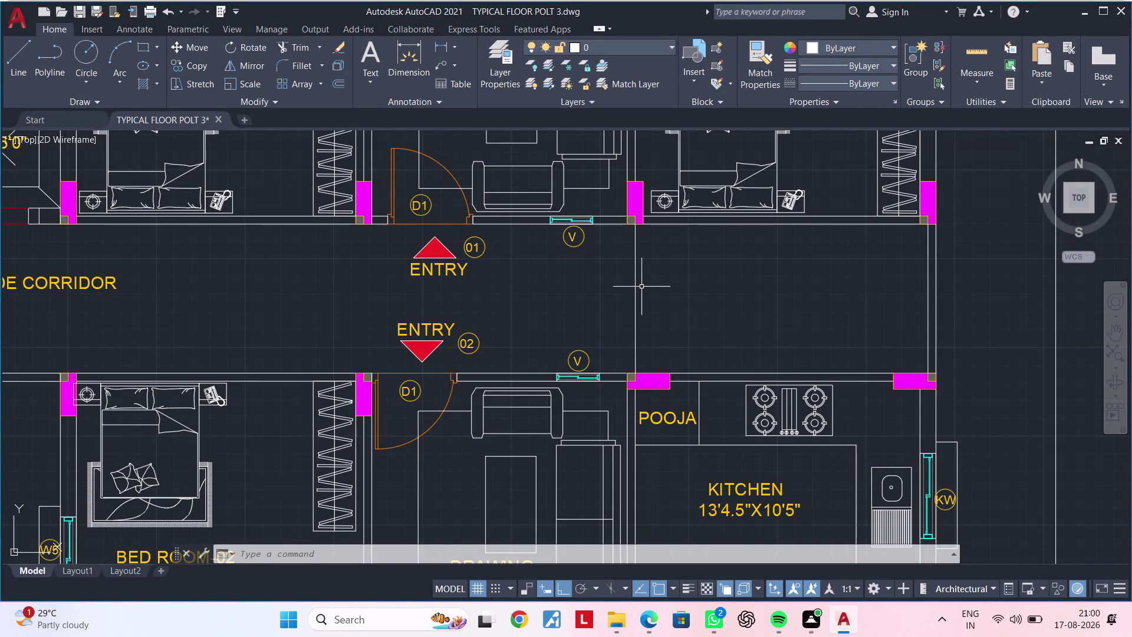
Clear pending commands and select the magenta wall column hatch in the corridor.
key(Escape)
key(Escape)
key(Escape)
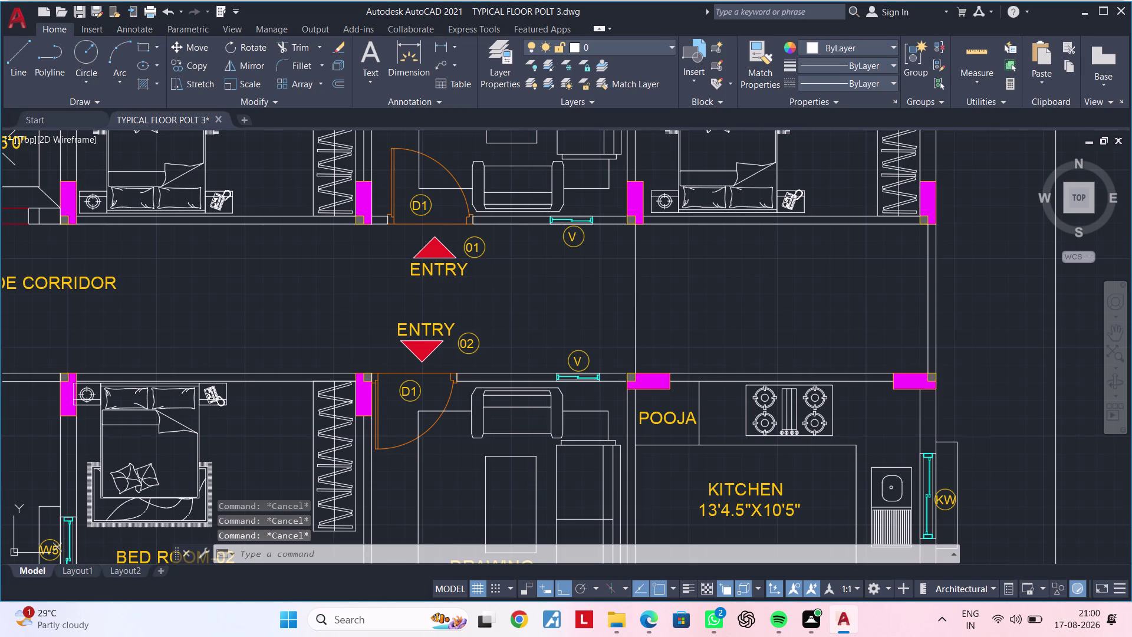
scroll(down, 3)
middle_drag(673, 285, 584, 344)
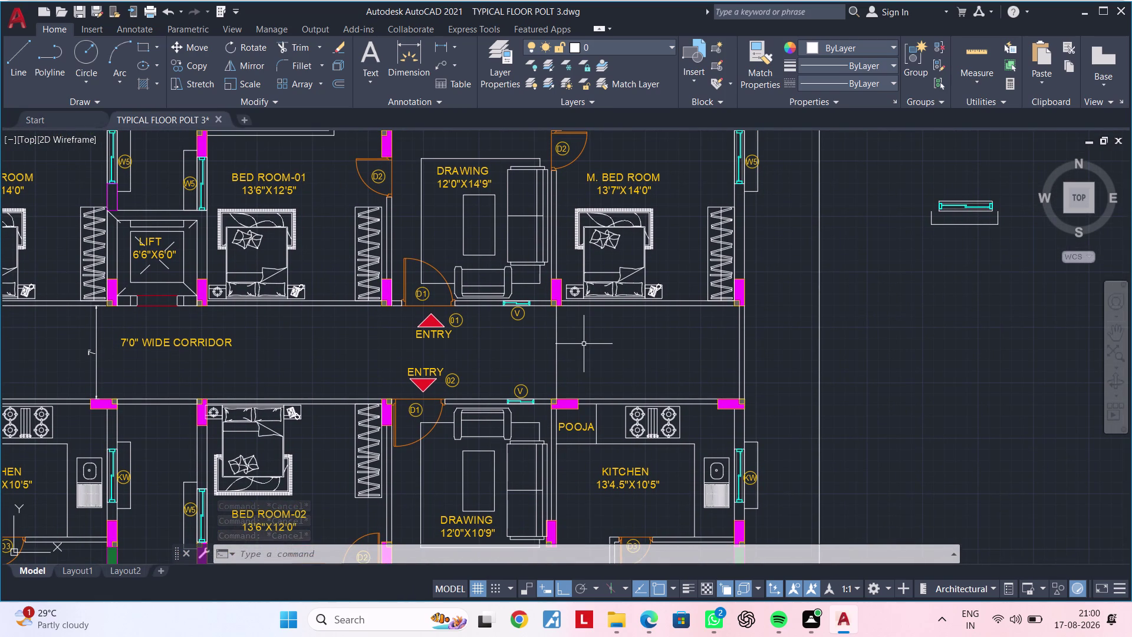
key(Escape)
key(Escape)
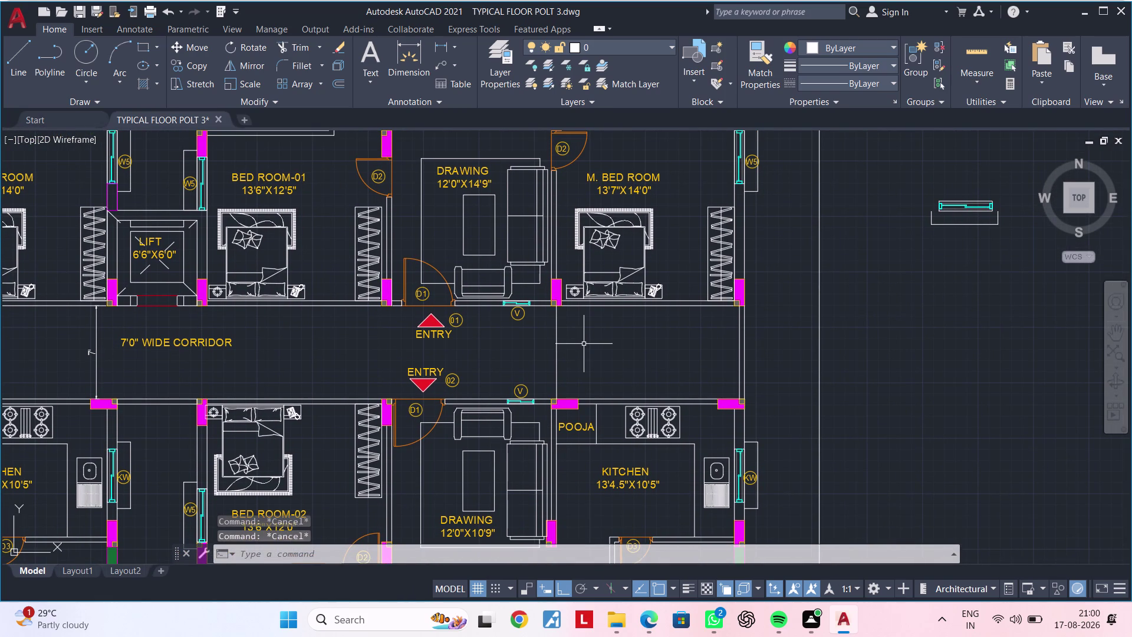
scroll(up, 3)
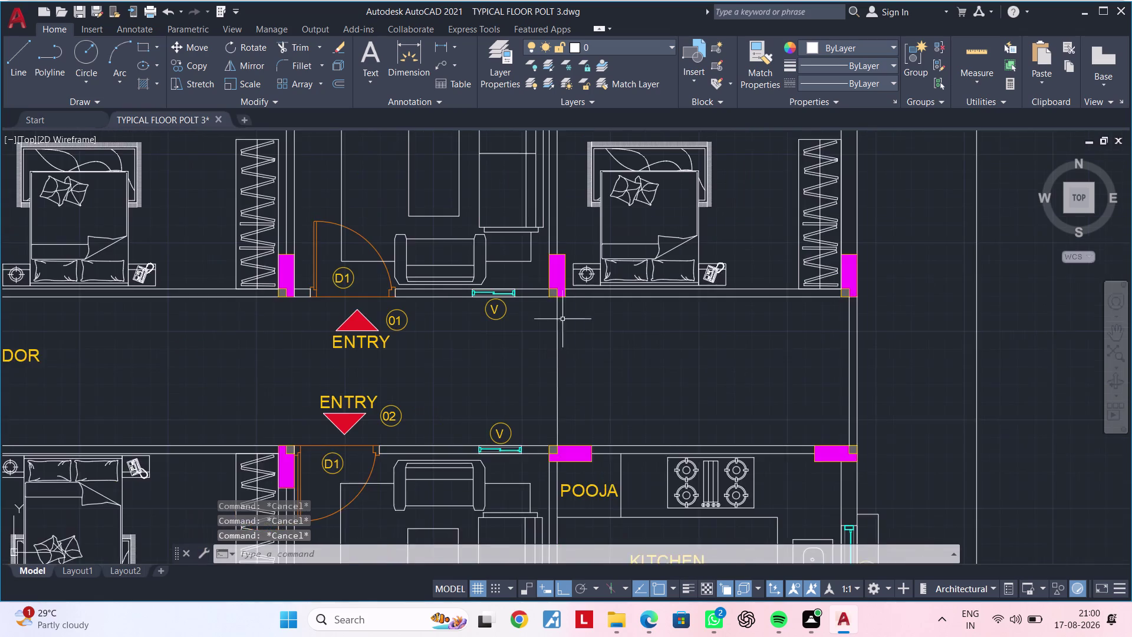
middle_drag(566, 323, 537, 428)
scroll(up, 3)
click(519, 383)
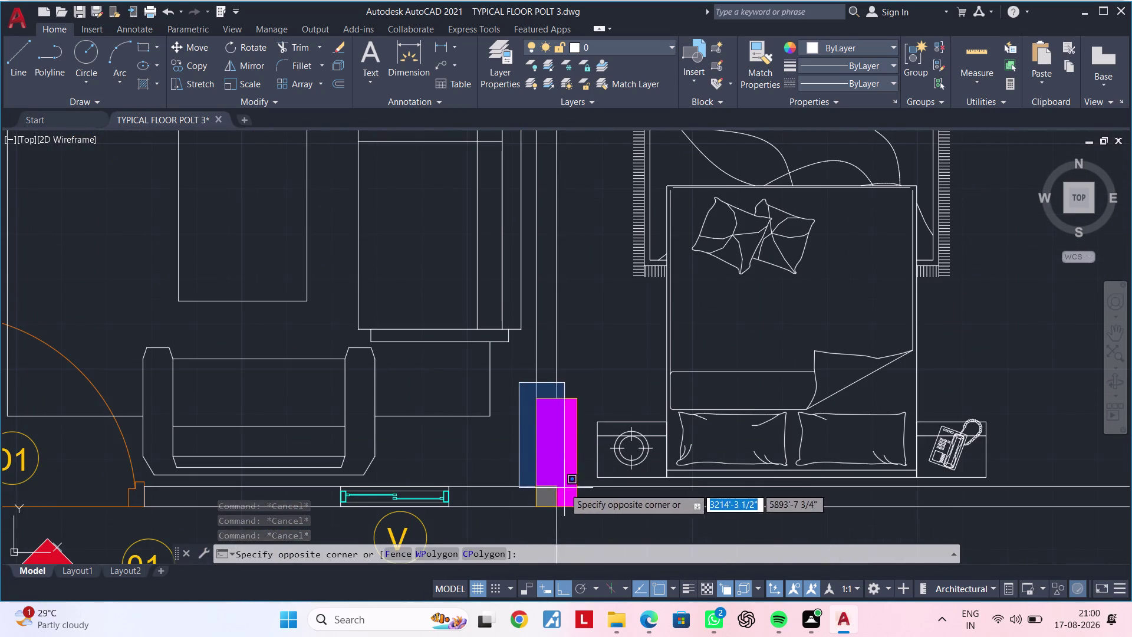
middle_drag(565, 487, 526, 341)
click(552, 383)
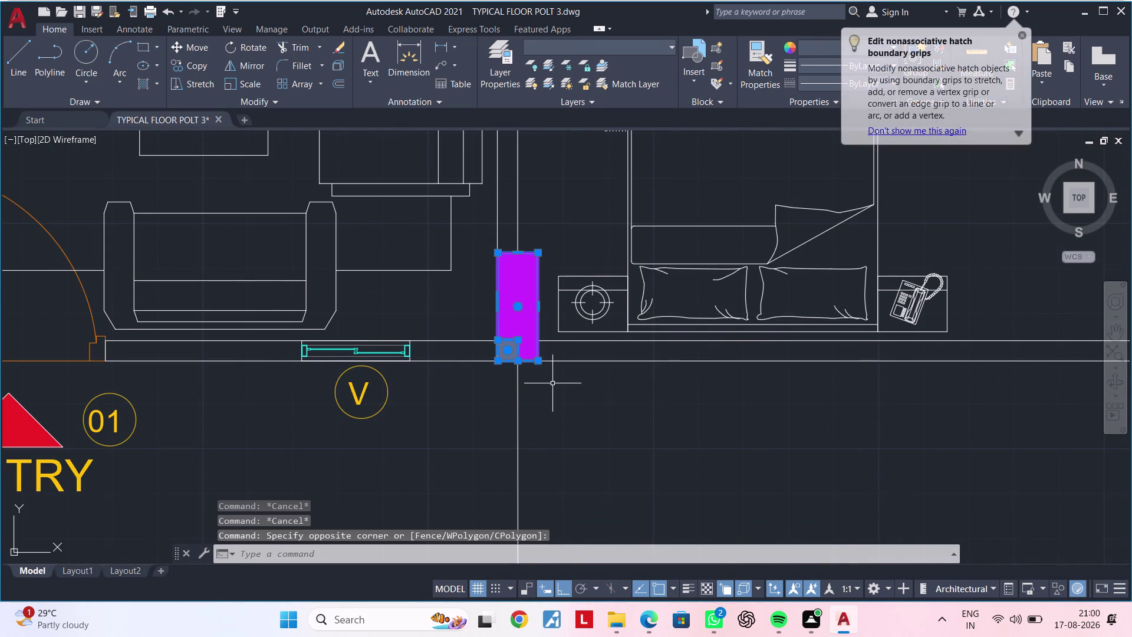
Start moving that column toward the right of the plan, then cancel the move.
text(M)
key(space)
drag(553, 382, 562, 393)
scroll(down, 3)
middle_drag(816, 468, 495, 399)
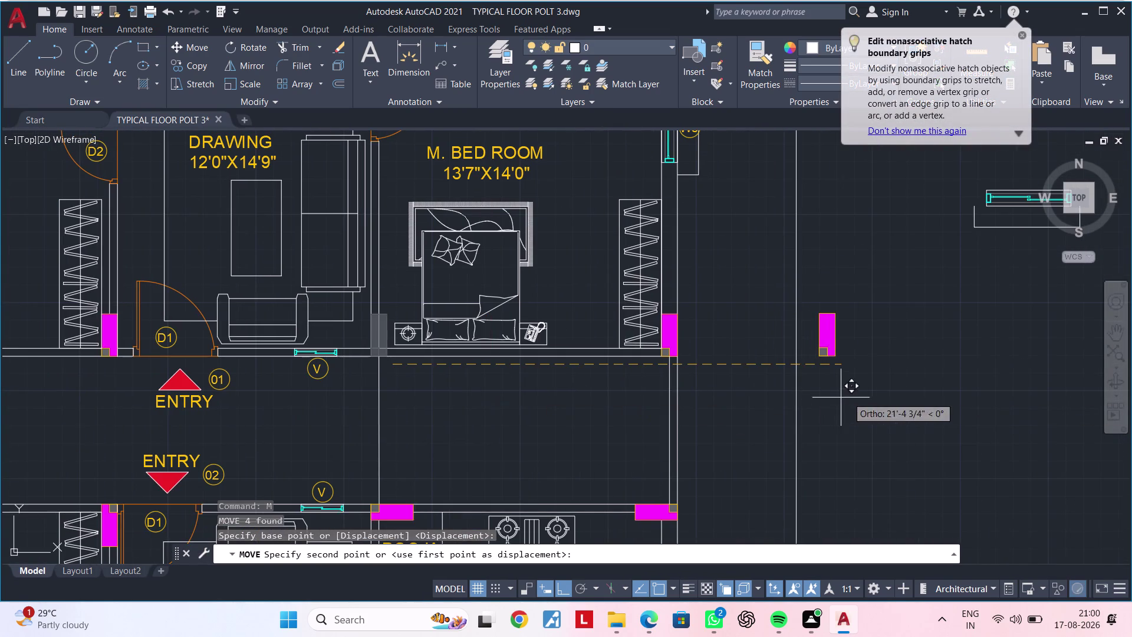
click(869, 395)
key(Escape)
Move the magenta column beside the wardrobe out to the right of the plan.
scroll(up, 3)
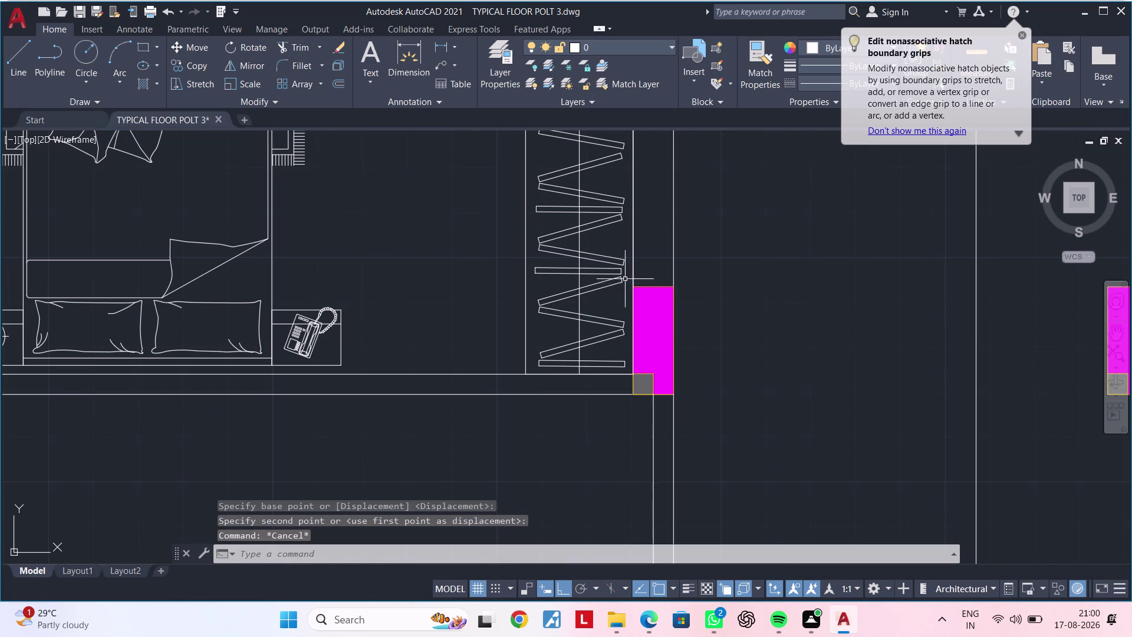
click(625, 277)
click(739, 439)
key(m)
key(space)
click(699, 417)
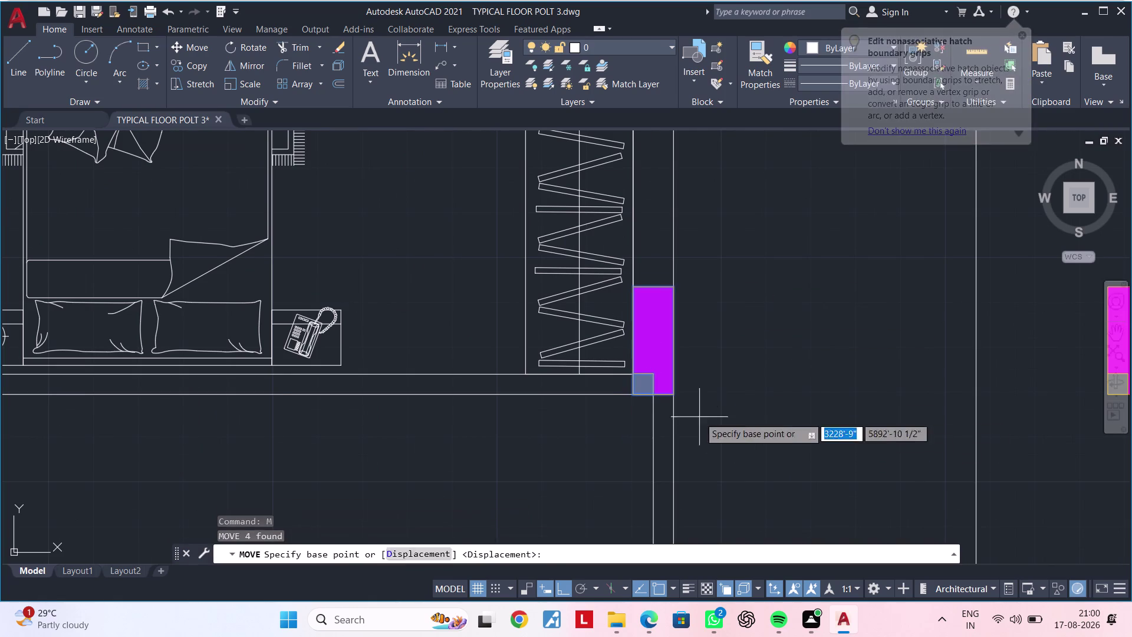
drag(700, 416, 720, 419)
click(843, 420)
scroll(down, 3)
middle_drag(830, 434, 903, 389)
key(Escape)
middle_drag(703, 435, 690, 418)
key(Escape)
key(Escape)
key(Escape)
key(Escape)
key(Escape)
key(Escape)
key(Escape)
key(Escape)
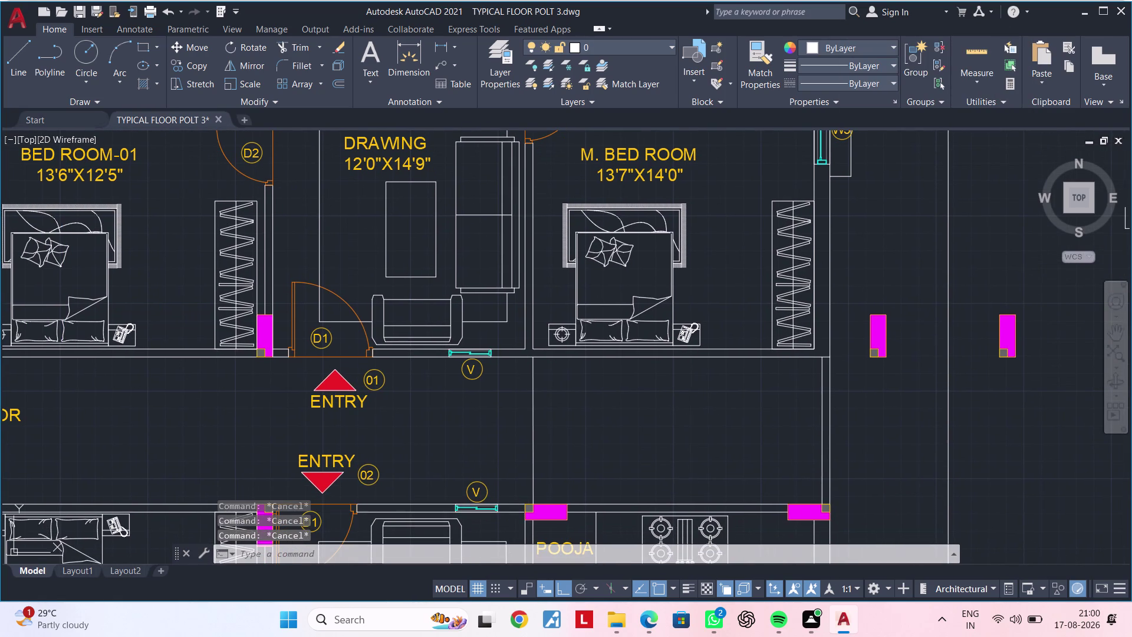
Select both magenta wall pieces beside the POOJA.
key(Escape)
key(Escape)
key(Escape)
middle_drag(669, 433, 678, 357)
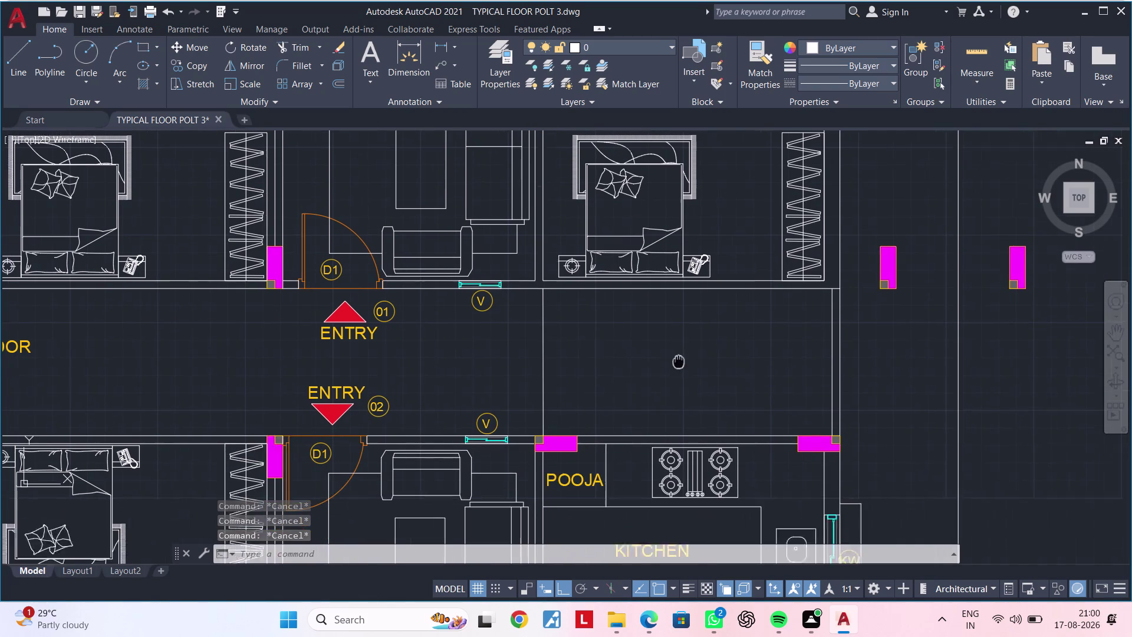
middle_drag(678, 358, 678, 341)
scroll(up, 3)
click(511, 412)
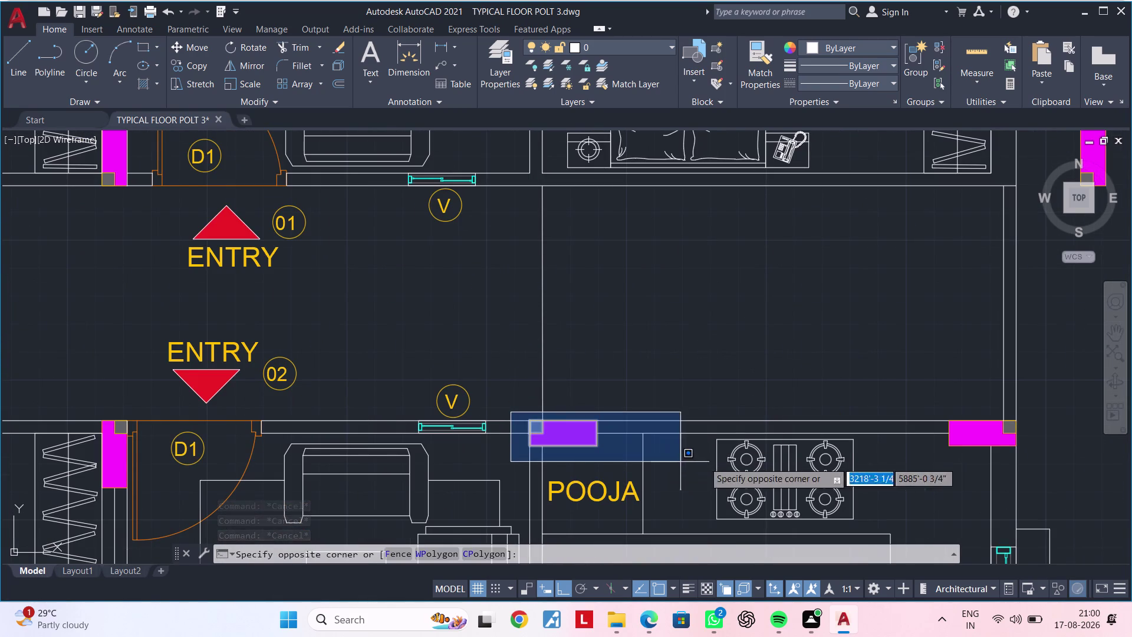
click(1042, 456)
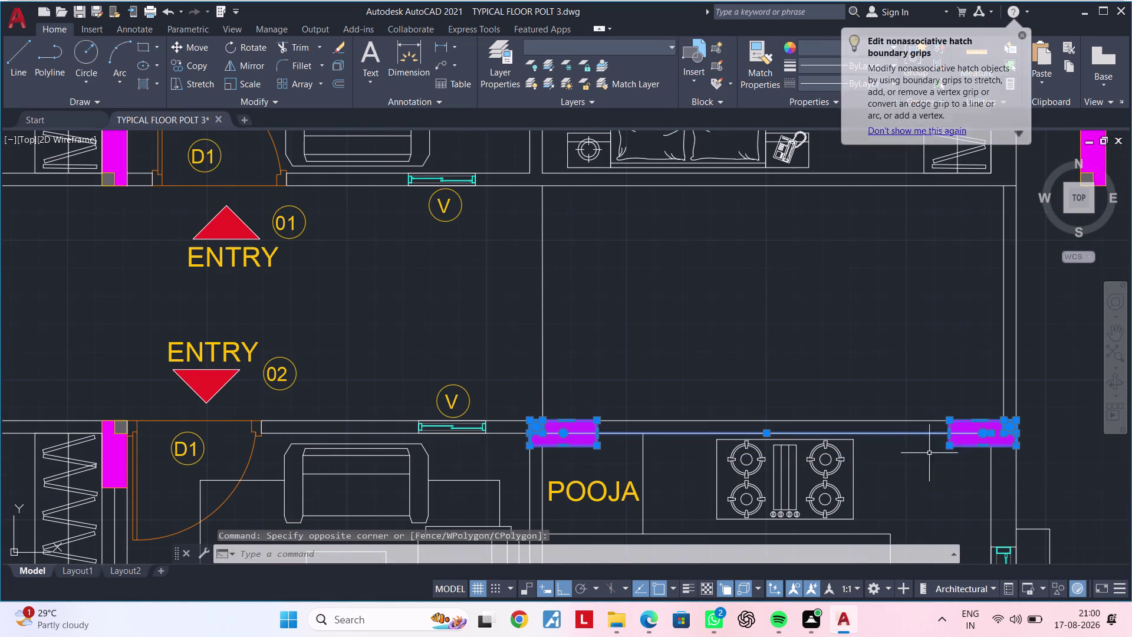
click(898, 434)
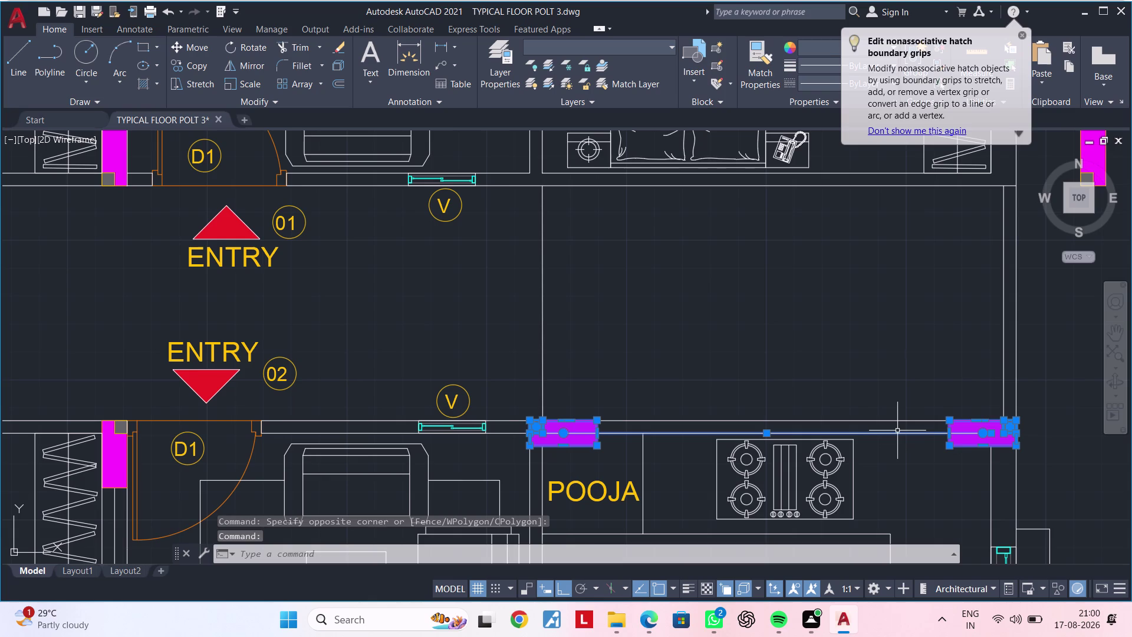
click(897, 431)
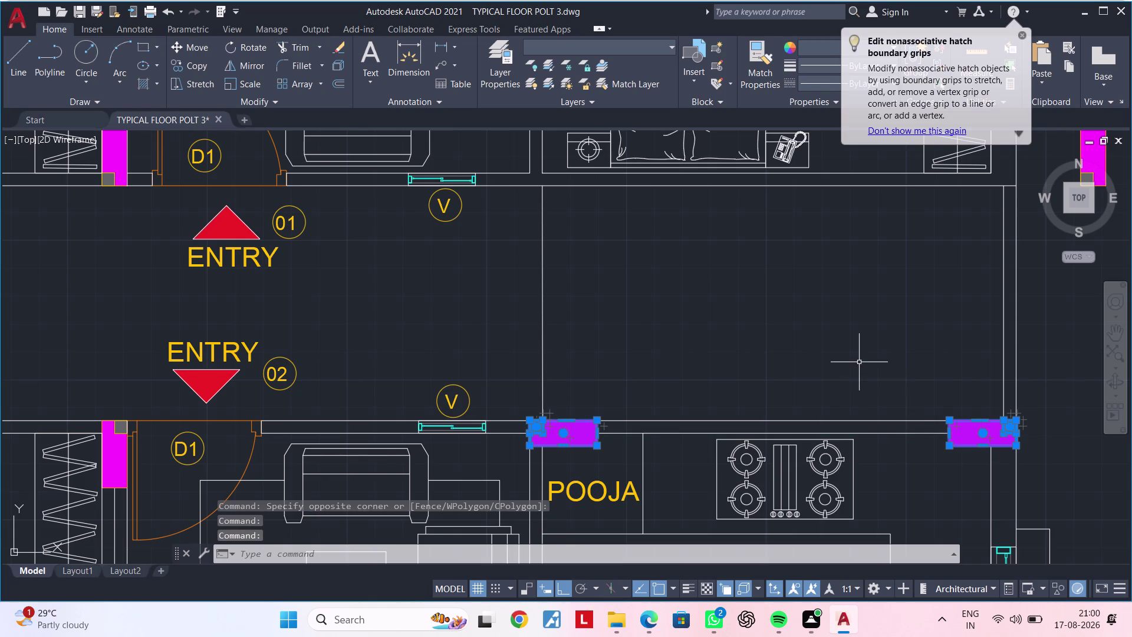
middle_drag(849, 355, 765, 315)
Mirror the pieces (MI) about the corridor centreline onto the opposite wall, keeping the originals.
text(MI)
key(space)
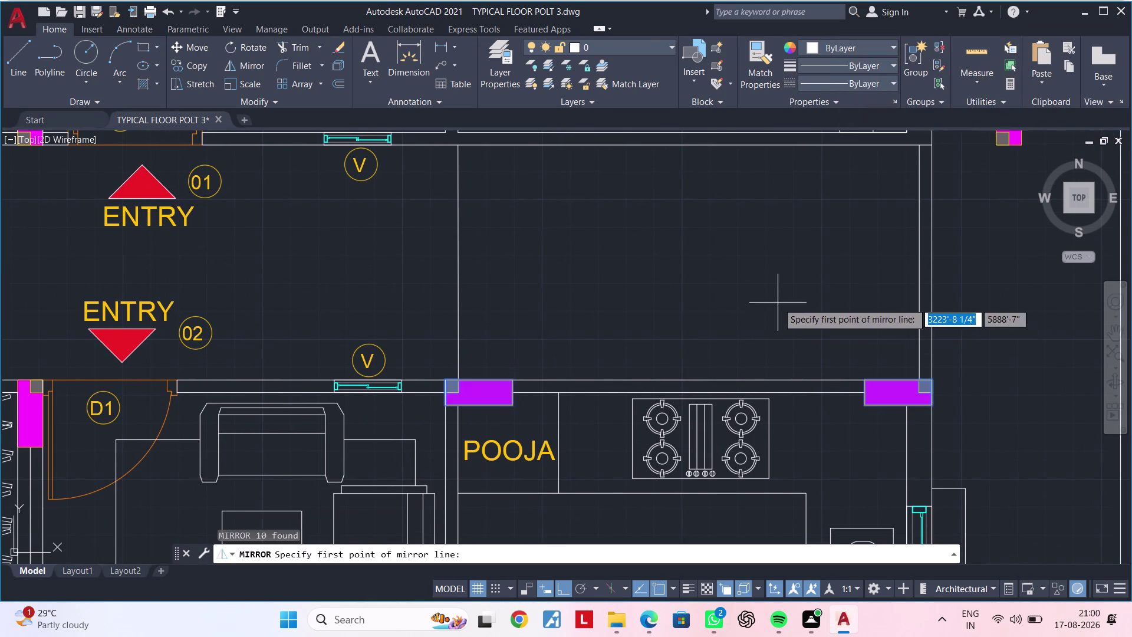
scroll(down, 3)
middle_drag(708, 350, 689, 363)
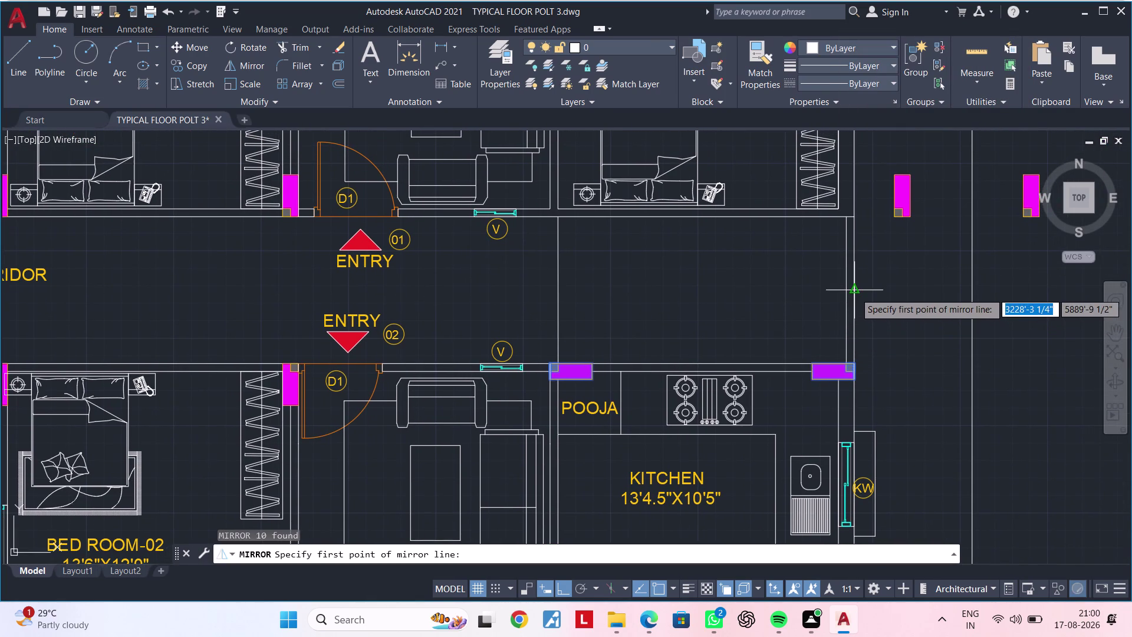
click(855, 291)
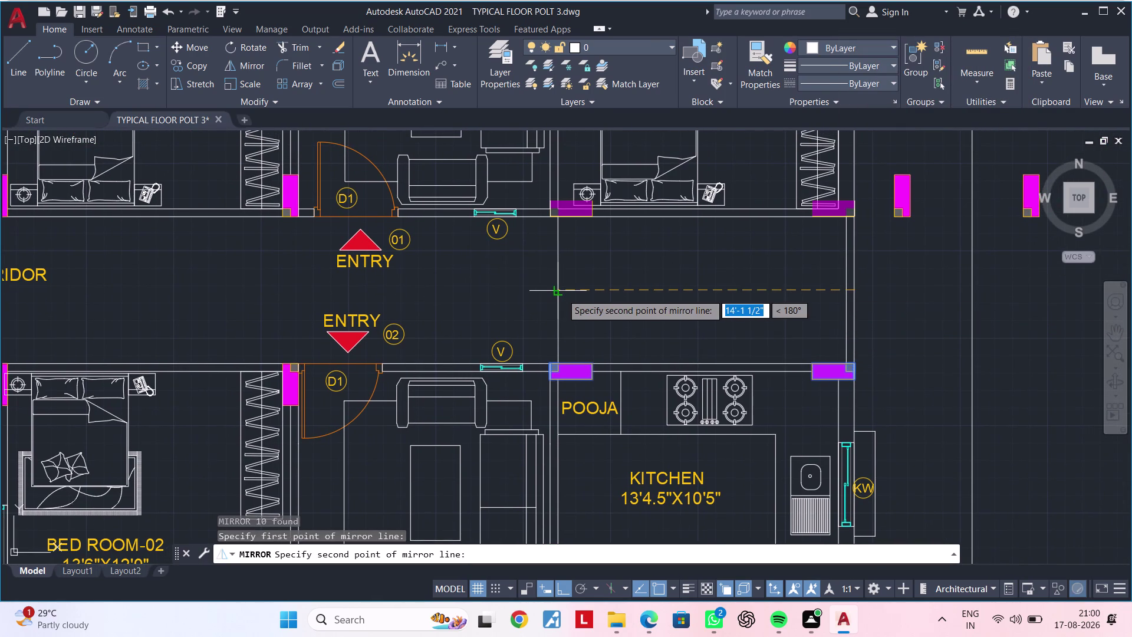
click(562, 293)
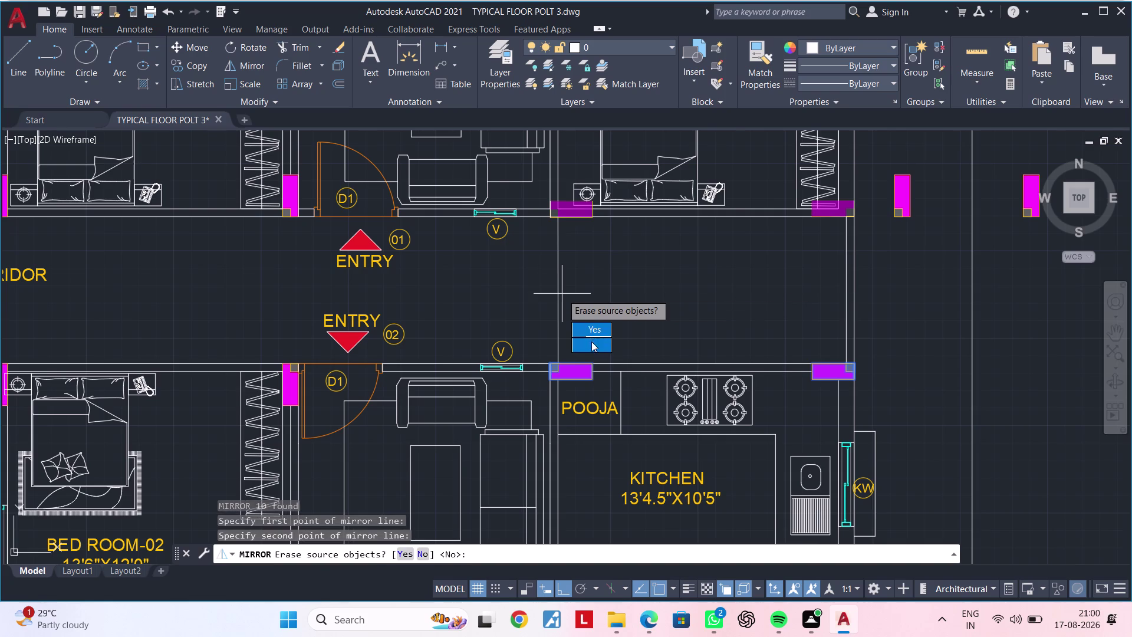
drag(591, 341, 562, 294)
middle_drag(604, 270, 543, 292)
scroll(up, 3)
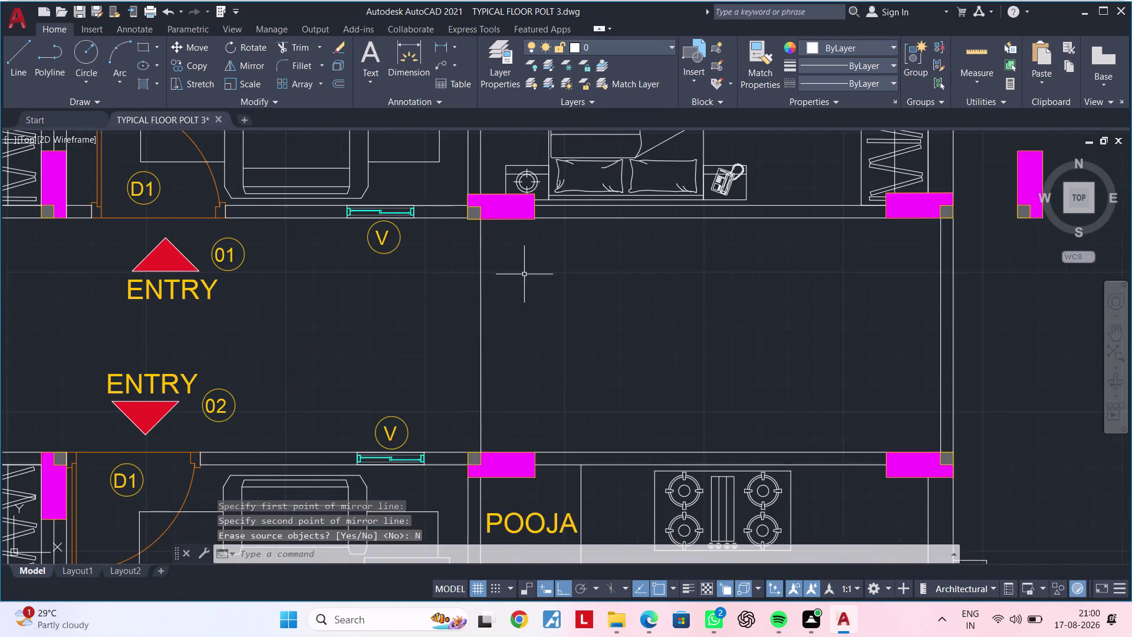
middle_drag(524, 282, 576, 264)
Delete a stray object near the mirrored wall pieces.
key(Escape)
key(Escape)
key(Escape)
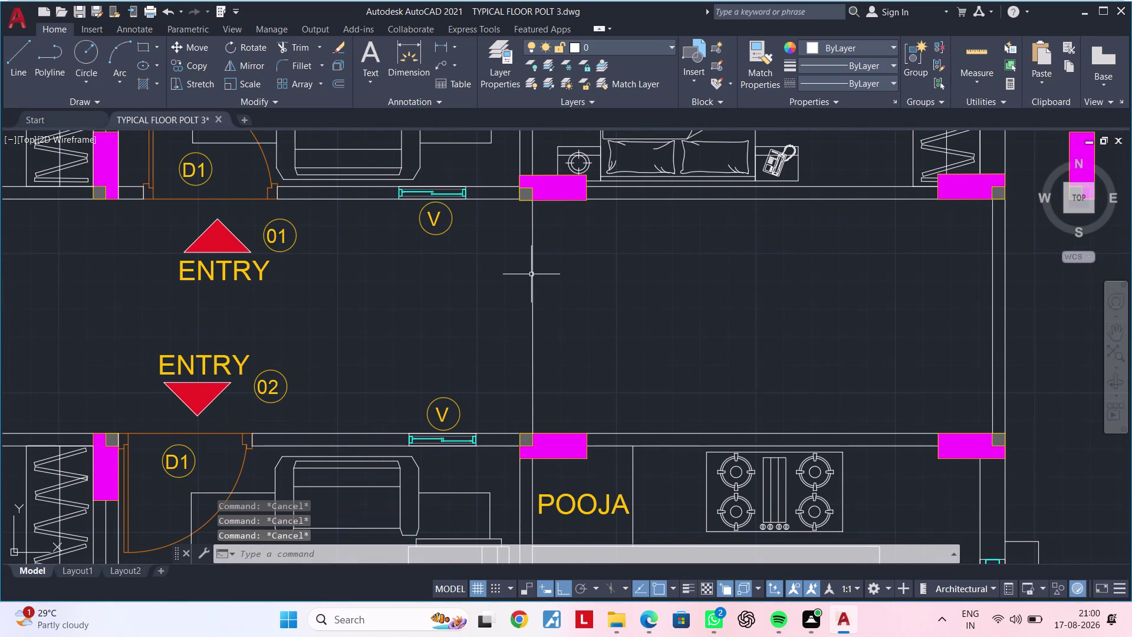
click(530, 274)
key(Delete)
scroll(down, 3)
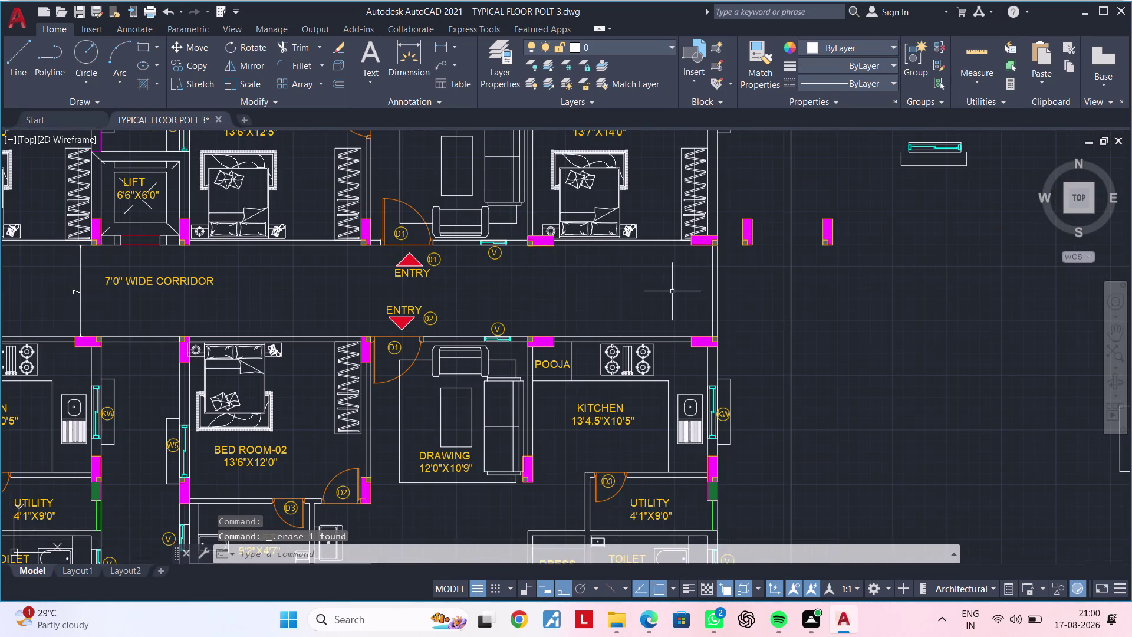
Erase the loose magenta column pieces right of the plan and clear the selection.
middle_drag(671, 292, 604, 312)
scroll(up, 3)
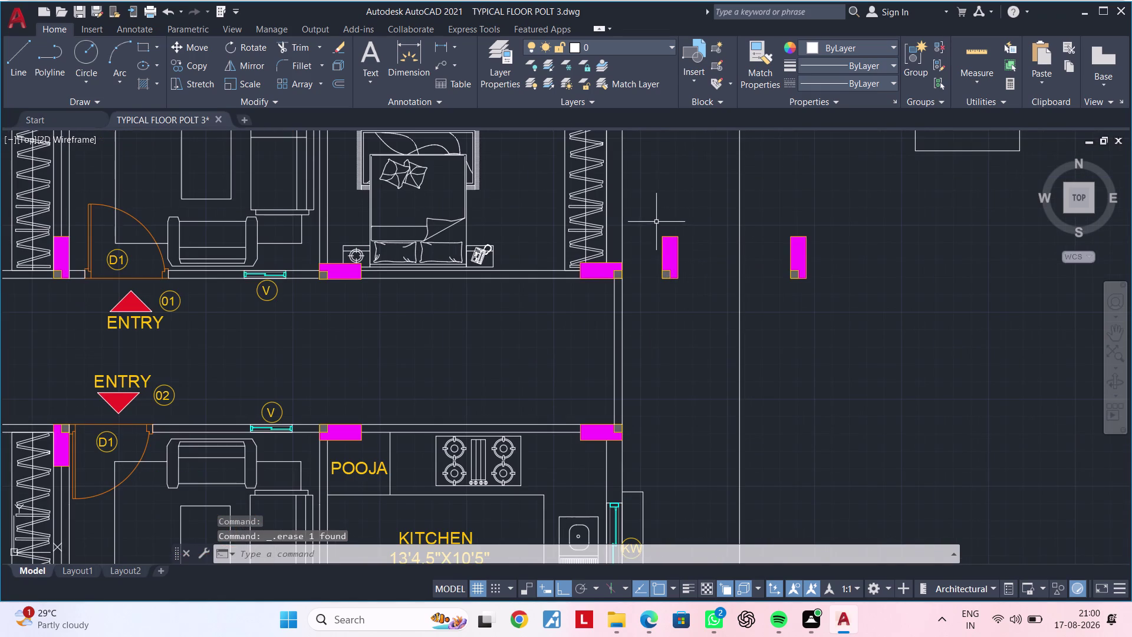
click(655, 221)
click(692, 300)
key(Delete)
drag(777, 224, 784, 229)
click(836, 305)
key(Delete)
scroll(down, 3)
middle_drag(707, 327, 805, 294)
scroll(down, 3)
scroll(down, 3)
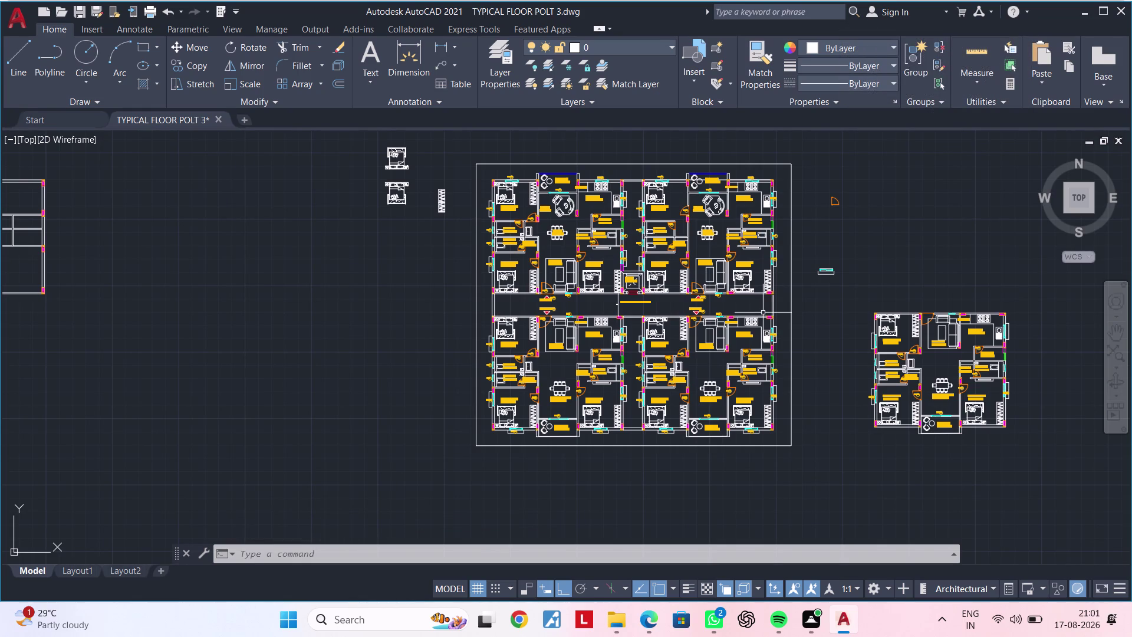
key(Escape)
key(Escape)
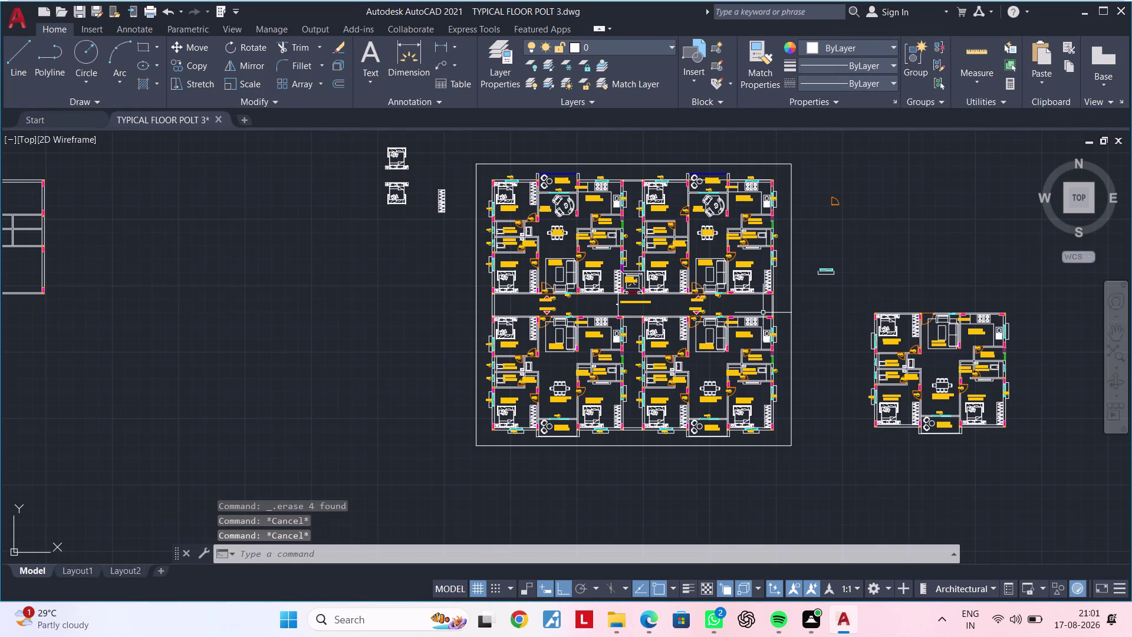
key(Escape)
Zoom back in on the corridor entries of the apartment plan.
scroll(up, 3)
middle_drag(697, 381, 488, 384)
scroll(up, 3)
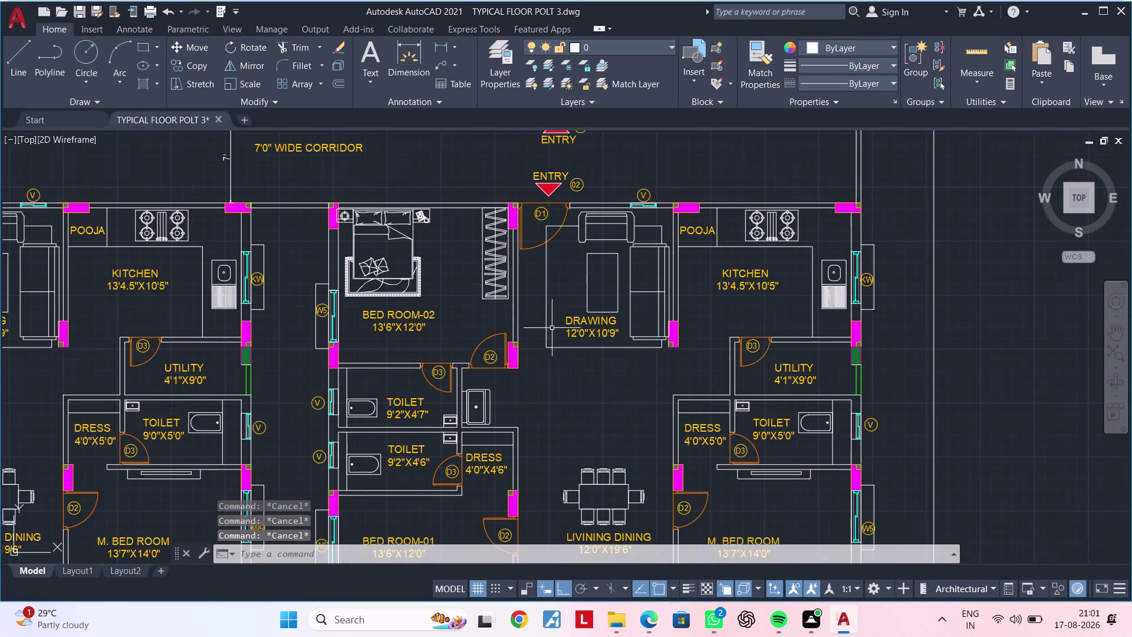
middle_drag(607, 374, 608, 362)
scroll(down, 3)
middle_drag(600, 354, 587, 487)
scroll(up, 3)
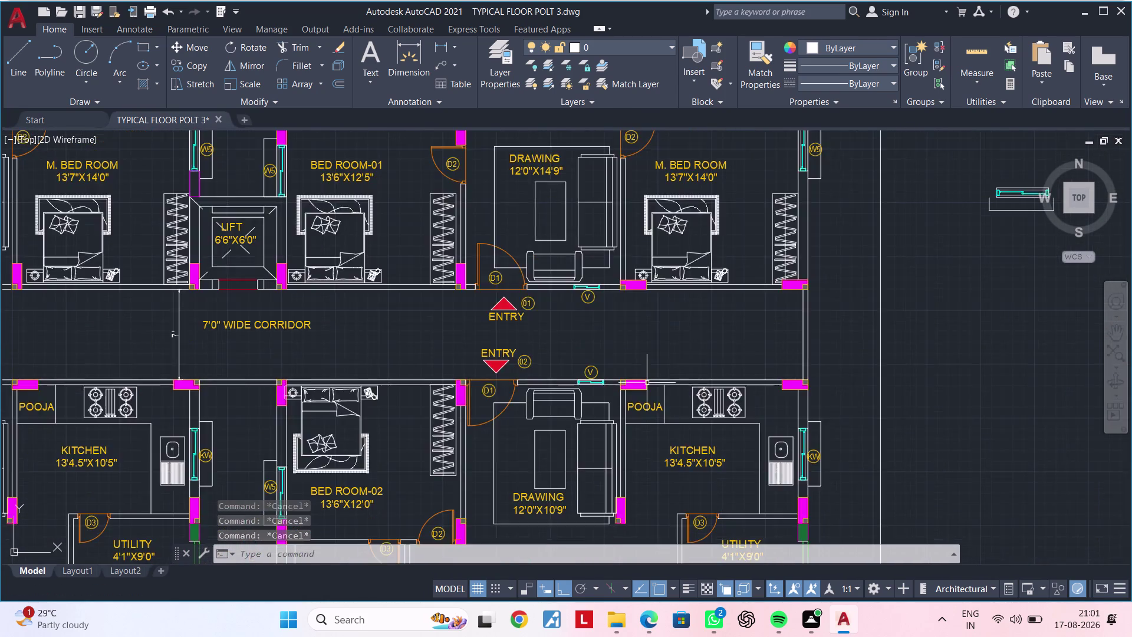
scroll(up, 3)
scroll(up, 3)
middle_drag(629, 350, 648, 340)
scroll(up, 3)
middle_drag(642, 294, 624, 419)
key(Escape)
key(Escape)
middle_drag(623, 399, 621, 347)
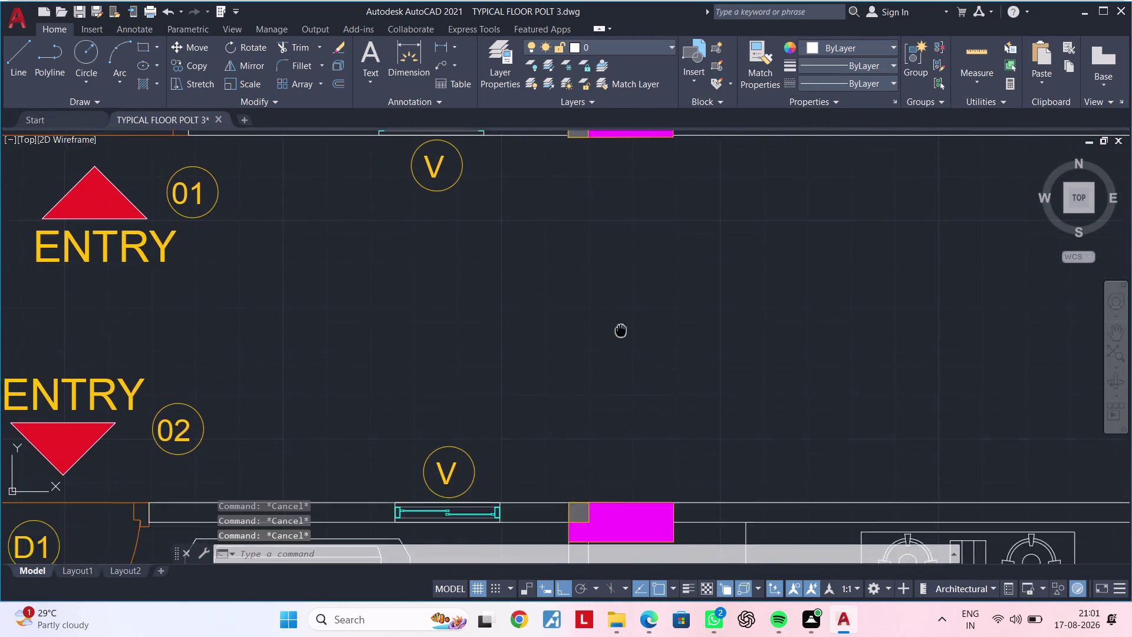
Start a line at the magenta column corner near the POOJA, then abandon it.
middle_drag(621, 347, 622, 260)
key(Escape)
key(Escape)
key(l)
key(space)
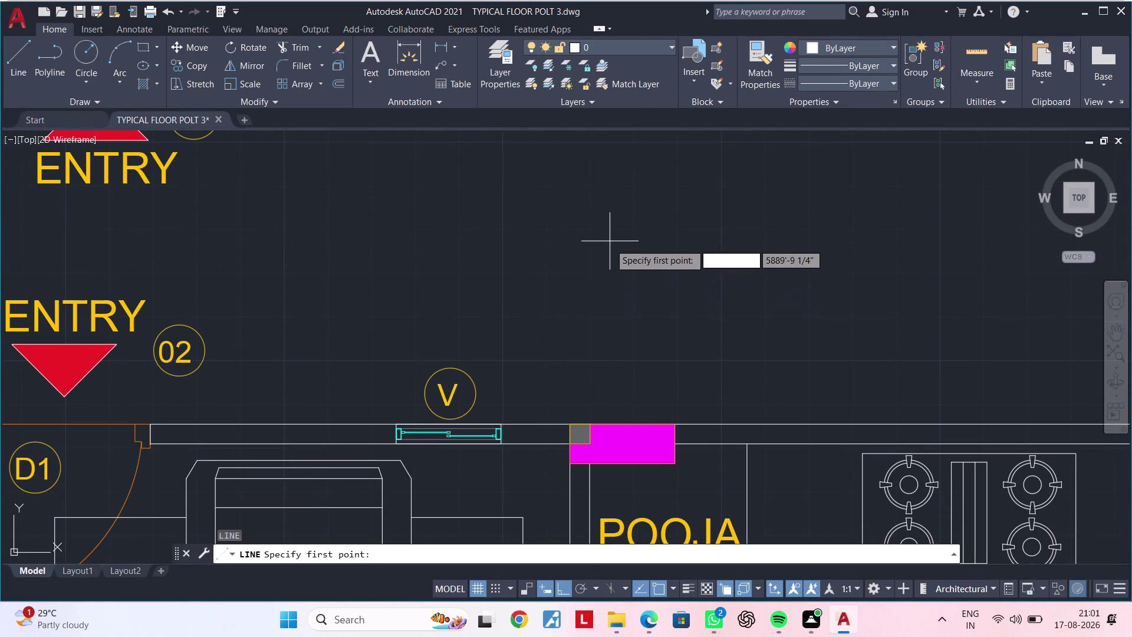
middle_click(606, 413)
scroll(down, 3)
middle_drag(595, 274, 592, 331)
scroll(up, 3)
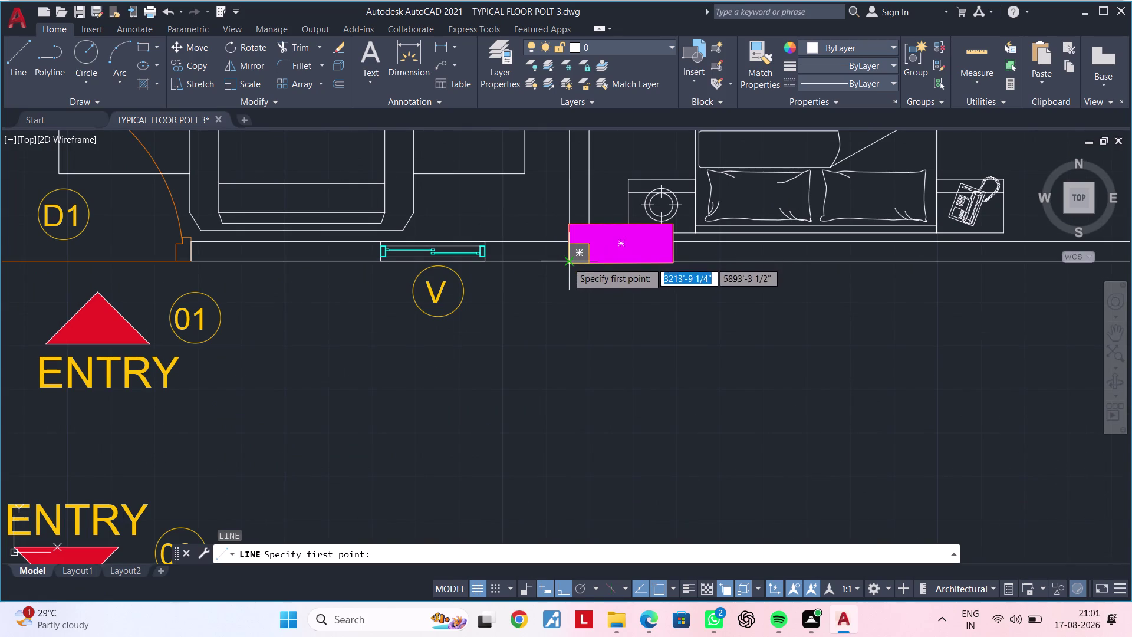
drag(568, 262, 567, 272)
middle_drag(555, 420, 576, 189)
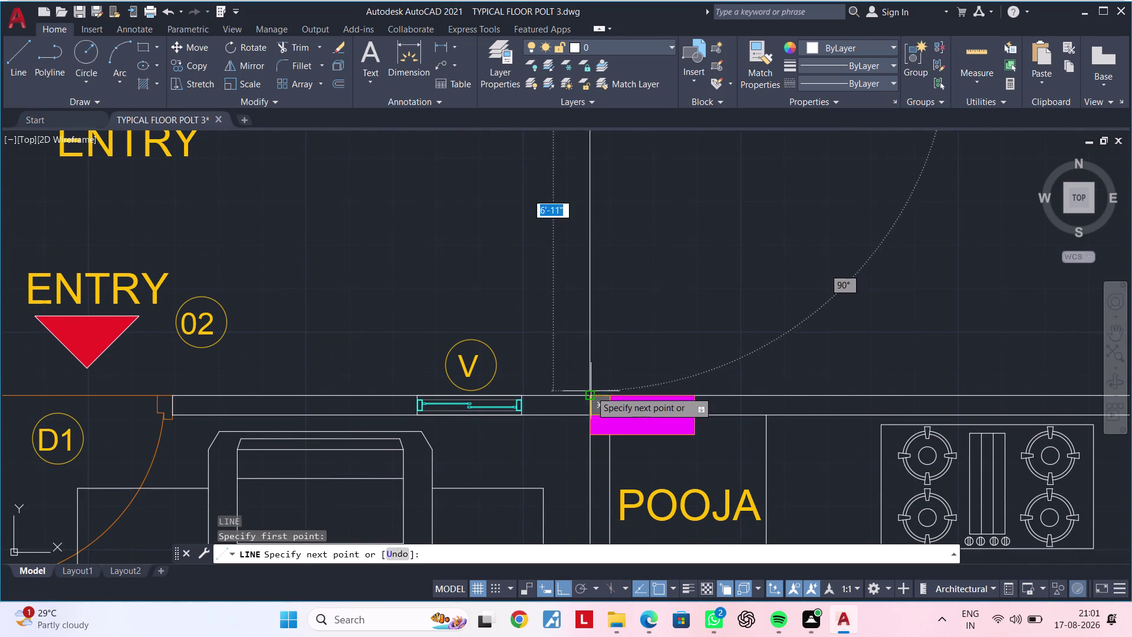
click(590, 392)
key(Escape)
key(Escape)
key(Escape)
key(Escape)
key(Escape)
key(Escape)
key(Escape)
key(Escape)
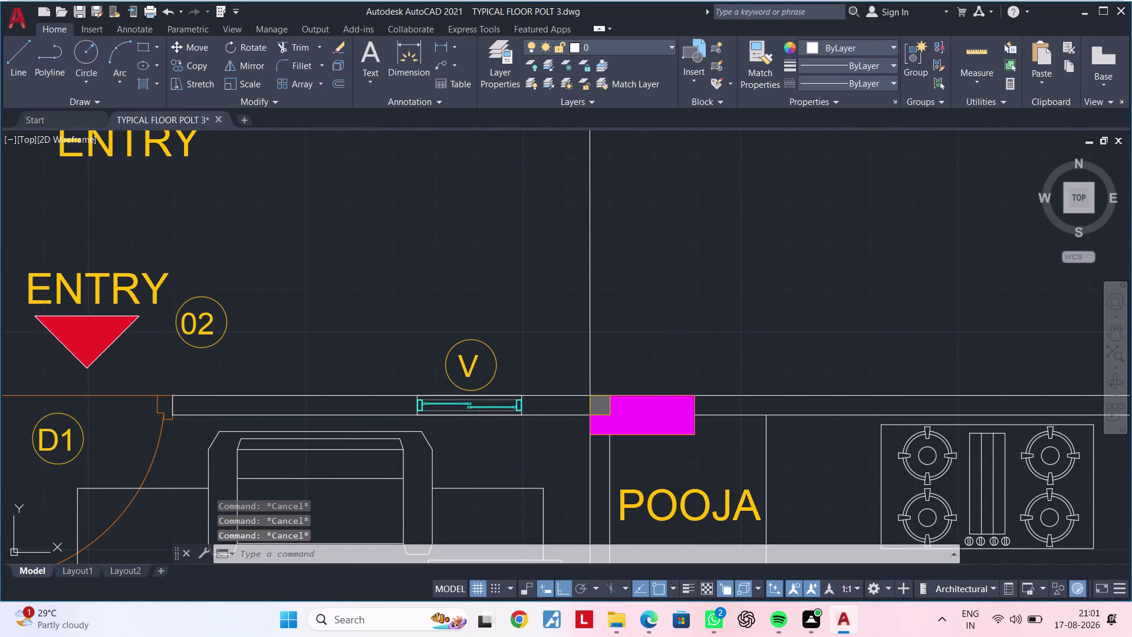
Start an offset (OF) with a 10" distance, after clearing a mistyped OD.
text(OD)
key(Escape)
key(Escape)
key(Escape)
key(Escape)
text(OF)
key(space)
text(1)
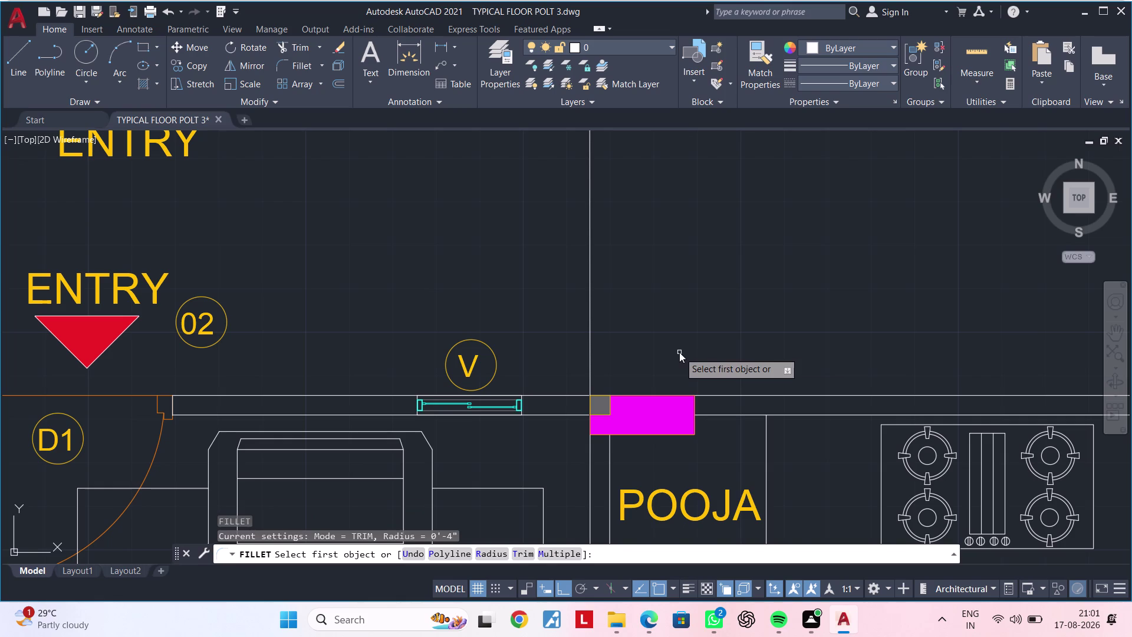
text(0")
Cancel the accidental fillet and the ID point prompt.
key(Return)
key(Escape)
key(Escape)
key(Escape)
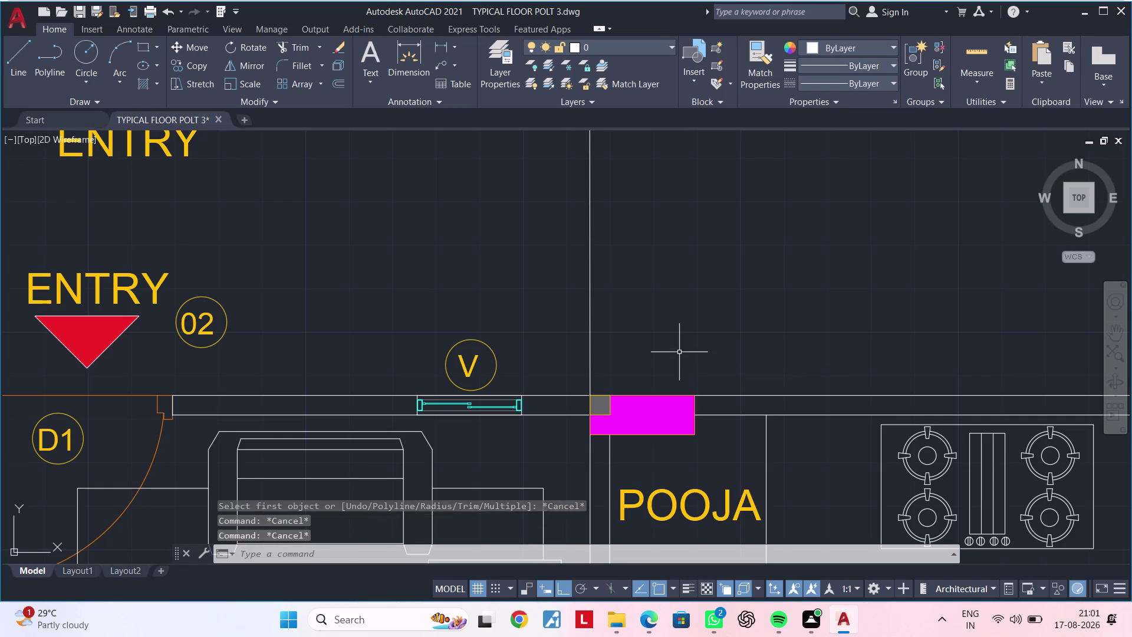
key(Escape)
key(Escape)
text(ID)
key(space)
key(Escape)
key(Escape)
key(Escape)
Offset the staircase boundary line repeatedly at 10 inches to add ten tread lines.
text(O)
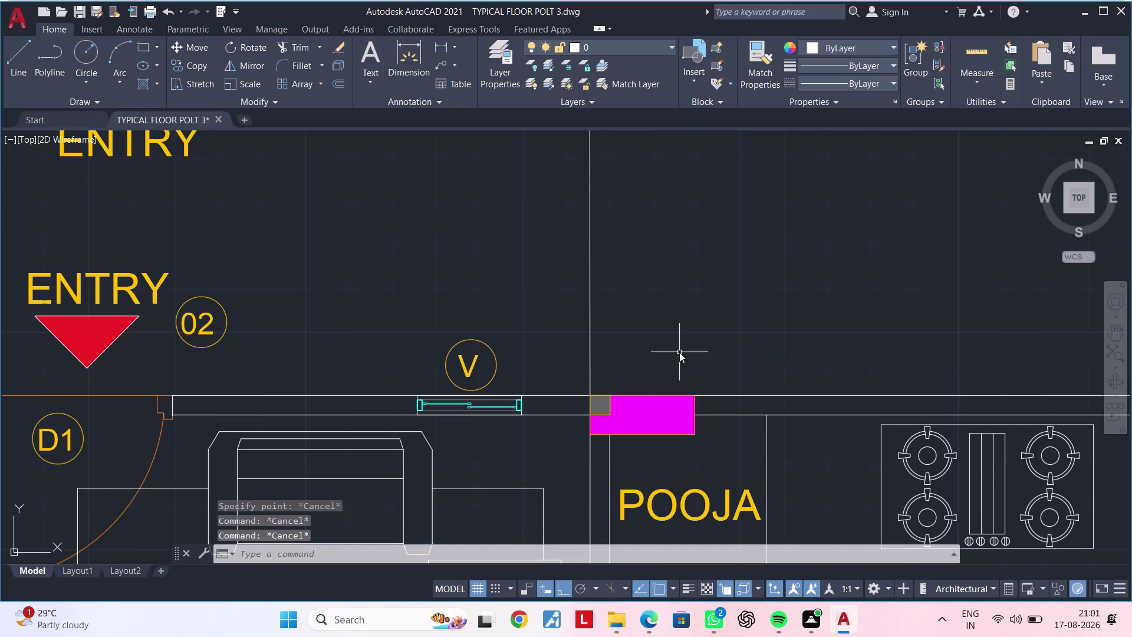
text(F 10")
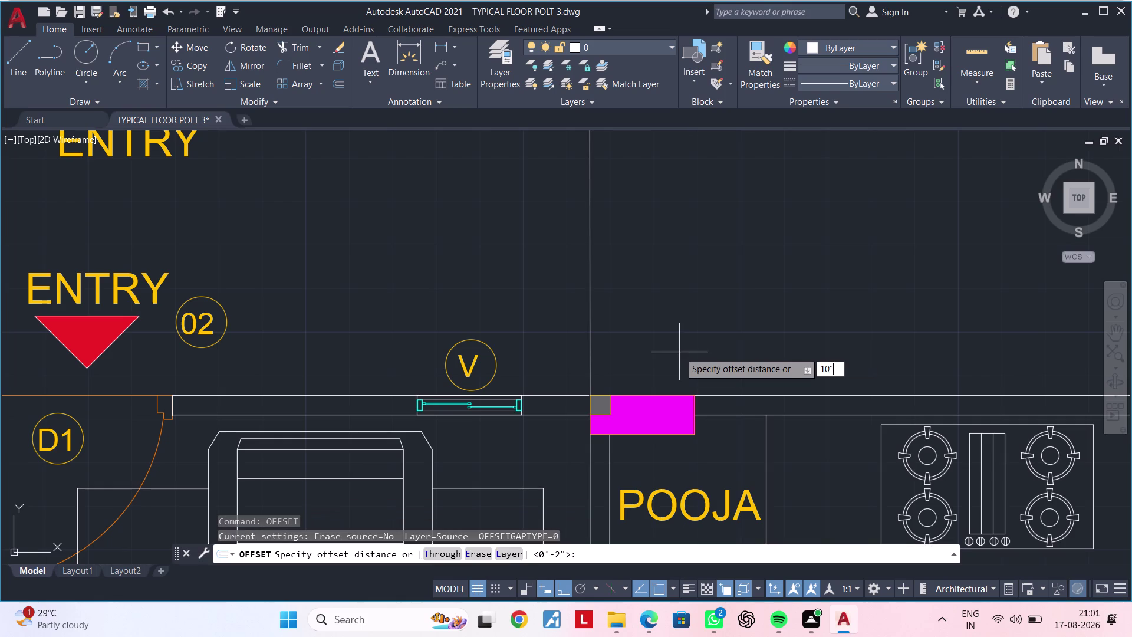
key(Return)
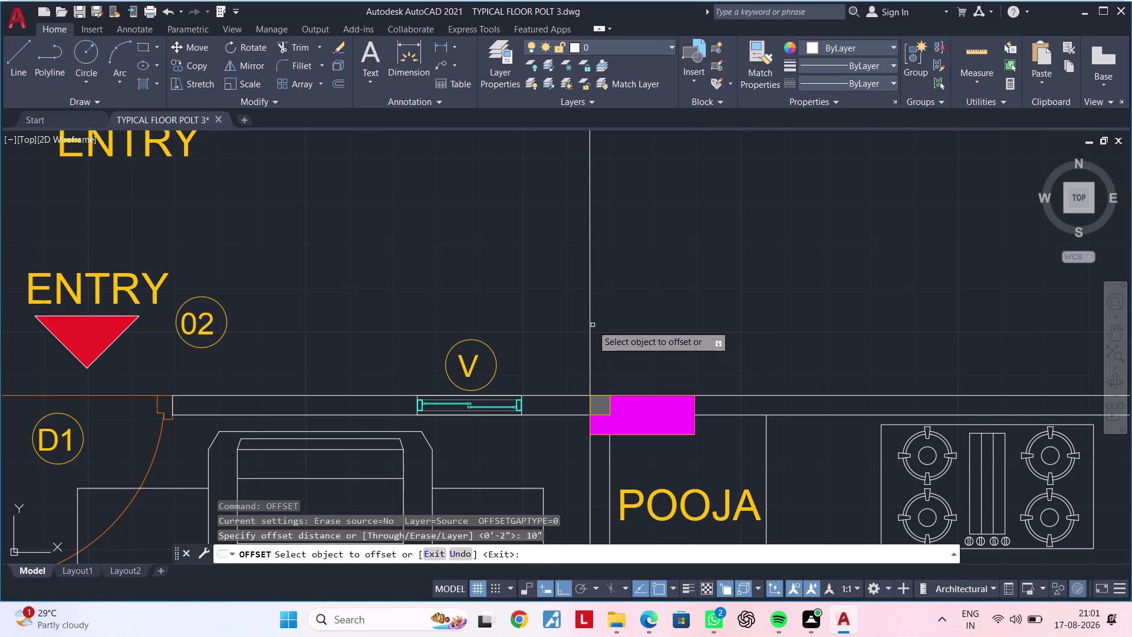
click(590, 323)
click(660, 318)
scroll(down, 3)
middle_drag(677, 347, 598, 386)
click(583, 360)
click(661, 356)
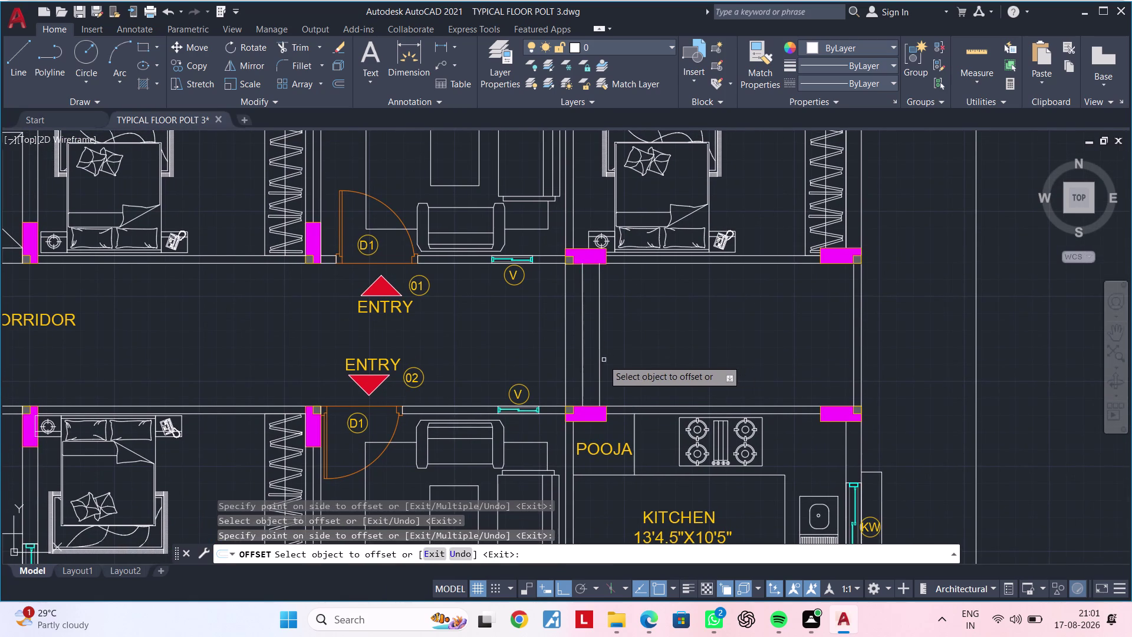
click(599, 359)
click(687, 356)
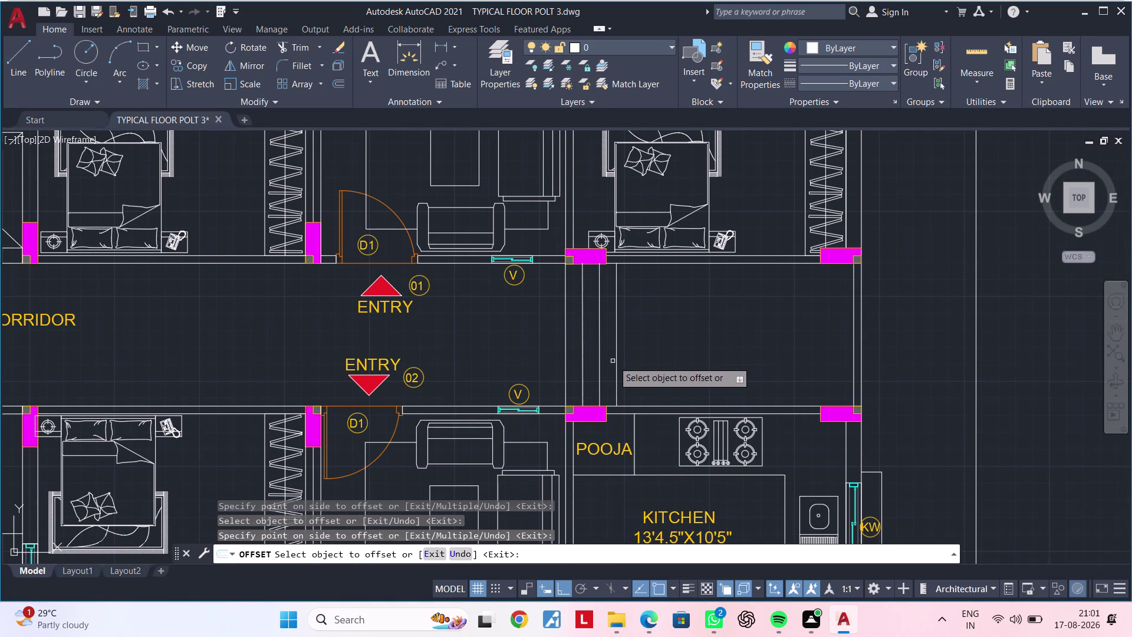
click(617, 360)
click(717, 357)
click(635, 361)
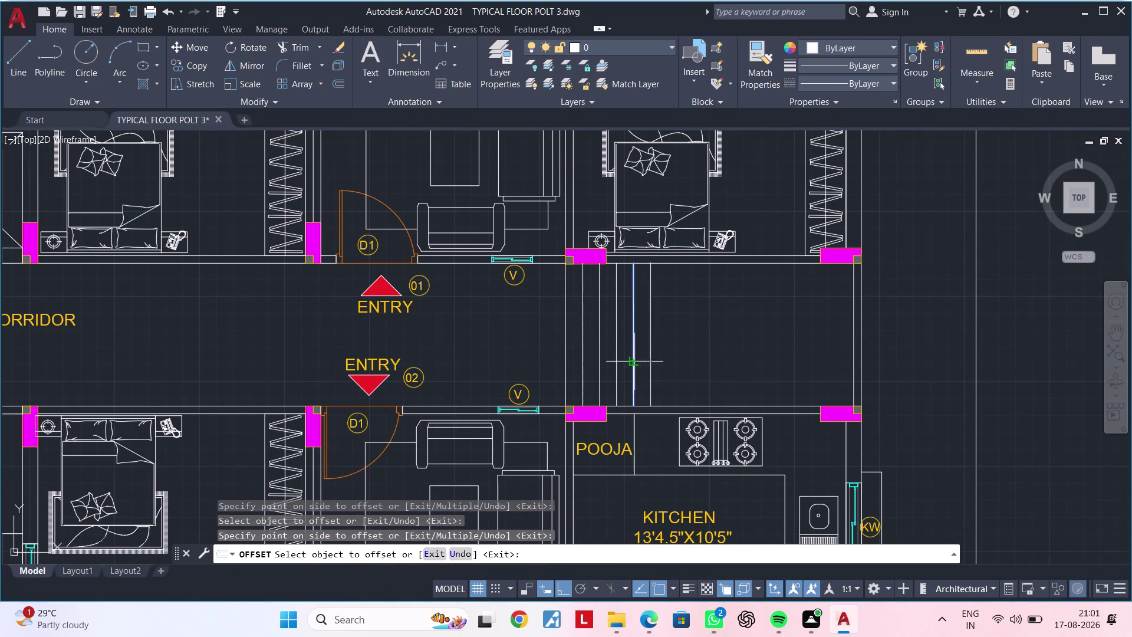
click(702, 358)
click(651, 361)
click(727, 359)
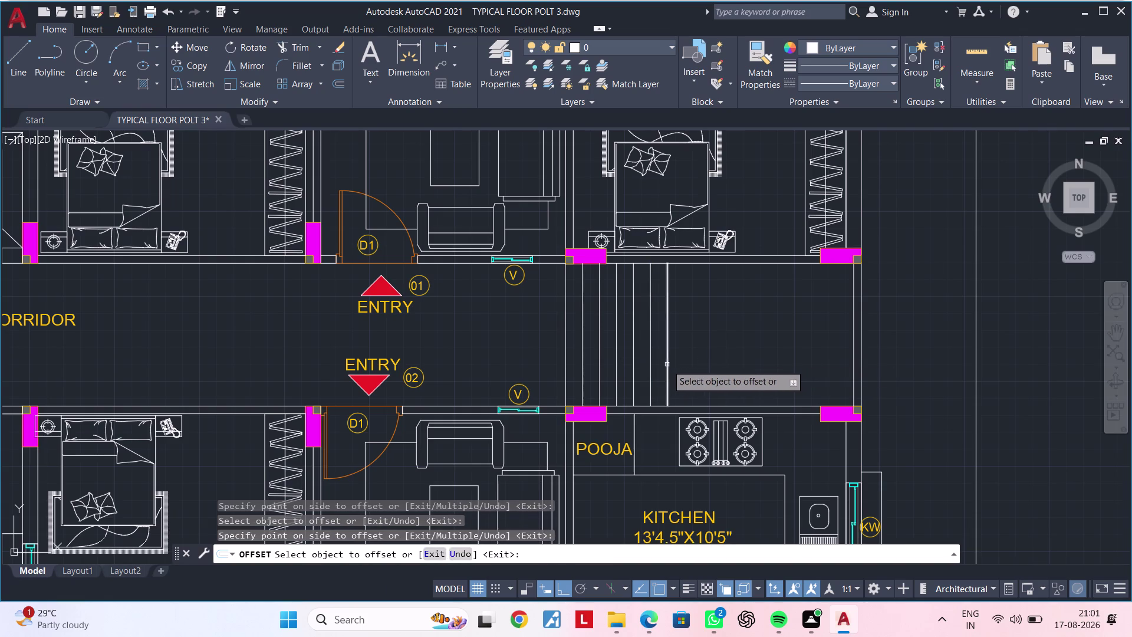
click(668, 364)
click(754, 359)
click(684, 363)
click(776, 356)
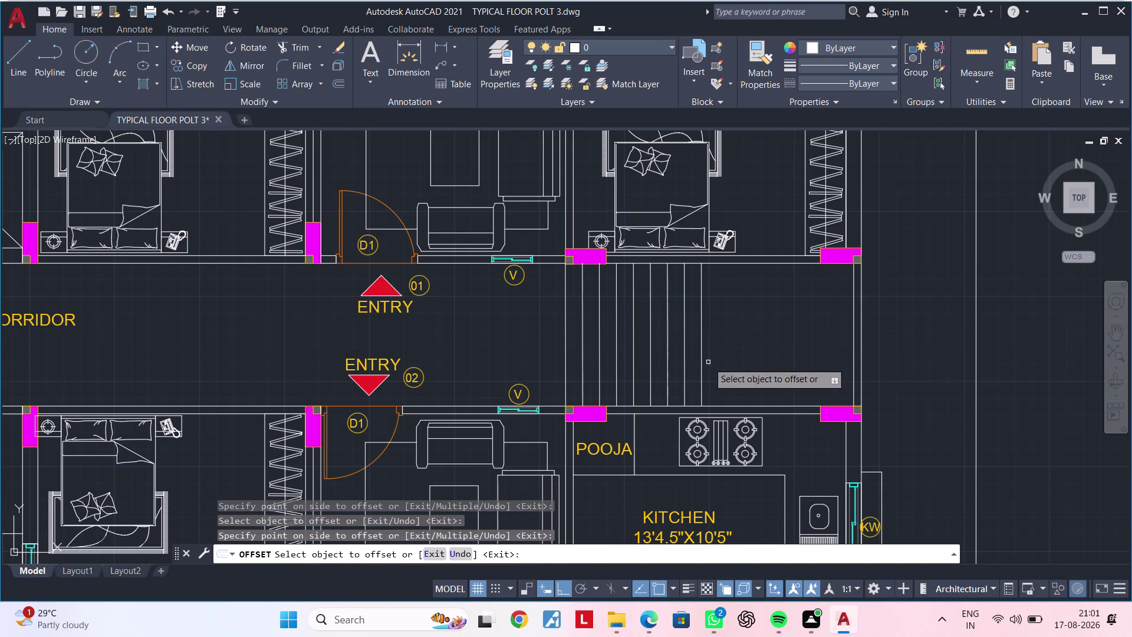
click(702, 362)
click(791, 353)
click(719, 364)
click(795, 363)
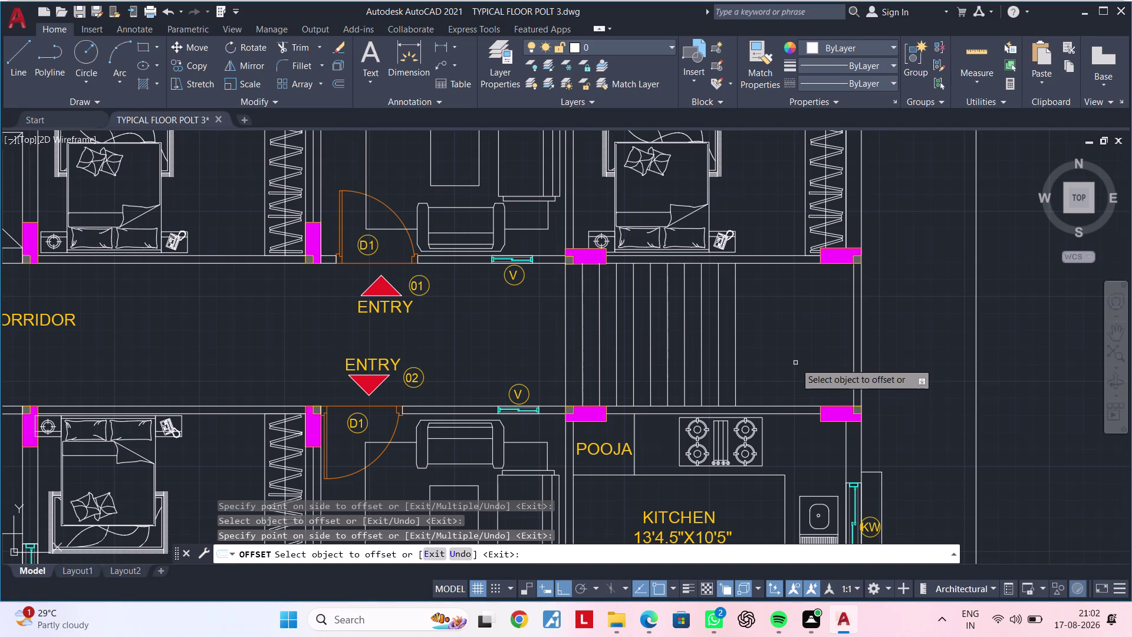
key(Escape)
key(Escape)
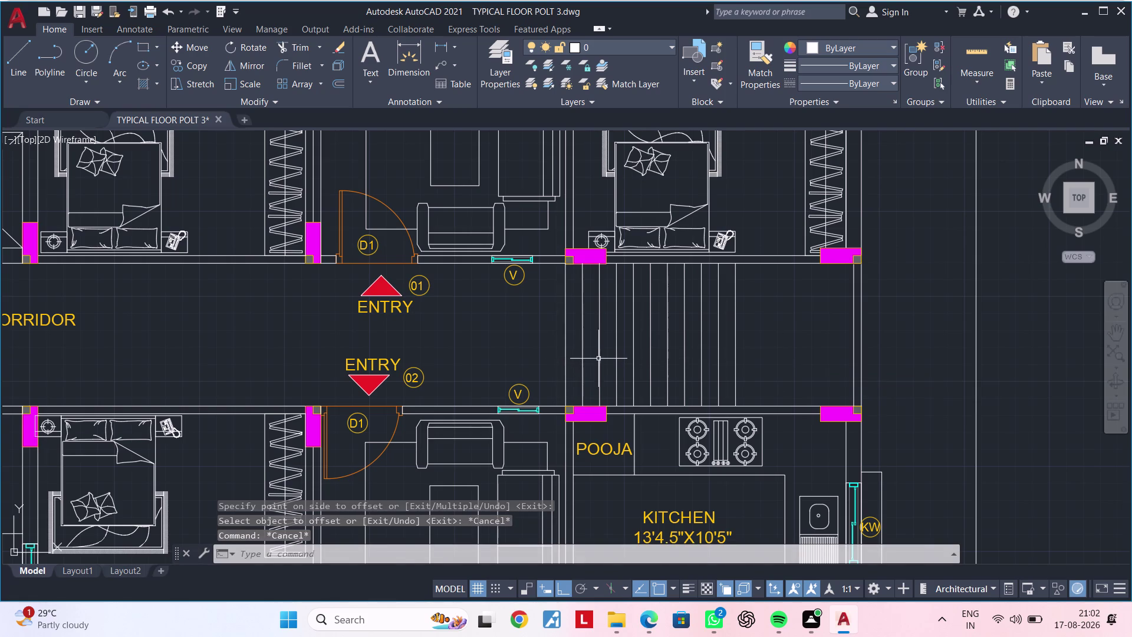
Window-select all the 10-inch stair lines and delete them.
key(Escape)
key(Escape)
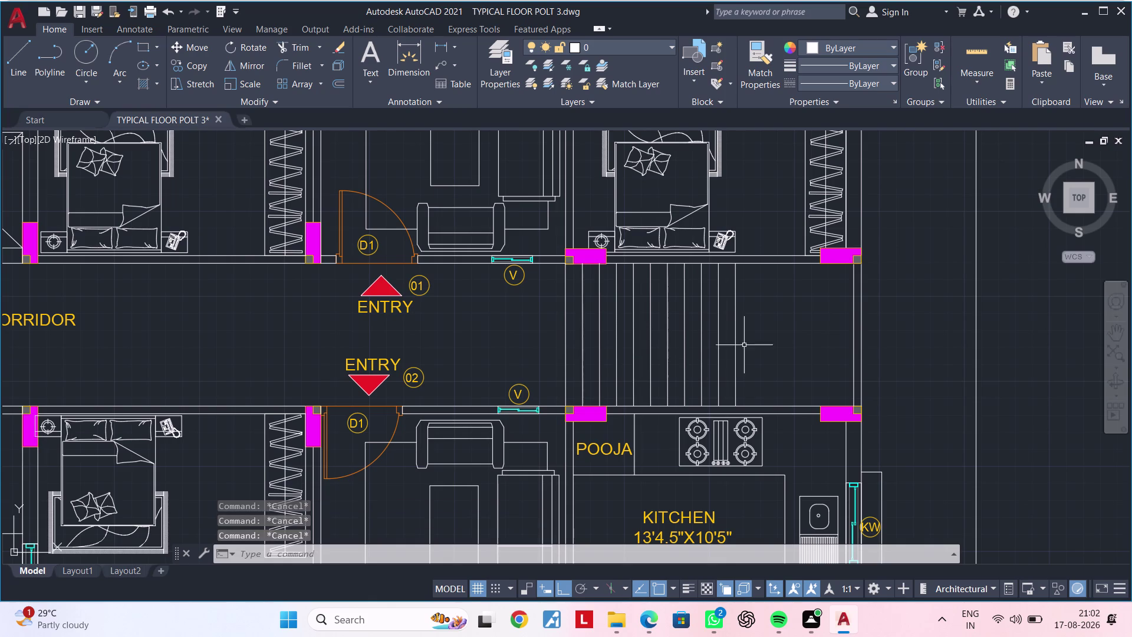
click(763, 339)
click(542, 378)
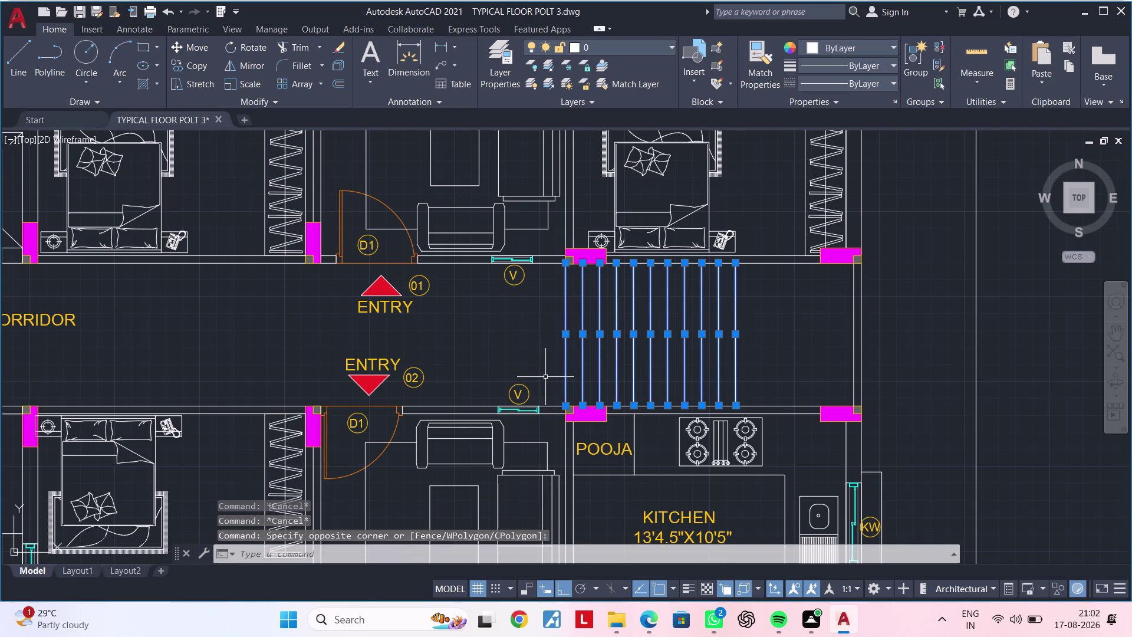
key(Delete)
key(Escape)
key(Escape)
Draw a new staircase edge line from the upper wall corner to the lower wall corner.
key(l)
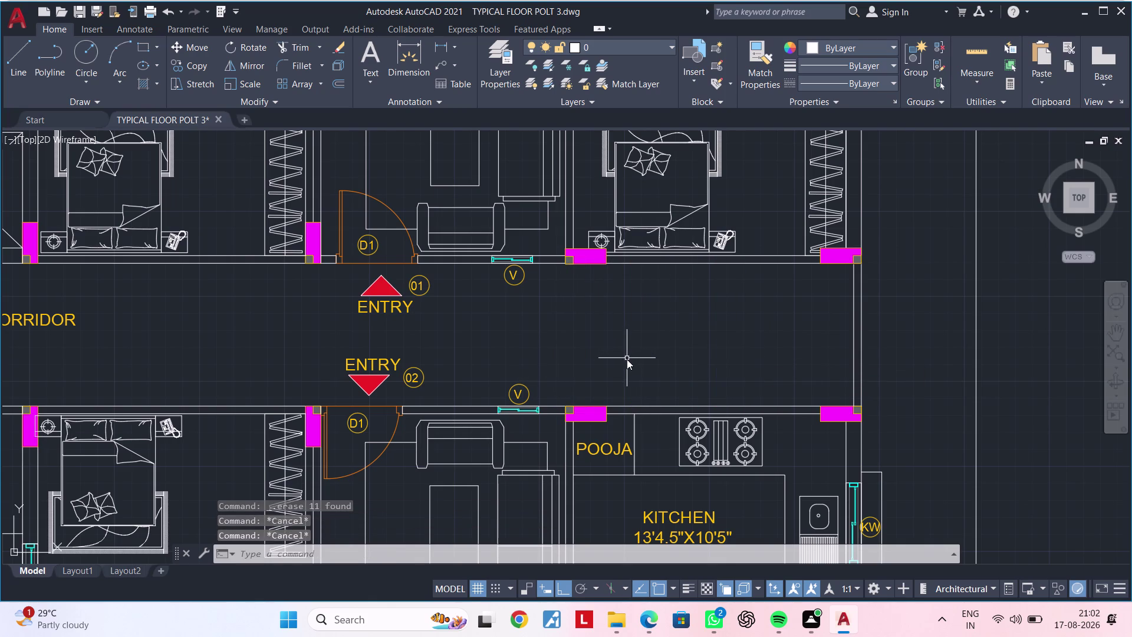
key(space)
scroll(up, 3)
click(579, 277)
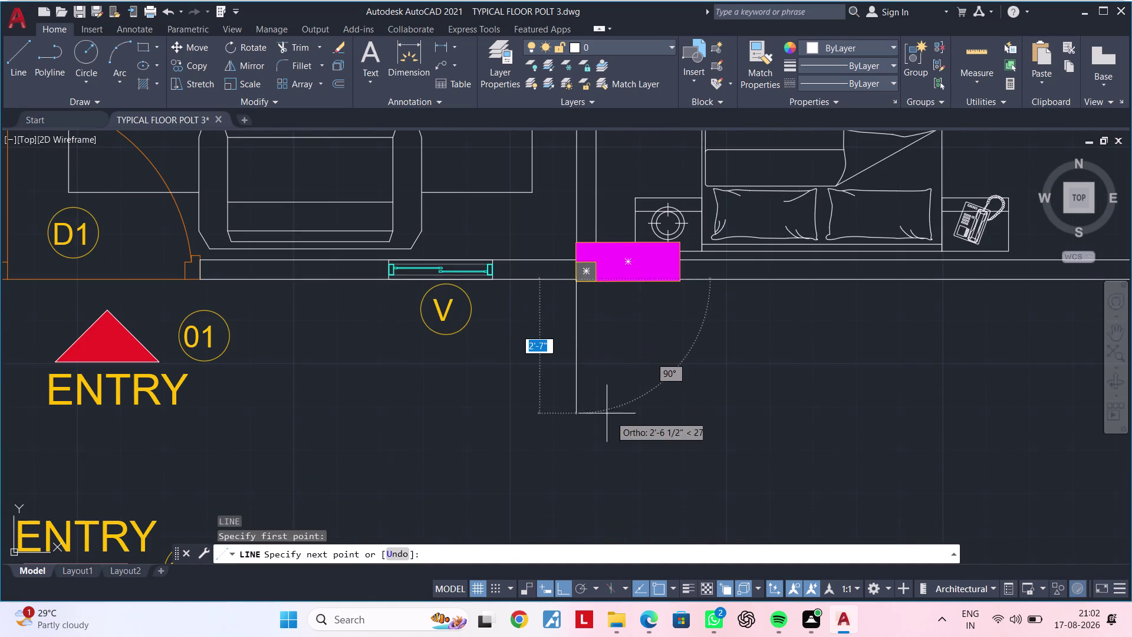
middle_drag(612, 412, 617, 196)
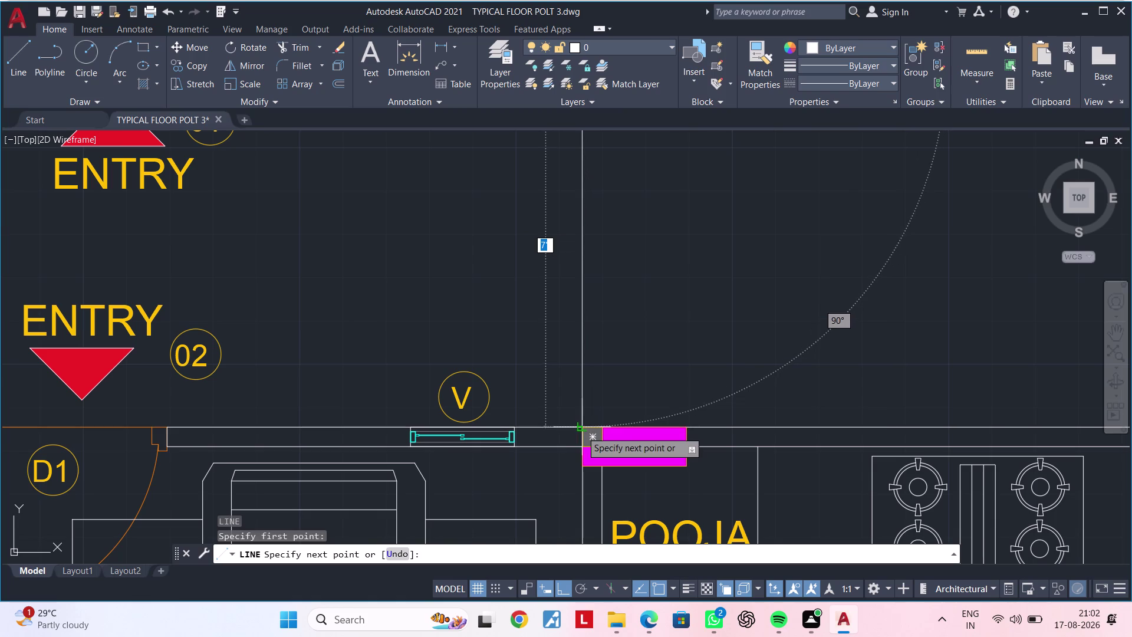
click(582, 431)
key(Escape)
key(Escape)
scroll(down, 3)
middle_drag(641, 318, 606, 341)
key(Escape)
key(Escape)
Offset the edge line repeatedly at 1 foot to create nine evenly spaced tread lines.
text(O)
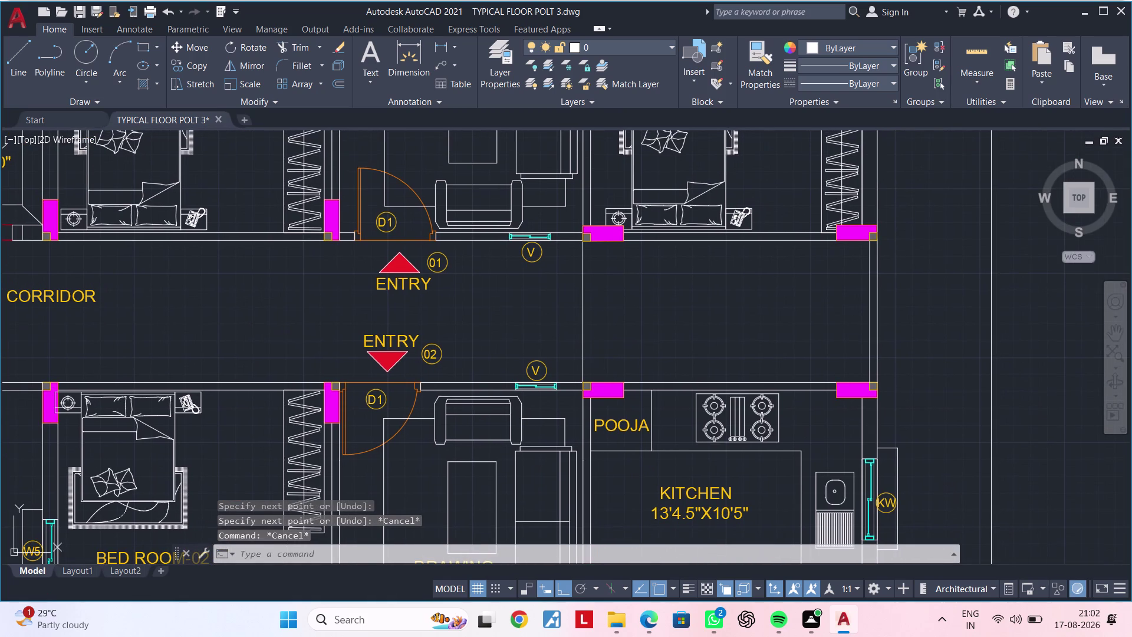
text(F)
key(space)
text(1)
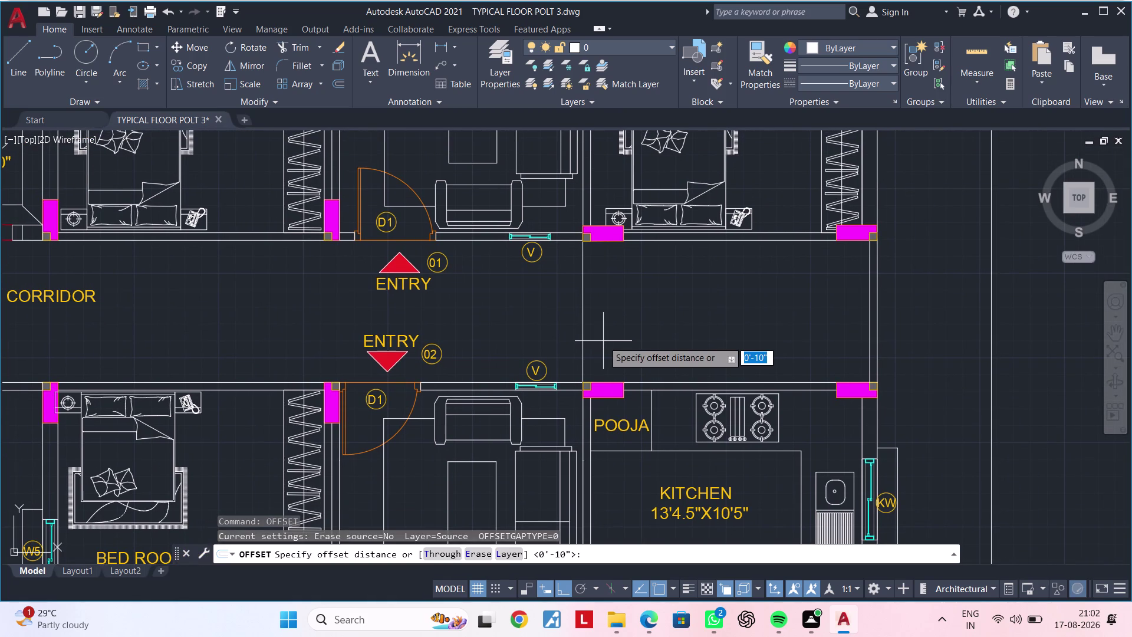
text(')
key(Return)
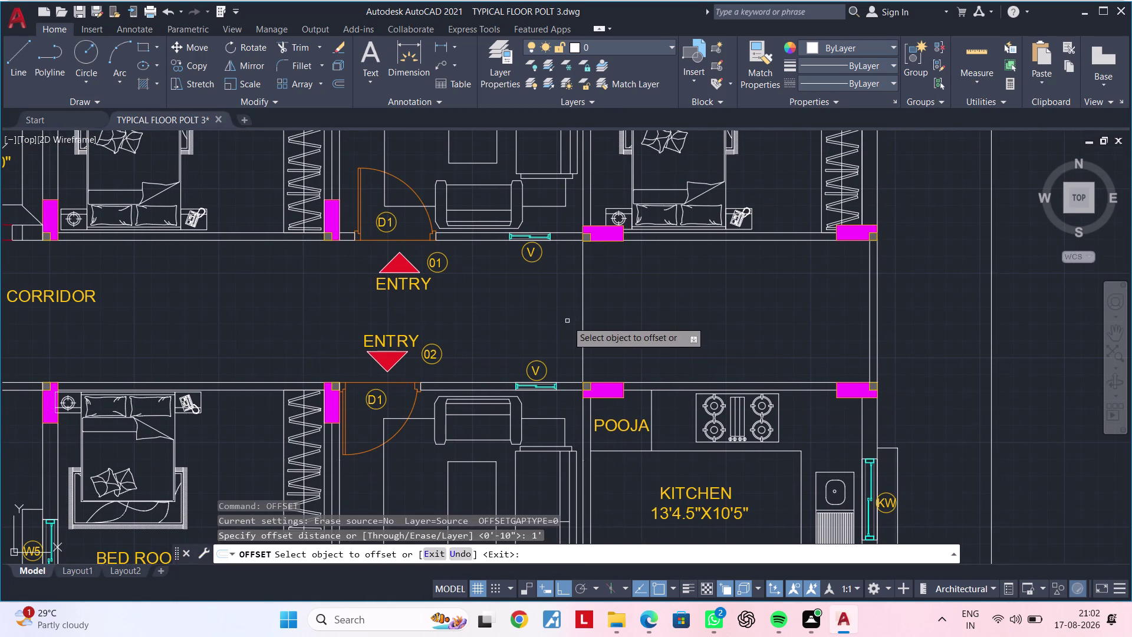
click(582, 319)
click(631, 319)
click(605, 325)
click(626, 325)
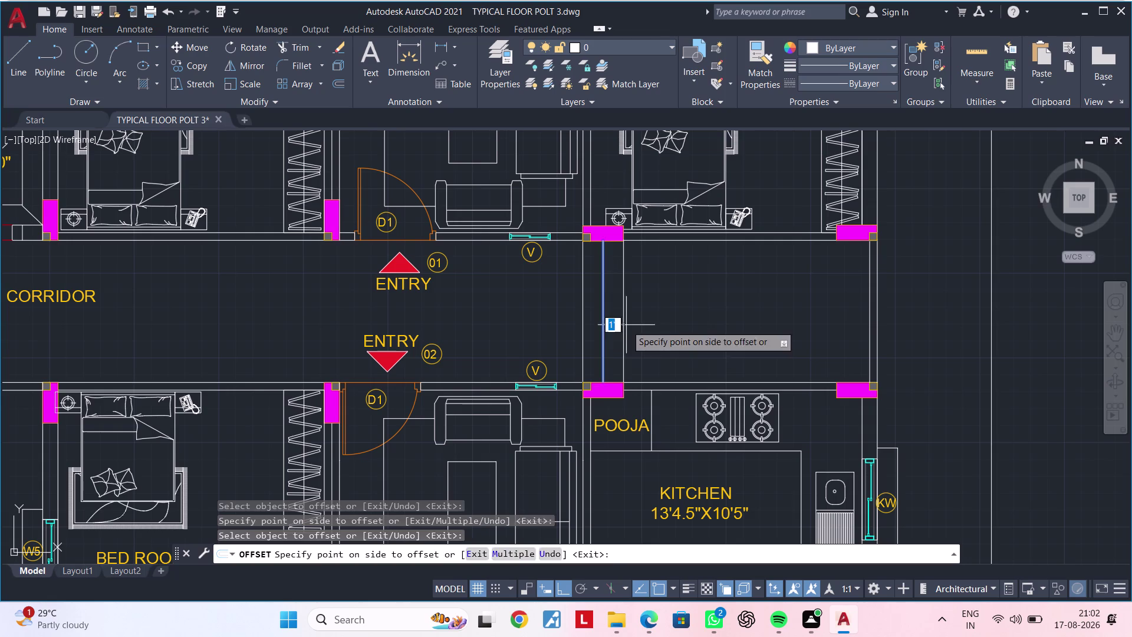
click(622, 328)
click(660, 323)
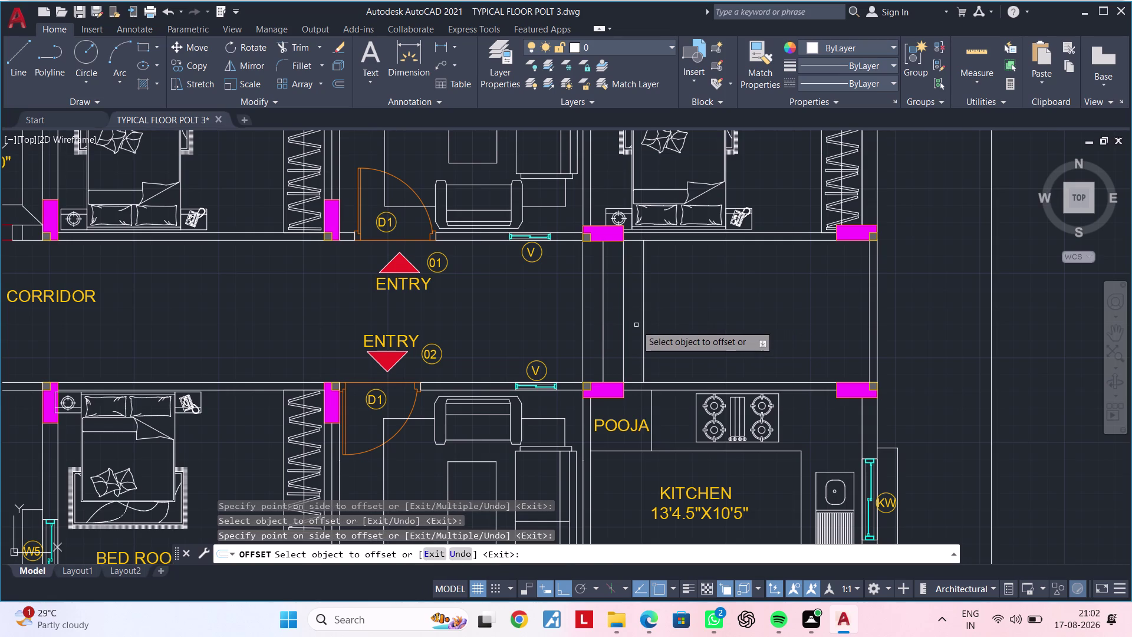
click(645, 324)
click(681, 318)
click(664, 322)
click(729, 320)
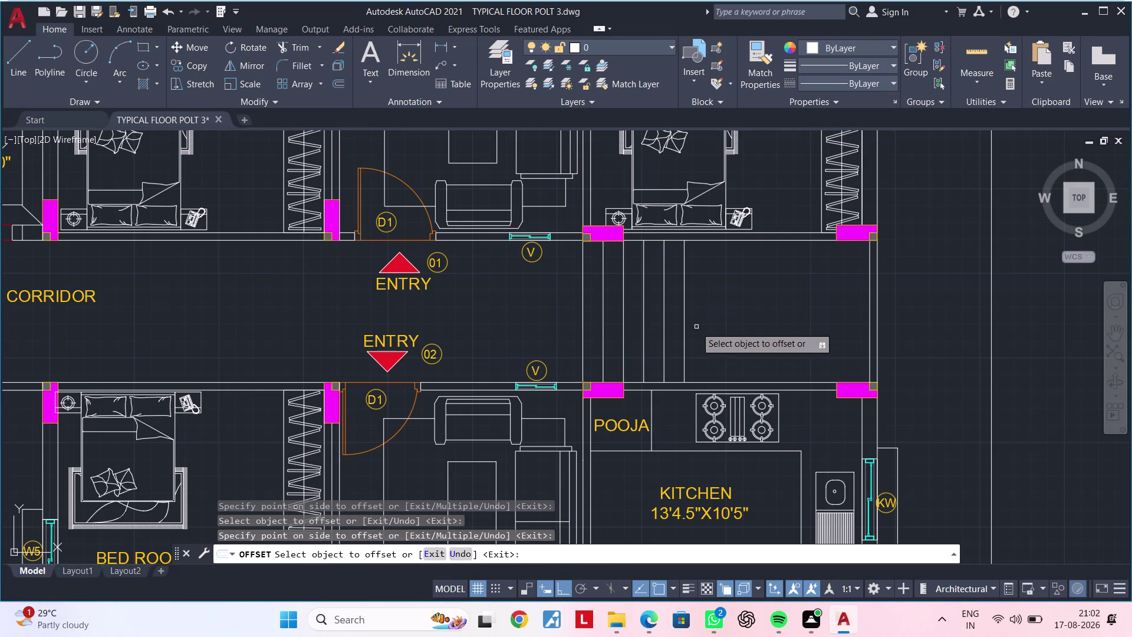
click(685, 329)
click(714, 323)
click(704, 327)
click(745, 318)
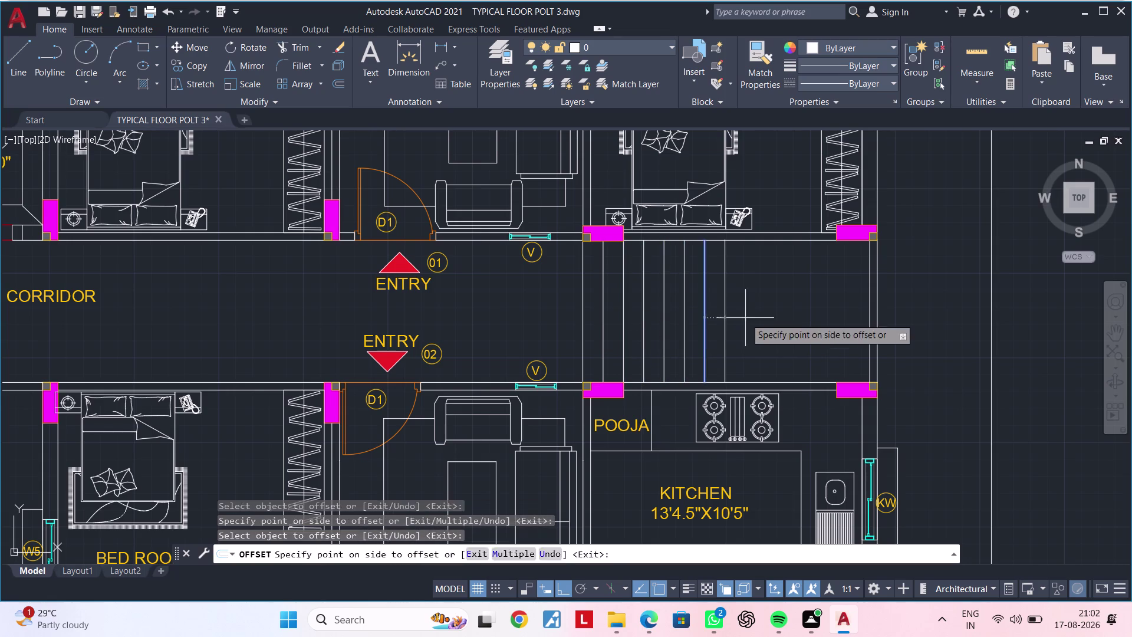
click(725, 325)
click(773, 316)
click(746, 323)
click(782, 319)
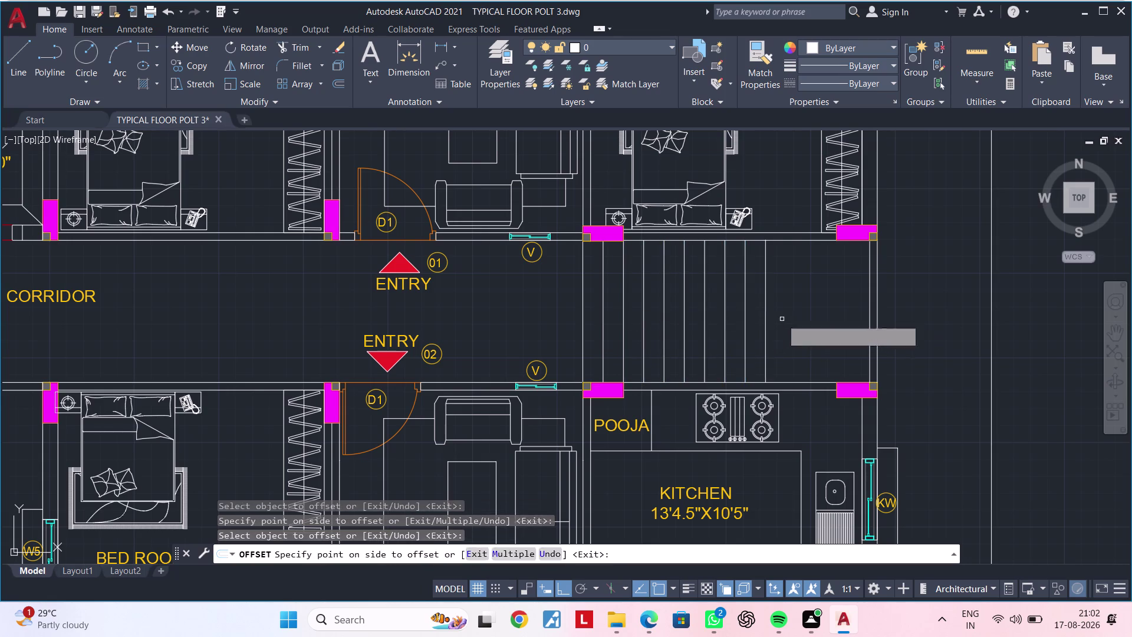
key(Escape)
key(Escape)
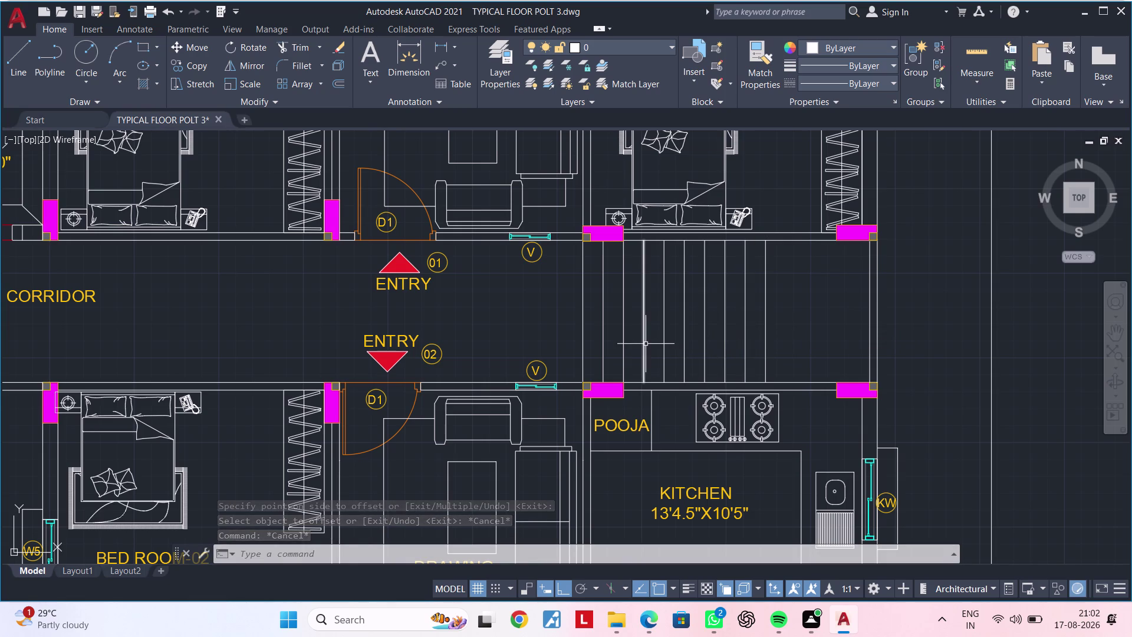
Cancel pending commands and pan the plan over to the staircase.
key(Escape)
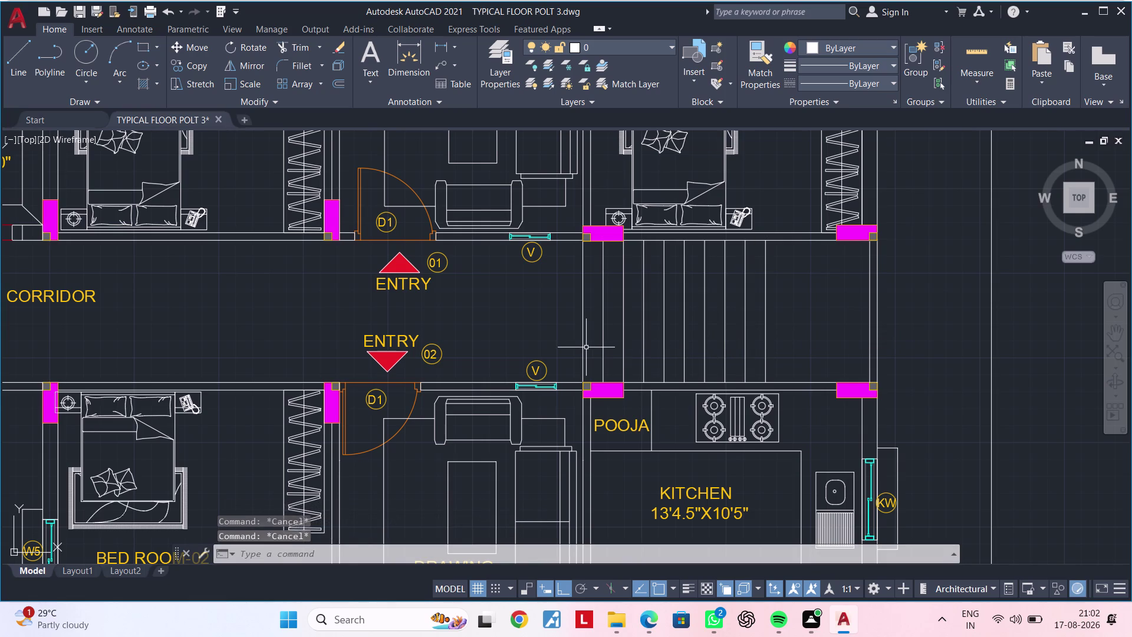
key(Escape)
key(Escape)
key(Escape)
key(Escape)
key(Escape)
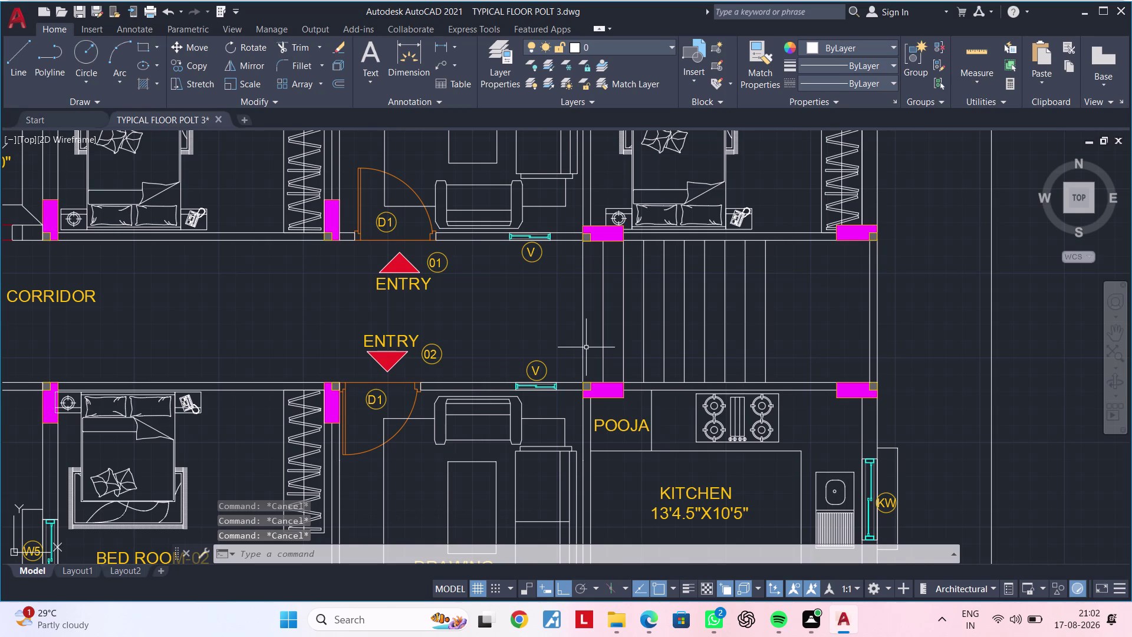
key(Escape)
key(Escape)
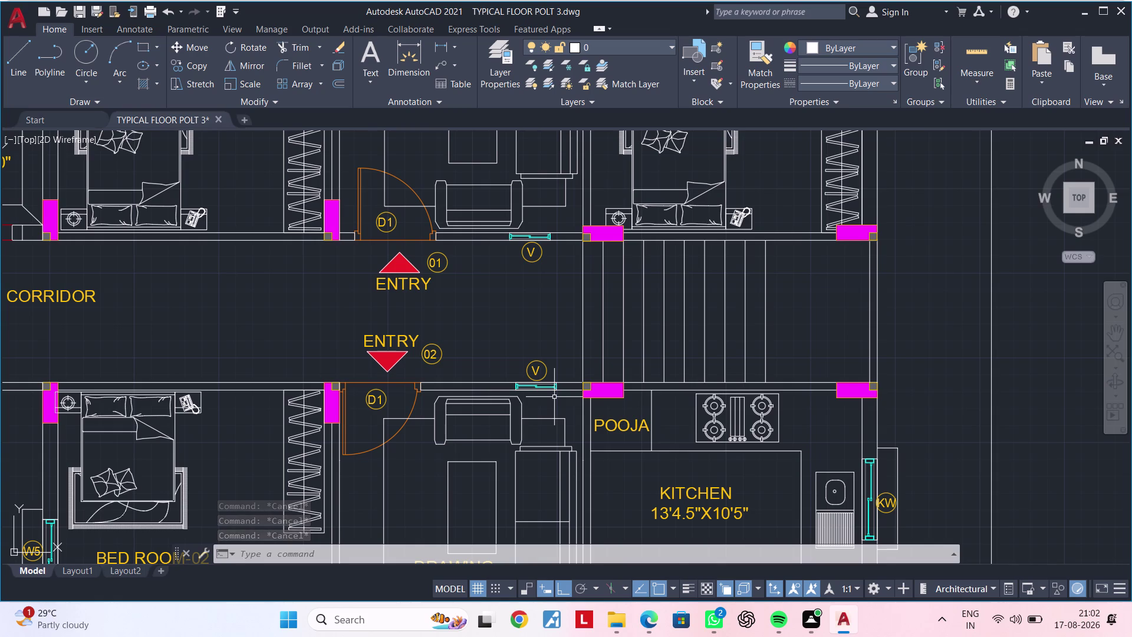
key(Escape)
key(Escape)
middle_drag(681, 356, 602, 365)
key(Escape)
key(Escape)
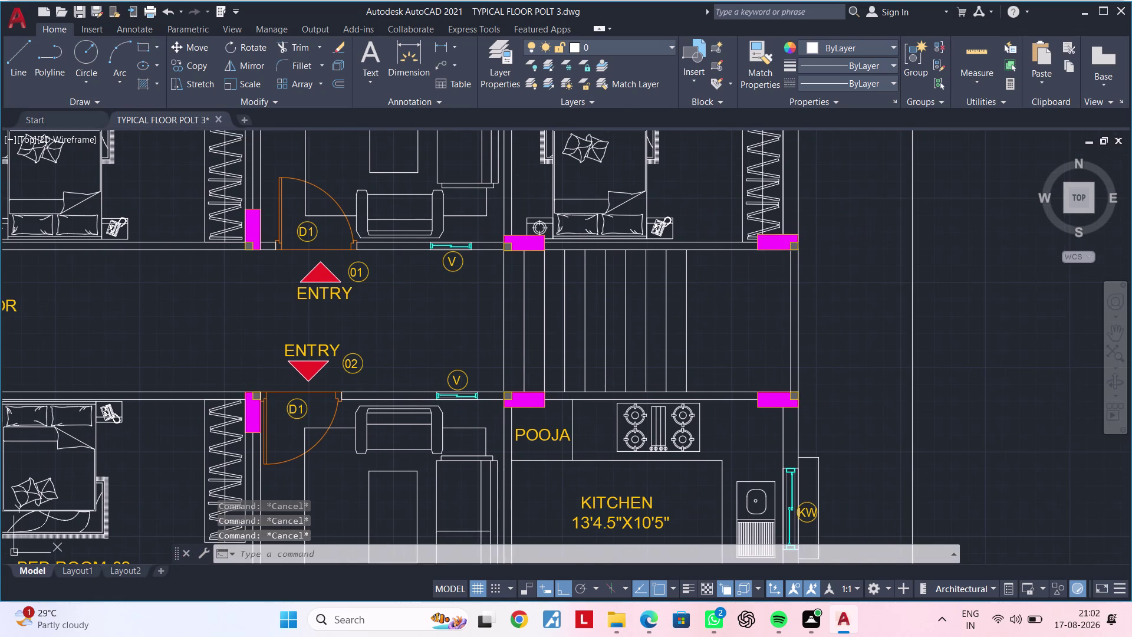
Draw a horizontal line across the staircase from its side wall.
key(l)
key(space)
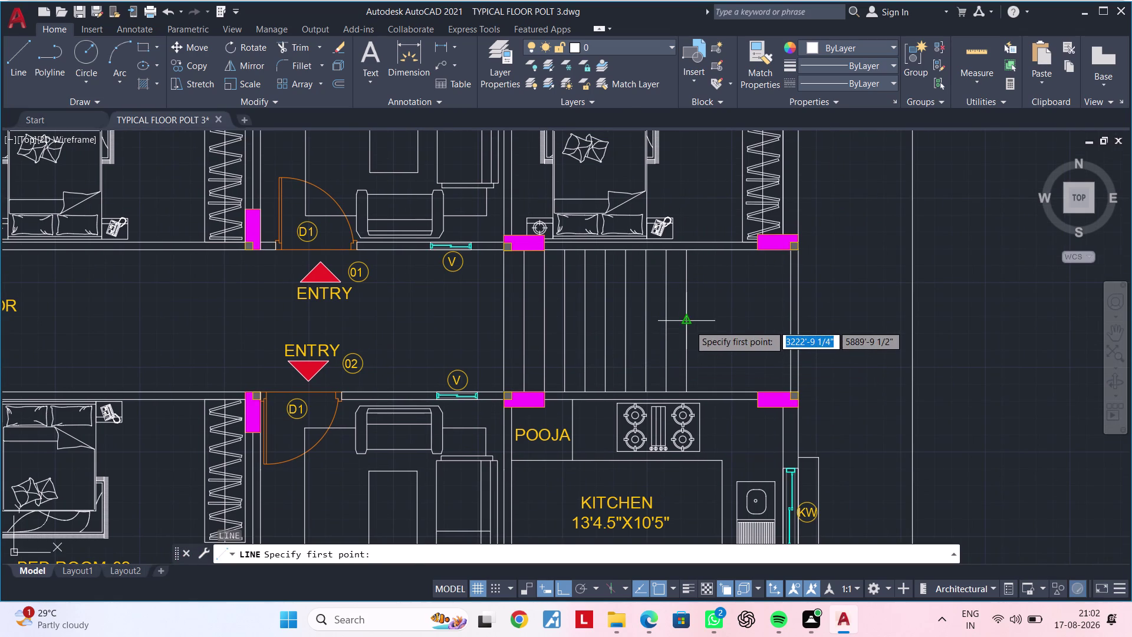
click(689, 325)
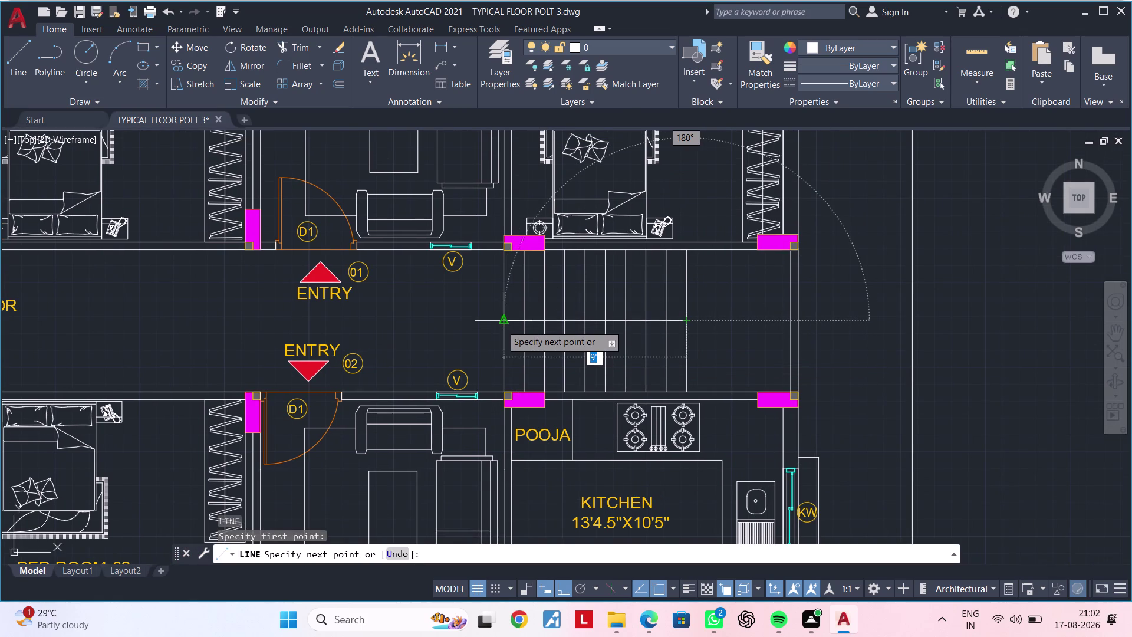
click(501, 325)
key(Escape)
key(Escape)
key(Escape)
Offset the cross line by 1 inch to form a double line.
text(O)
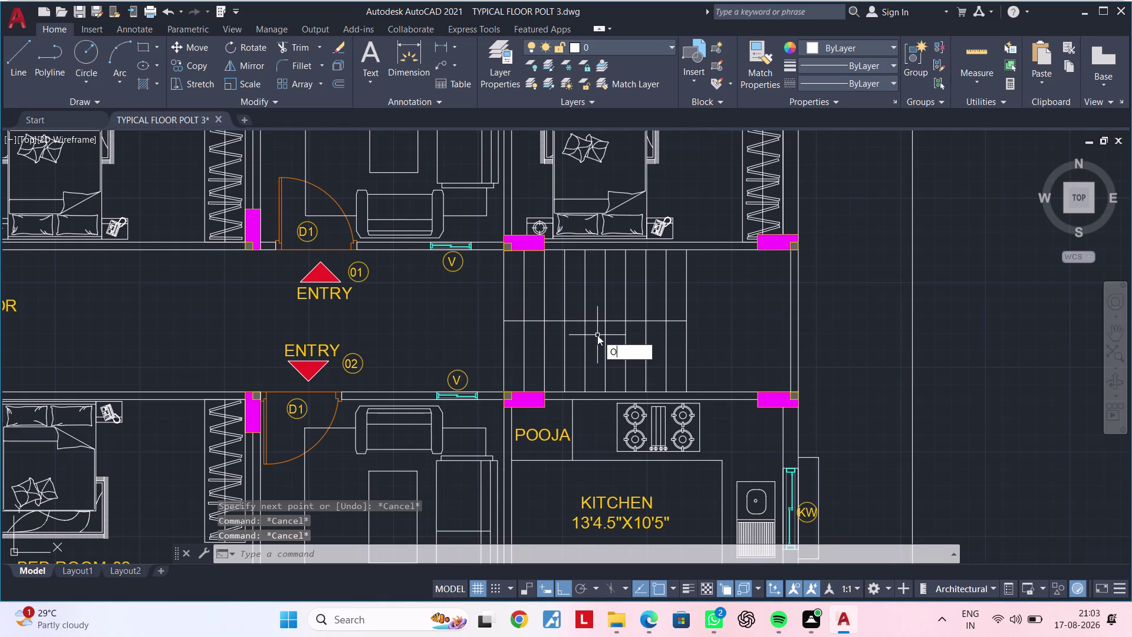
text(F)
key(space)
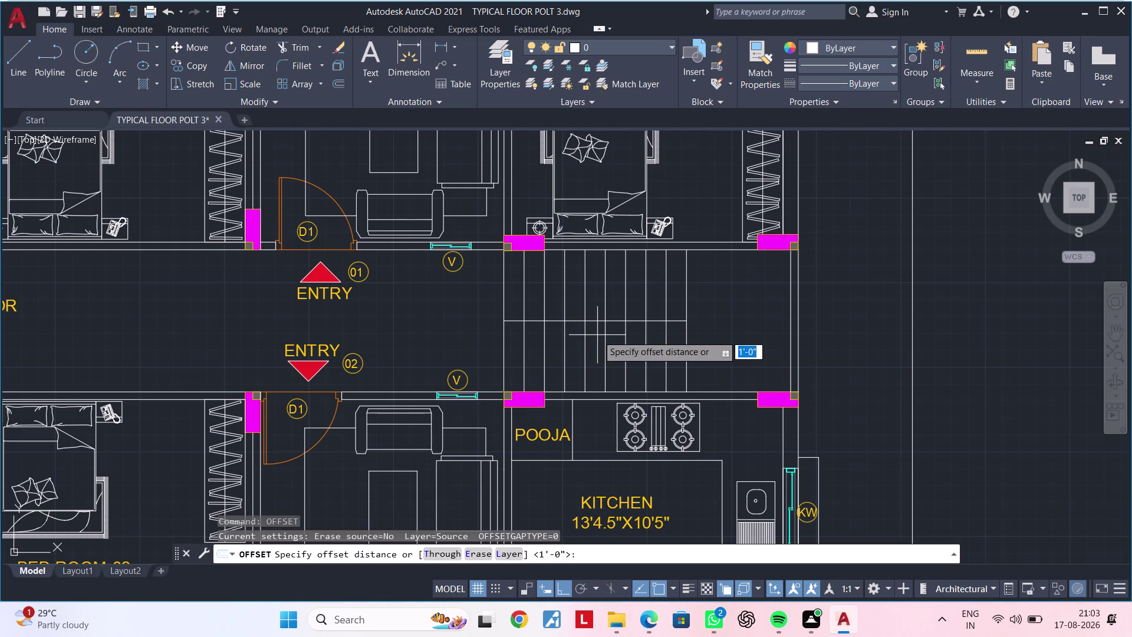
key(1)
key(shift+quotedbl)
key(Return)
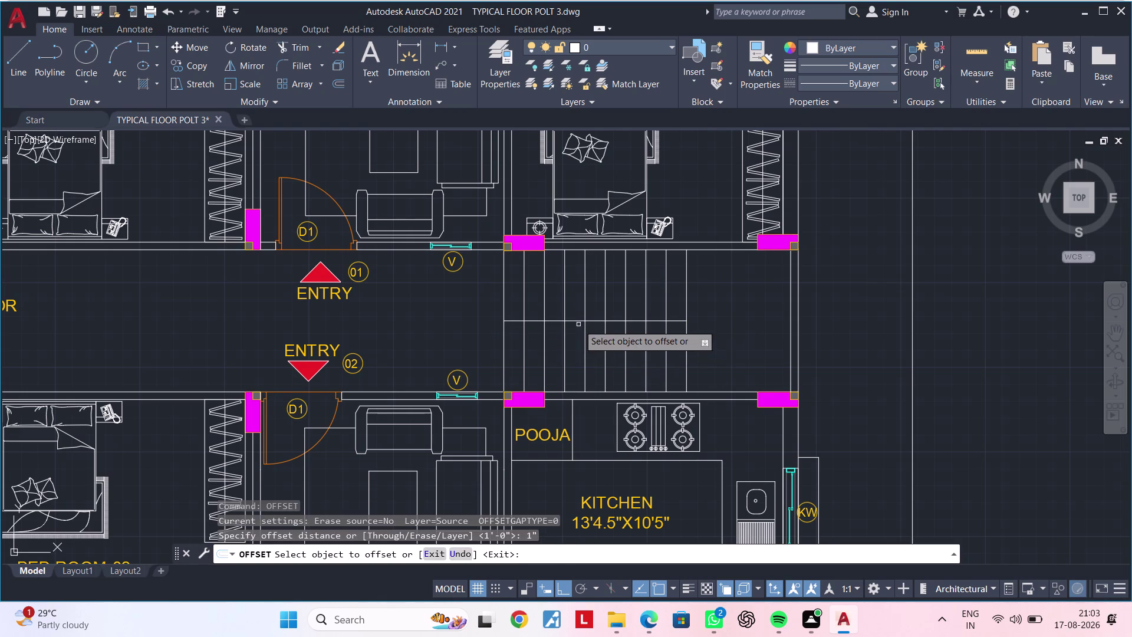
scroll(up, 3)
click(586, 305)
click(585, 261)
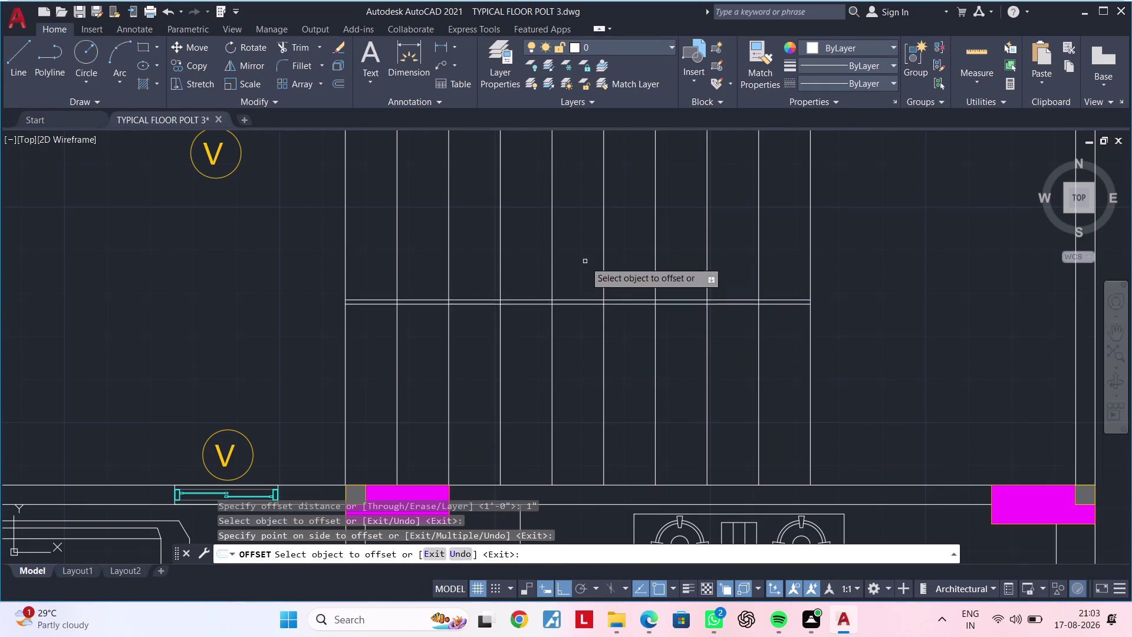
click(583, 305)
click(587, 338)
key(Escape)
Delete the extra offset line, leaving only the two-line band.
scroll(up, 3)
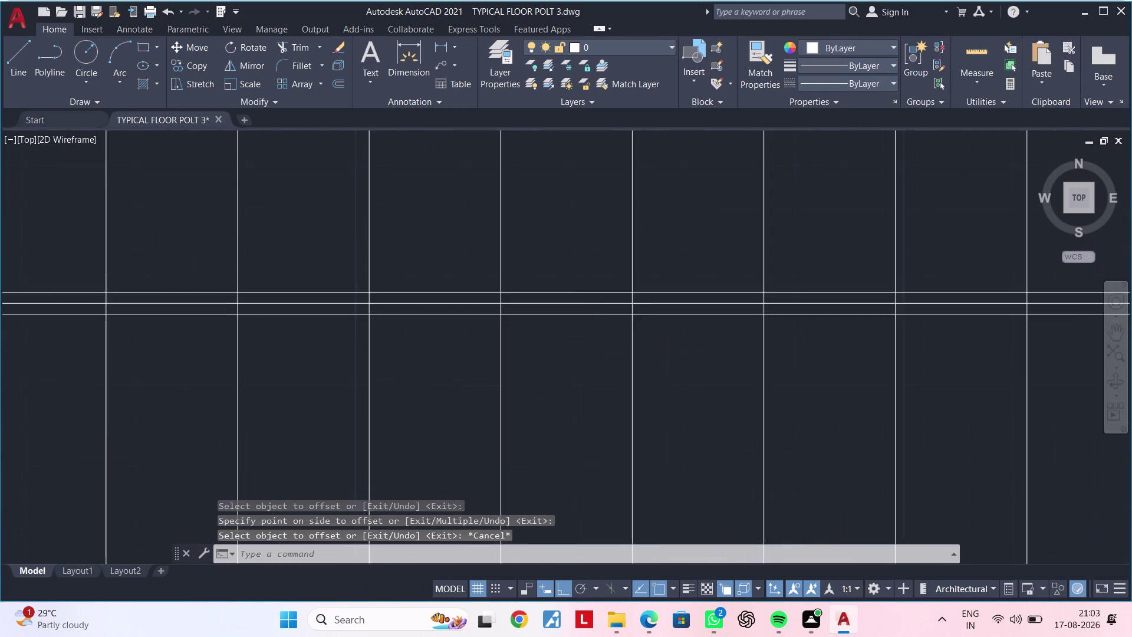
click(587, 304)
key(Delete)
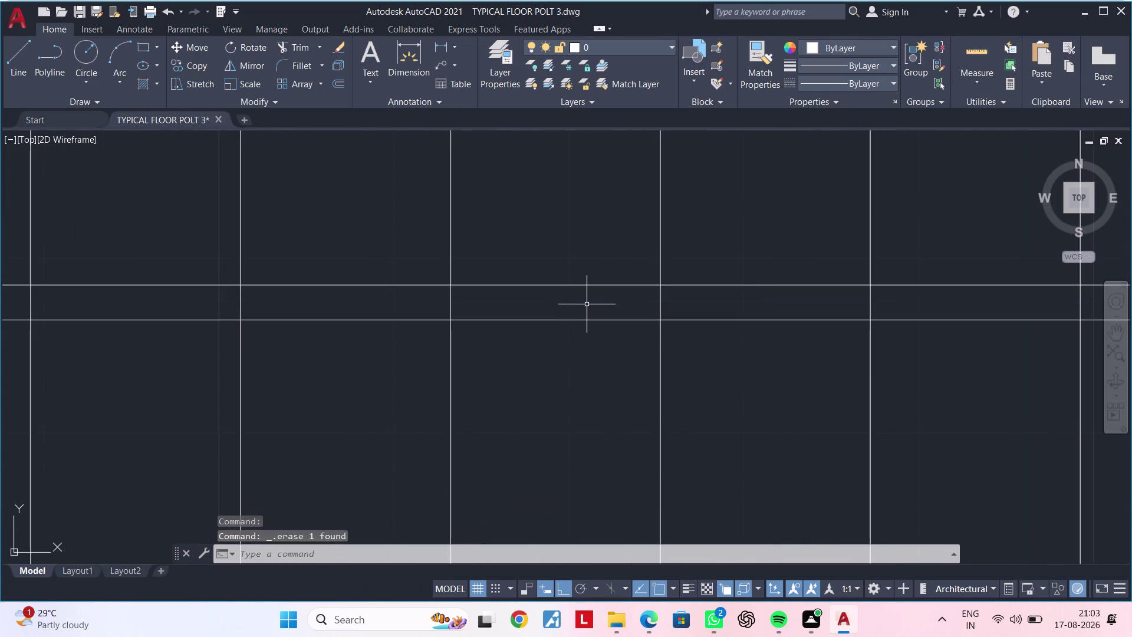
scroll(down, 3)
Fence-trim the first tread pieces lying between the two band lines.
key(Escape)
key(Escape)
text(TR)
key(space)
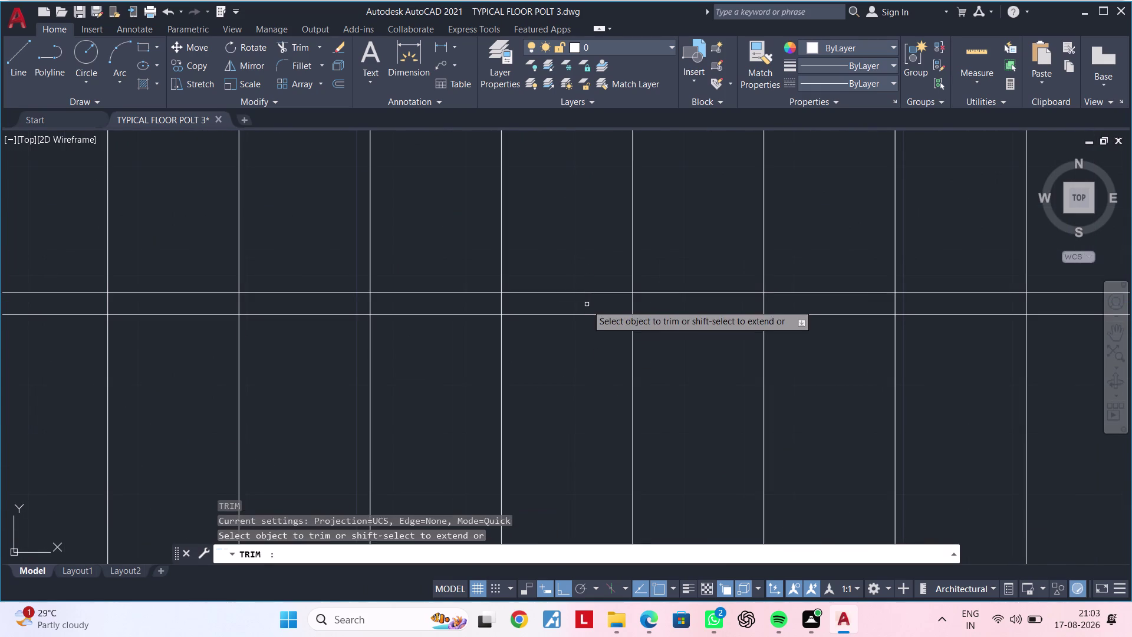
scroll(down, 3)
scroll(up, 3)
drag(734, 300, 687, 300)
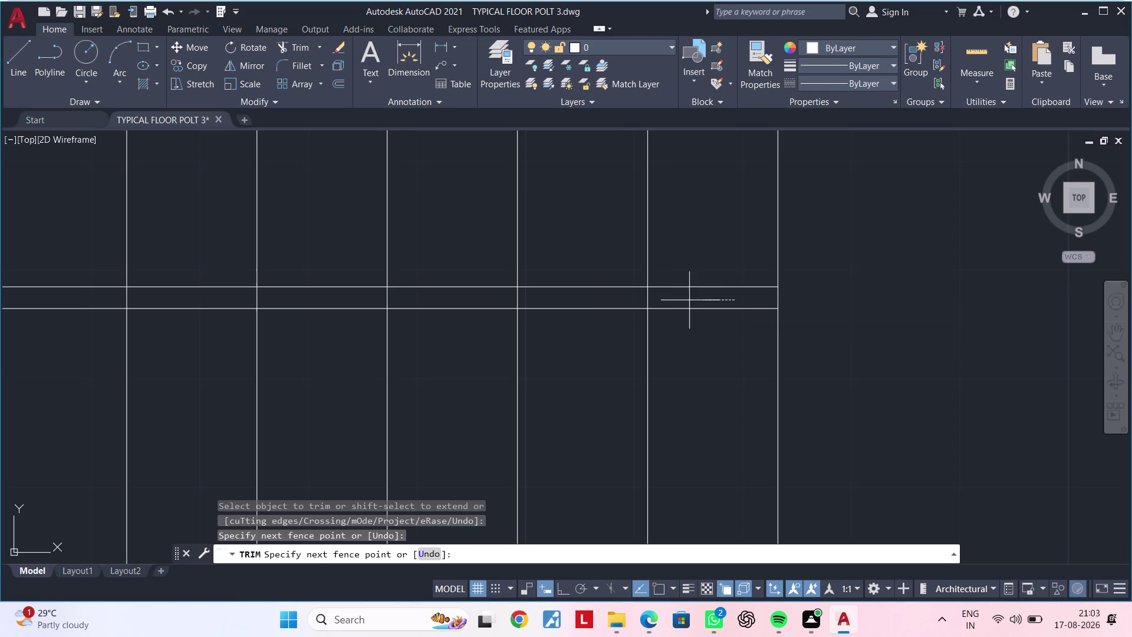
drag(687, 300, 407, 300)
middle_drag(398, 300, 790, 290)
scroll(up, 3)
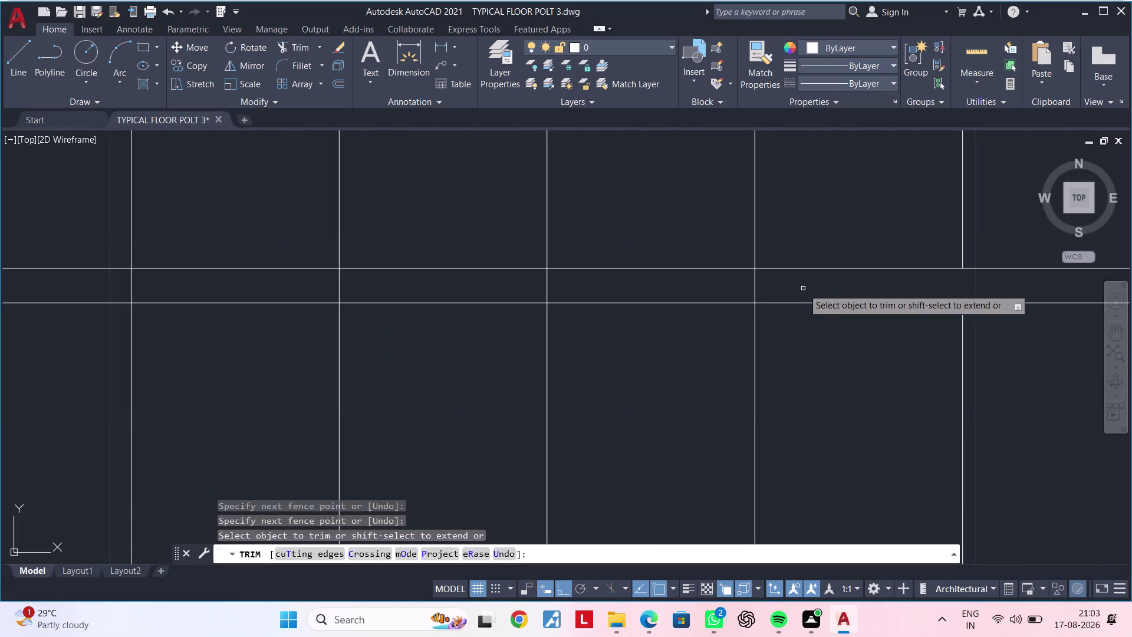
drag(809, 287, 0, 288)
scroll(down, 3)
Trim the remaining tread pieces between the band lines, then pan back to the staircase.
middle_drag(116, 291, 635, 270)
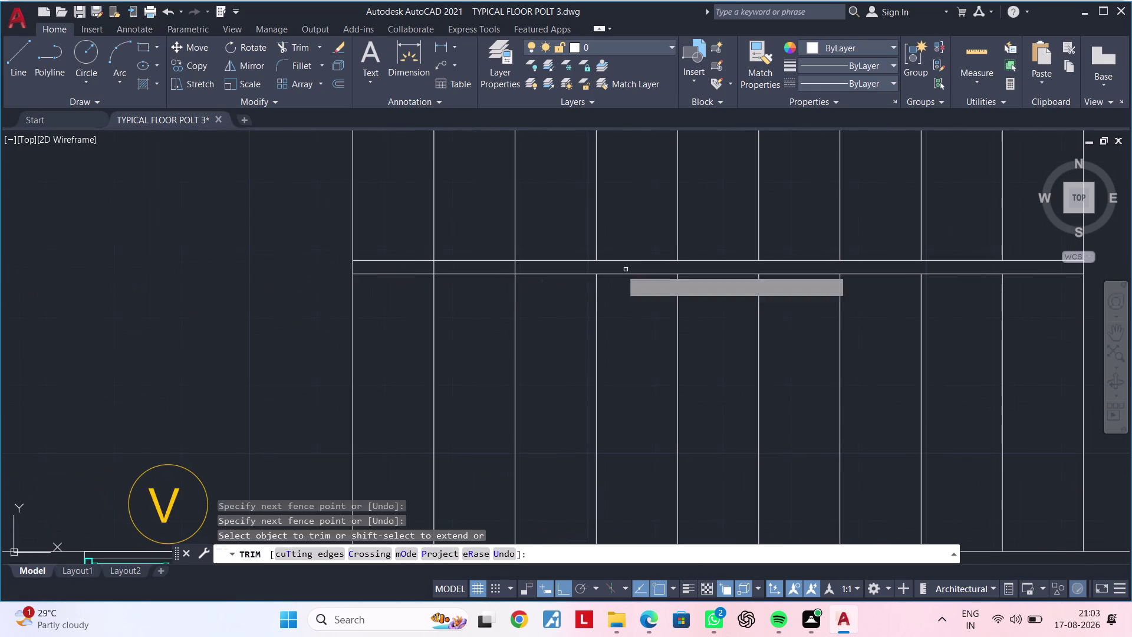
scroll(up, 3)
click(414, 268)
drag(450, 268, 595, 261)
drag(631, 258, 643, 256)
drag(650, 255, 659, 255)
drag(712, 255, 718, 255)
middle_drag(739, 261, 295, 296)
scroll(down, 3)
middle_drag(659, 303, 522, 317)
key(Escape)
key(Escape)
middle_drag(362, 309, 443, 287)
key(Escape)
key(Escape)
key(Escape)
text(OF)
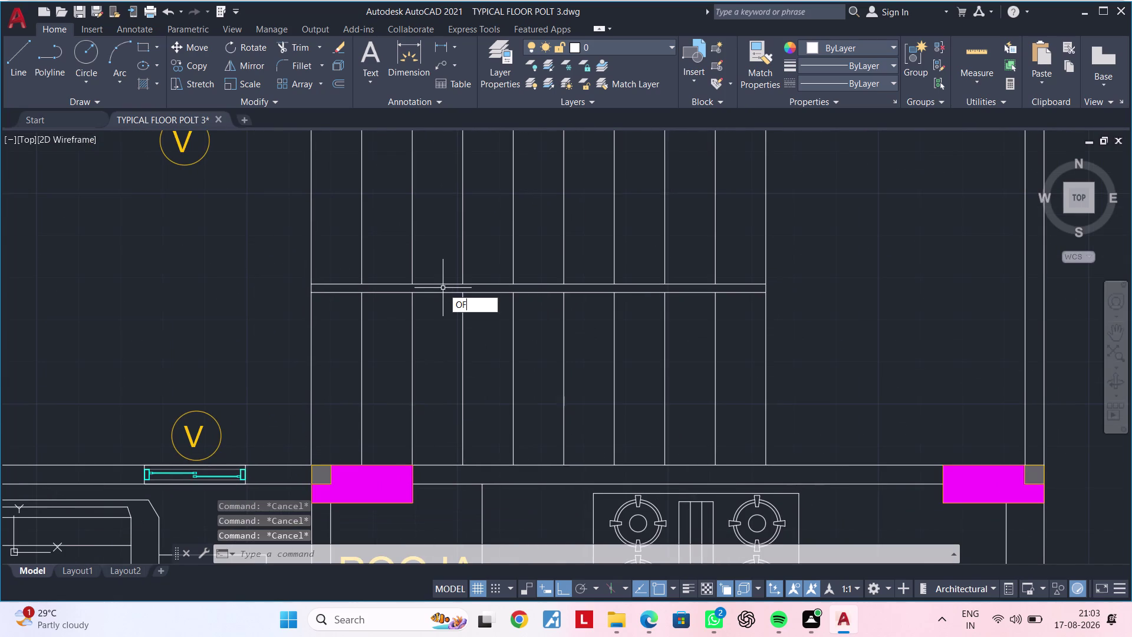
Offset four staircase lines by 1" to mark the edges of the cut band.
key(space)
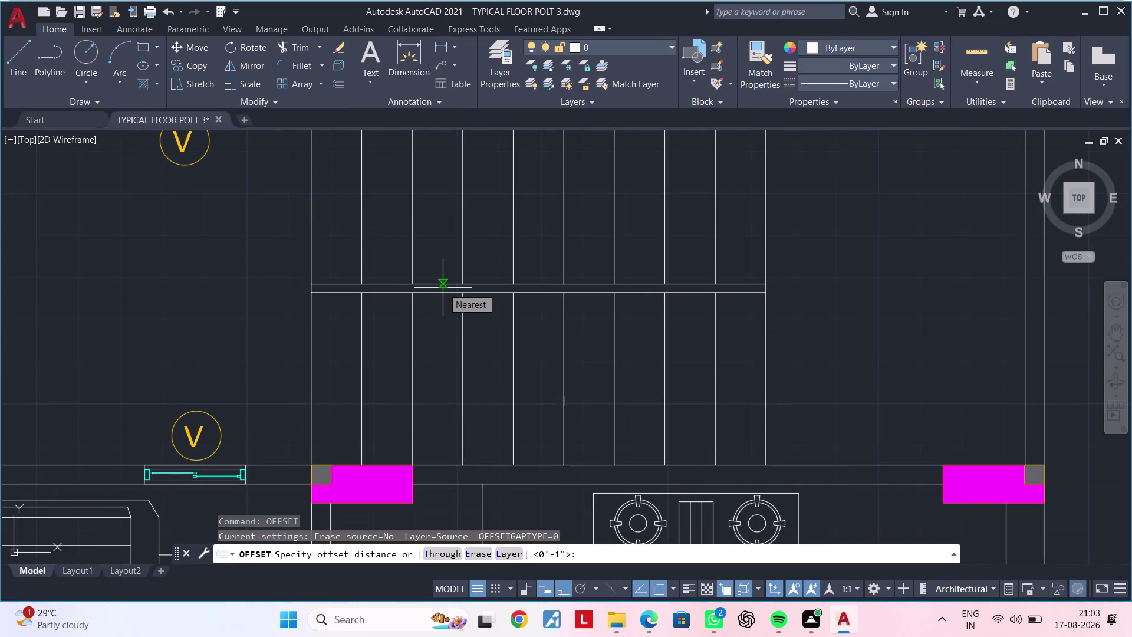
text(1")
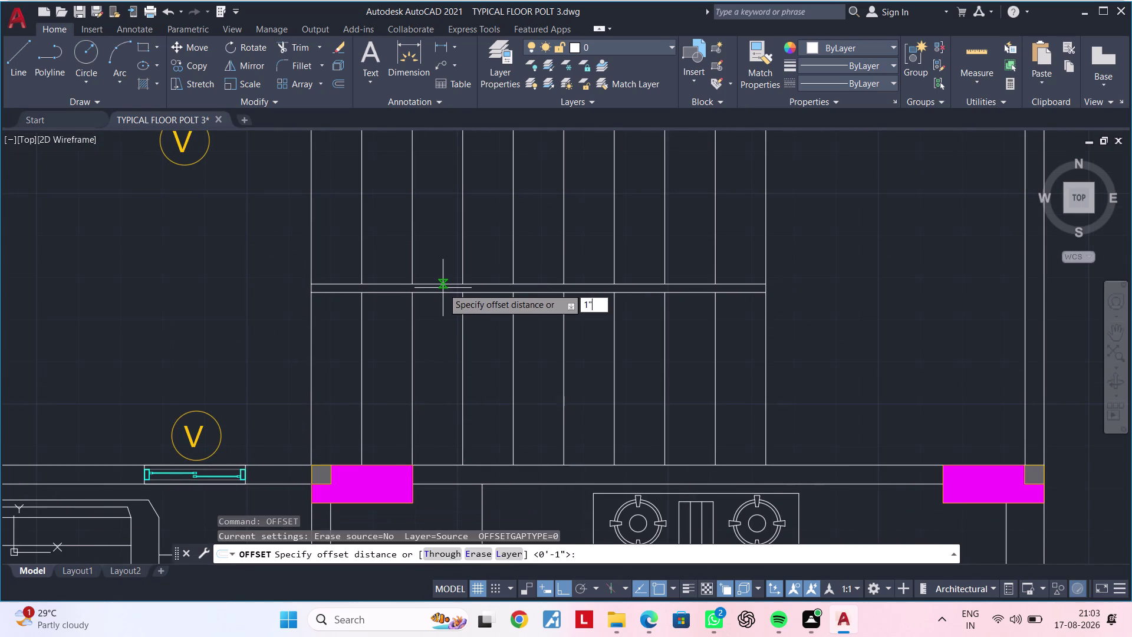
key(Return)
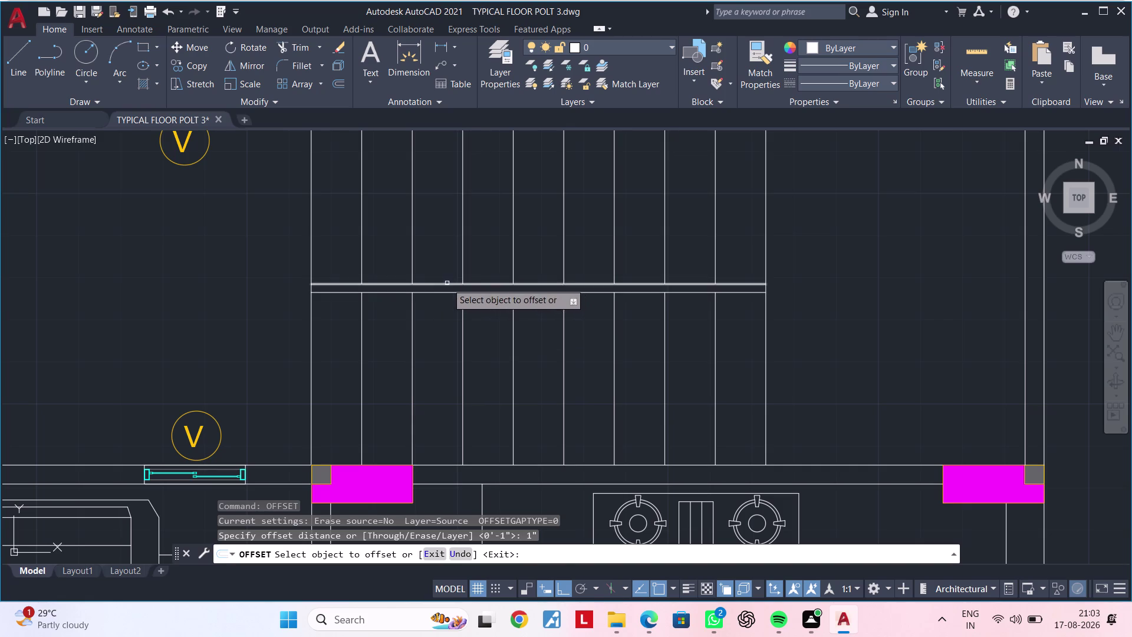
click(446, 283)
click(442, 254)
click(447, 280)
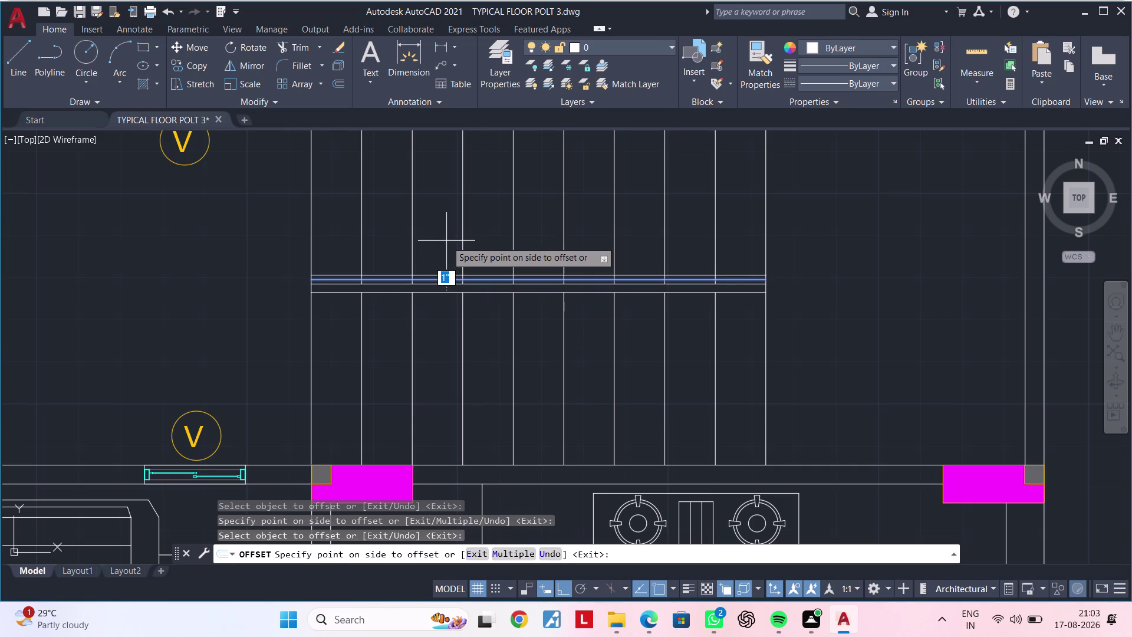
click(447, 240)
click(443, 292)
click(445, 324)
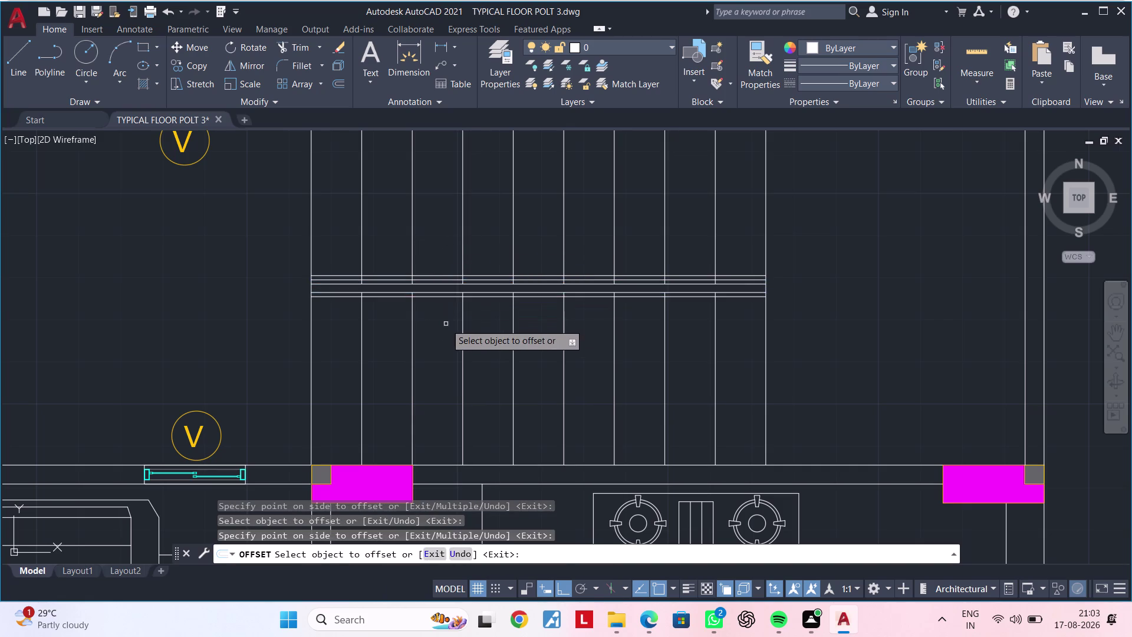
click(447, 297)
click(451, 332)
key(Escape)
key(Escape)
key(Escape)
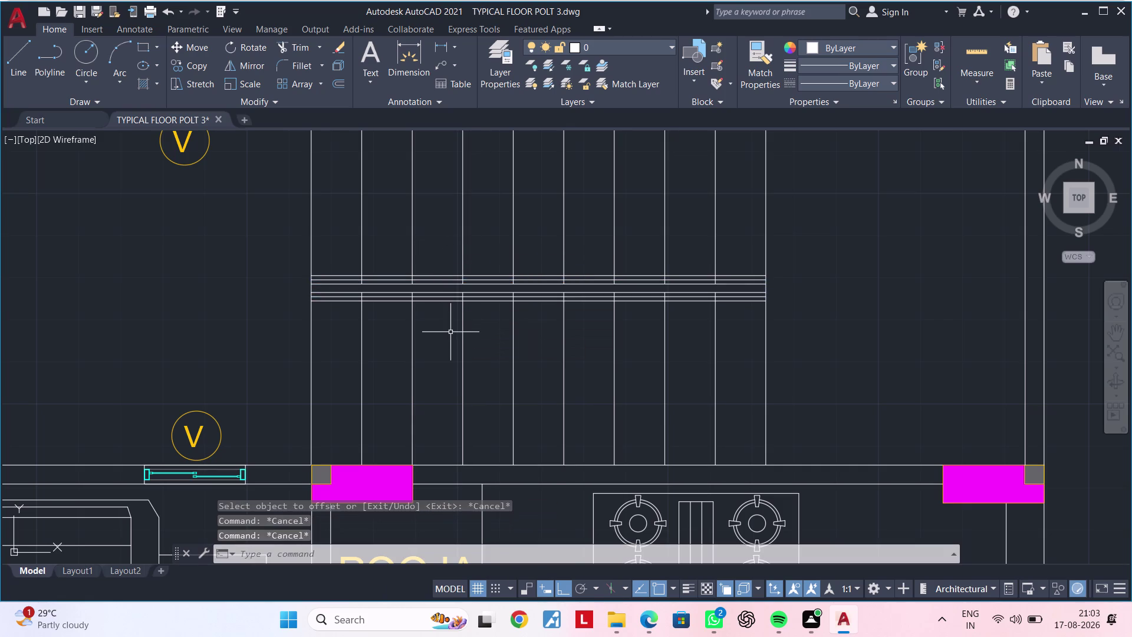
Fence-trim the stair tread pieces lying between the new offset lines along the staircase.
key(t)
key(r)
key(space)
scroll(up, 3)
scroll(up, 3)
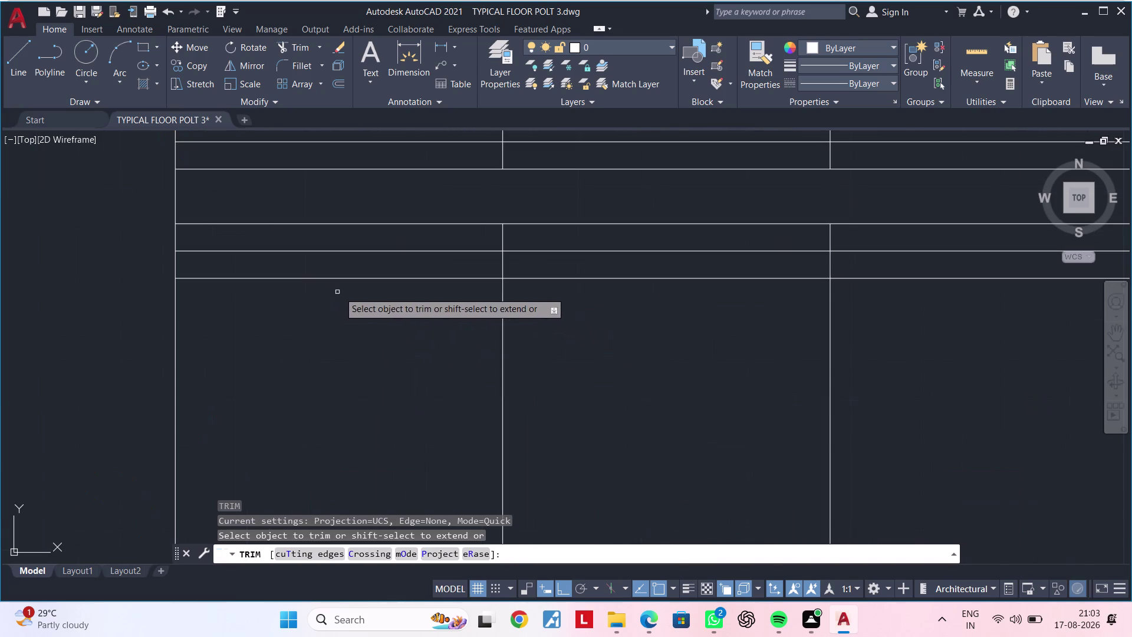
drag(467, 269, 555, 259)
middle_drag(615, 265, 494, 272)
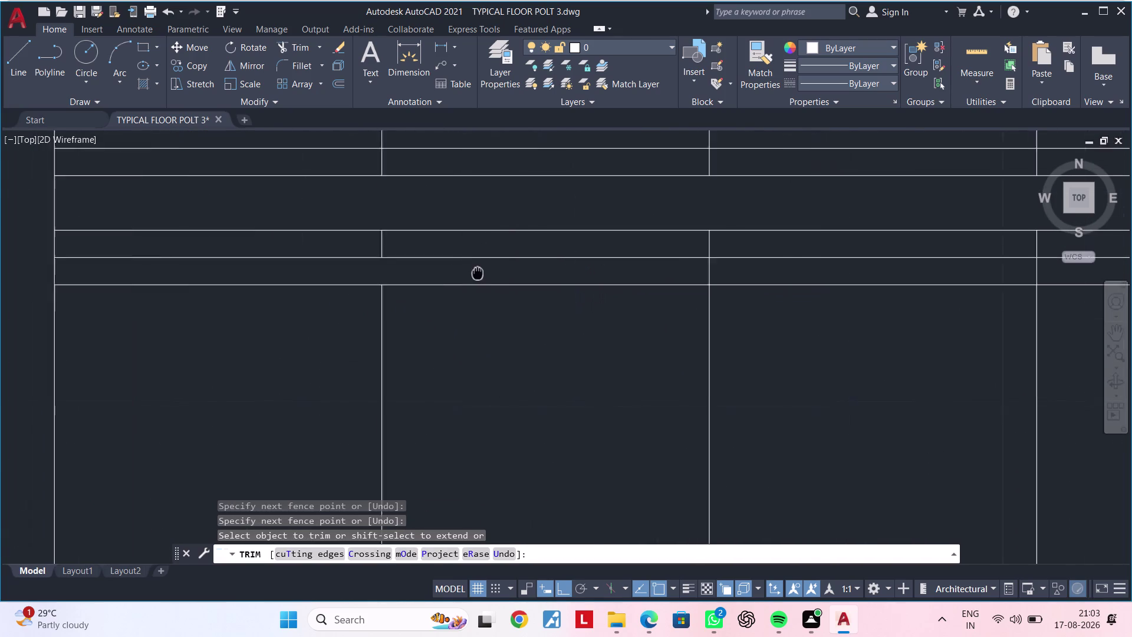
middle_drag(494, 272, 307, 275)
drag(476, 270, 587, 273)
middle_drag(615, 268, 165, 285)
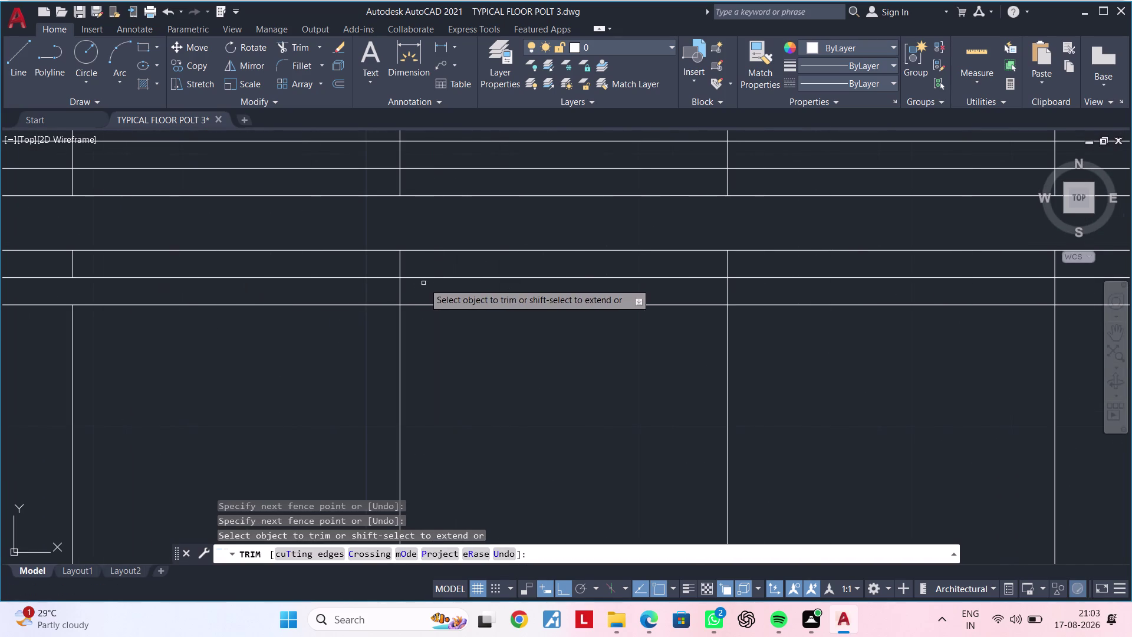
drag(406, 291, 359, 293)
middle_drag(531, 281, 221, 300)
drag(365, 312, 435, 317)
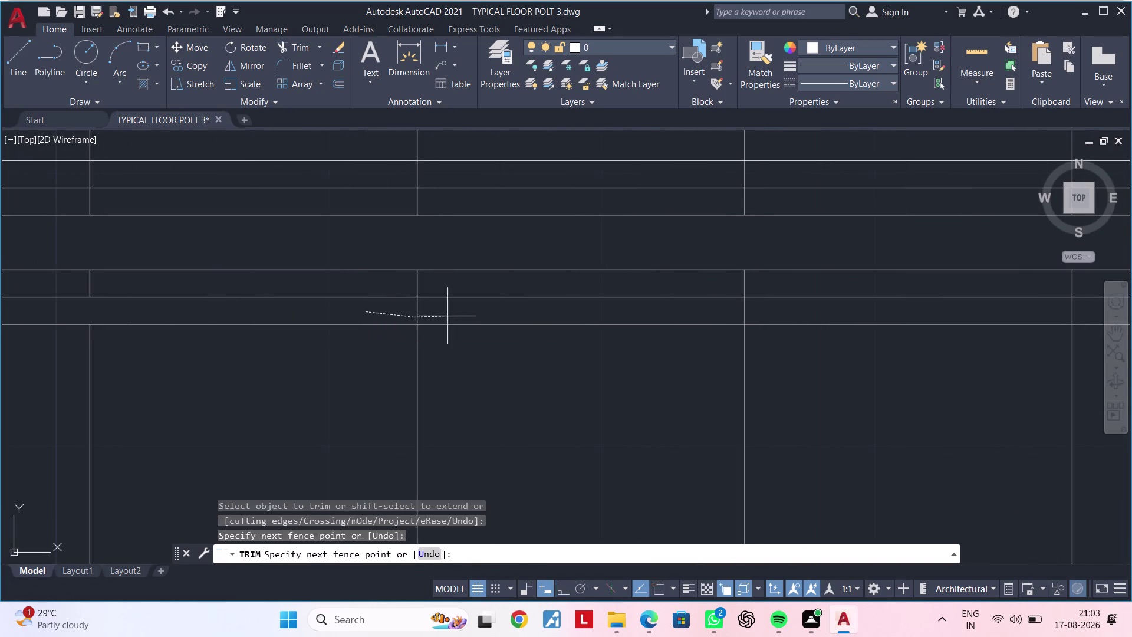
drag(435, 317, 464, 313)
middle_drag(531, 306, 99, 327)
drag(288, 327, 371, 330)
scroll(down, 3)
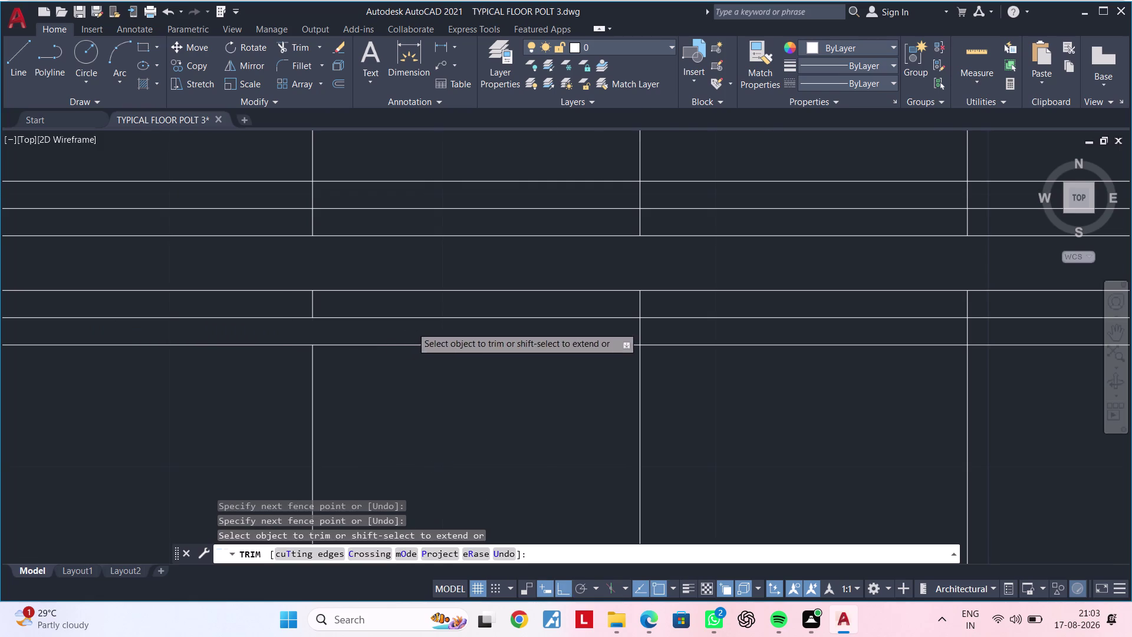
middle_drag(408, 327, 124, 345)
scroll(up, 3)
drag(211, 355, 323, 363)
middle_drag(390, 351, 104, 363)
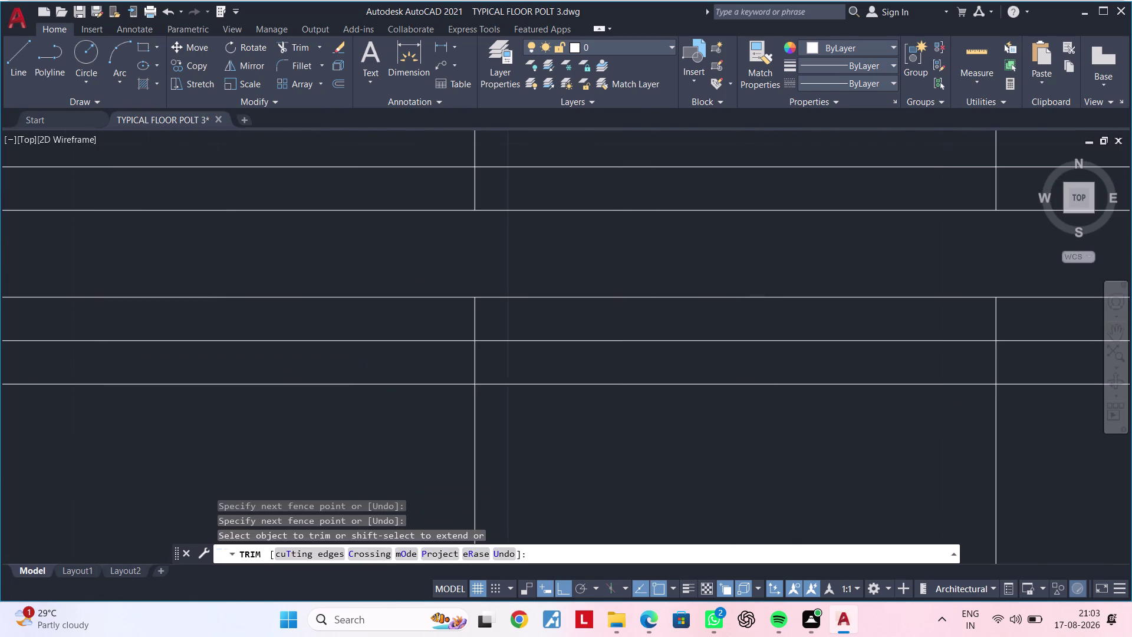
drag(433, 355, 574, 364)
scroll(down, 3)
middle_drag(620, 360, 232, 370)
scroll(up, 3)
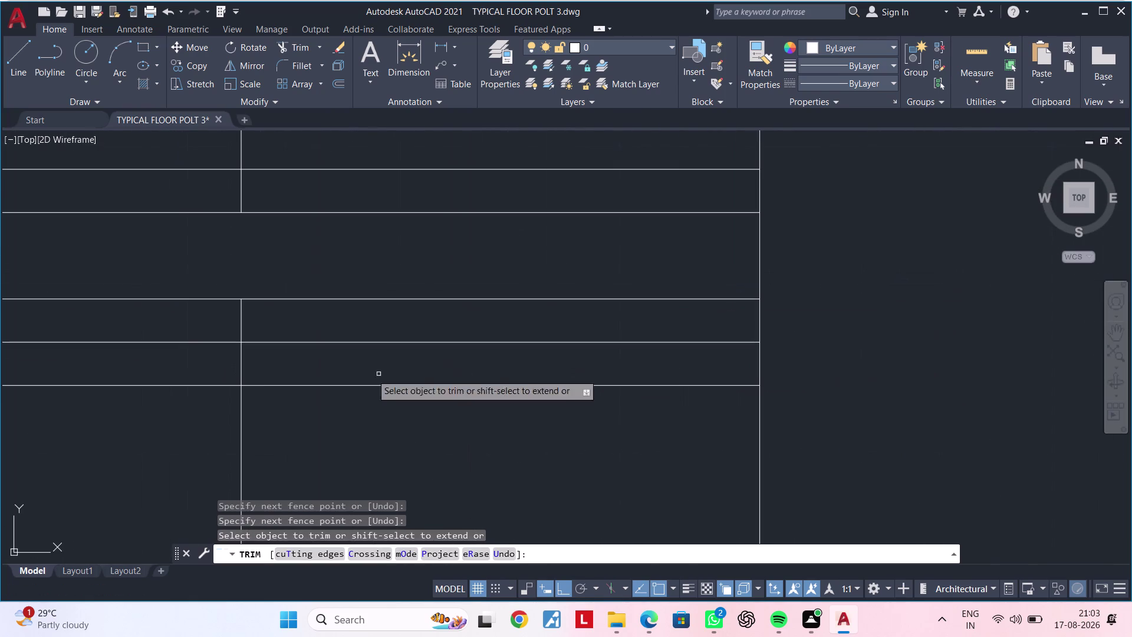
drag(212, 371, 303, 371)
scroll(down, 3)
middle_drag(330, 370, 561, 388)
scroll(up, 3)
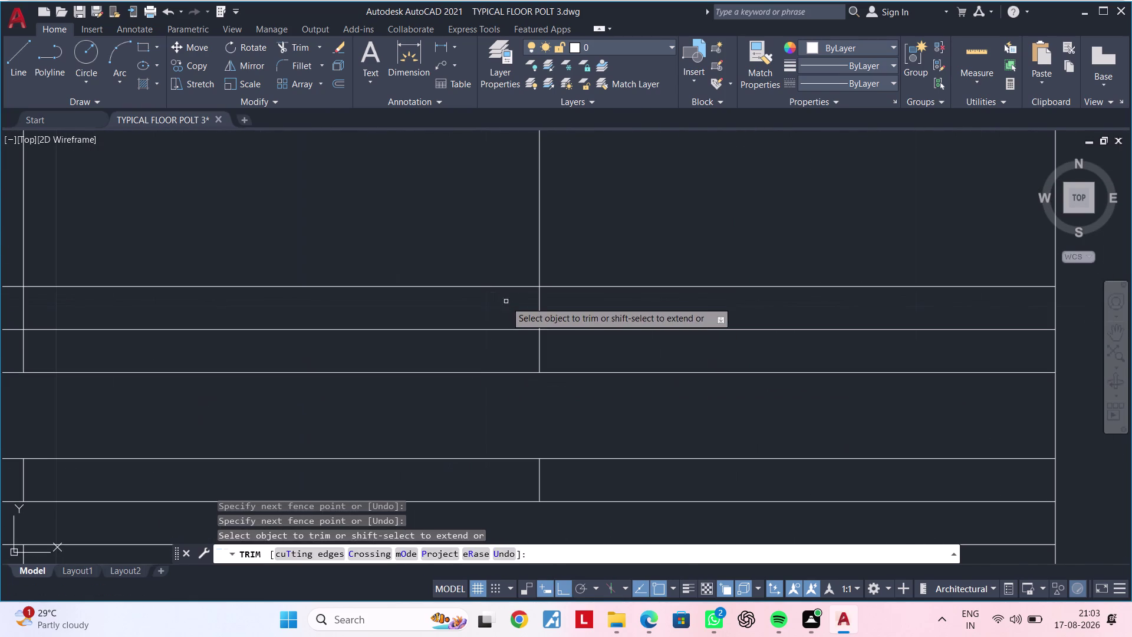
drag(506, 306, 626, 308)
scroll(down, 3)
middle_drag(489, 328, 889, 317)
scroll(up, 3)
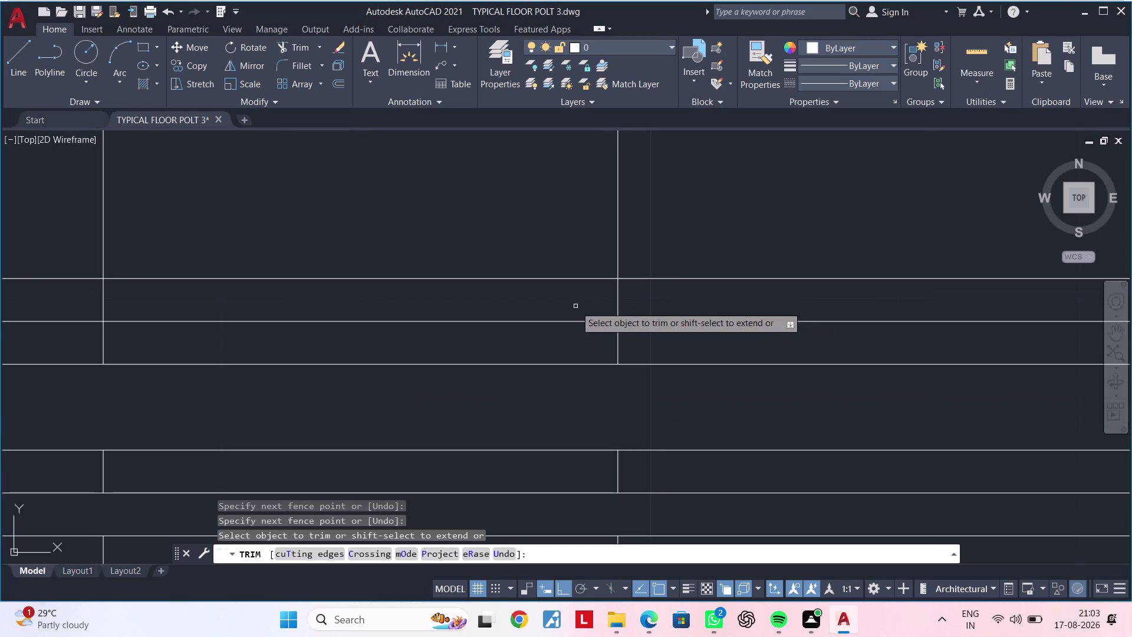
drag(575, 306, 769, 305)
scroll(down, 3)
middle_drag(533, 318, 979, 319)
drag(683, 306, 886, 308)
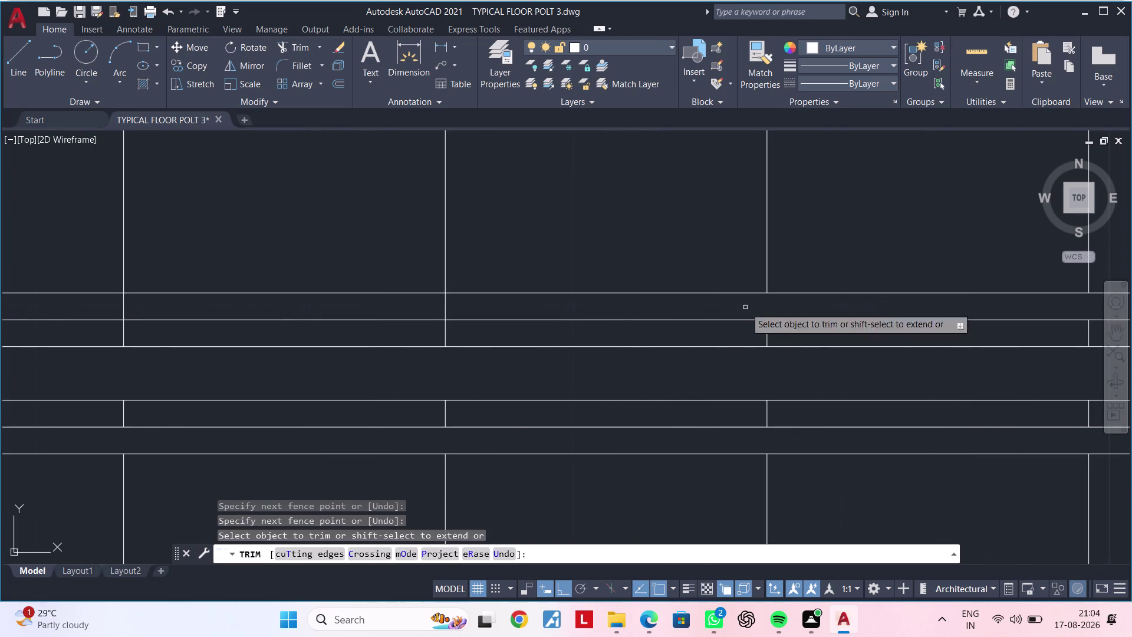
middle_drag(563, 310, 868, 313)
drag(390, 307, 715, 318)
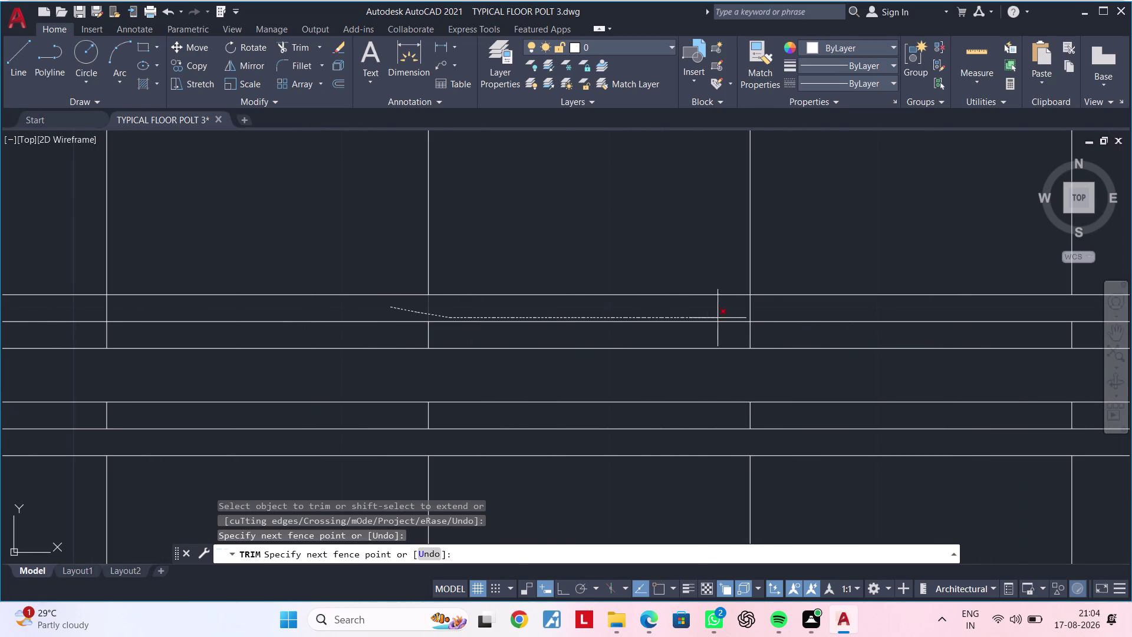
Trim the remaining line pieces crossing the wall band, then end the trim.
drag(715, 318, 773, 310)
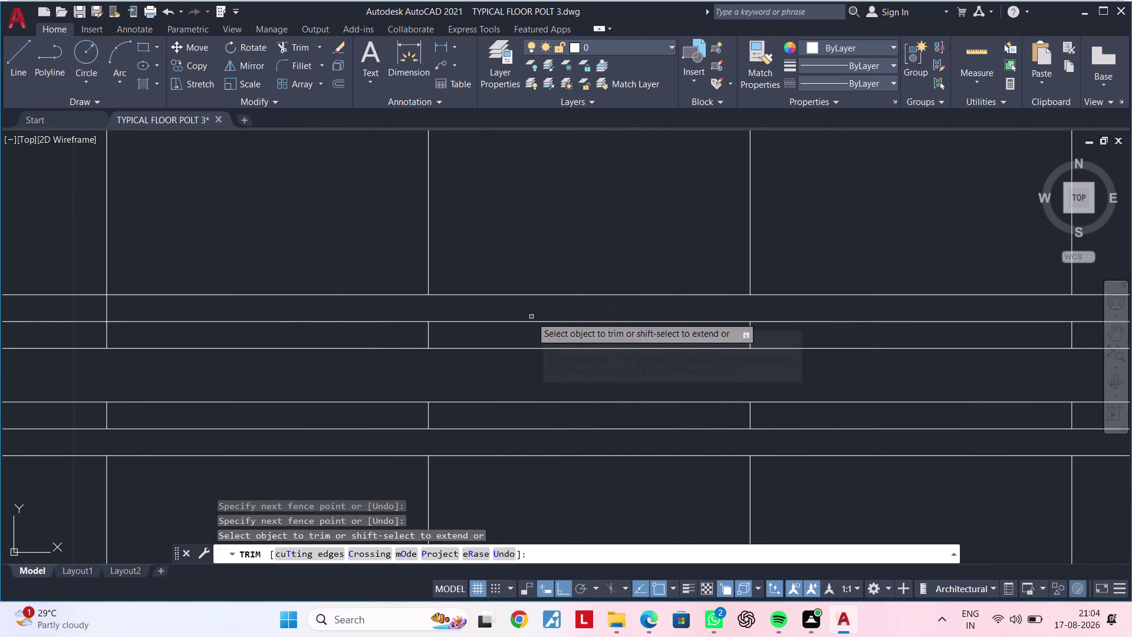
middle_drag(526, 317, 1131, 302)
drag(399, 293, 749, 294)
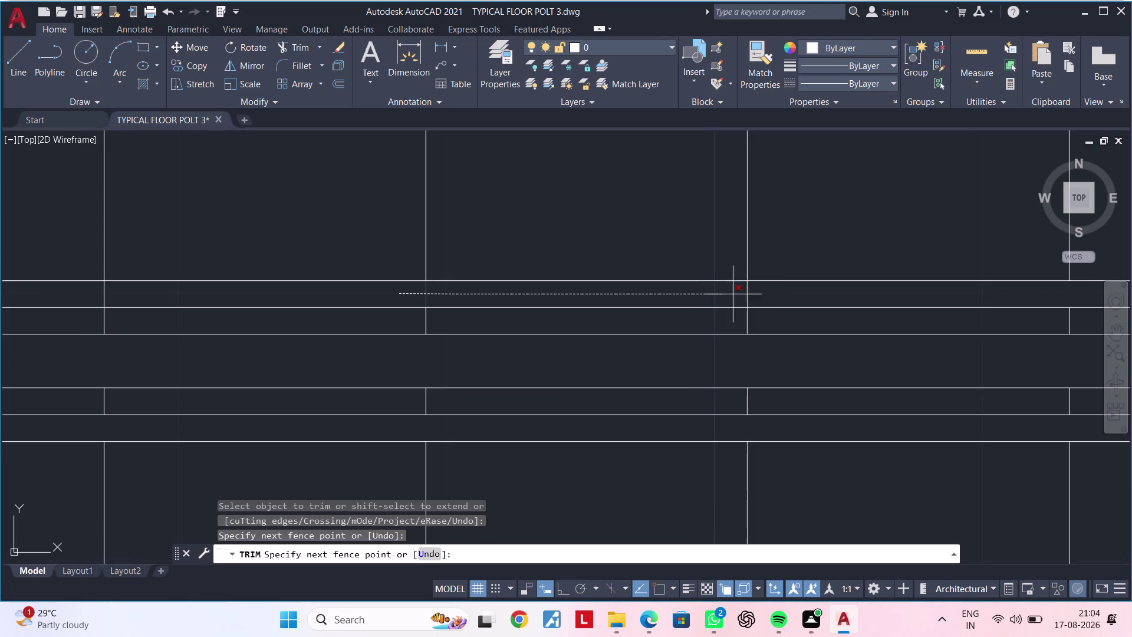
drag(749, 295, 795, 294)
scroll(down, 3)
middle_drag(534, 296, 982, 296)
scroll(up, 3)
drag(704, 290, 980, 290)
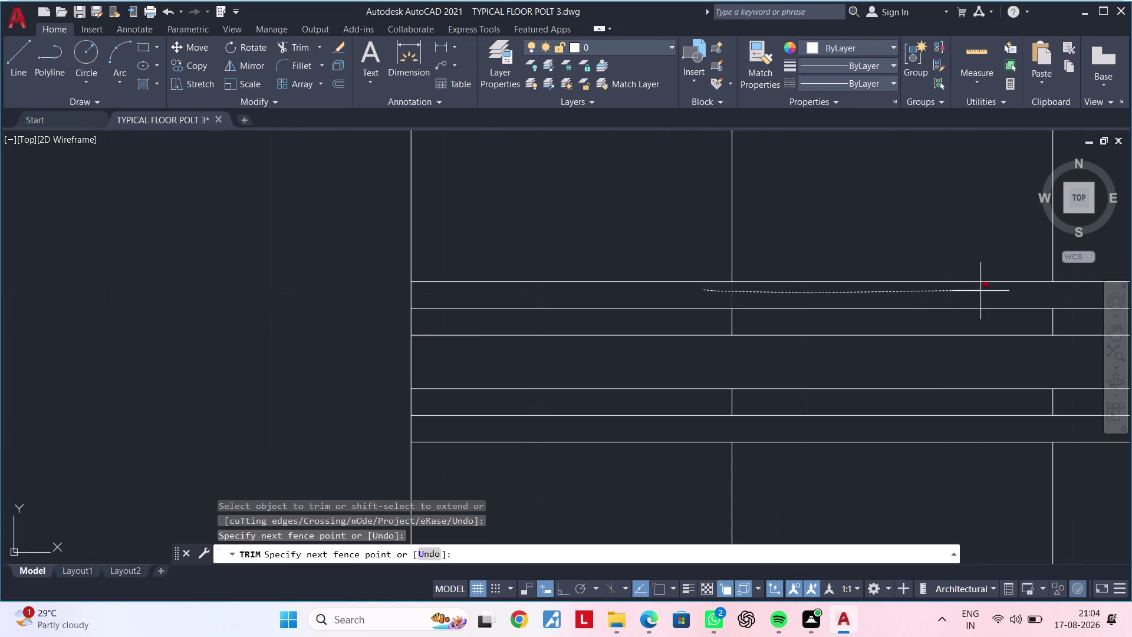
drag(980, 291, 981, 291)
middle_drag(997, 297, 626, 300)
key(Escape)
Offset the wall's left end line 1" to the left.
scroll(down, 3)
key(Escape)
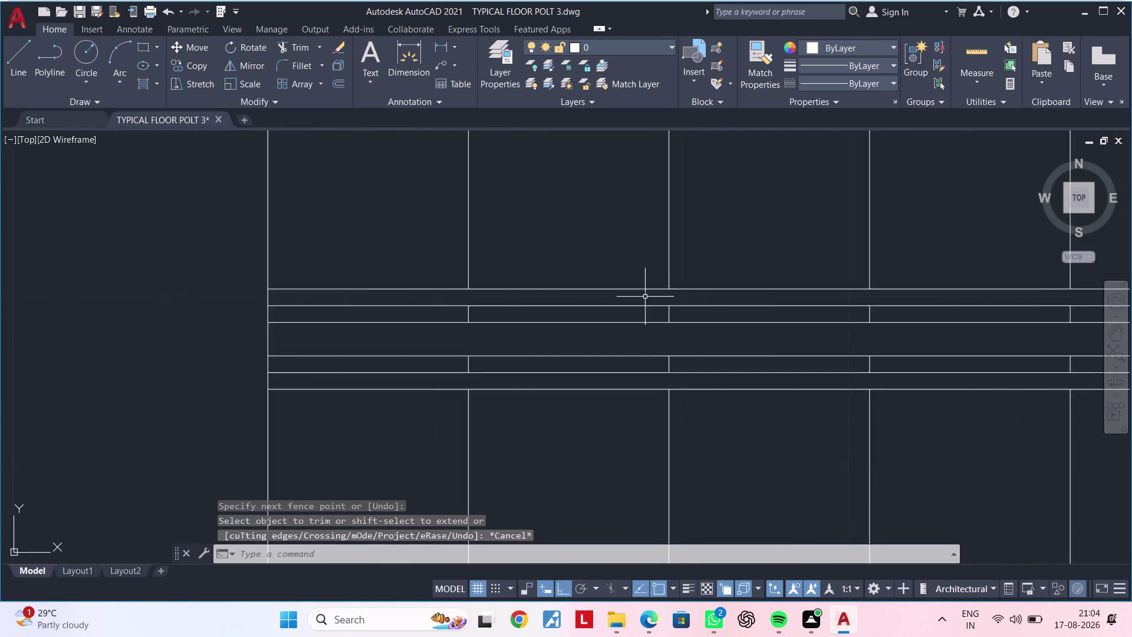
scroll(down, 3)
middle_drag(685, 305, 473, 315)
key(Escape)
key(Escape)
middle_drag(361, 315, 622, 299)
key(Escape)
key(Escape)
key(Escape)
middle_drag(456, 309, 557, 291)
key(Escape)
key(Escape)
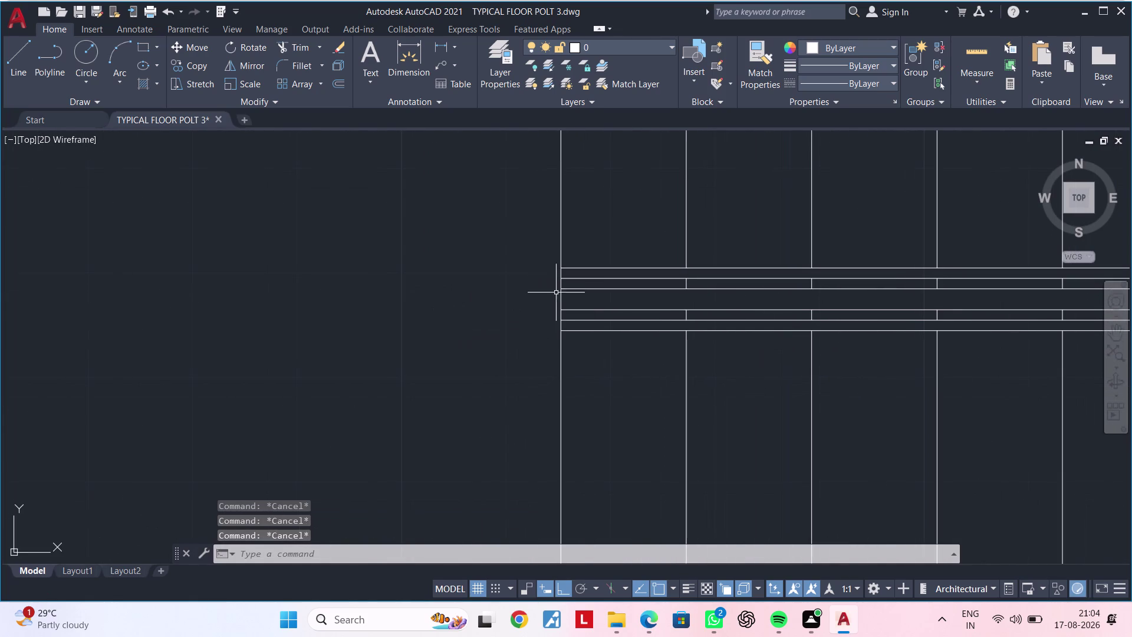
key(Escape)
key(Escape)
key(Escape)
key(Escape)
text(OF)
key(space)
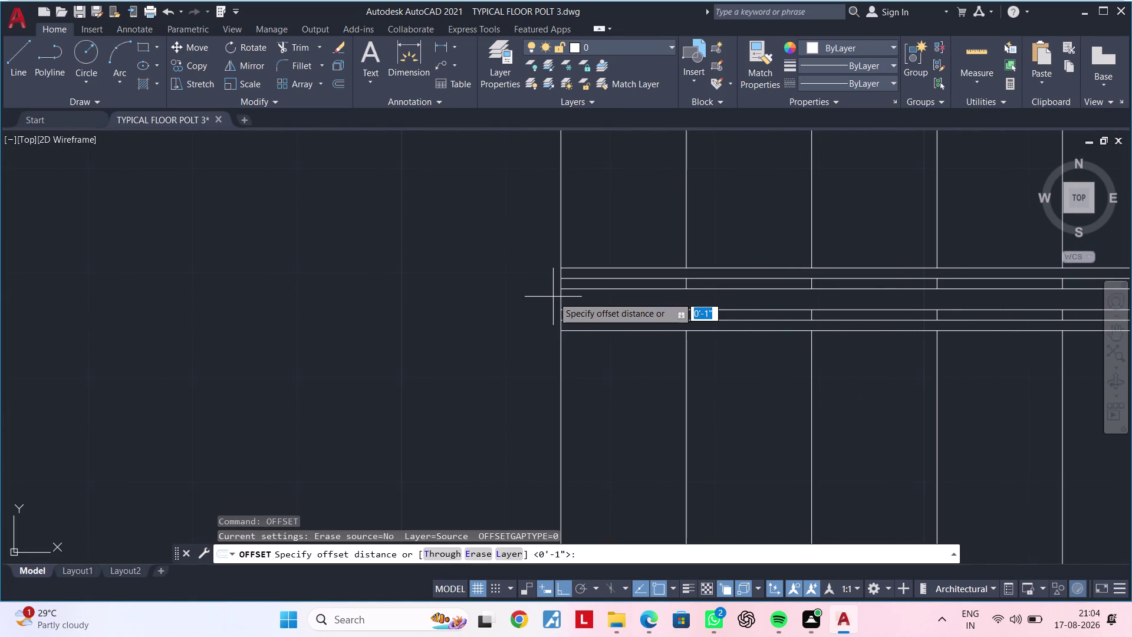
text(1)
text(")
key(Return)
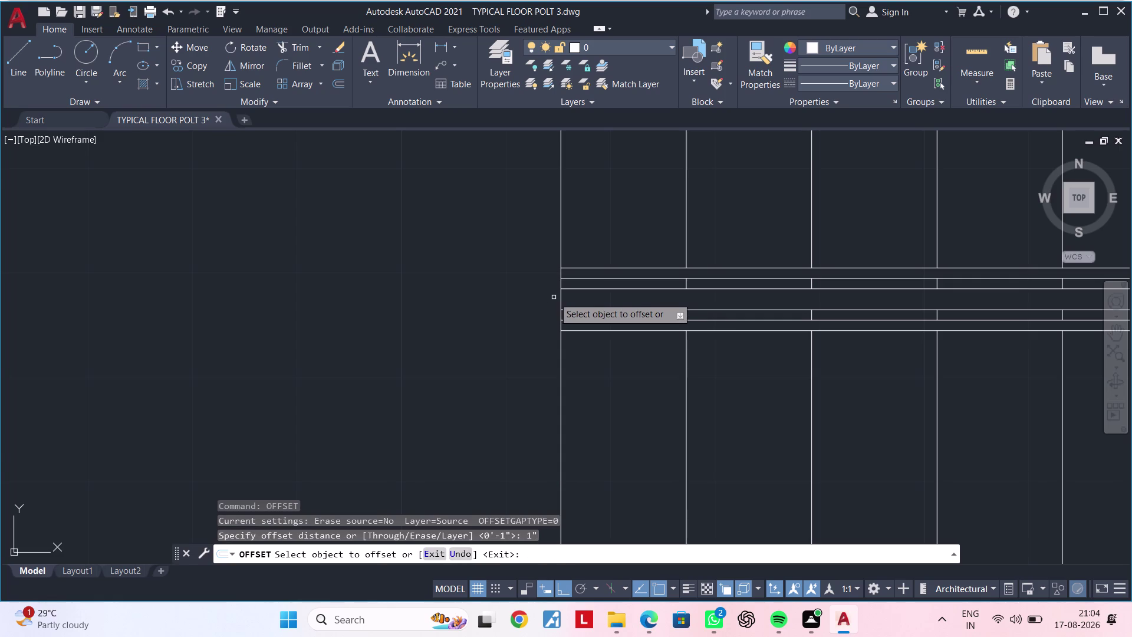
click(561, 298)
click(495, 313)
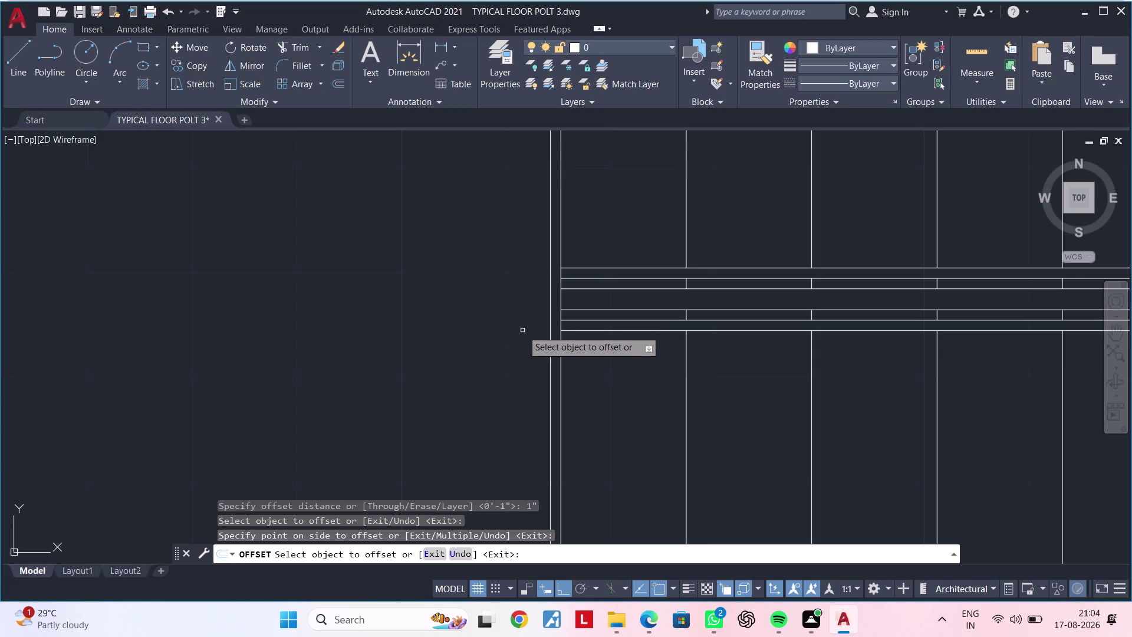
Extend the lower wall line to meet the new end line.
scroll(up, 3)
middle_drag(515, 329, 406, 354)
key(Escape)
key(Escape)
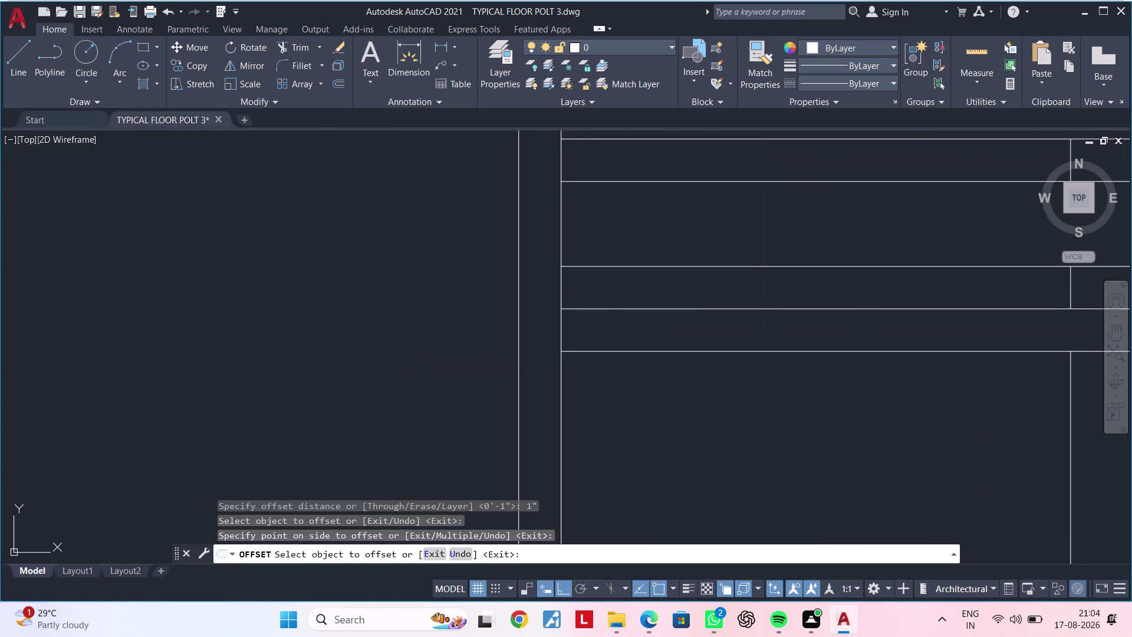
key(Escape)
text(EX)
key(space)
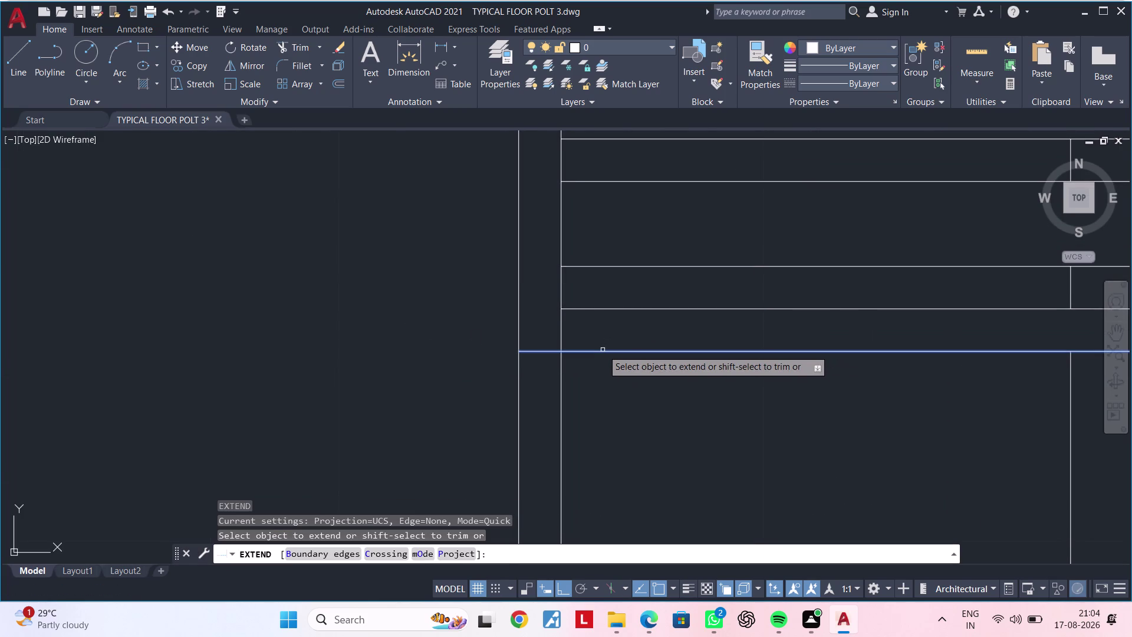
click(602, 349)
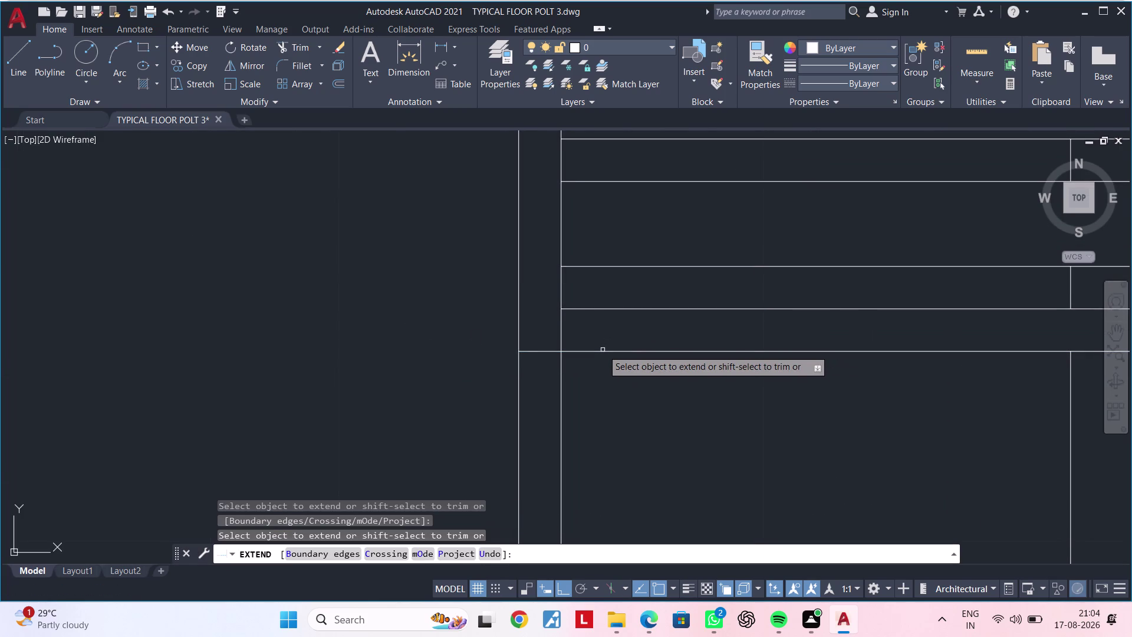
key(Escape)
key(Escape)
key(Escape)
key(Escape)
Offset the new end line another 1" further left.
text(OF)
key(space)
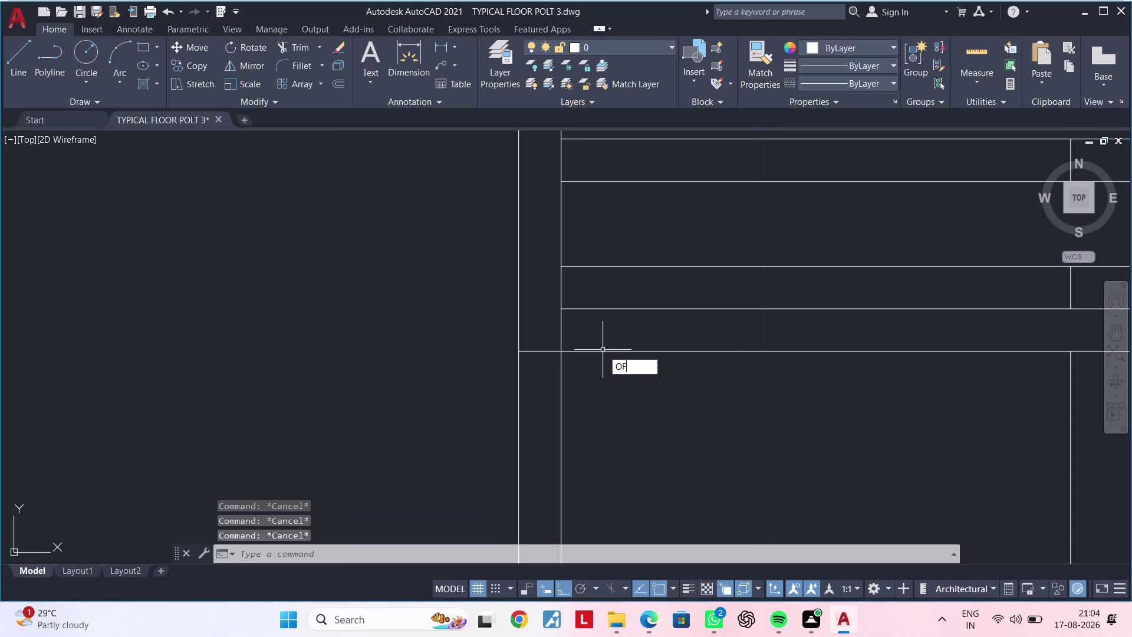
text(1")
key(Return)
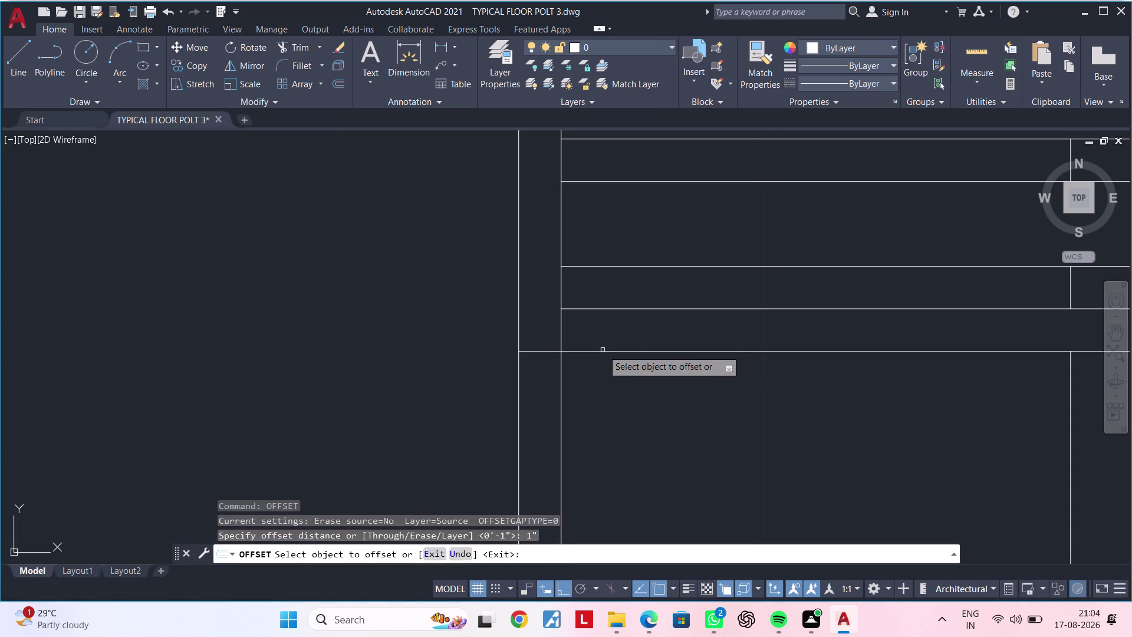
click(516, 277)
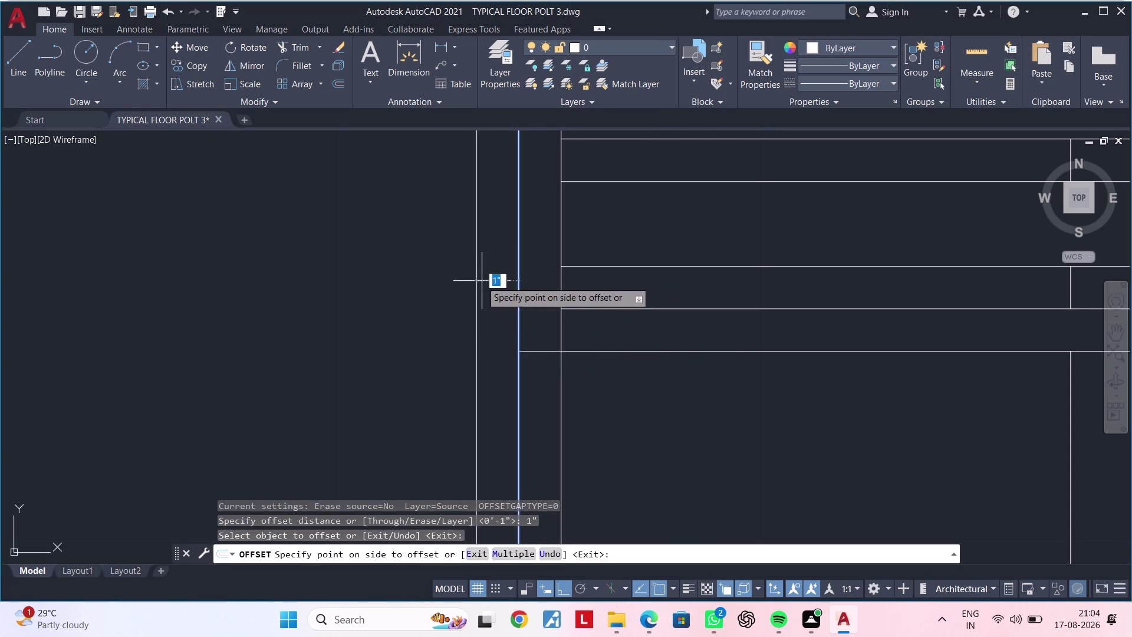
click(480, 281)
scroll(down, 3)
middle_drag(484, 293, 453, 333)
key(Escape)
key(Escape)
Extend four horizontal wall lines to reach the outer end line.
text(E)
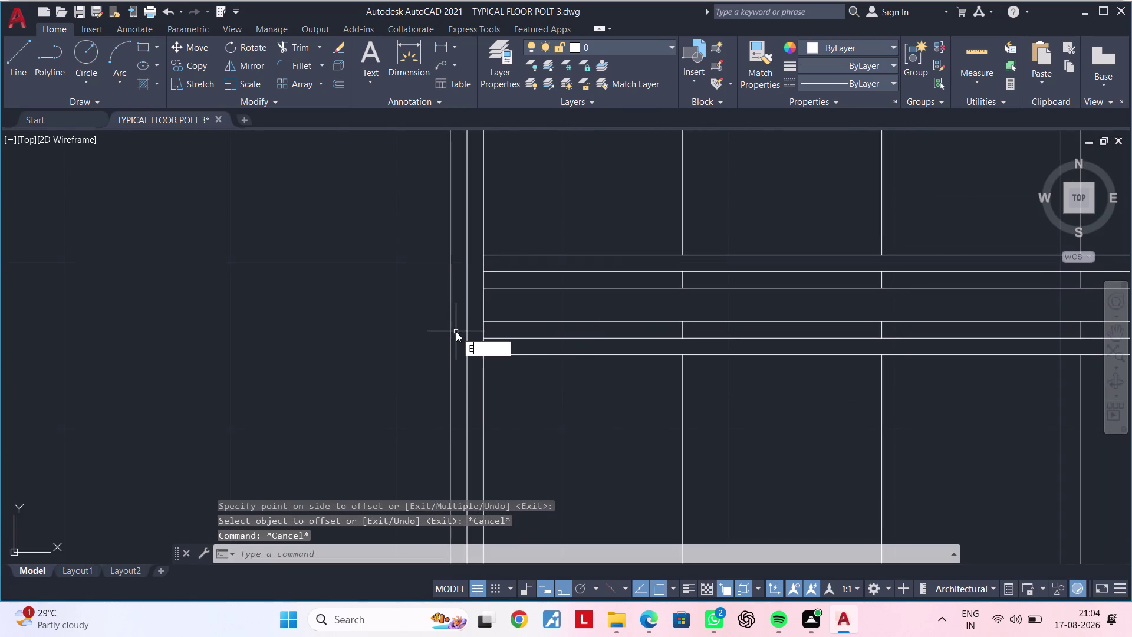
text(X)
key(space)
click(474, 354)
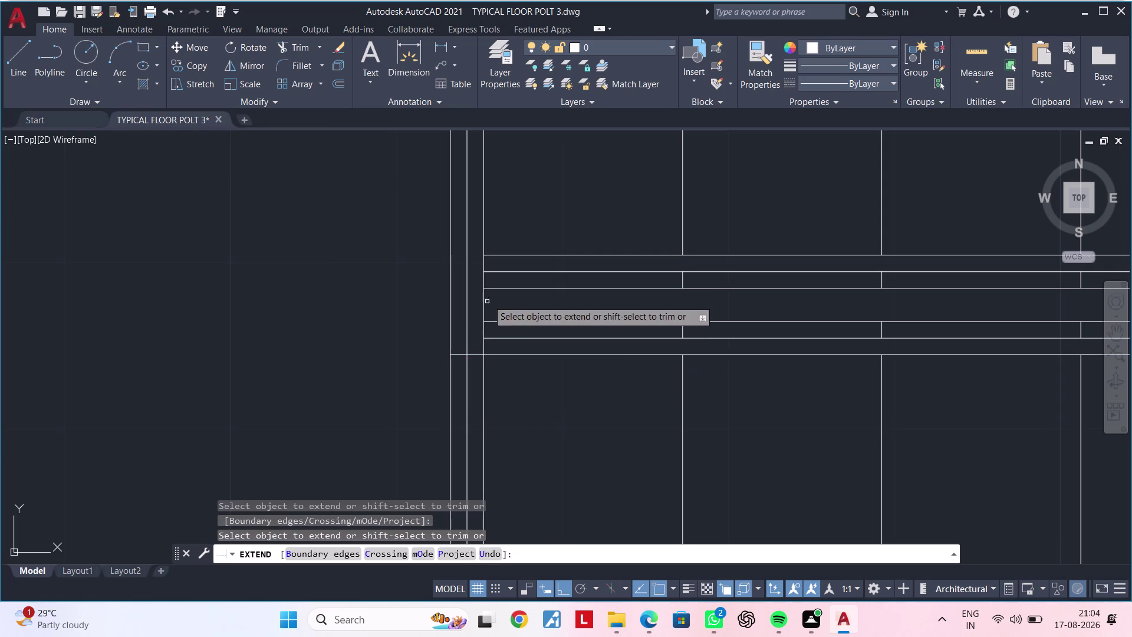
click(498, 253)
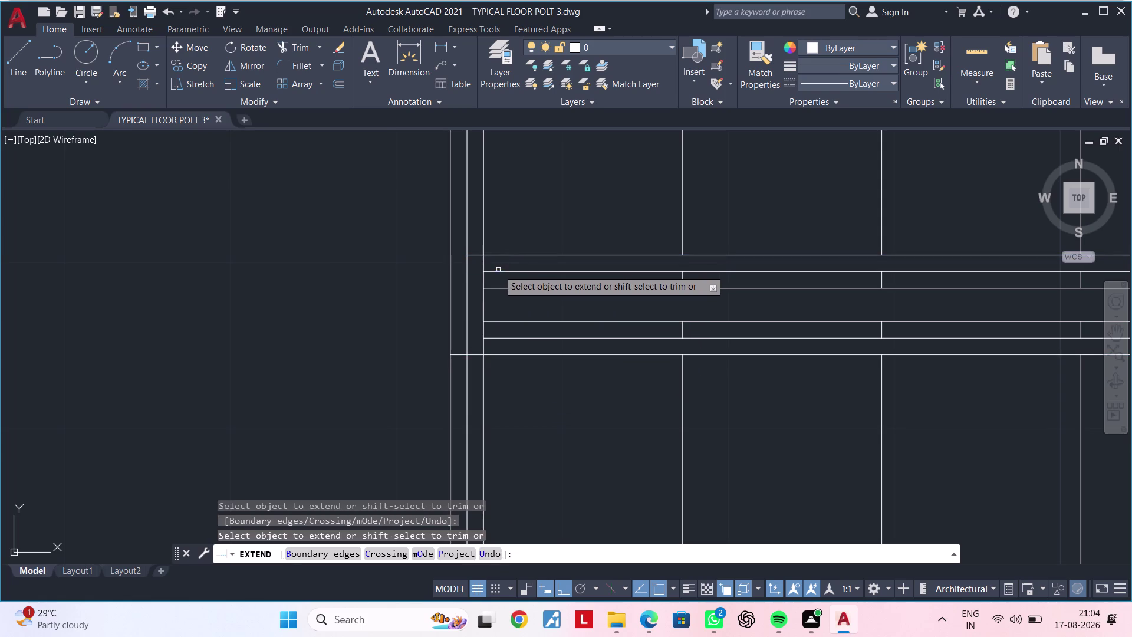
click(498, 270)
click(501, 253)
key(Escape)
key(Escape)
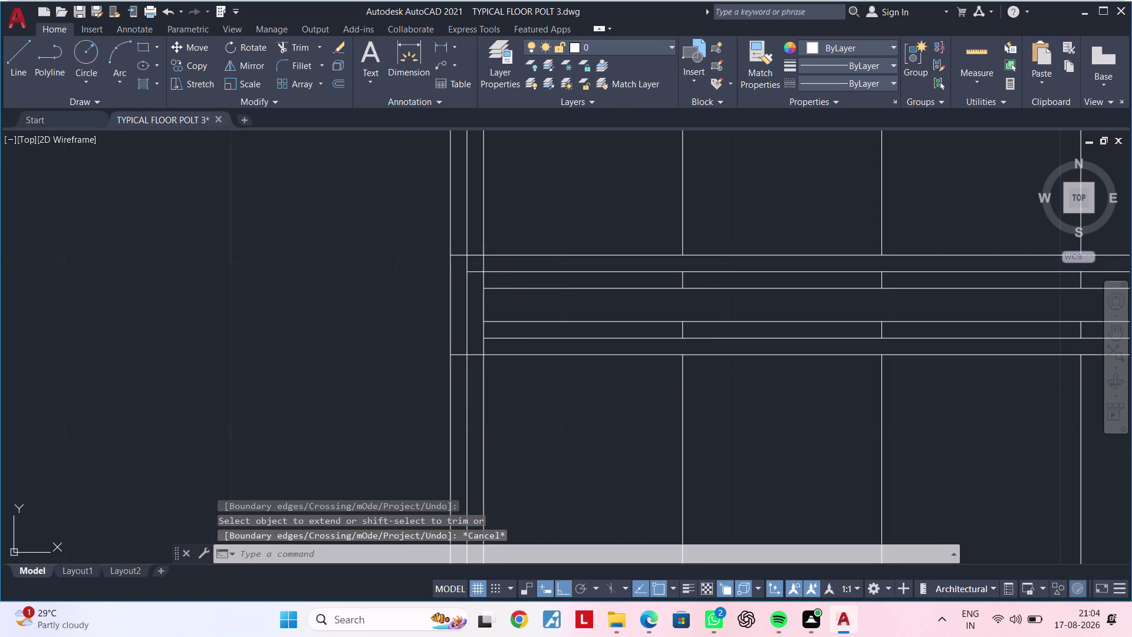
text(TR)
key(space)
Trim the crossing line stubs above and below the left wall end.
drag(473, 232, 447, 232)
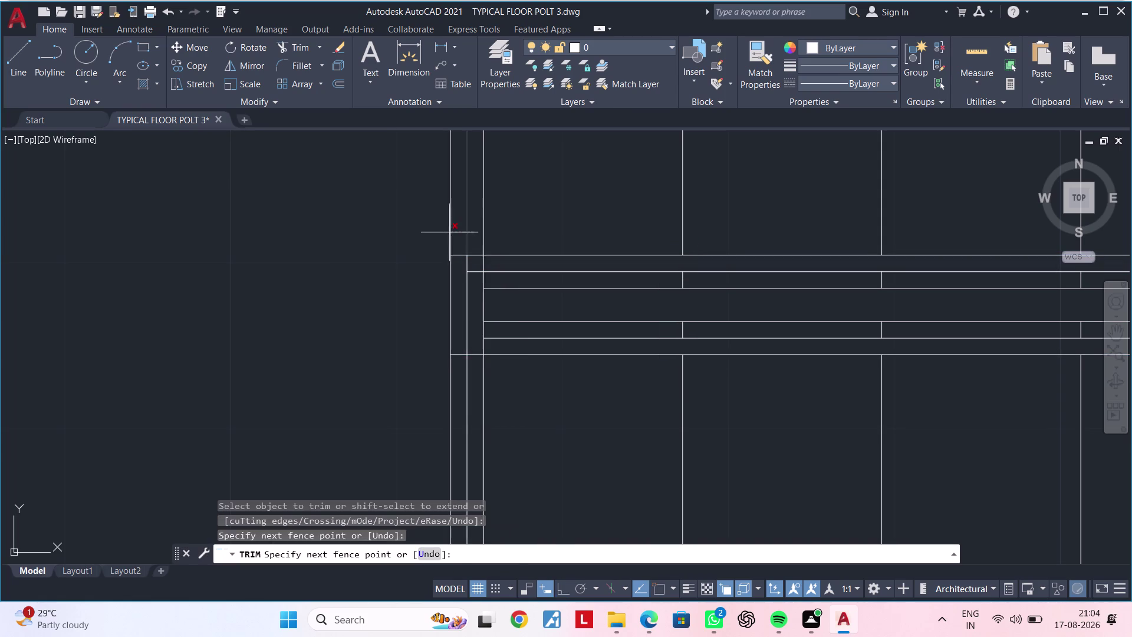
drag(448, 232, 445, 232)
drag(442, 391, 470, 388)
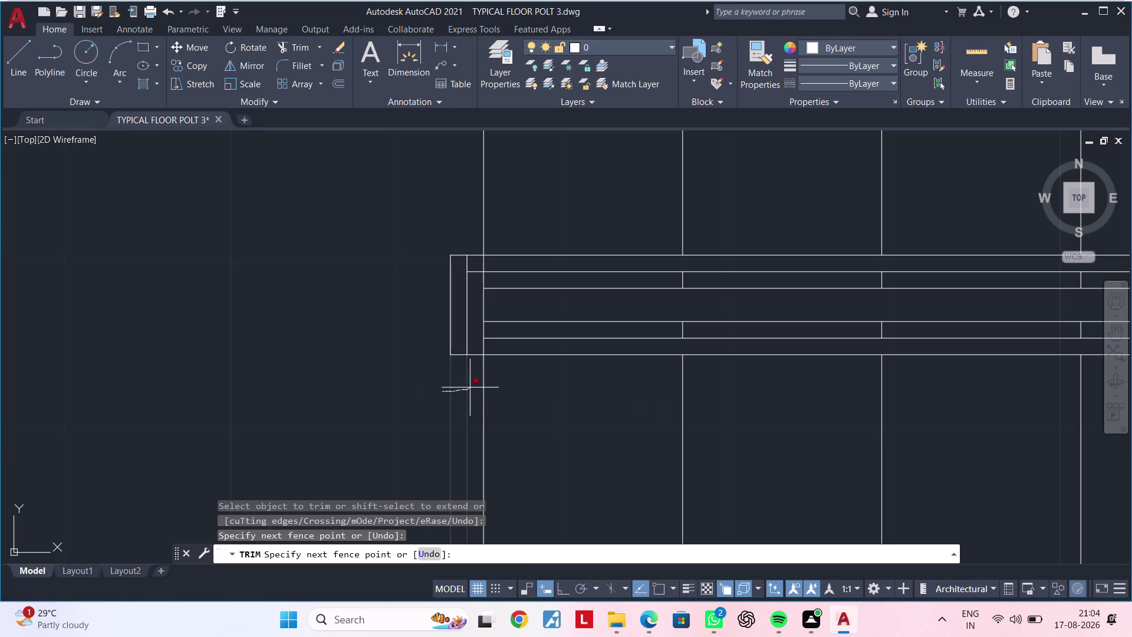
drag(470, 387, 470, 387)
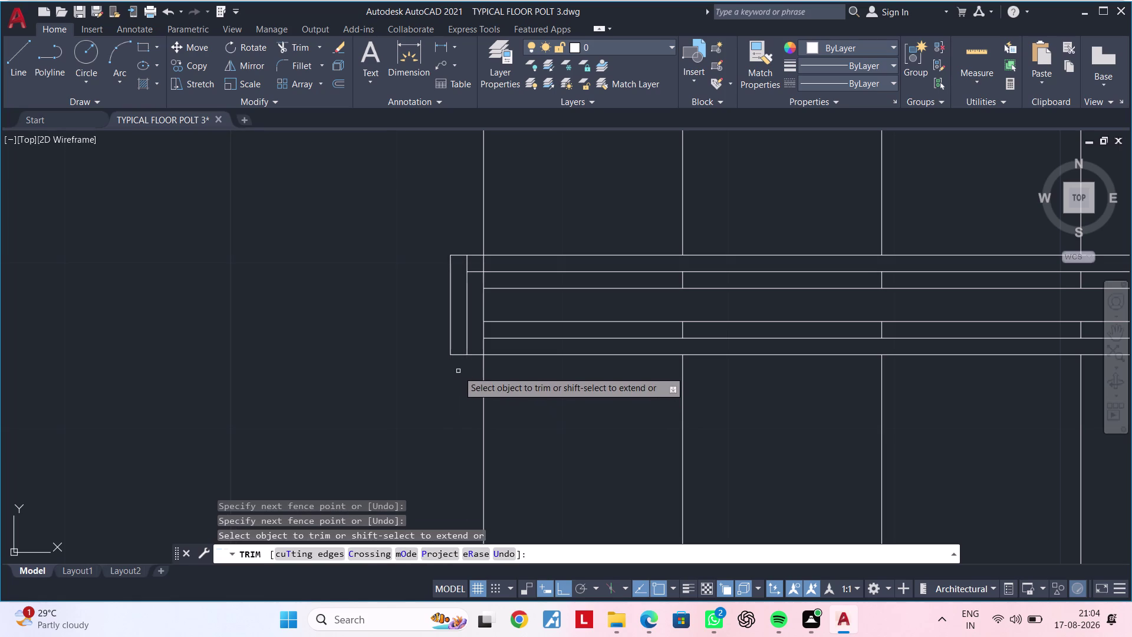
scroll(up, 3)
scroll(down, 3)
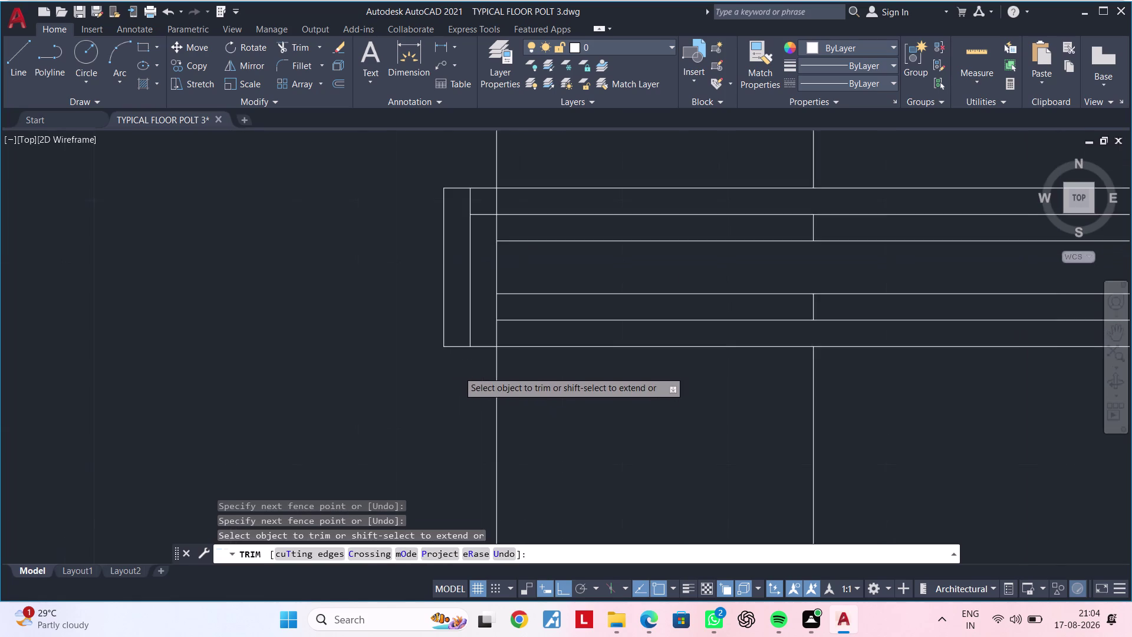
middle_drag(458, 371, 426, 380)
key(Escape)
key(Escape)
key(Escape)
Extend two inner wall lines to the end line with EX.
key(e)
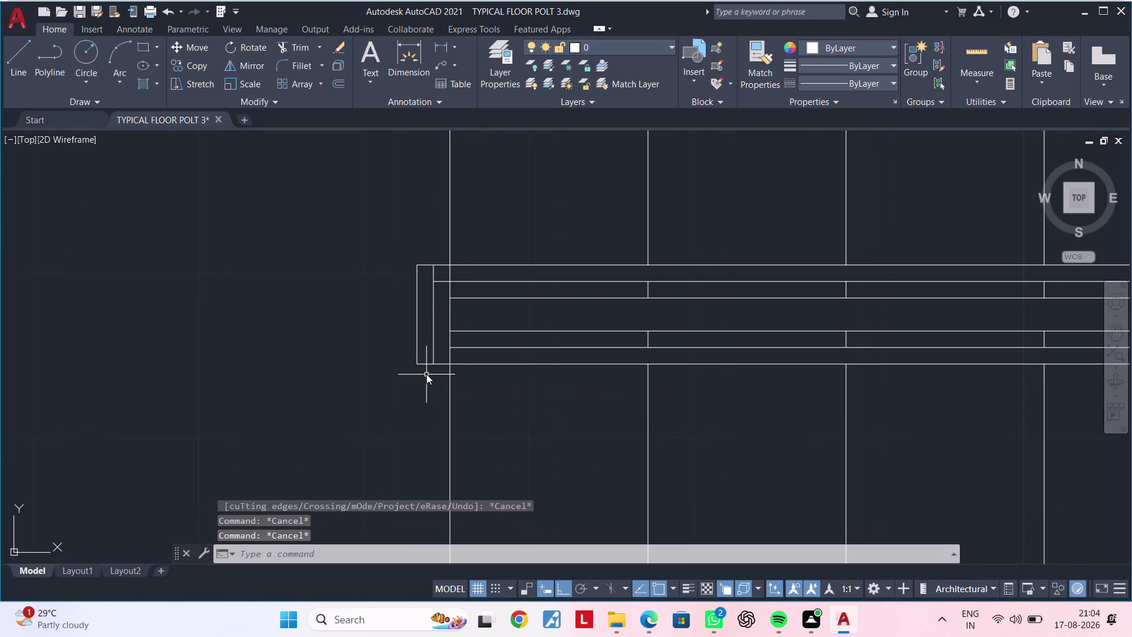
key(x)
key(space)
click(463, 346)
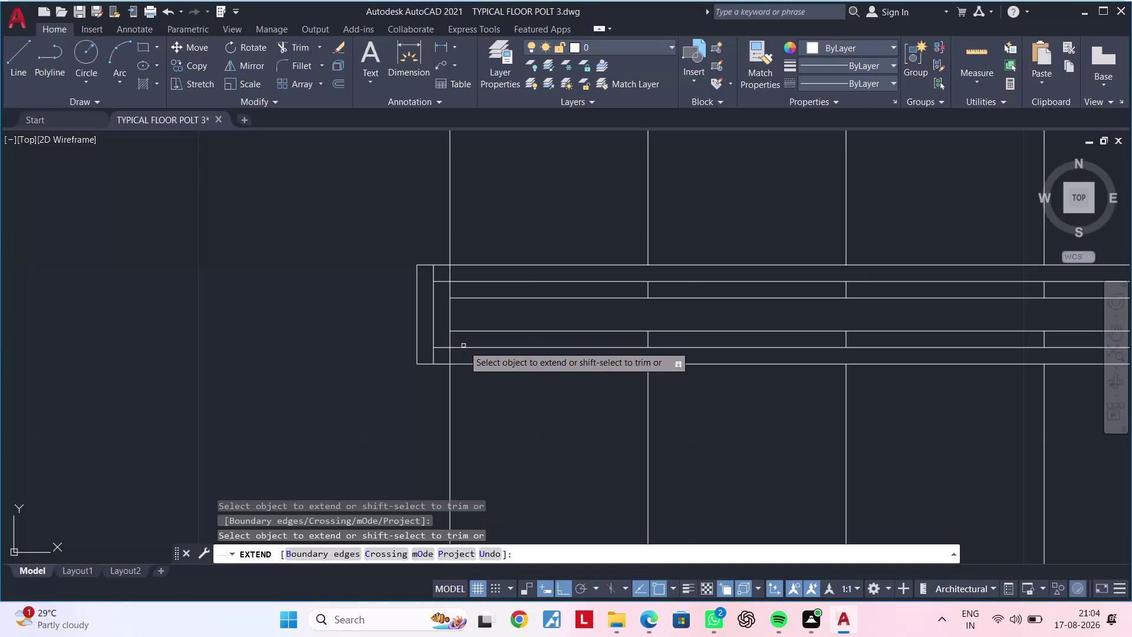
click(444, 346)
key(Escape)
key(Escape)
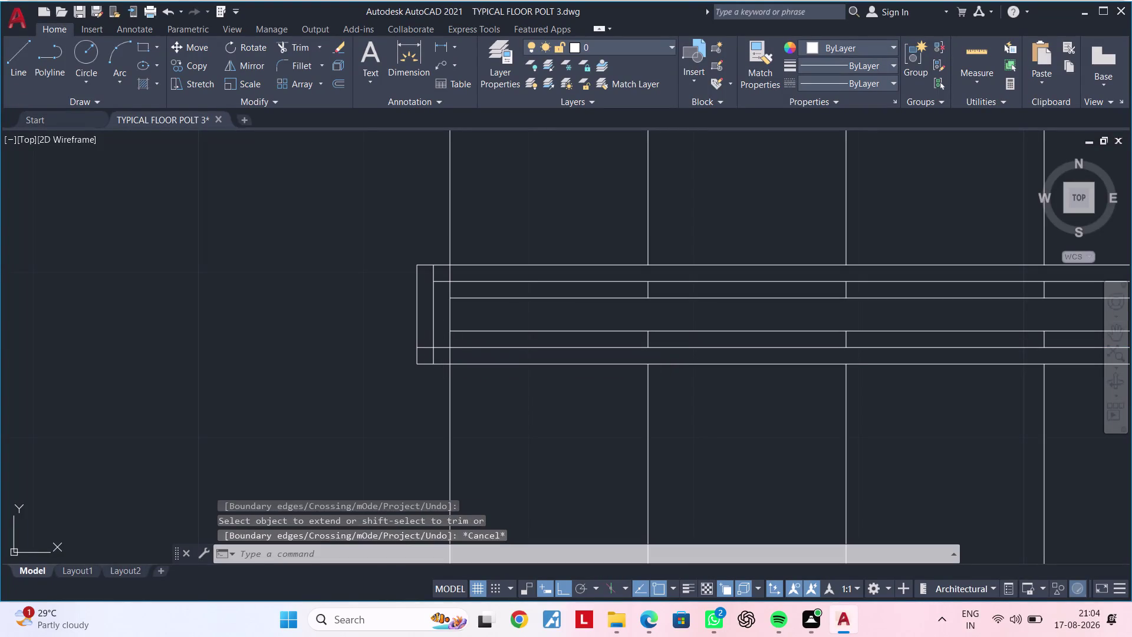
key(Escape)
Trim the leftover line pieces at the wall end.
text(TR)
key(space)
scroll(up, 3)
click(432, 355)
click(411, 356)
drag(403, 321, 402, 328)
click(405, 346)
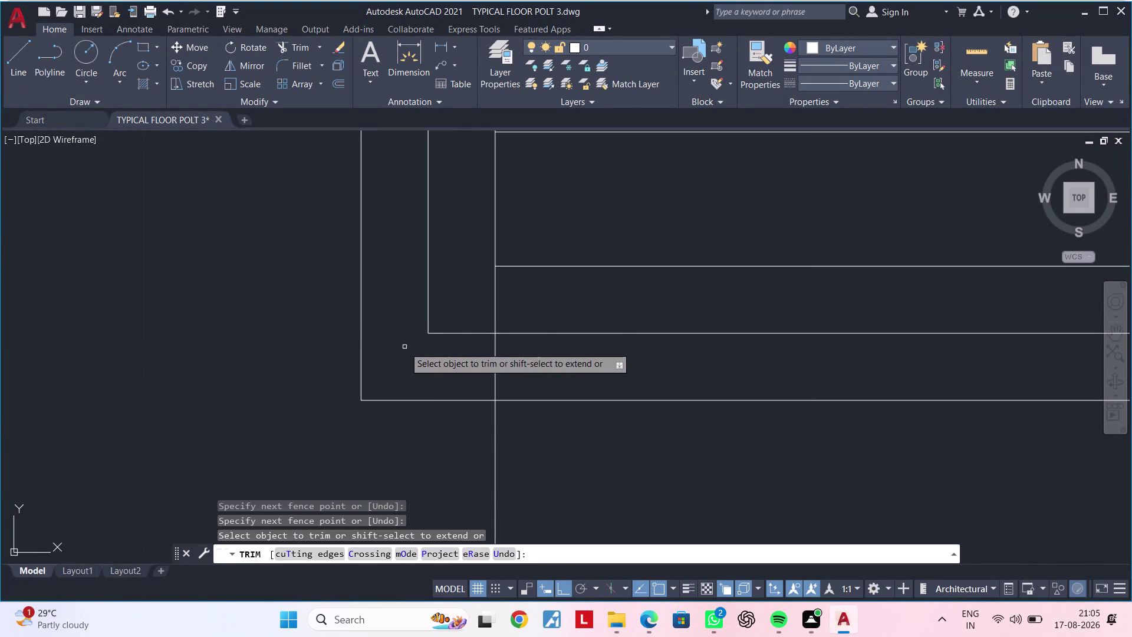
scroll(down, 3)
scroll(down, 3)
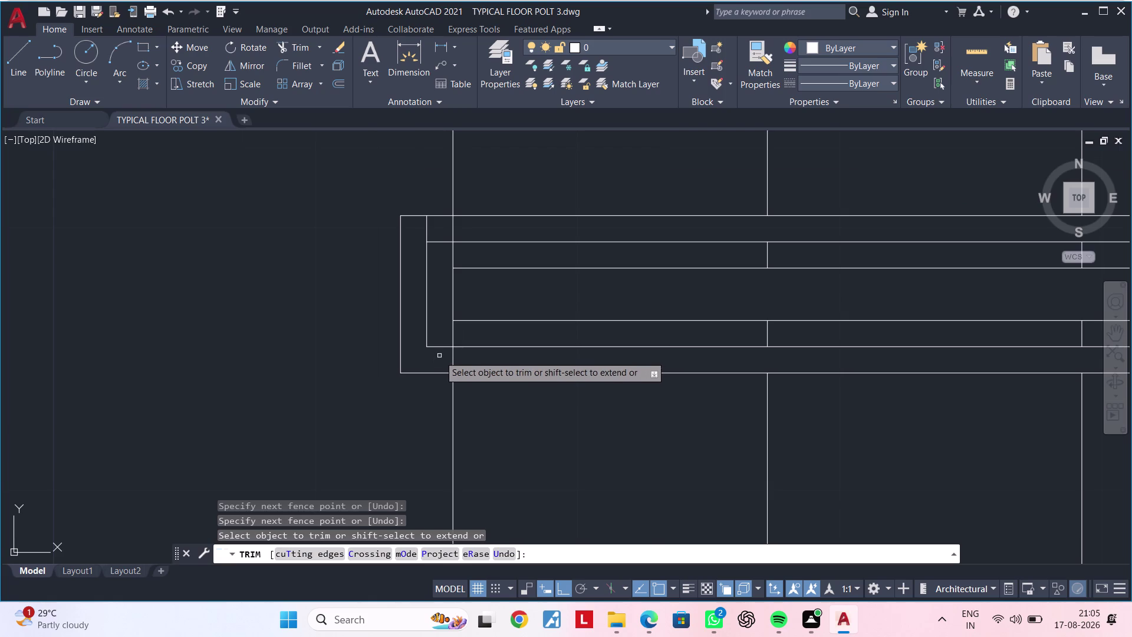
middle_drag(443, 329, 437, 366)
key(Escape)
key(Escape)
Extend the remaining inner wall lines to the end line.
text(E)
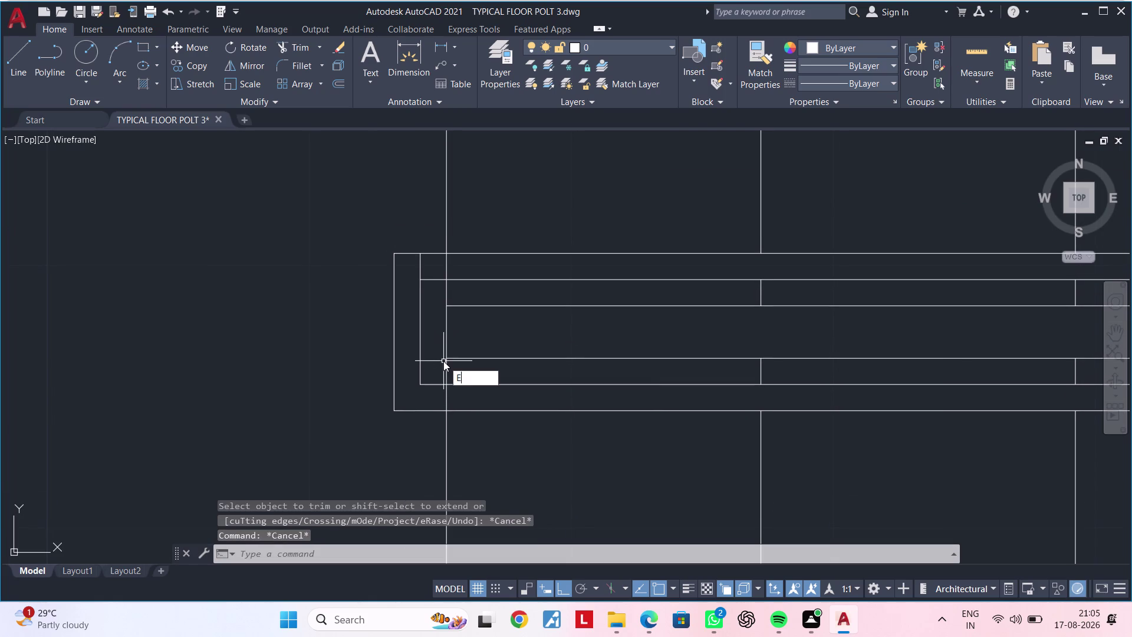
text(X)
key(space)
click(461, 358)
middle_drag(455, 334, 440, 379)
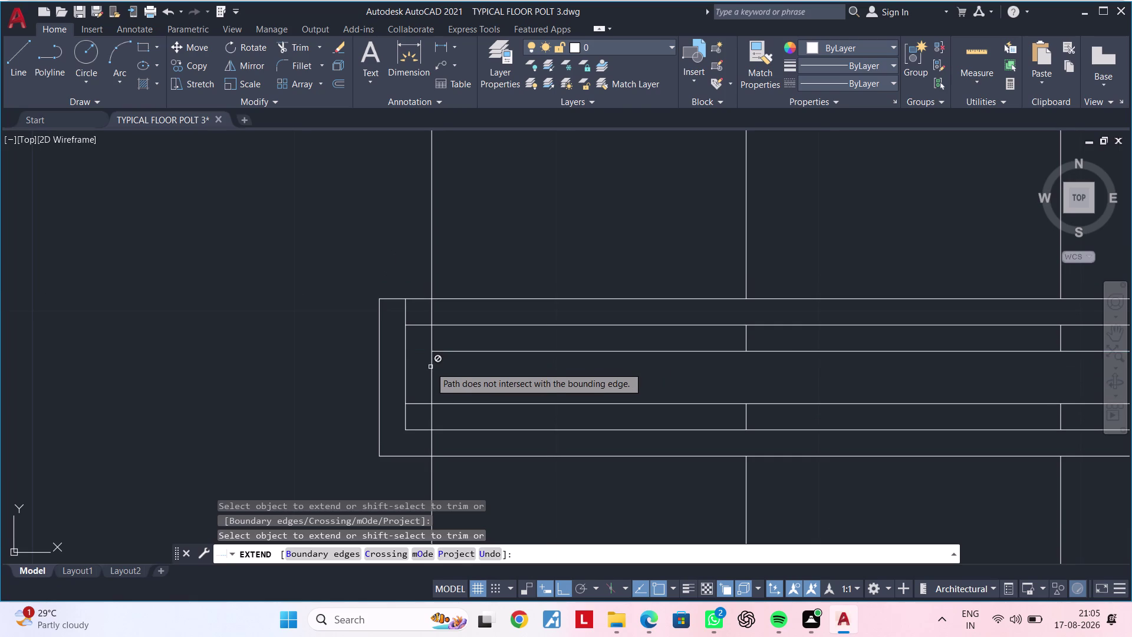
key(Escape)
key(Escape)
key(Escape)
key(space)
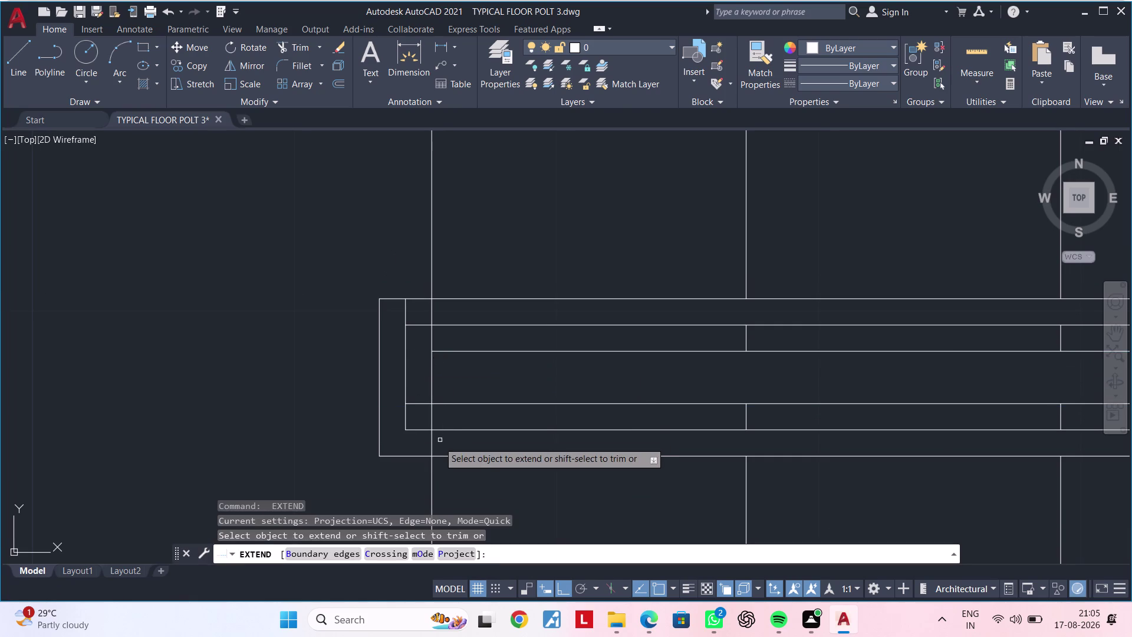
click(431, 444)
key(Escape)
key(Escape)
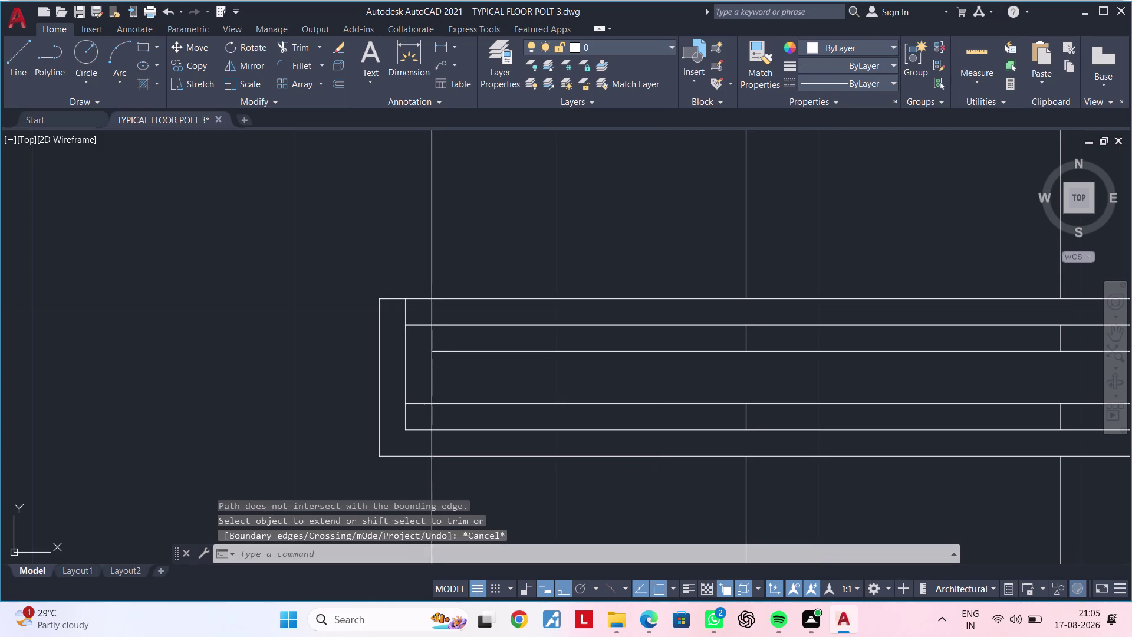
Trim the line end past the wall and the short corner segments.
text(RT)
key(r)
key(Escape)
key(Escape)
key(t)
text(R)
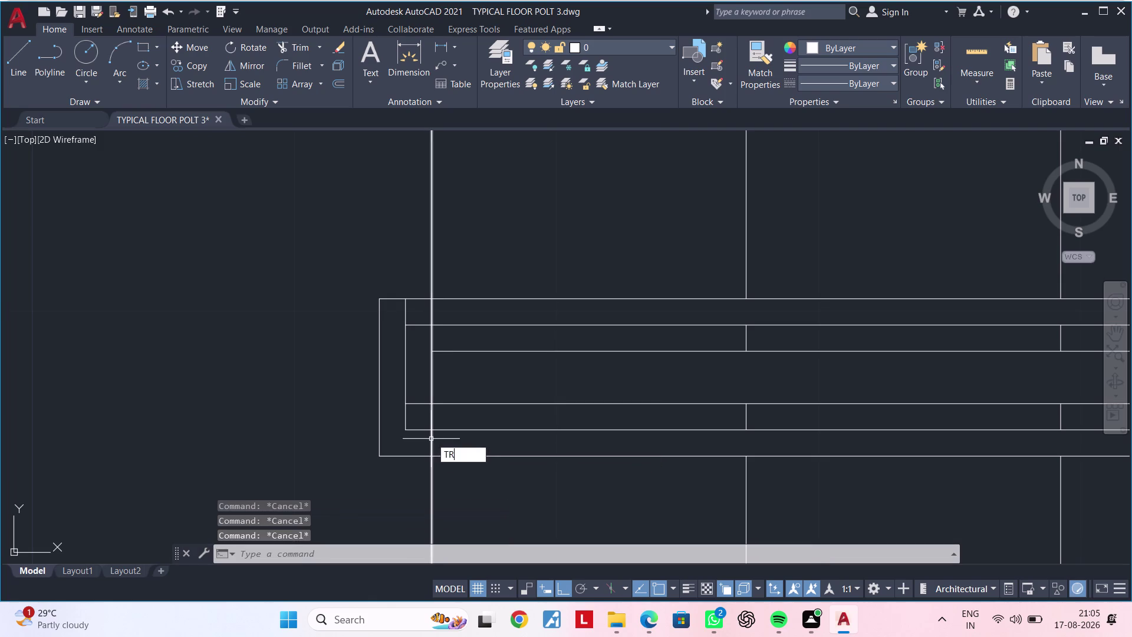
key(space)
click(431, 444)
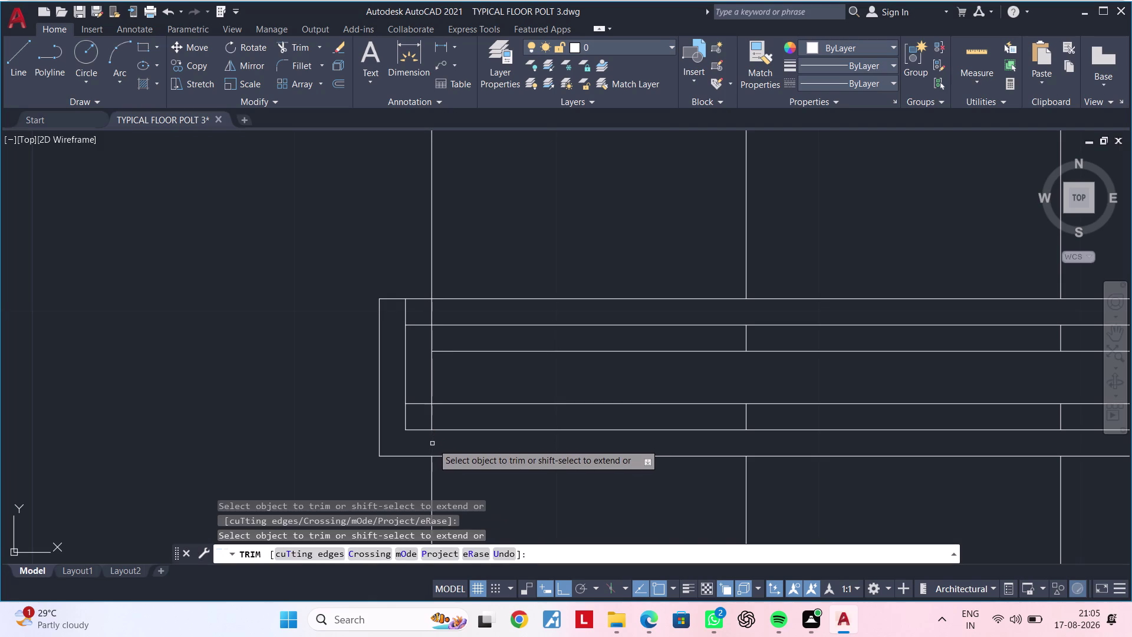
click(421, 403)
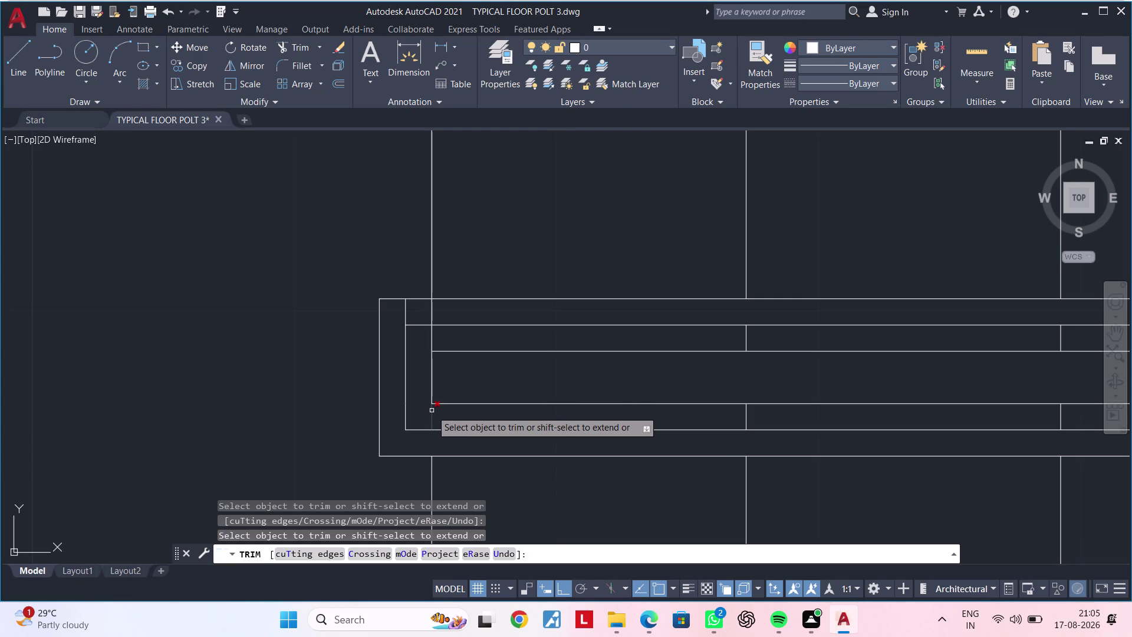
click(432, 410)
Trim three overlapping wall segments at the next wall corner.
scroll(down, 3)
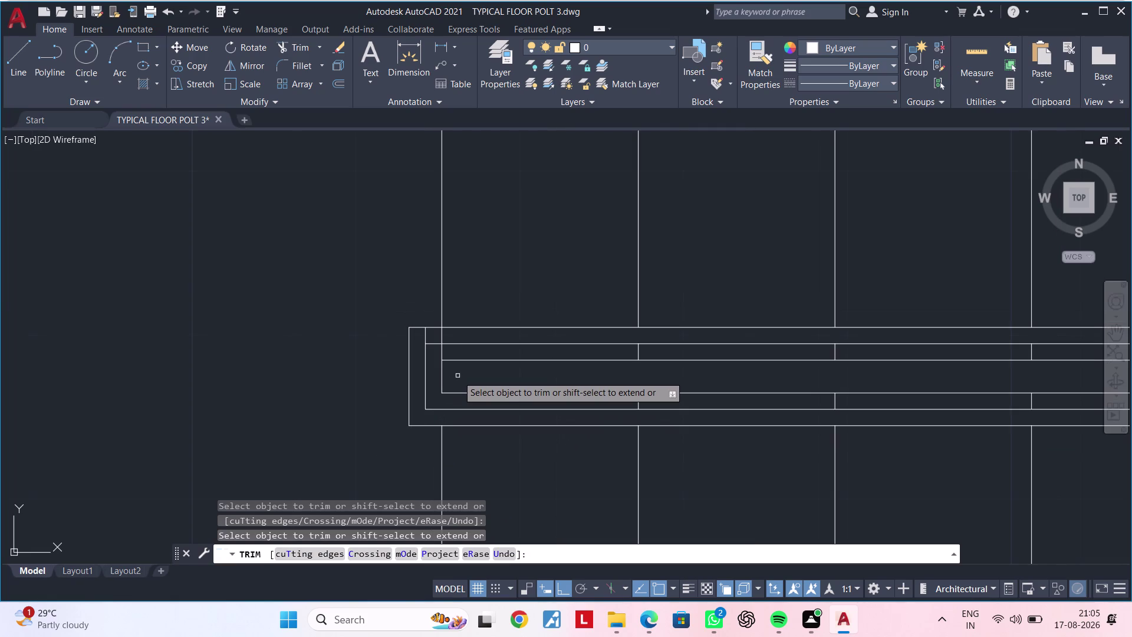
middle_drag(460, 376, 461, 420)
scroll(up, 3)
click(439, 395)
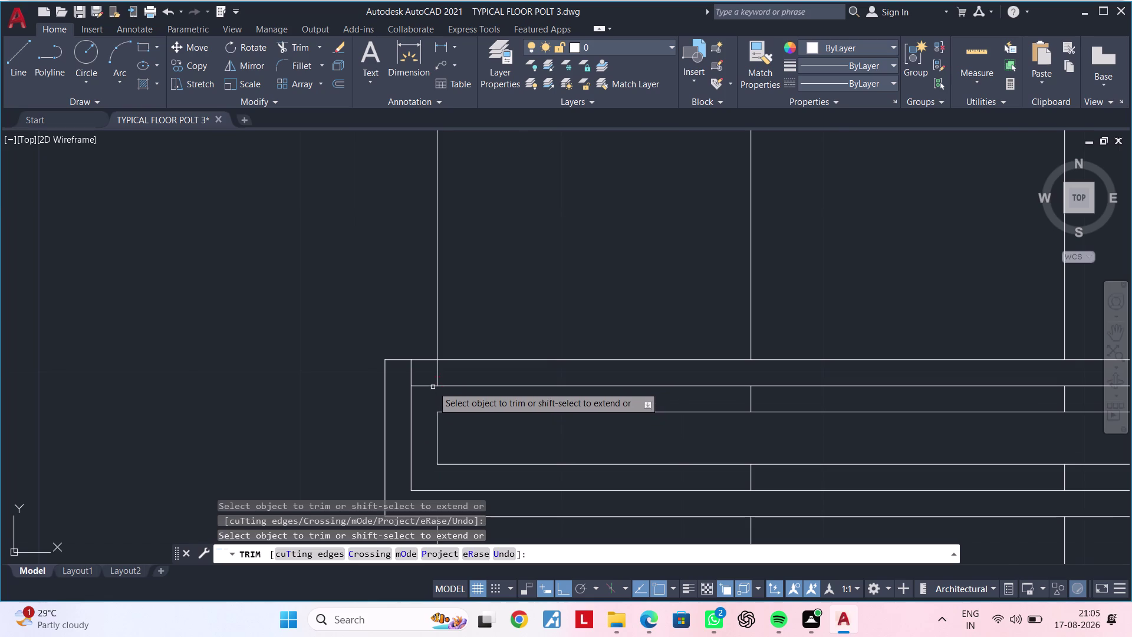
click(412, 372)
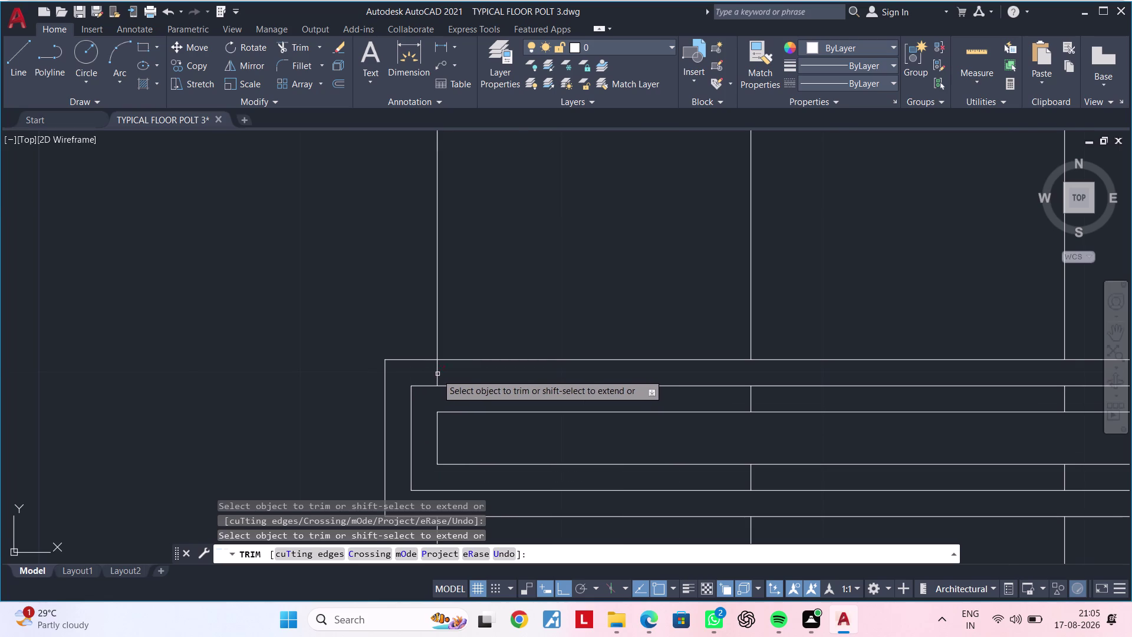
click(435, 373)
scroll(down, 3)
middle_drag(581, 396, 396, 381)
key(Escape)
key(Escape)
scroll(down, 3)
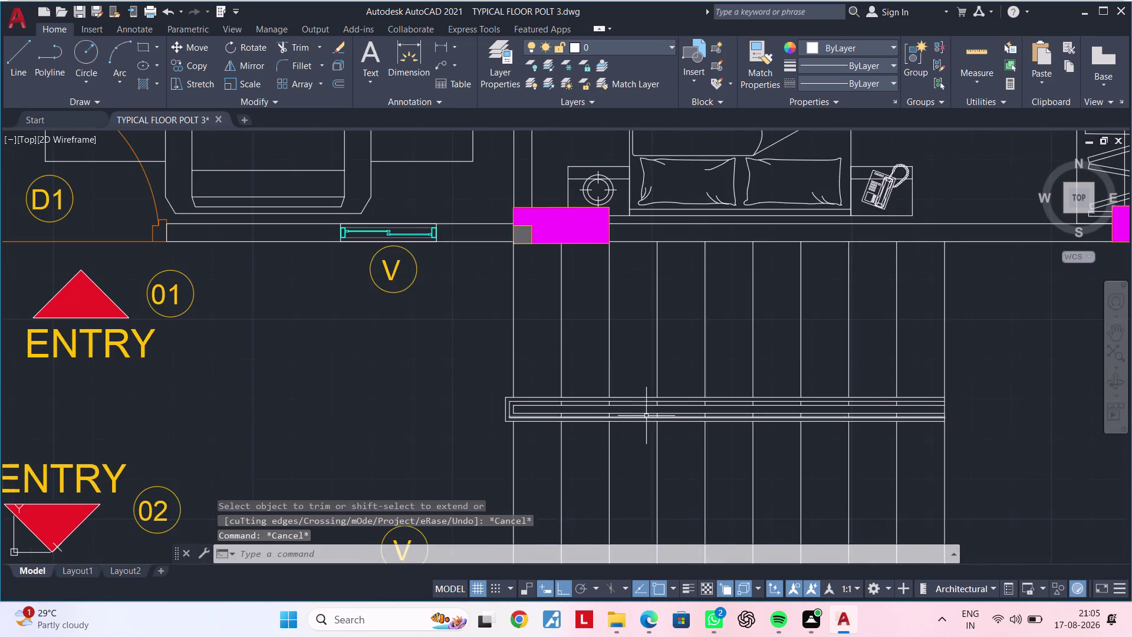
Offset the right end wall line by 1" to form a new edge.
middle_drag(647, 416, 209, 397)
scroll(up, 3)
middle_drag(533, 408, 604, 378)
key(Escape)
key(Escape)
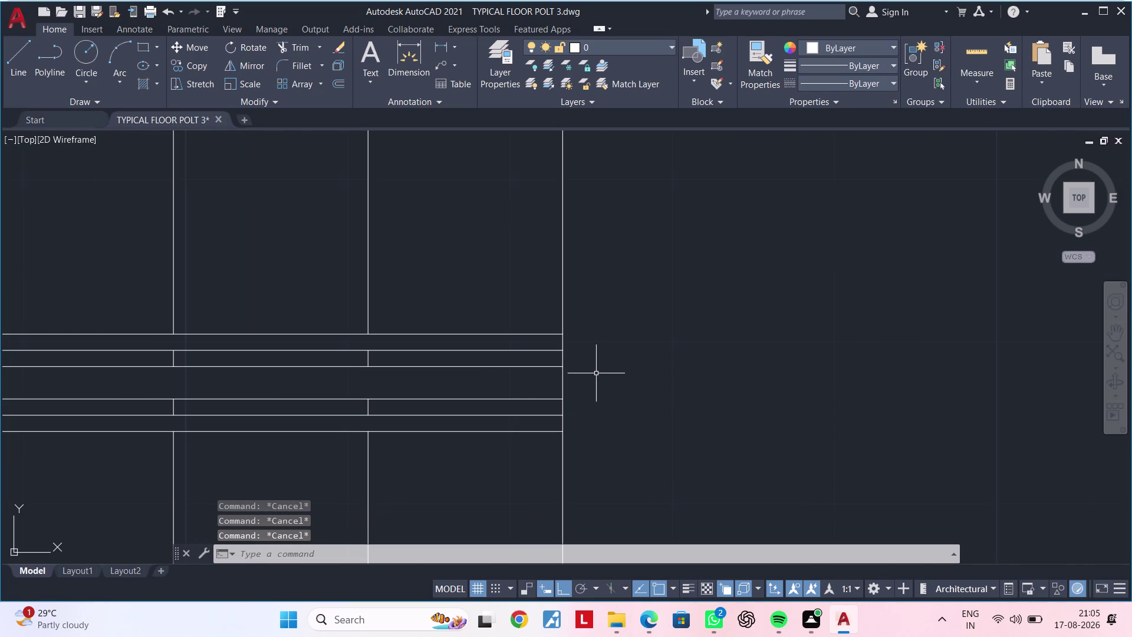
text(OF 1")
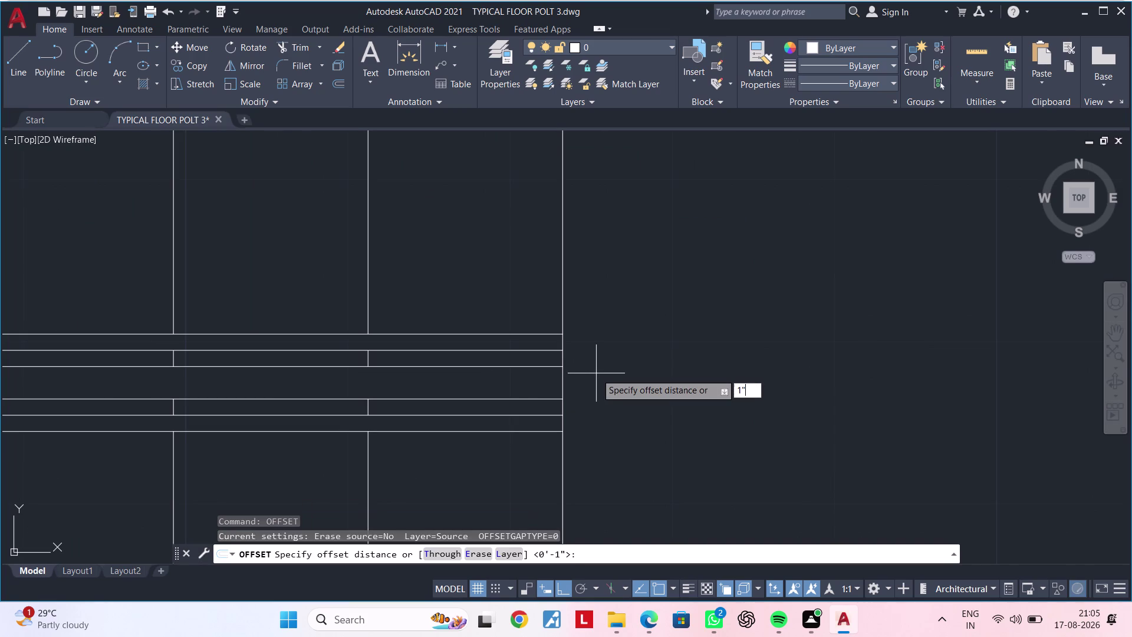
key(Return)
click(565, 384)
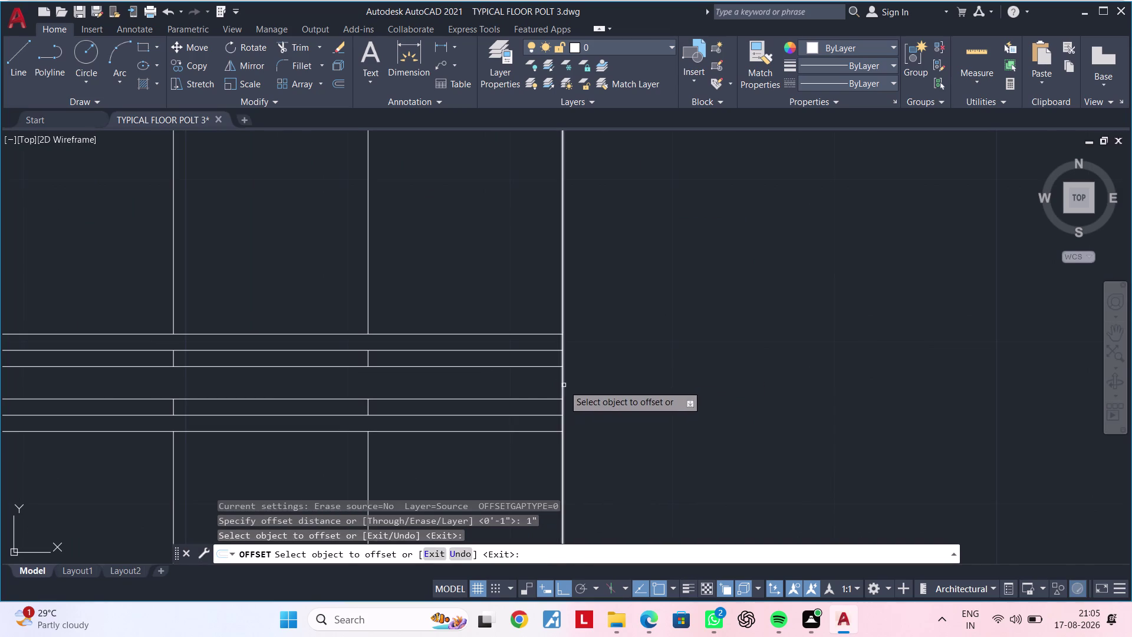
click(563, 385)
click(638, 384)
click(577, 388)
double_click(638, 388)
key(Escape)
key(Escape)
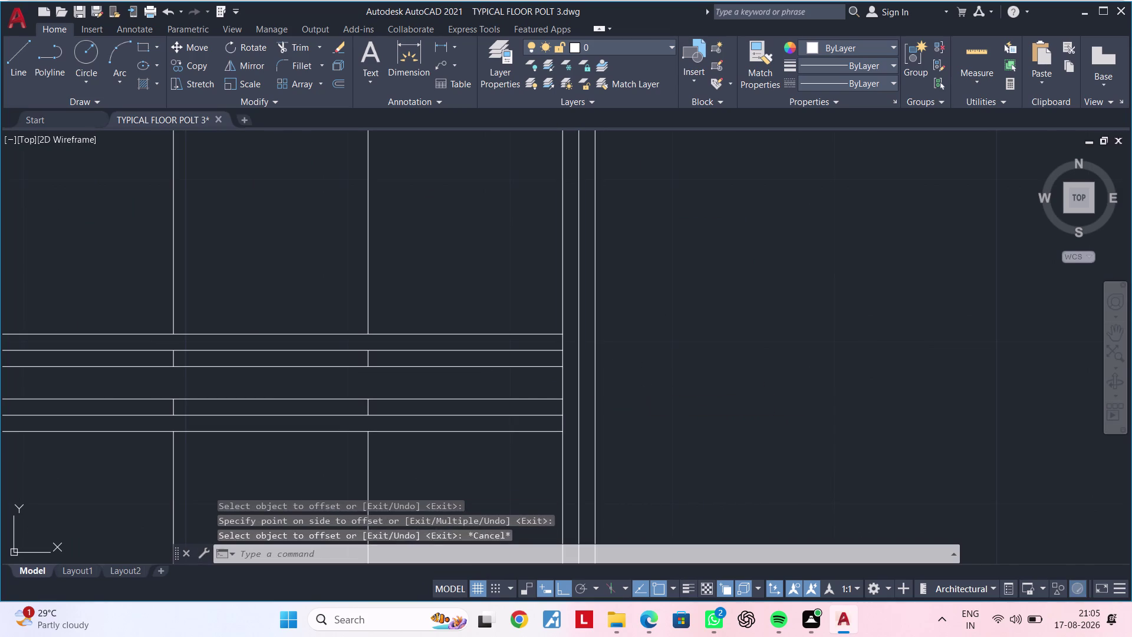
Extend the upper, lower and inner wall lines to the new edge.
text(EX)
key(space)
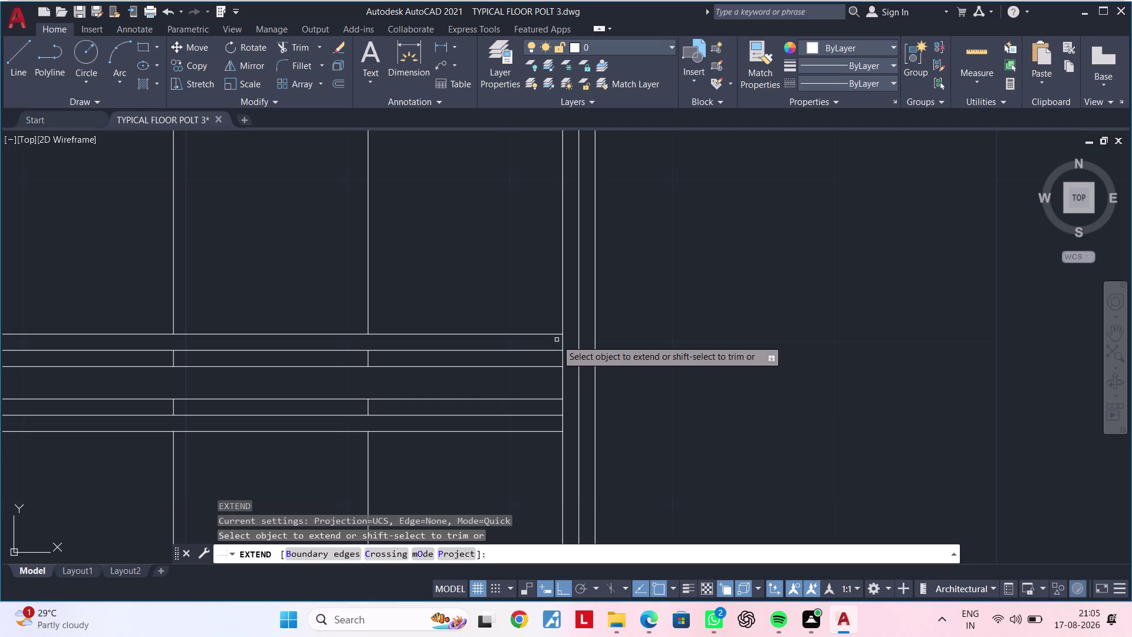
click(557, 333)
click(558, 333)
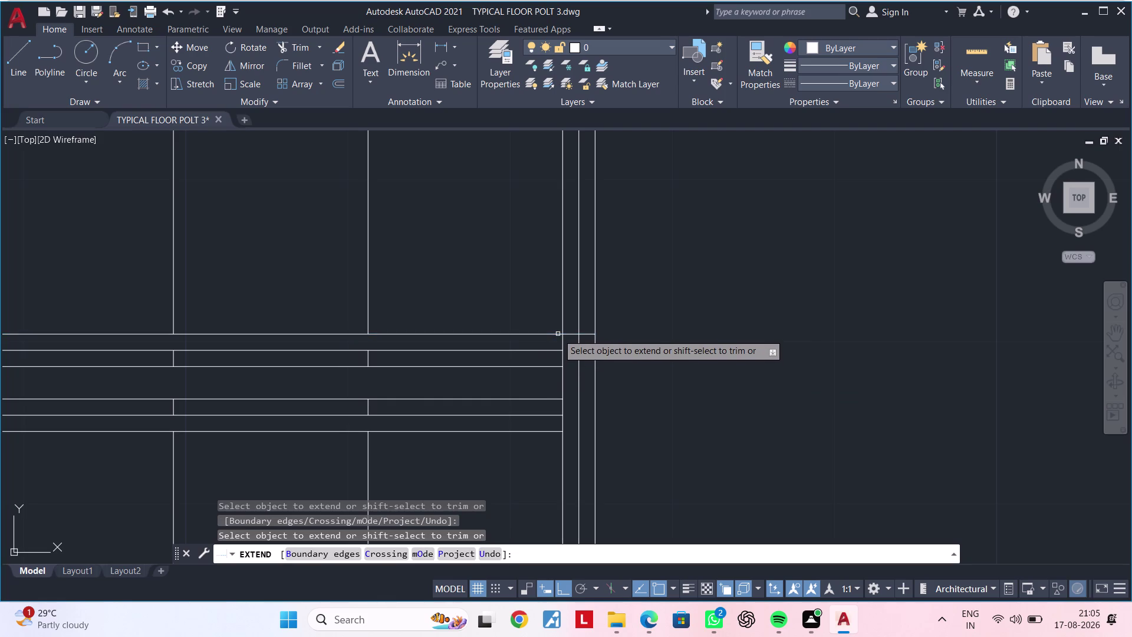
click(551, 433)
click(551, 433)
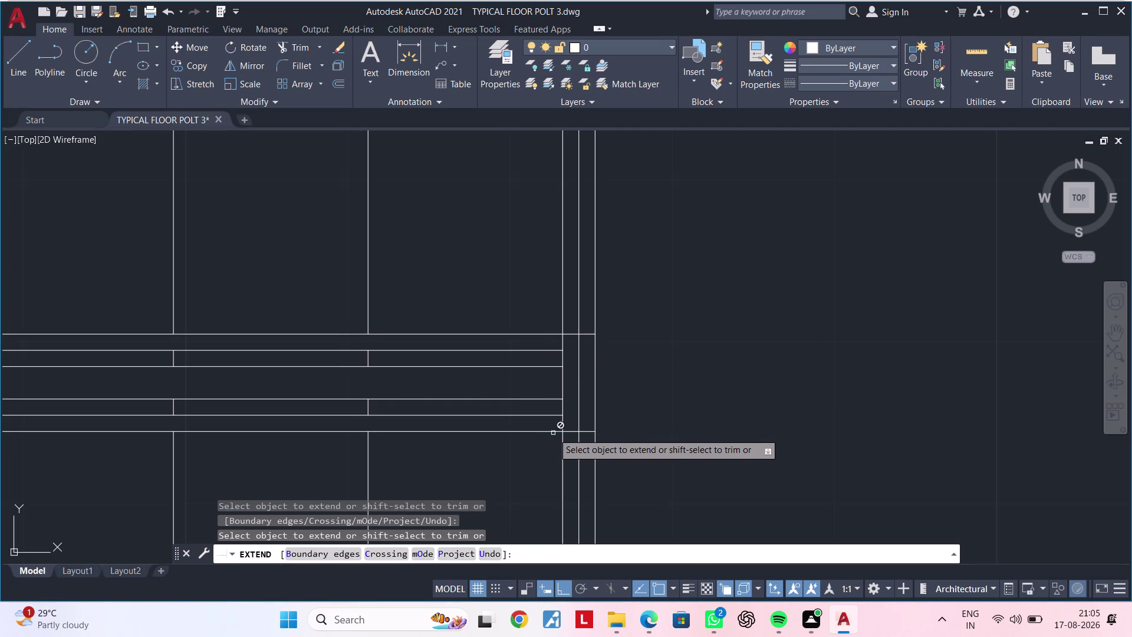
click(557, 416)
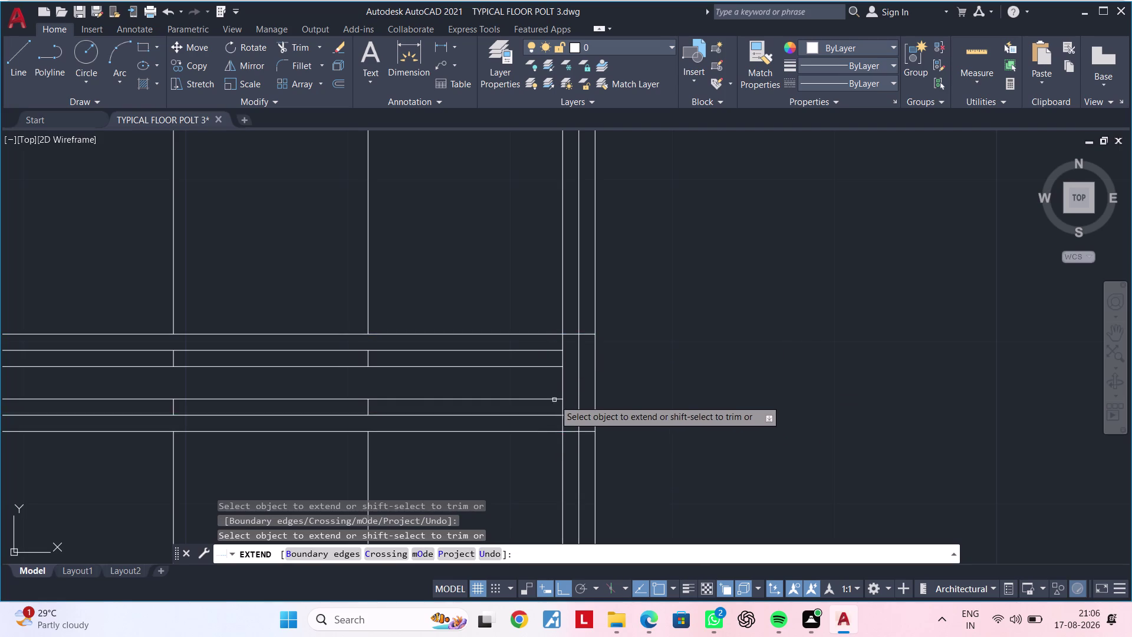
click(550, 350)
key(Escape)
key(Escape)
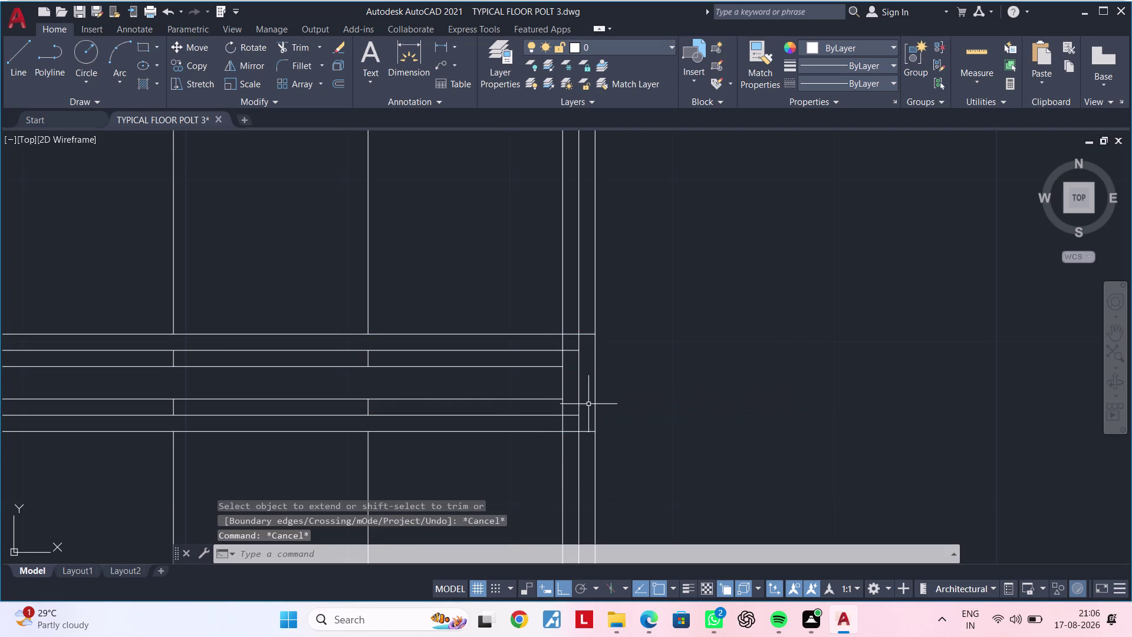
key(Escape)
key(Escape)
Discard a mistaken command entry and cancel and undo a trial trim.
text(TE)
key(Escape)
key(Escape)
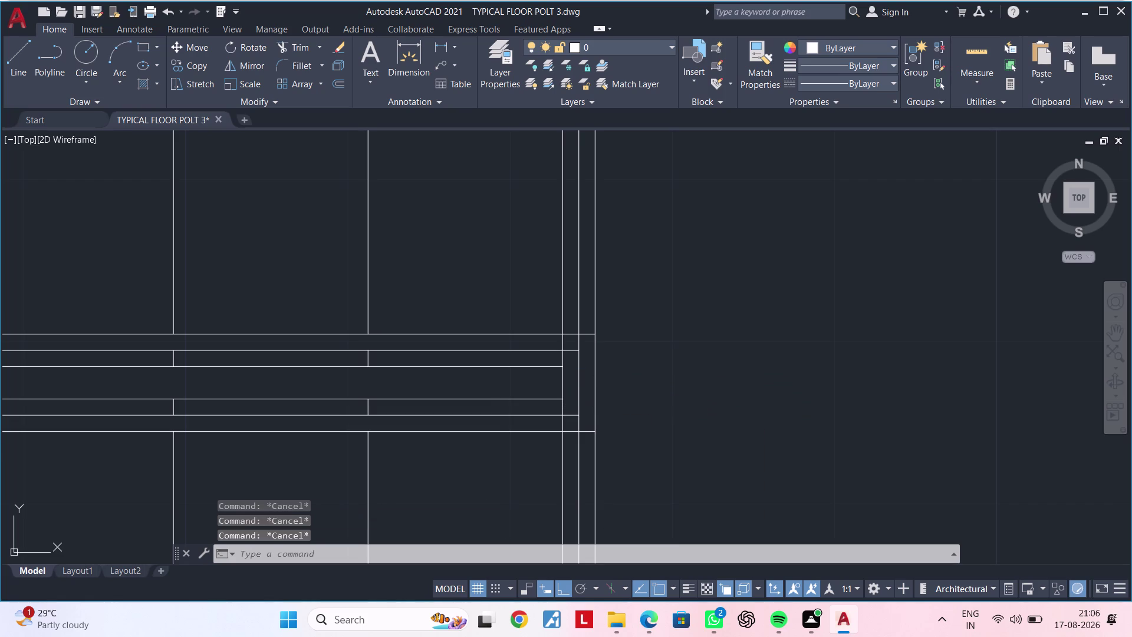
text(TR)
key(space)
drag(549, 295, 563, 294)
key(Escape)
key(Escape)
key(ctrl+z)
key(Escape)
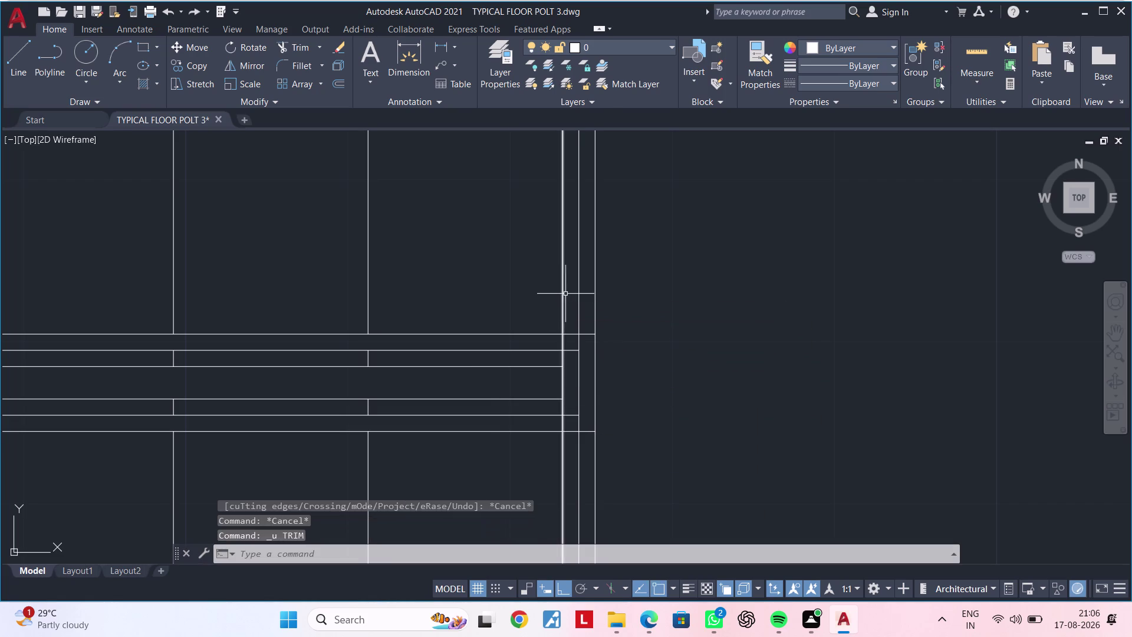
key(Escape)
Trim the excess line ends at the top and bottom of the wall end.
text(TR)
key(space)
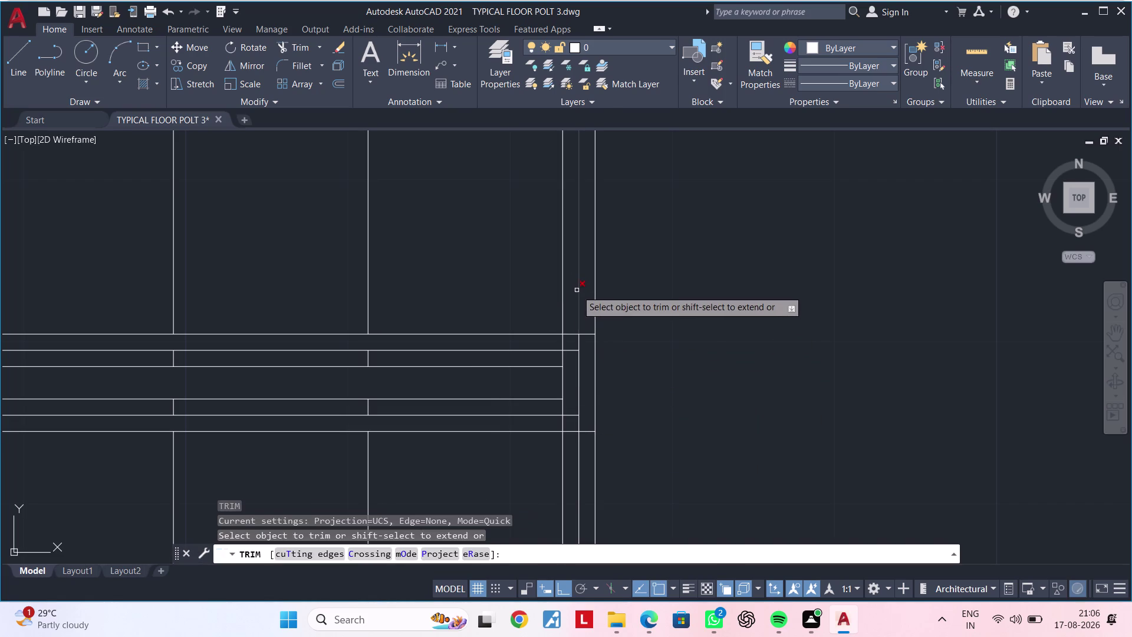
drag(577, 290, 616, 293)
drag(609, 479, 579, 478)
click(579, 479)
scroll(up, 3)
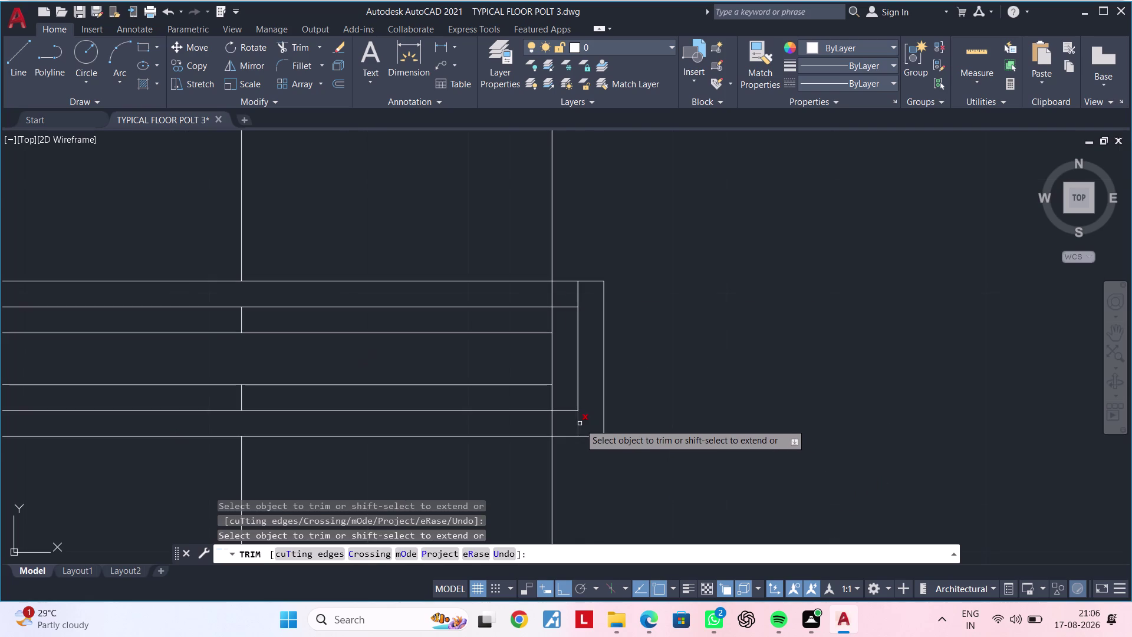
click(580, 423)
click(579, 297)
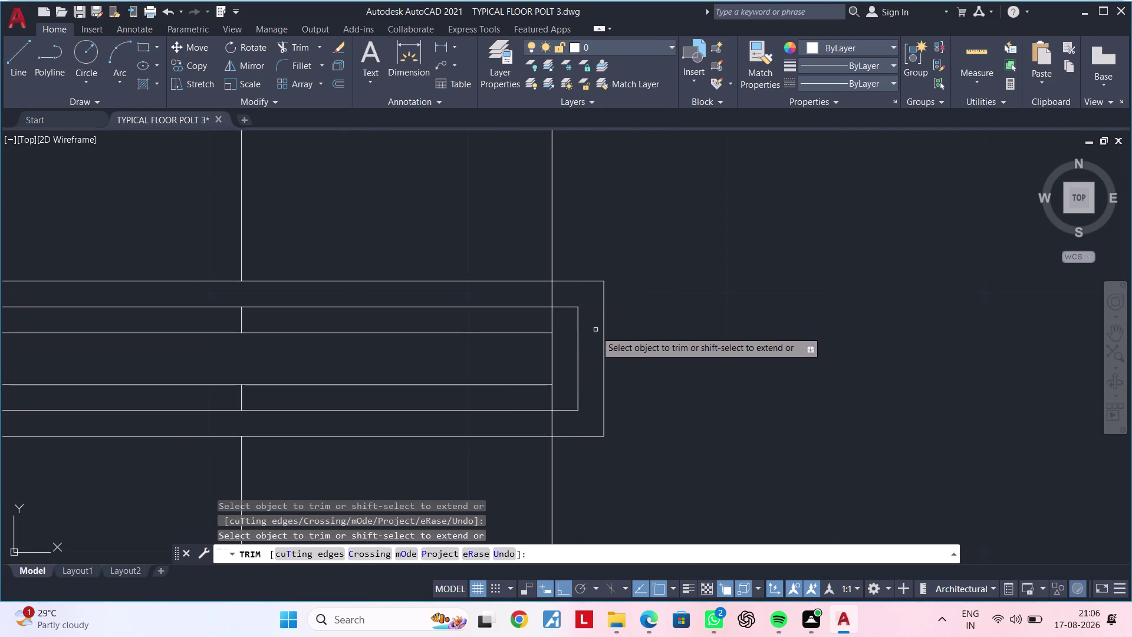
click(552, 324)
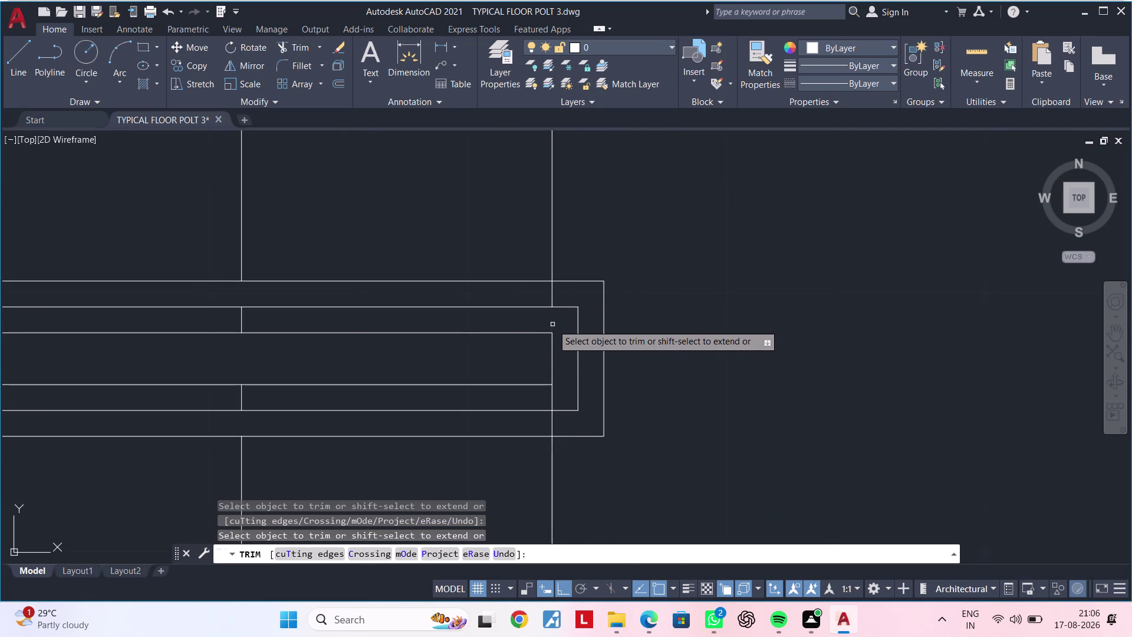
Undo a wrong trim, then cut the upper and lower overhanging segments.
key(ctrl+z)
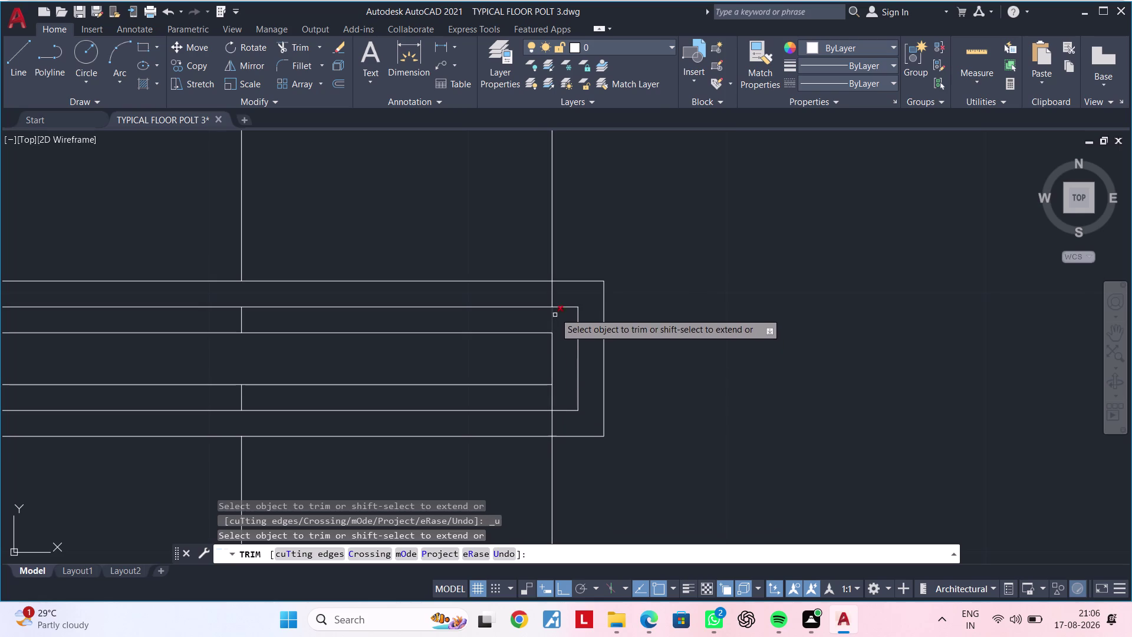
click(552, 290)
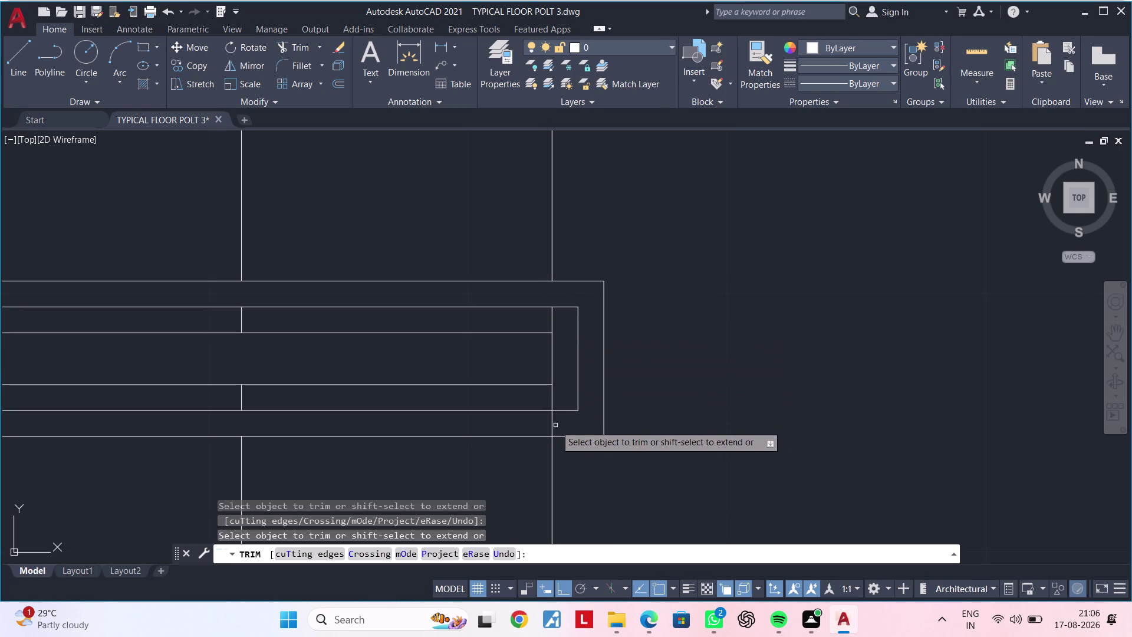
click(554, 424)
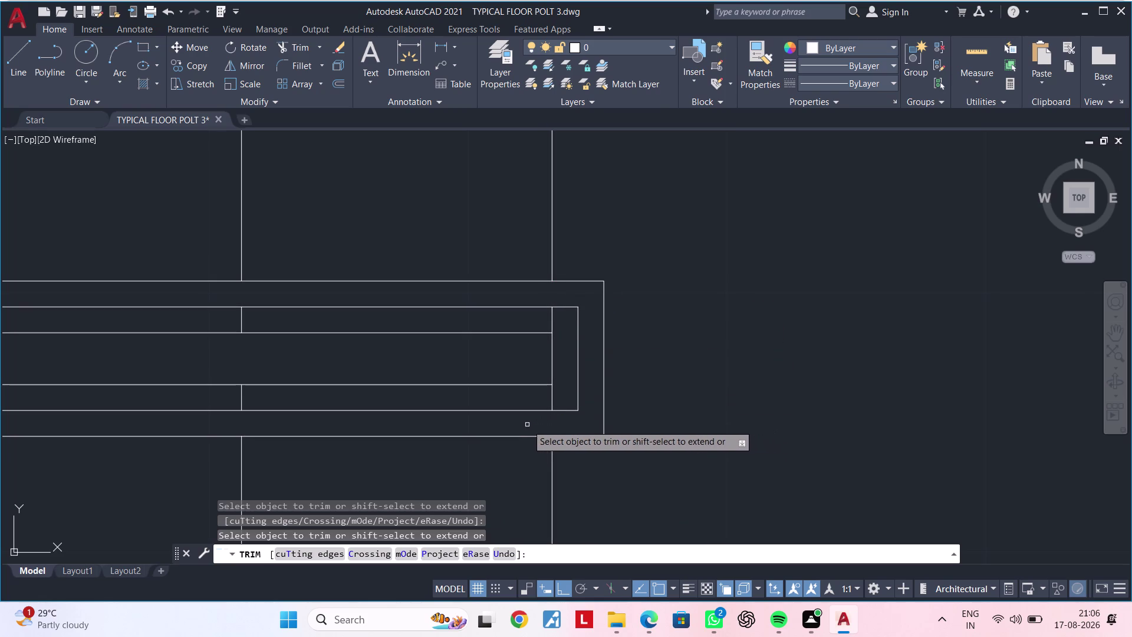
scroll(down, 3)
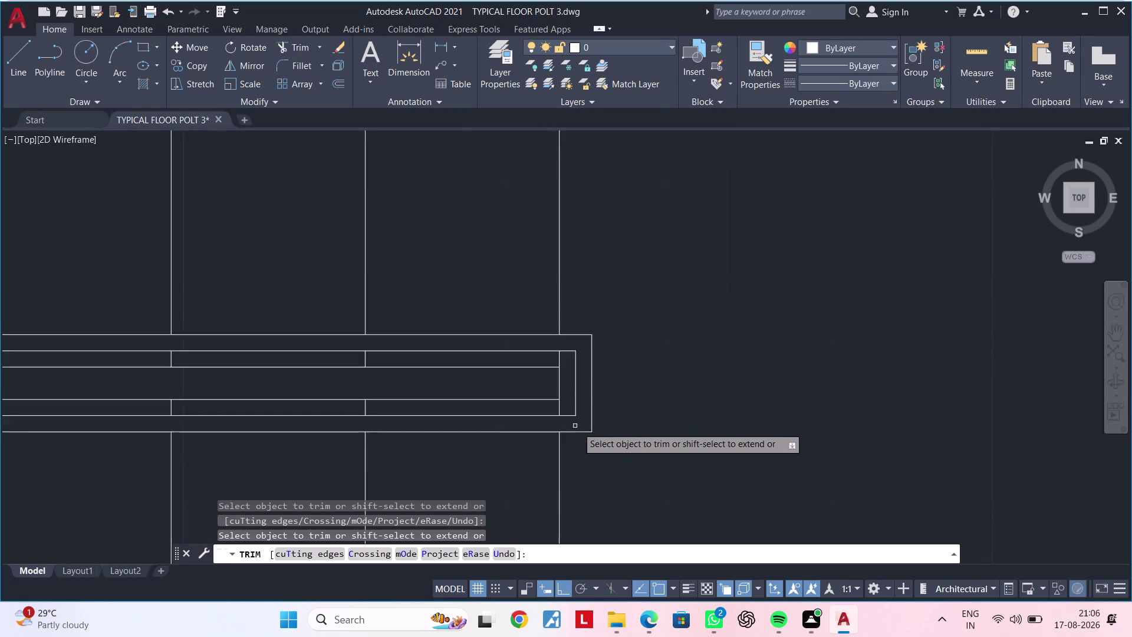
scroll(down, 3)
key(Escape)
key(Escape)
scroll(down, 3)
Select the staircase treads and centre lines.
middle_drag(662, 422, 741, 405)
middle_drag(617, 431, 701, 411)
key(Escape)
key(Escape)
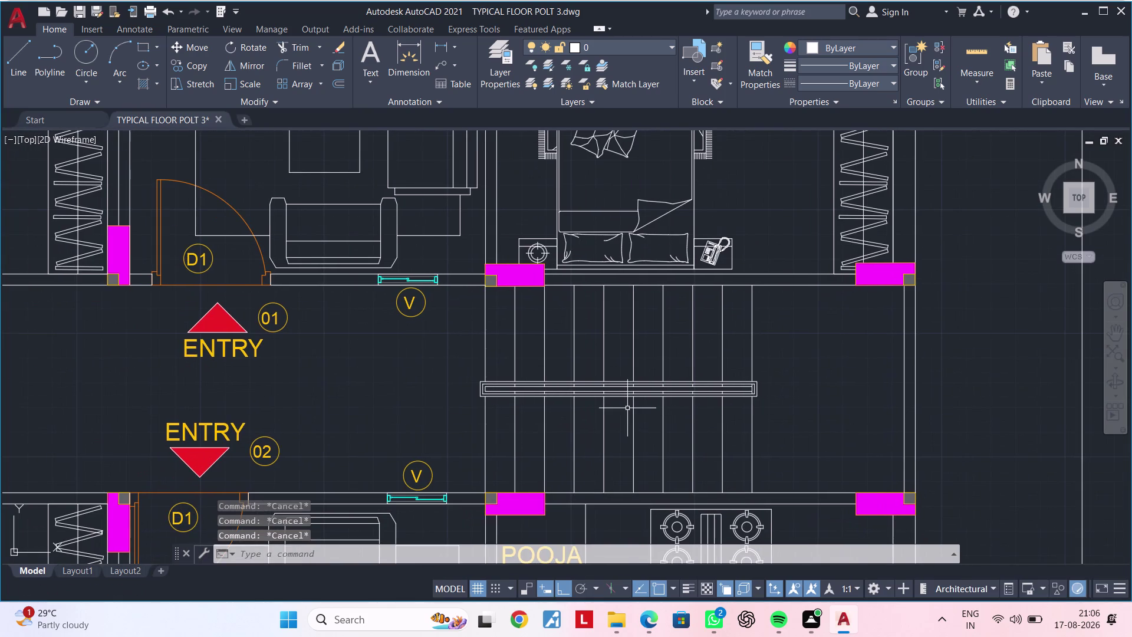
middle_drag(627, 408, 598, 407)
key(Escape)
click(443, 352)
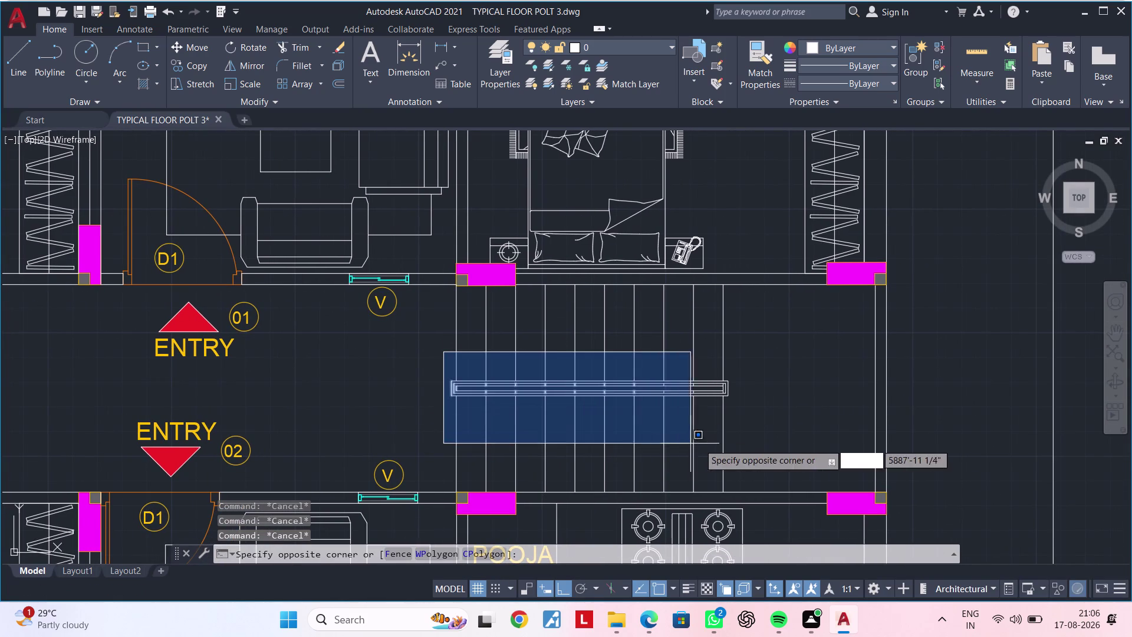
click(765, 445)
click(766, 344)
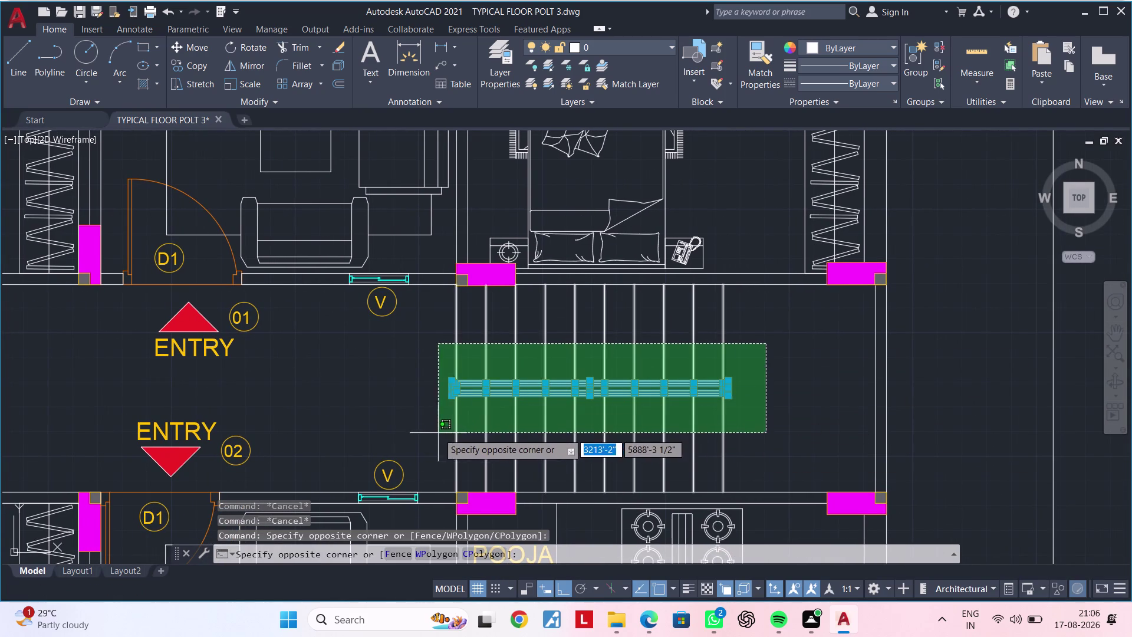
click(438, 433)
Set the selected stair lines to red 237,31,36 and deselect them.
click(606, 49)
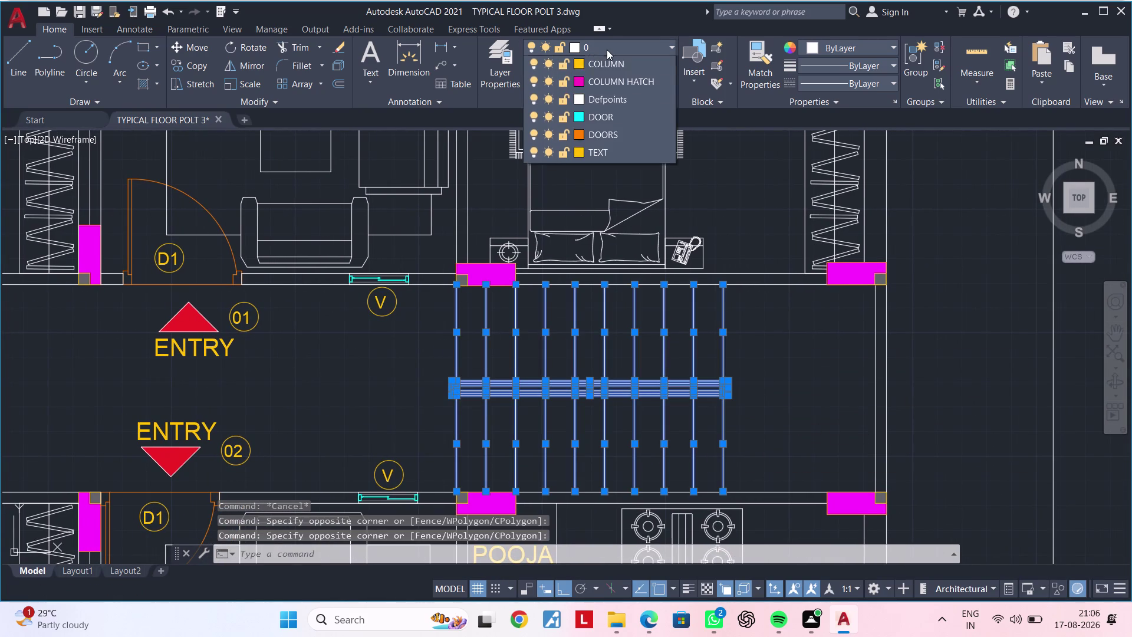
click(843, 50)
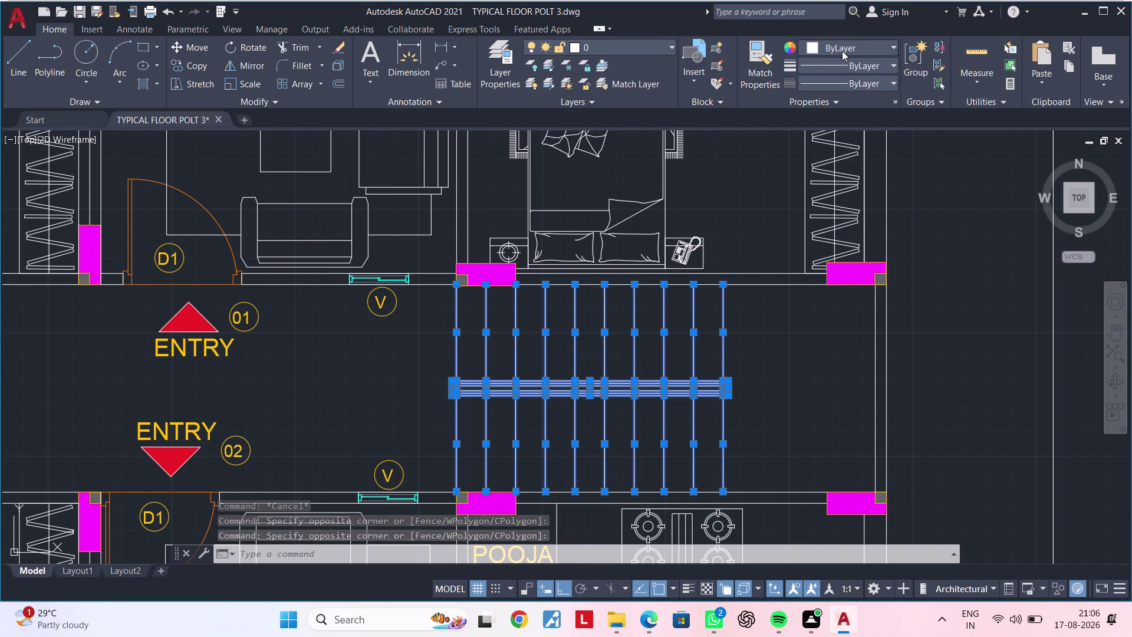
click(860, 41)
click(850, 133)
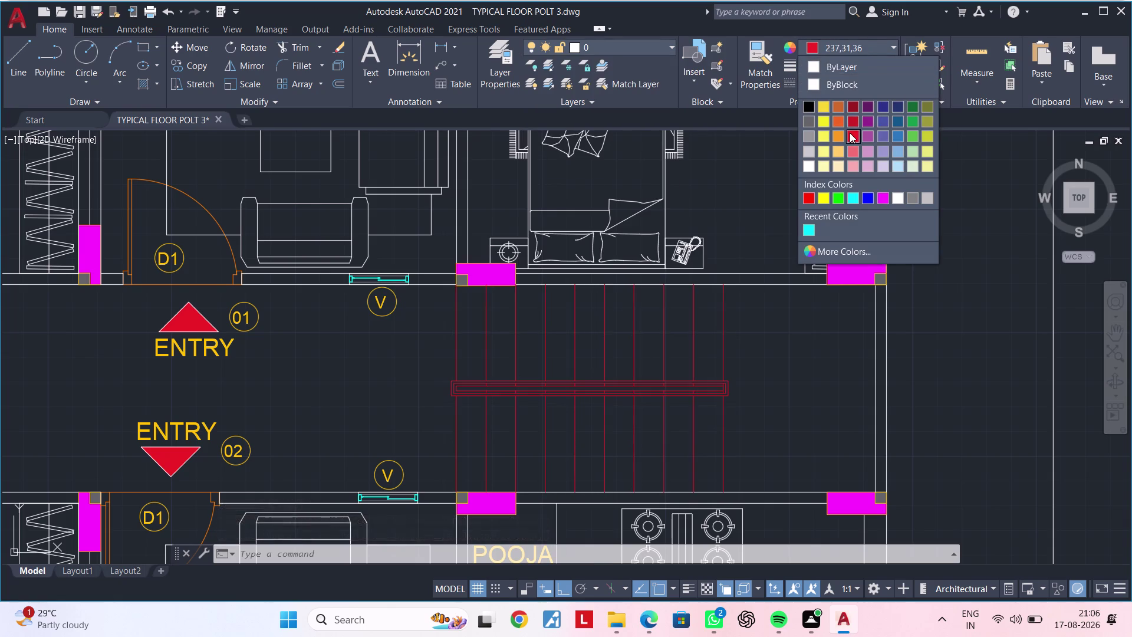
key(Escape)
key(Escape)
scroll(down, 3)
middle_drag(814, 341, 882, 312)
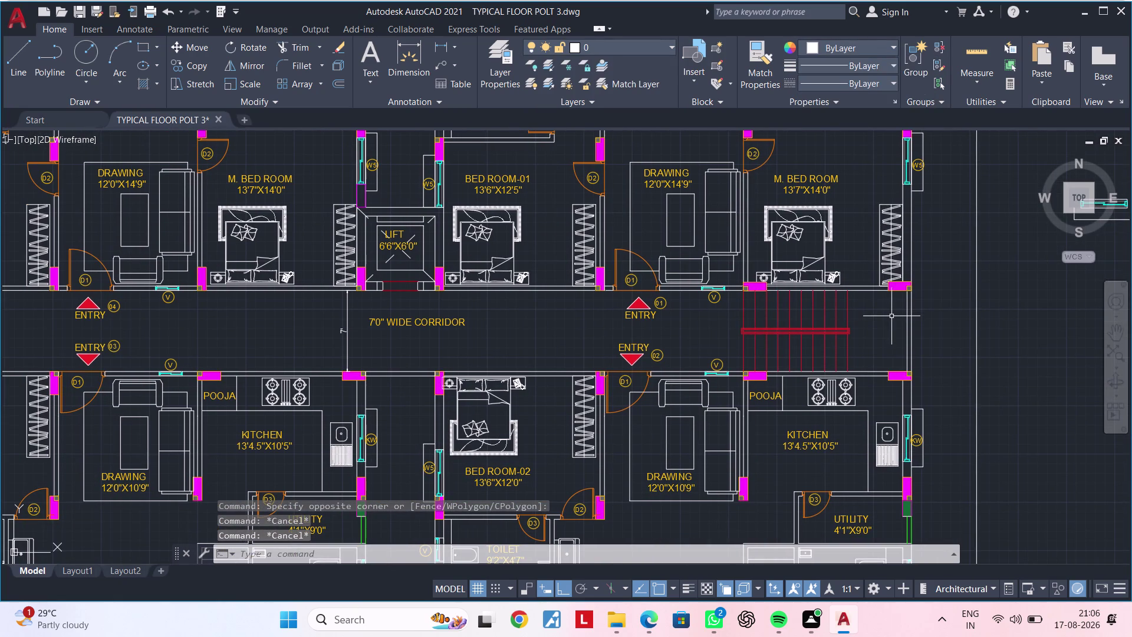
scroll(down, 3)
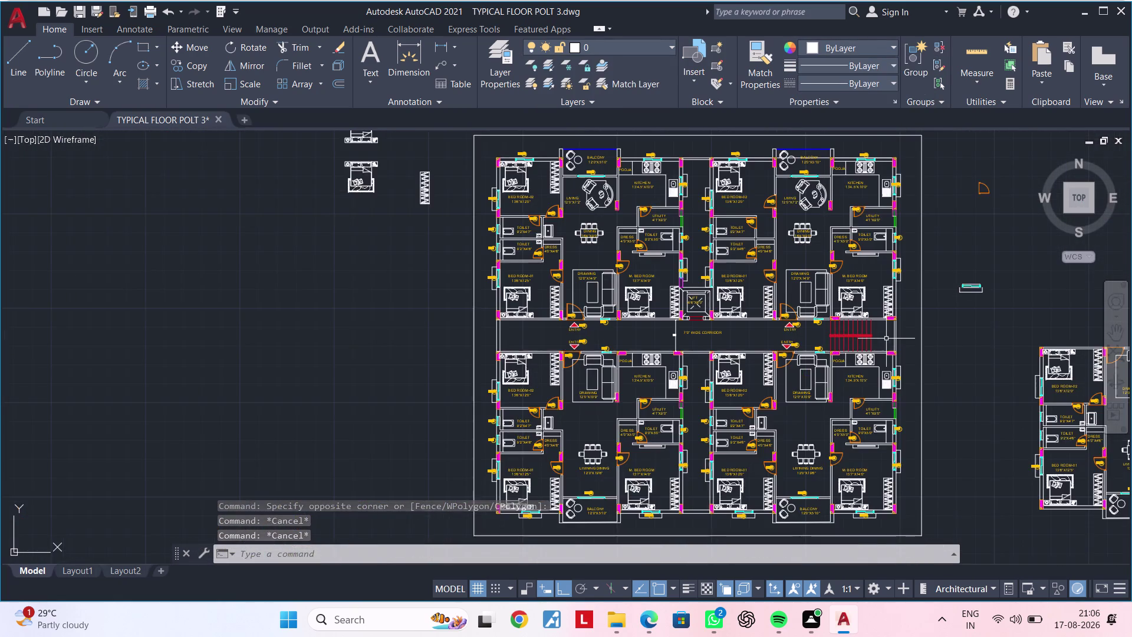
middle_drag(886, 339, 811, 352)
scroll(down, 3)
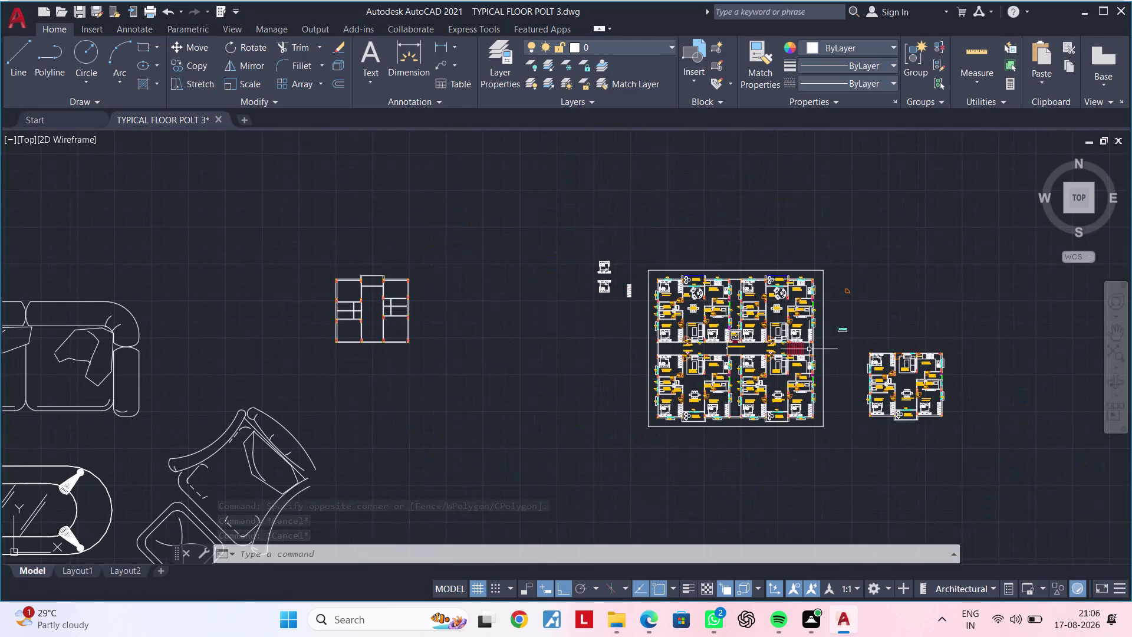
scroll(down, 3)
middle_drag(754, 361, 848, 283)
middle_drag(928, 315, 476, 361)
scroll(up, 3)
middle_drag(442, 290, 625, 463)
scroll(up, 3)
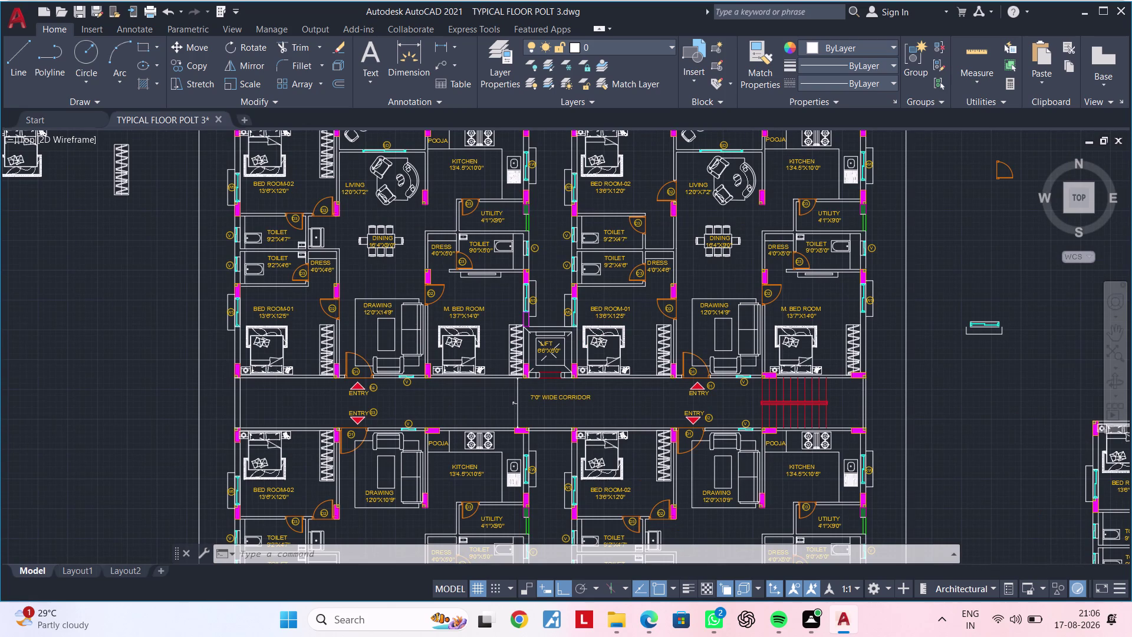
scroll(down, 3)
scroll(down, 3)
middle_drag(737, 394, 672, 396)
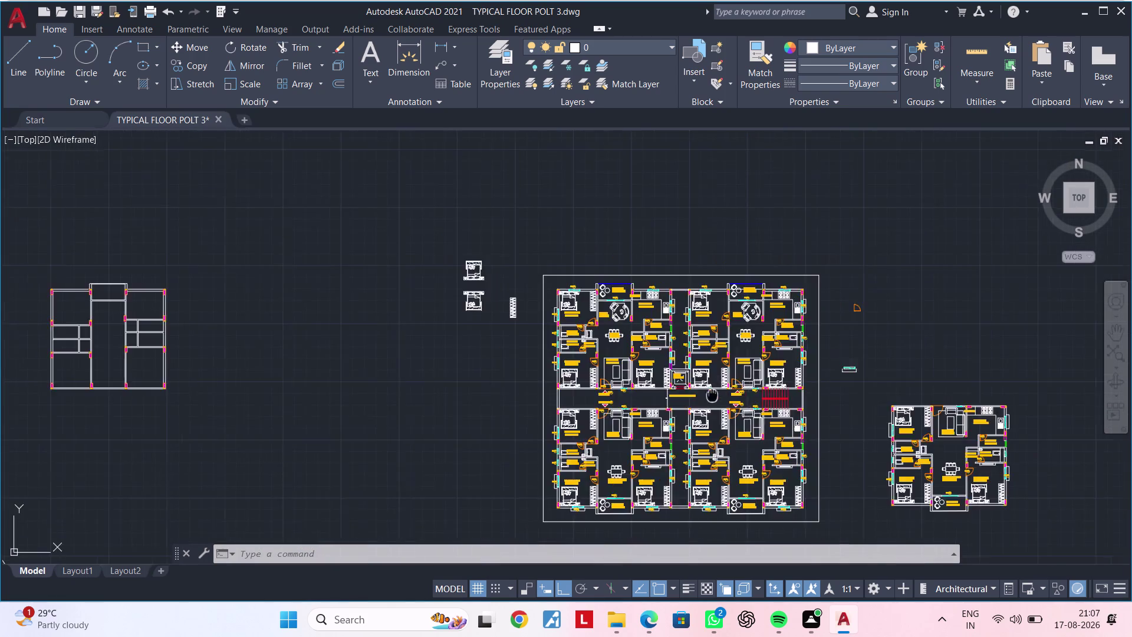
middle_drag(671, 397, 422, 399)
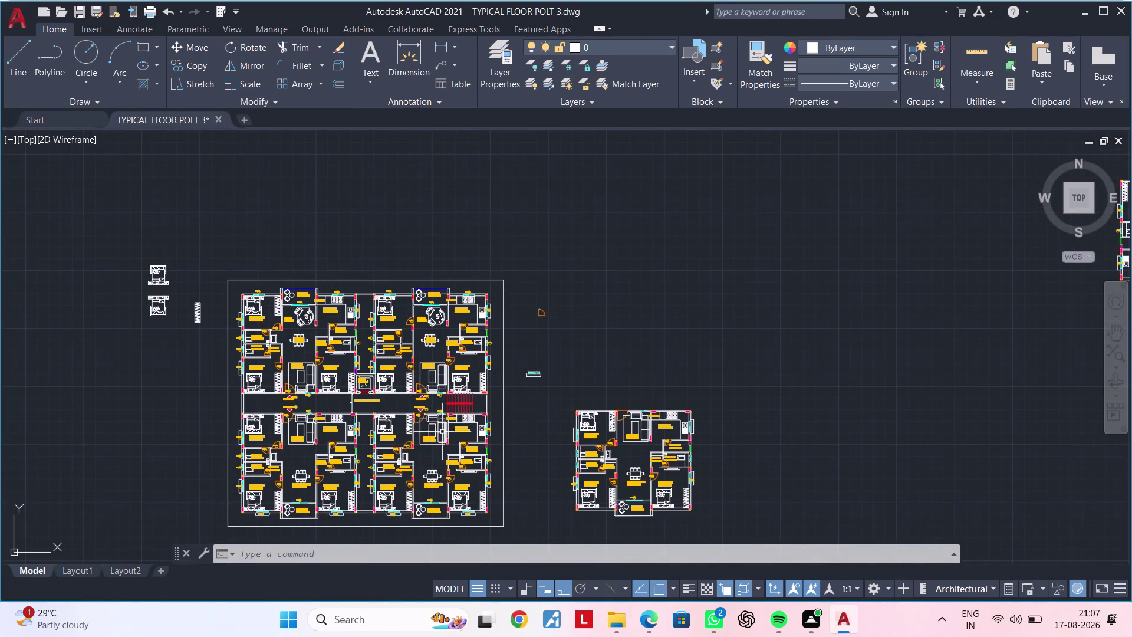
scroll(up, 3)
middle_drag(344, 452, 664, 399)
scroll(up, 3)
middle_drag(589, 409, 363, 416)
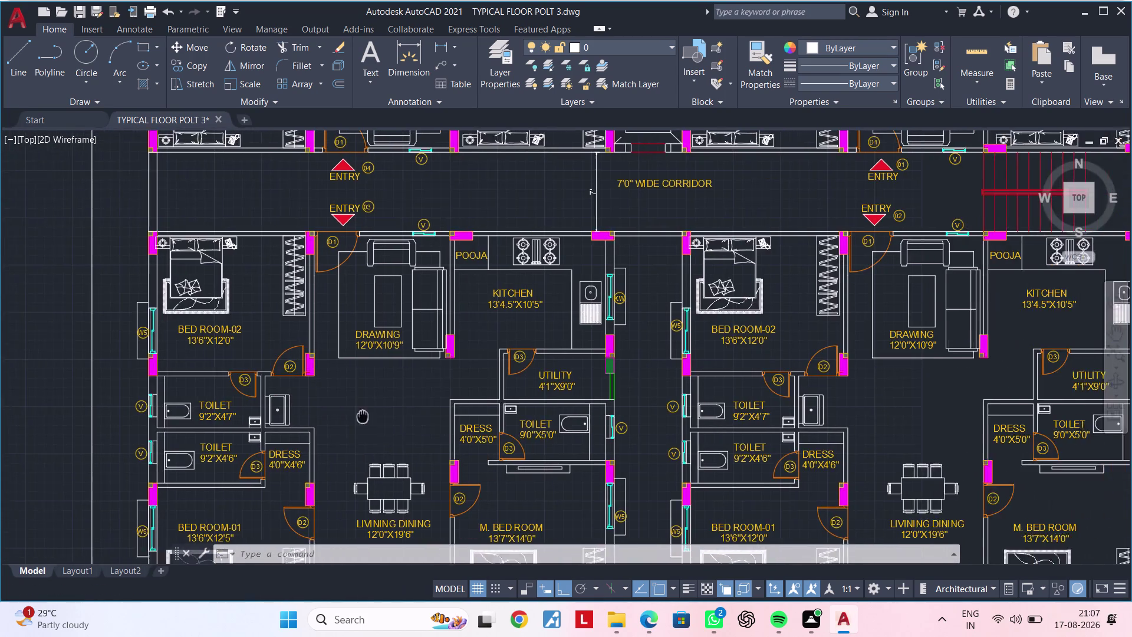
scroll(up, 3)
middle_drag(307, 427, 652, 364)
middle_drag(423, 365, 616, 296)
scroll(up, 3)
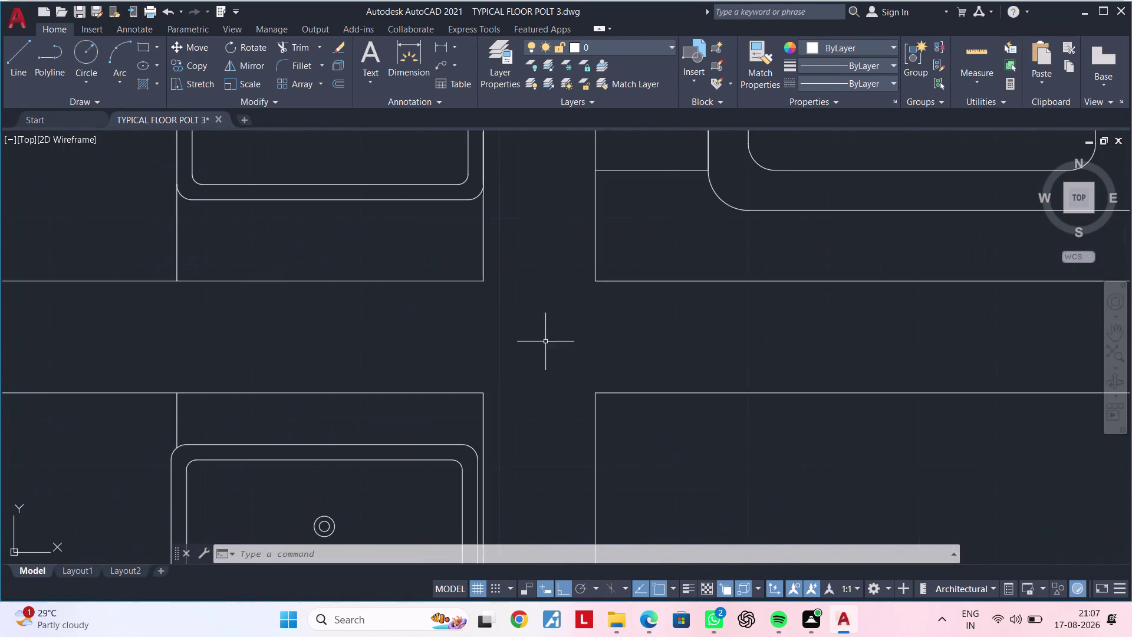
scroll(down, 3)
middle_drag(640, 258, 381, 311)
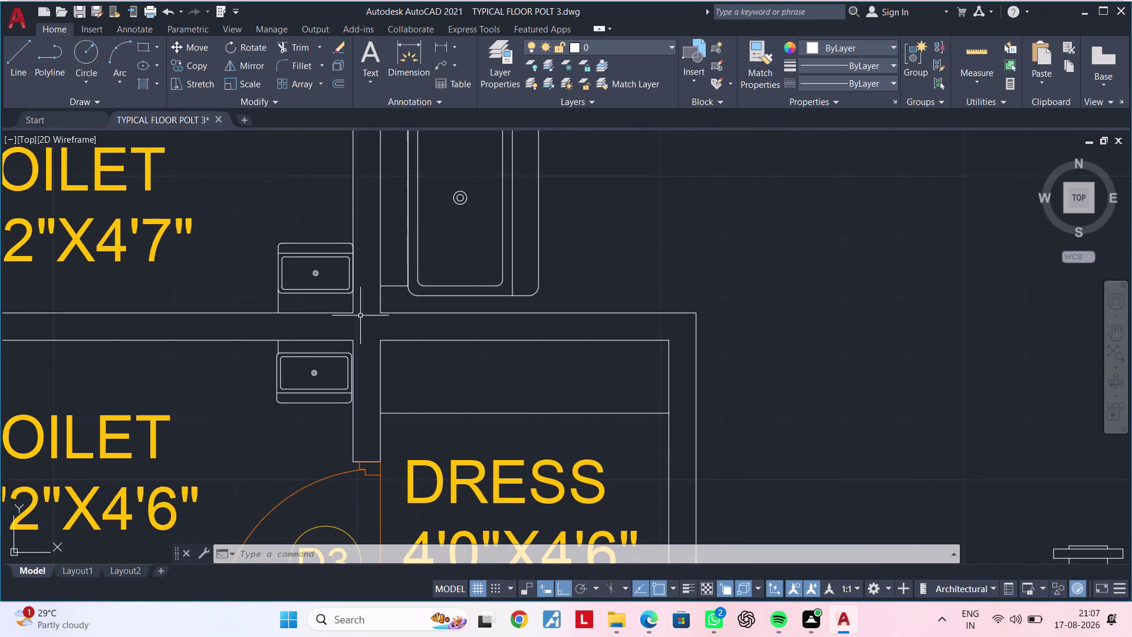
scroll(down, 3)
middle_drag(422, 314, 775, 254)
scroll(down, 3)
middle_drag(885, 275, 348, 279)
scroll(down, 3)
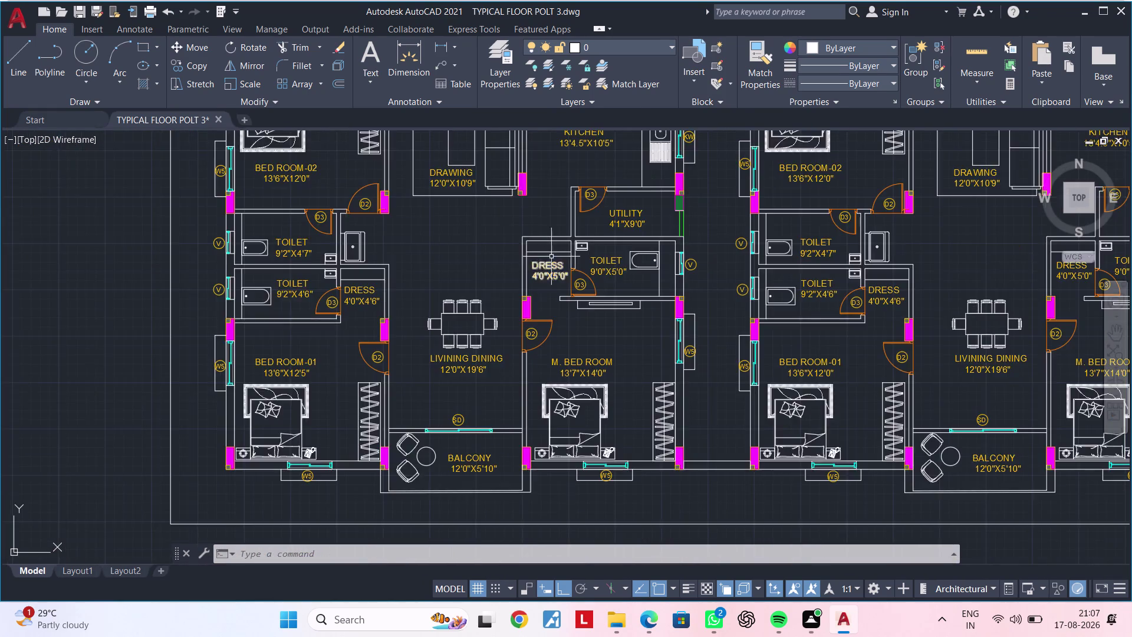
middle_drag(559, 251, 92, 350)
scroll(down, 3)
middle_drag(614, 277, 267, 305)
middle_drag(482, 292, 965, 393)
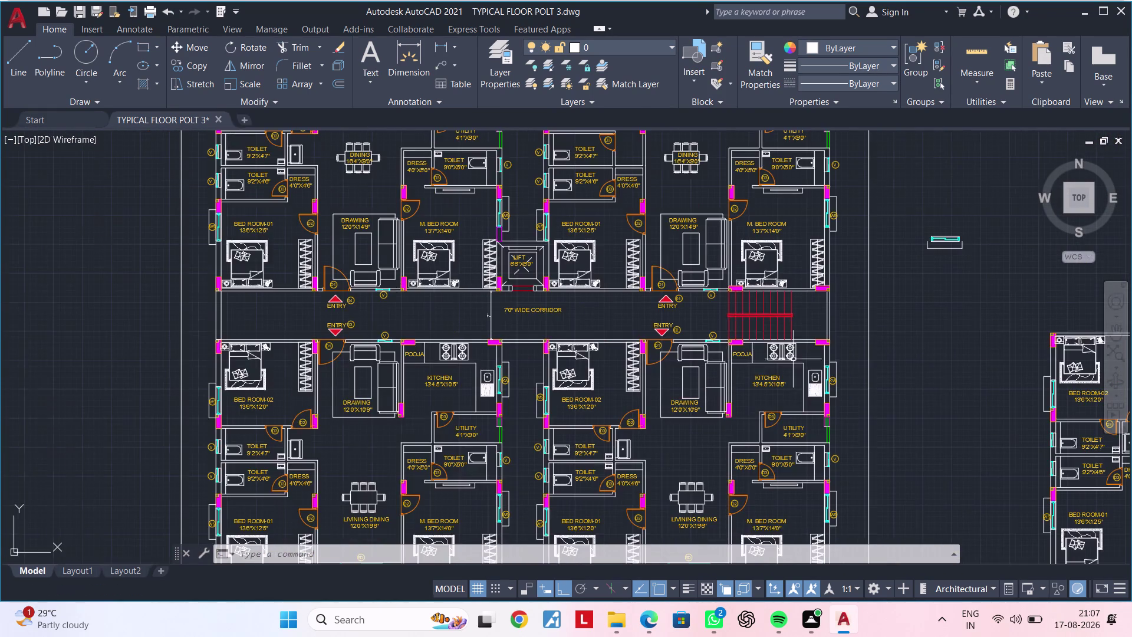
scroll(up, 3)
middle_drag(780, 308, 571, 314)
scroll(up, 3)
middle_drag(619, 311, 484, 333)
key(Escape)
key(Escape)
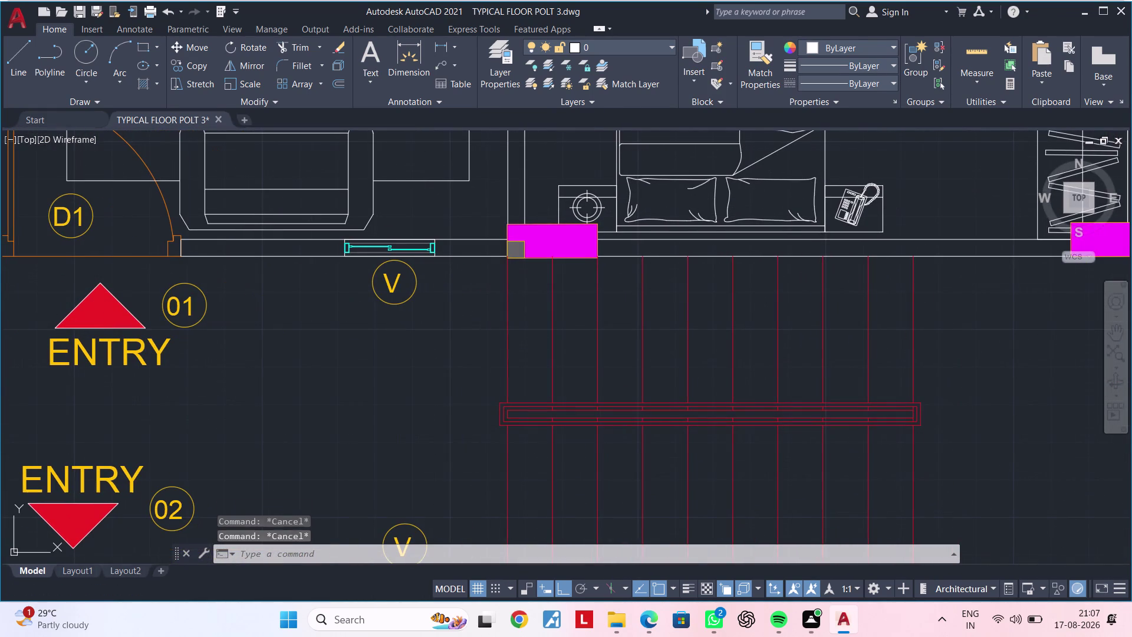
key(Escape)
key(Escape)
key(Escape)
key(Escape)
key(Escape)
key(Escape)
key(Escape)
key(Escape)
key(Escape)
key(Escape)
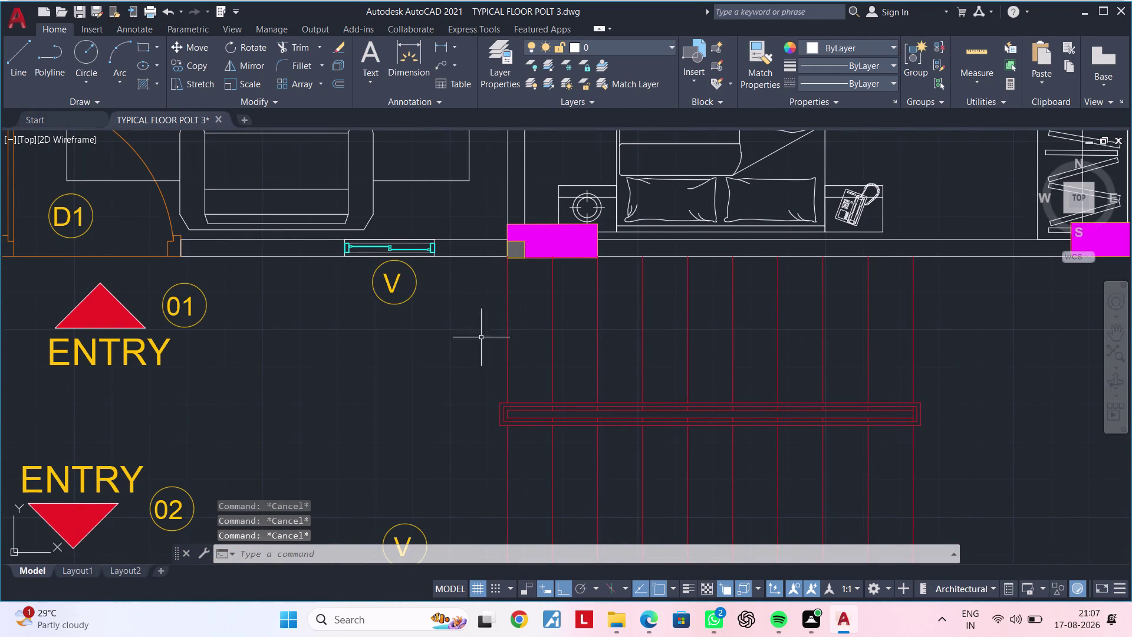
middle_drag(472, 343, 485, 342)
key(Escape)
scroll(down, 3)
middle_drag(440, 346, 454, 238)
key(Escape)
middle_drag(458, 319, 458, 319)
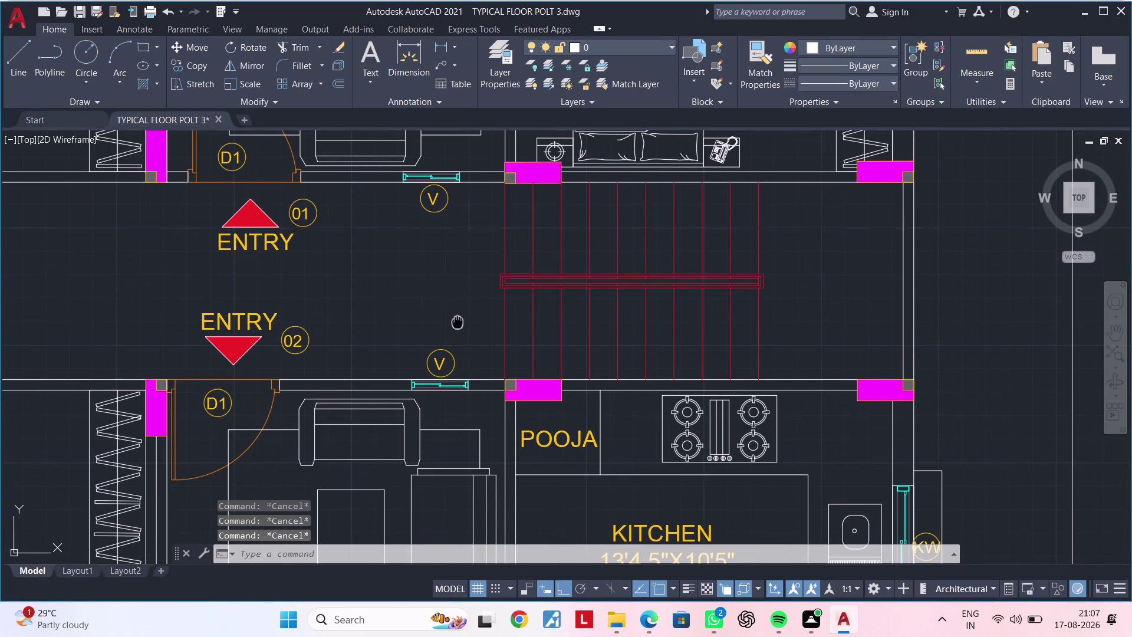
middle_drag(458, 319, 444, 387)
scroll(up, 3)
middle_drag(424, 298, 415, 354)
Copy the circled V marker into the open space right of the plan.
click(446, 301)
click(362, 330)
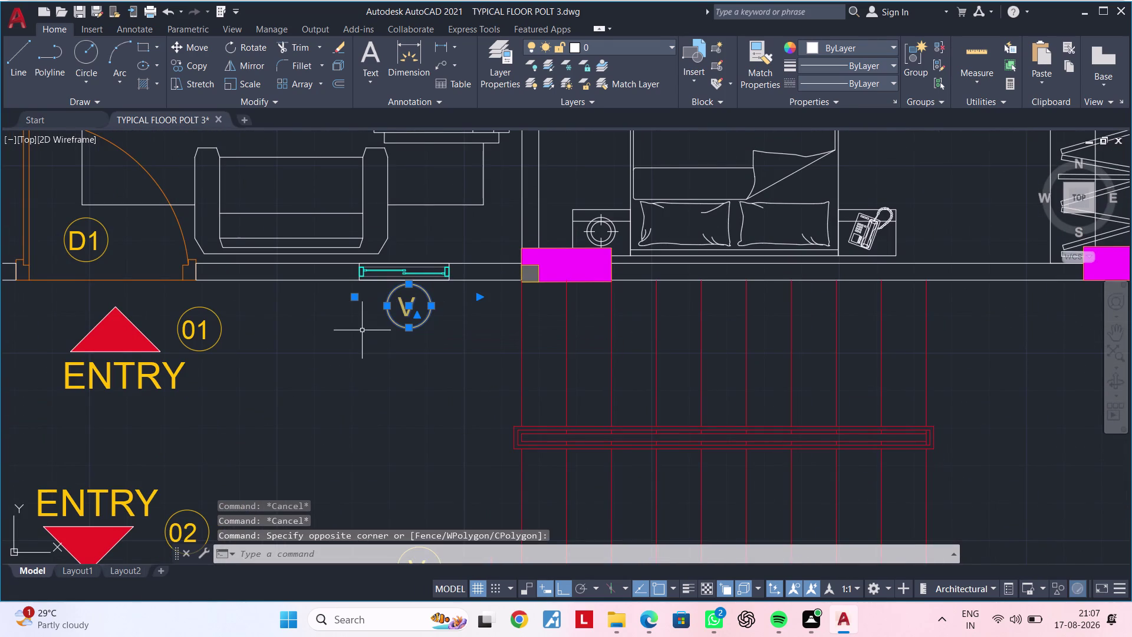
middle_click(329, 359)
key(Escape)
drag(447, 309, 442, 310)
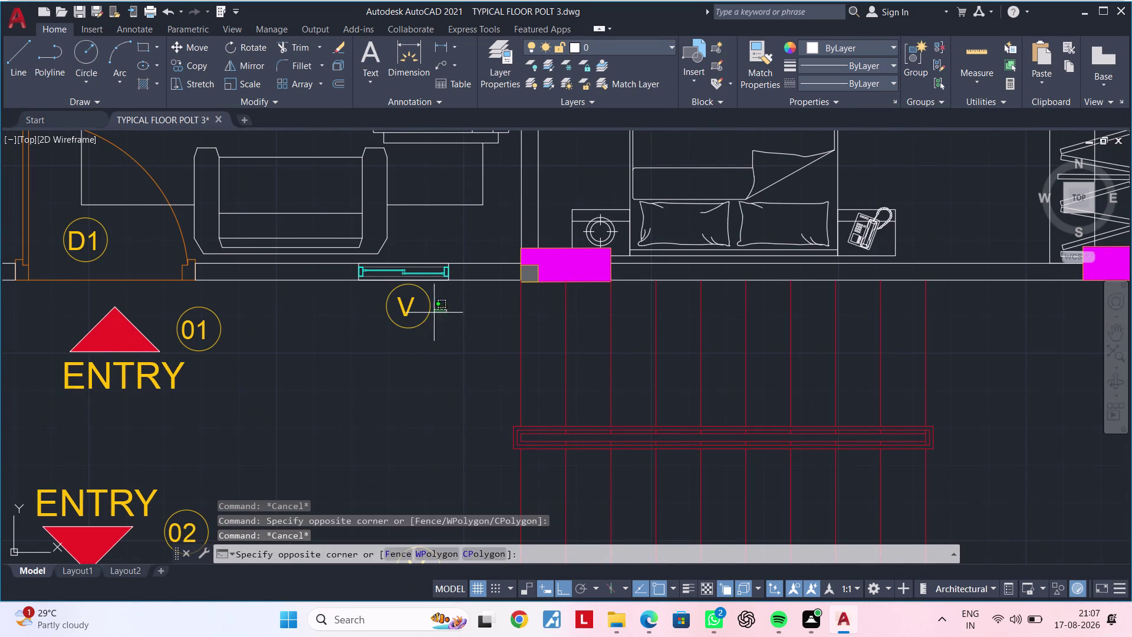
drag(442, 311, 430, 313)
click(363, 323)
text(C)
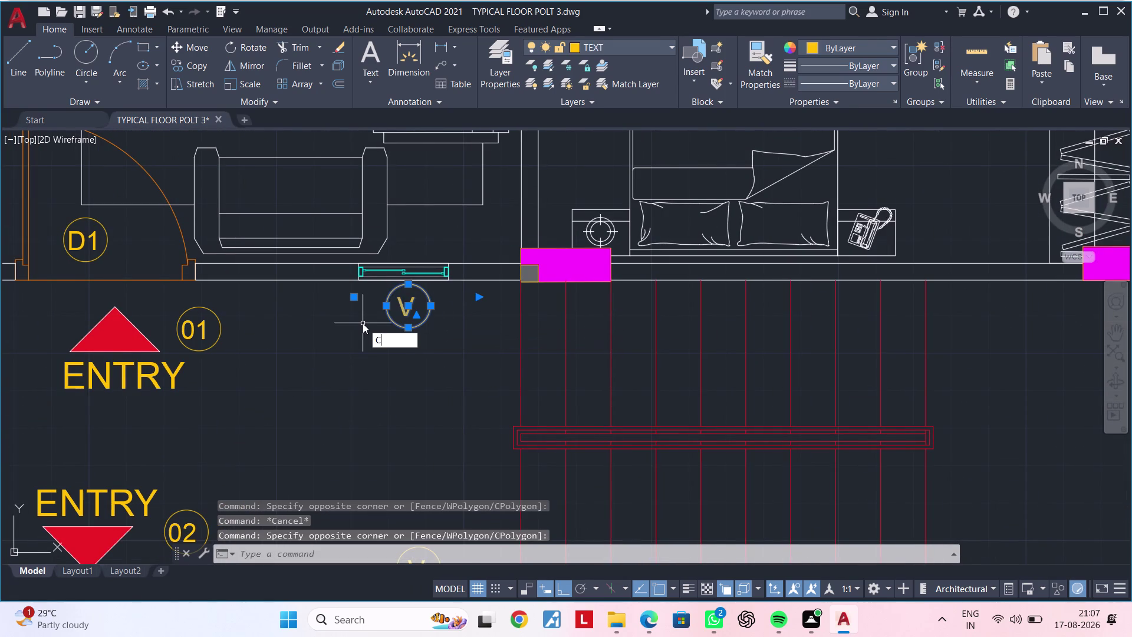
text(O)
key(space)
click(410, 311)
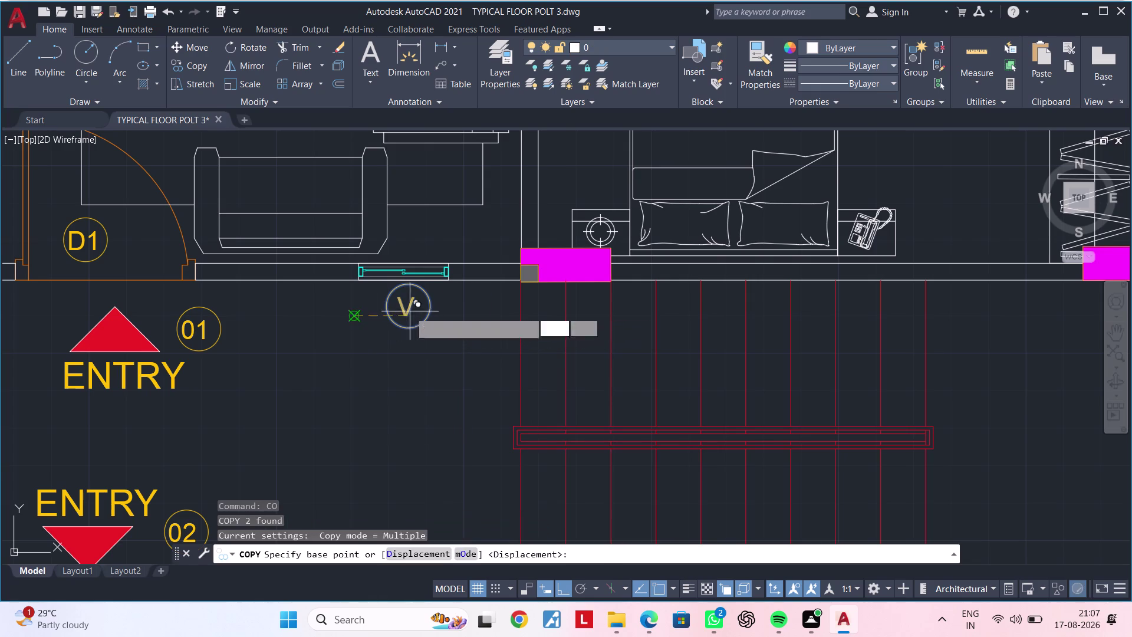
scroll(down, 3)
middle_drag(703, 367, 340, 369)
click(505, 366)
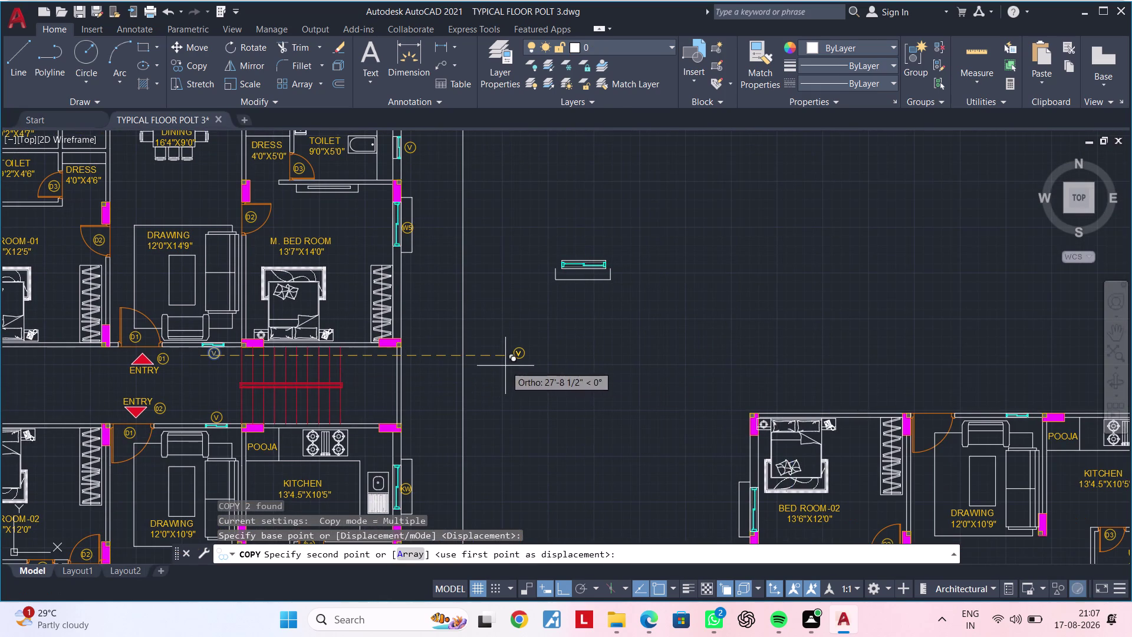
key(Escape)
key(Escape)
scroll(up, 3)
key(Escape)
Rotate the copied marker 90° into a left-pointing arrow, then select it.
click(575, 315)
click(469, 380)
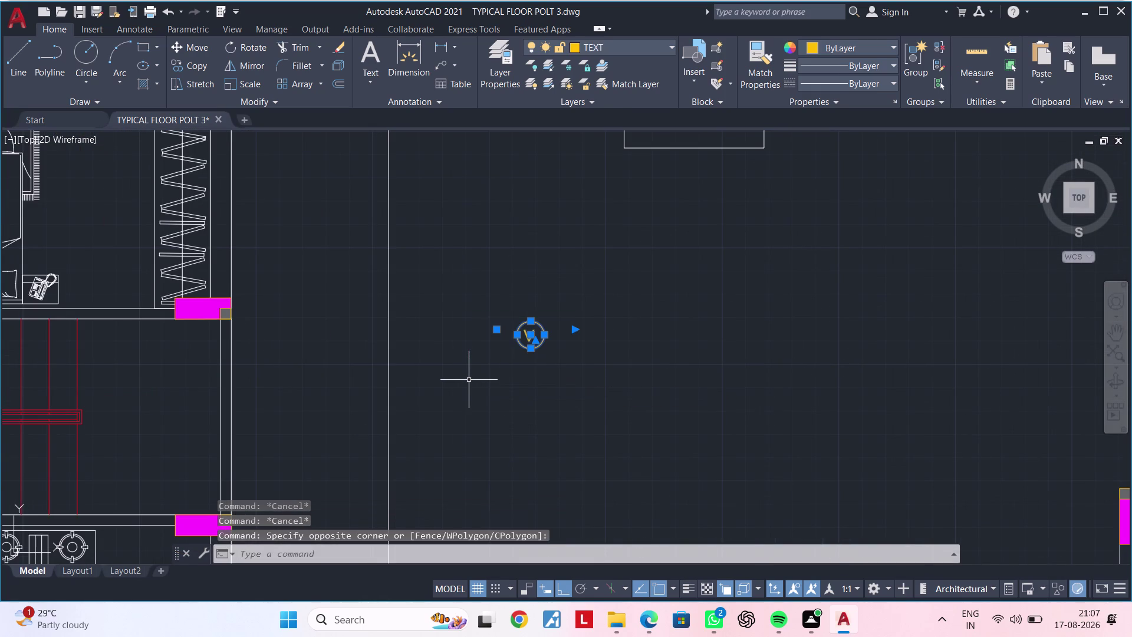
text(RO)
key(space)
click(511, 365)
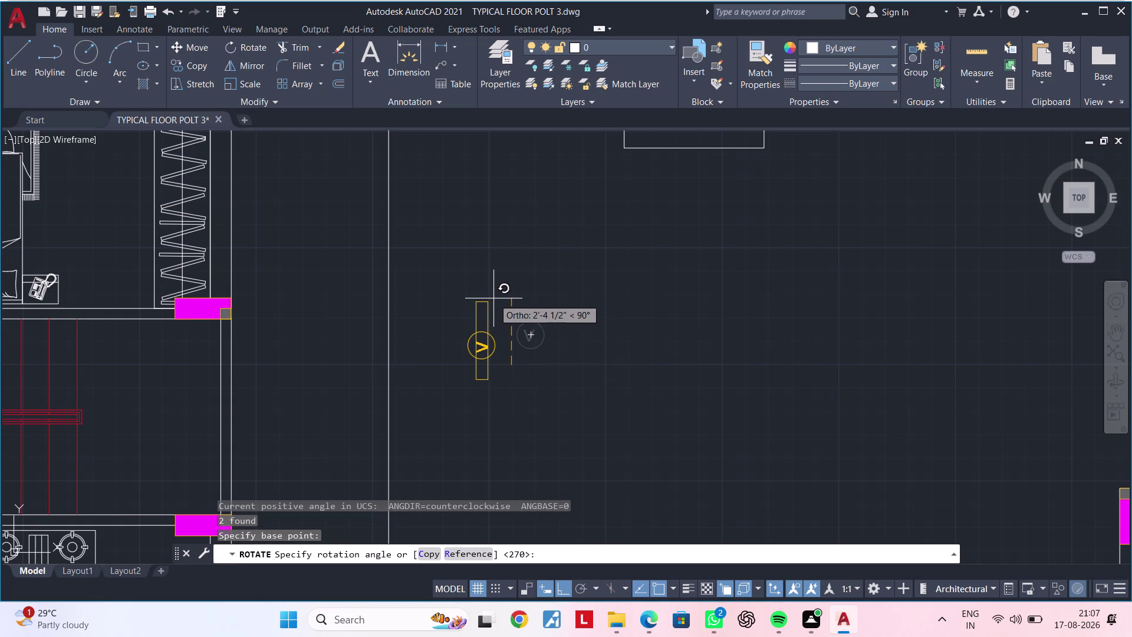
click(499, 386)
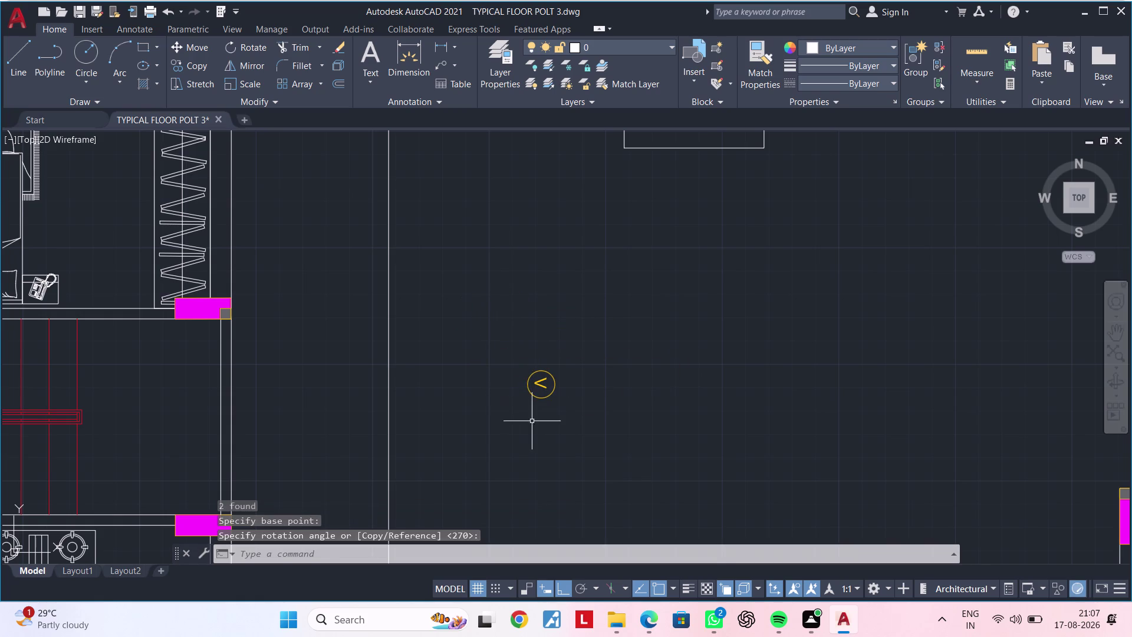
middle_click(518, 373)
key(Escape)
key(Escape)
drag(510, 344, 541, 394)
click(587, 432)
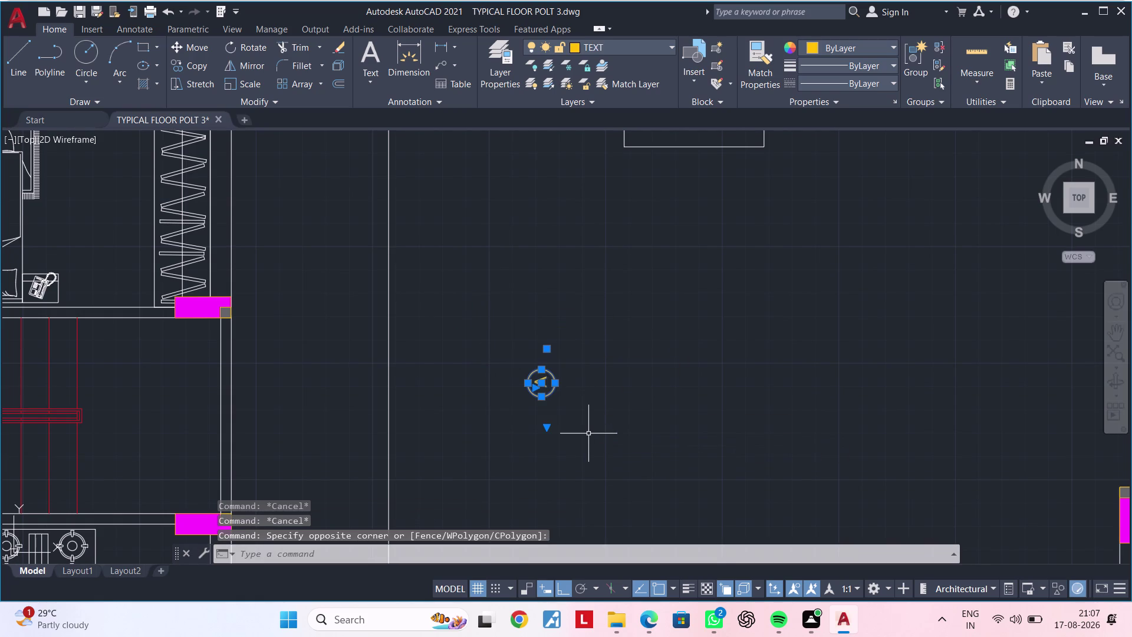
Copy the arrow marker repeatedly to build a row of arrows to its right.
key(c)
key(o)
key(space)
click(553, 410)
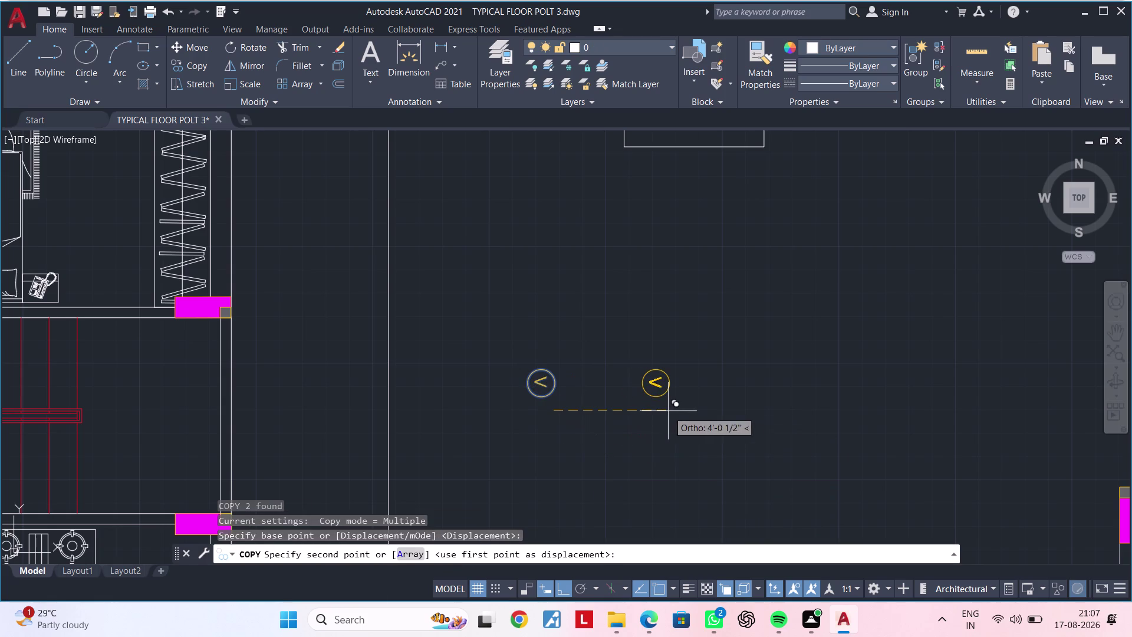
click(601, 411)
click(670, 410)
click(718, 407)
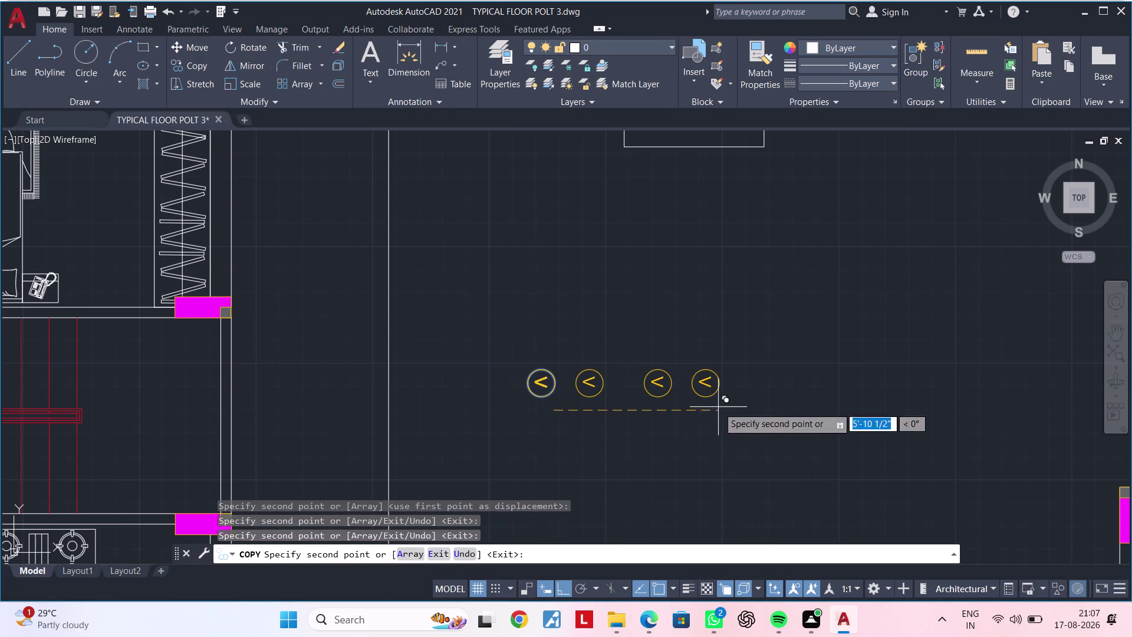
middle_click(639, 398)
click(753, 394)
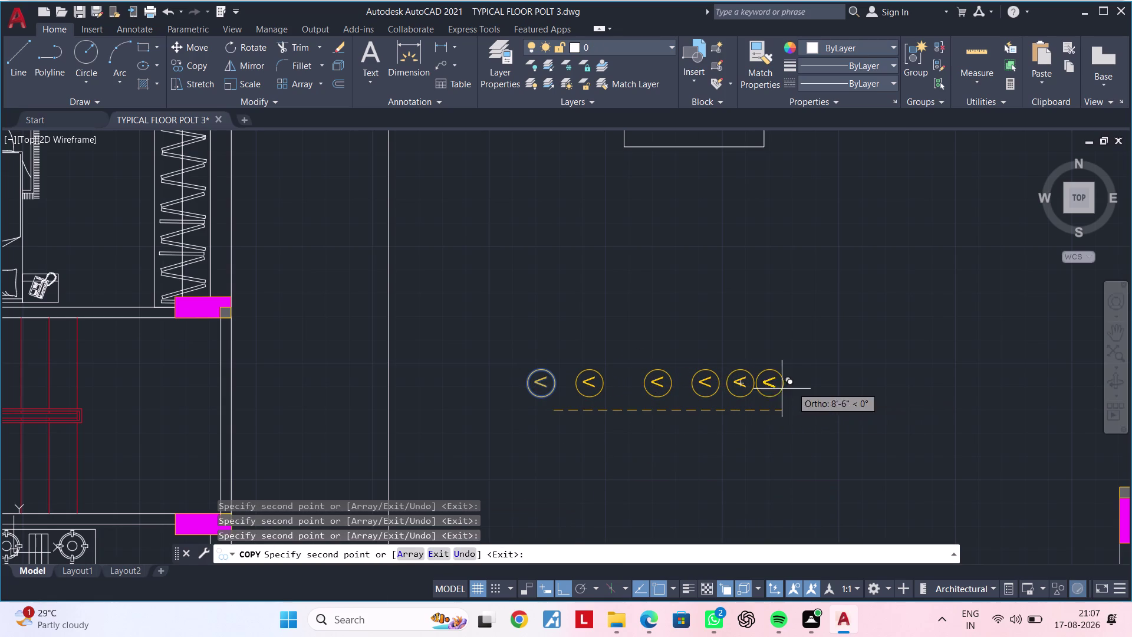
click(792, 386)
middle_click(858, 385)
middle_drag(760, 385, 715, 384)
click(787, 379)
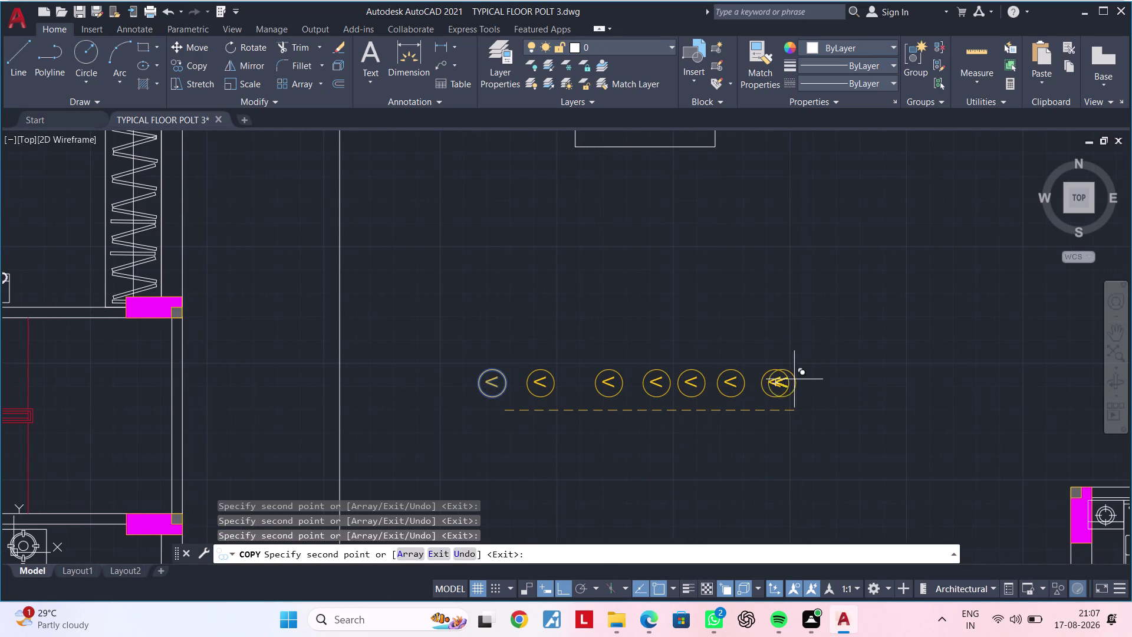
click(839, 375)
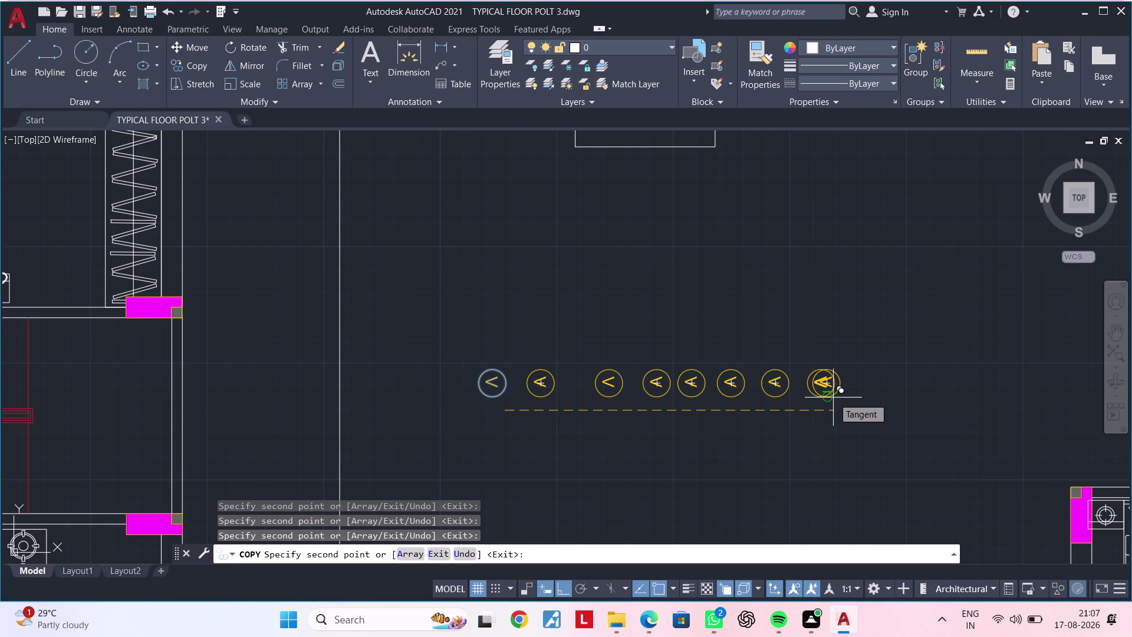
click(885, 393)
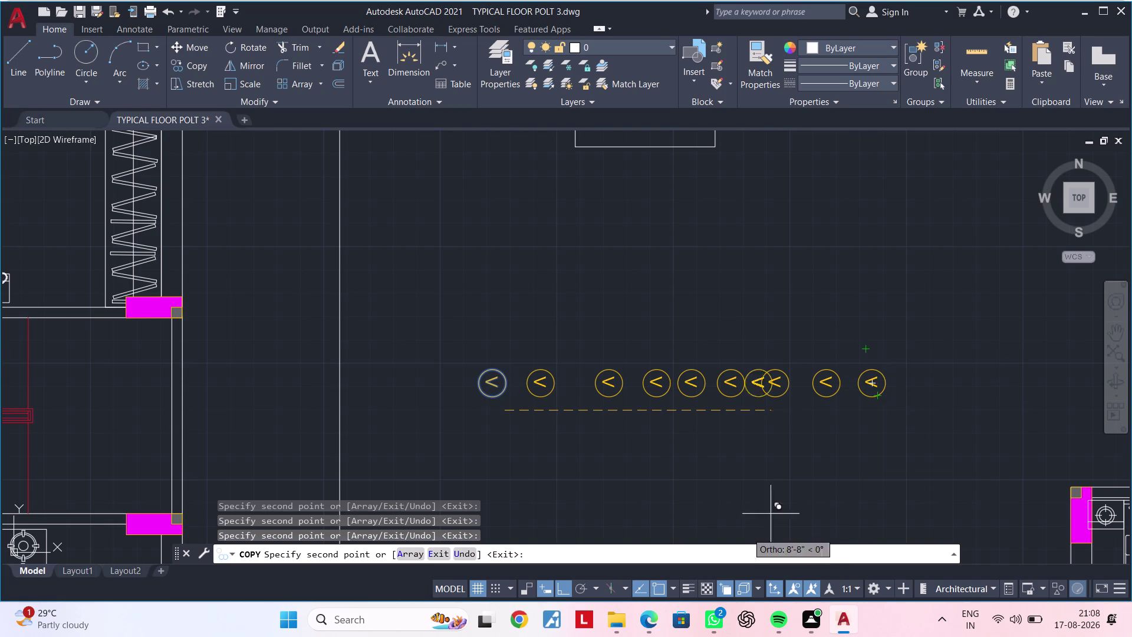
click(572, 599)
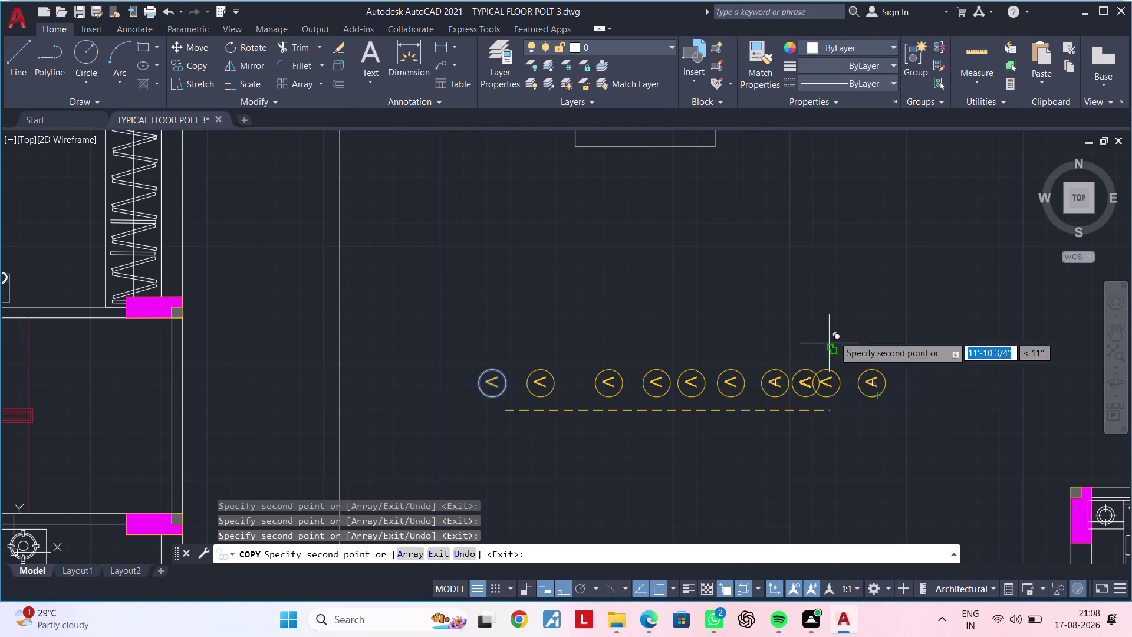
Place several more scattered arrow copies above the row, then end the copy.
click(568, 589)
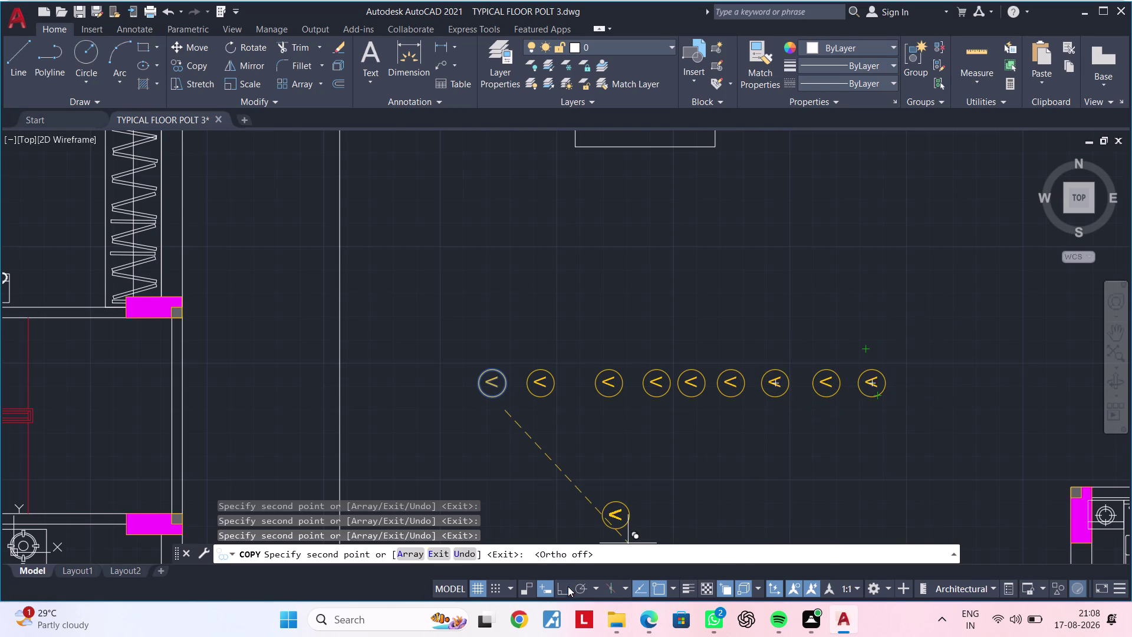
click(894, 325)
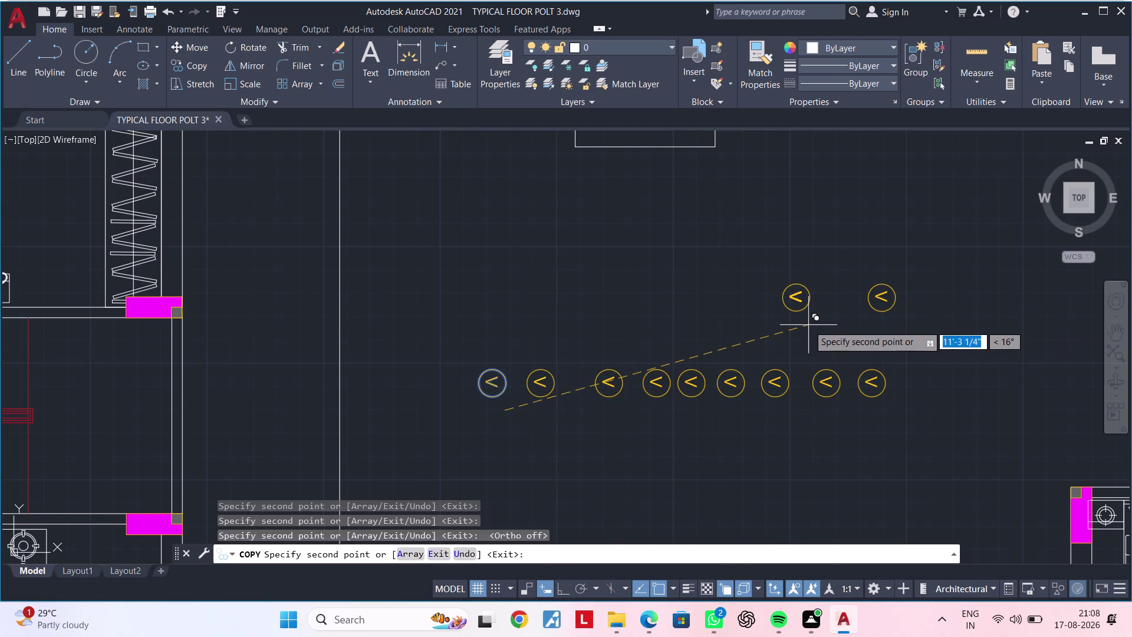
click(808, 324)
click(730, 321)
click(639, 319)
click(530, 311)
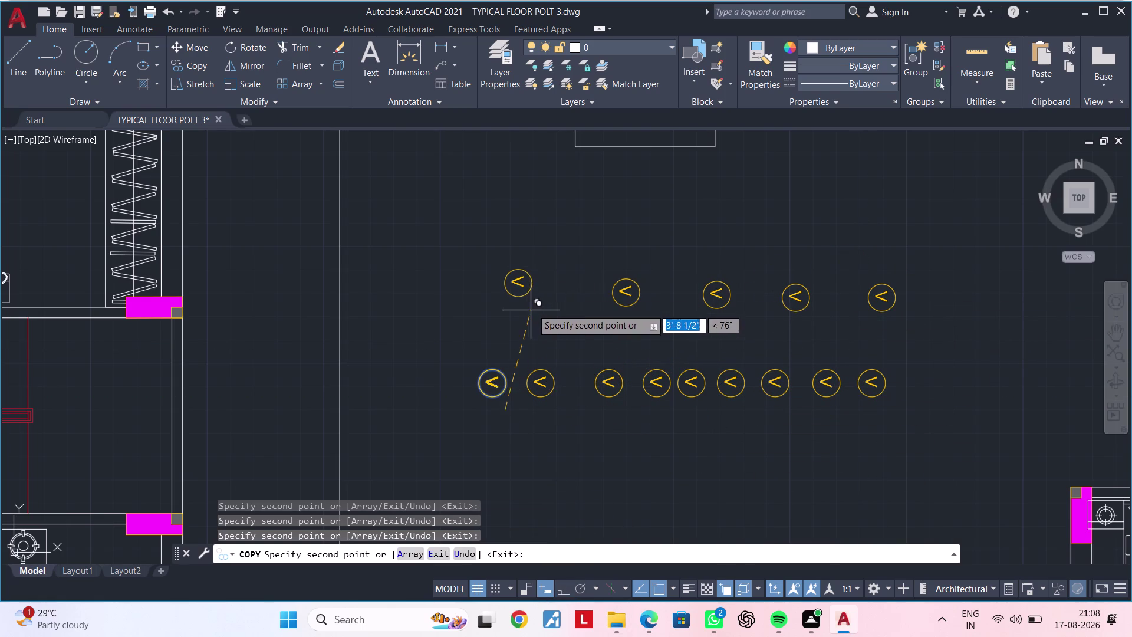
click(580, 289)
click(579, 334)
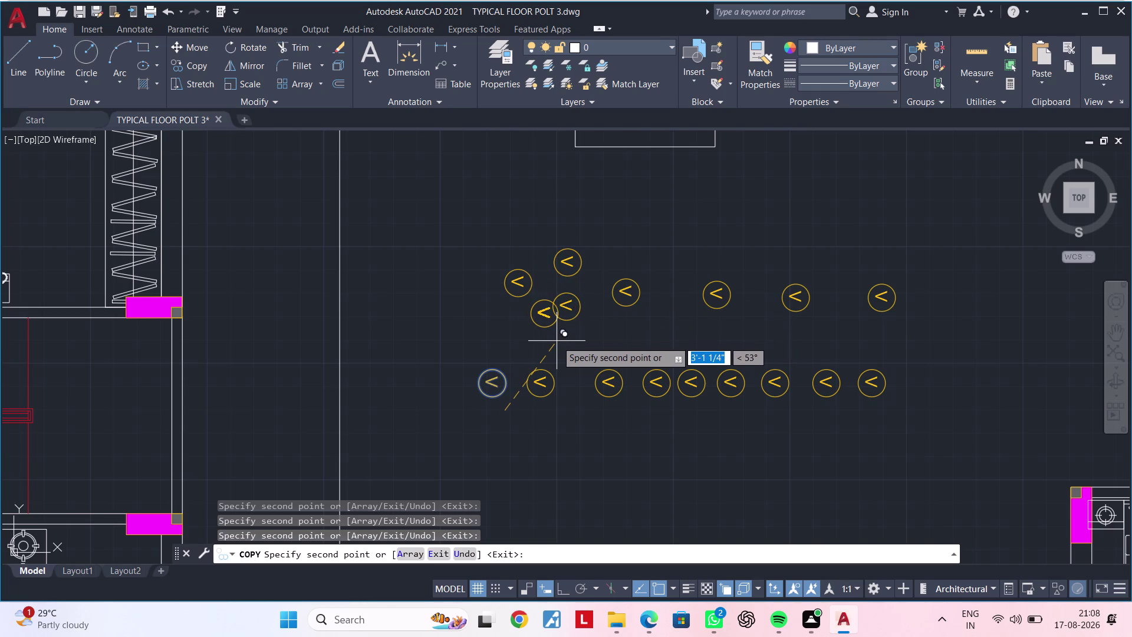
click(493, 338)
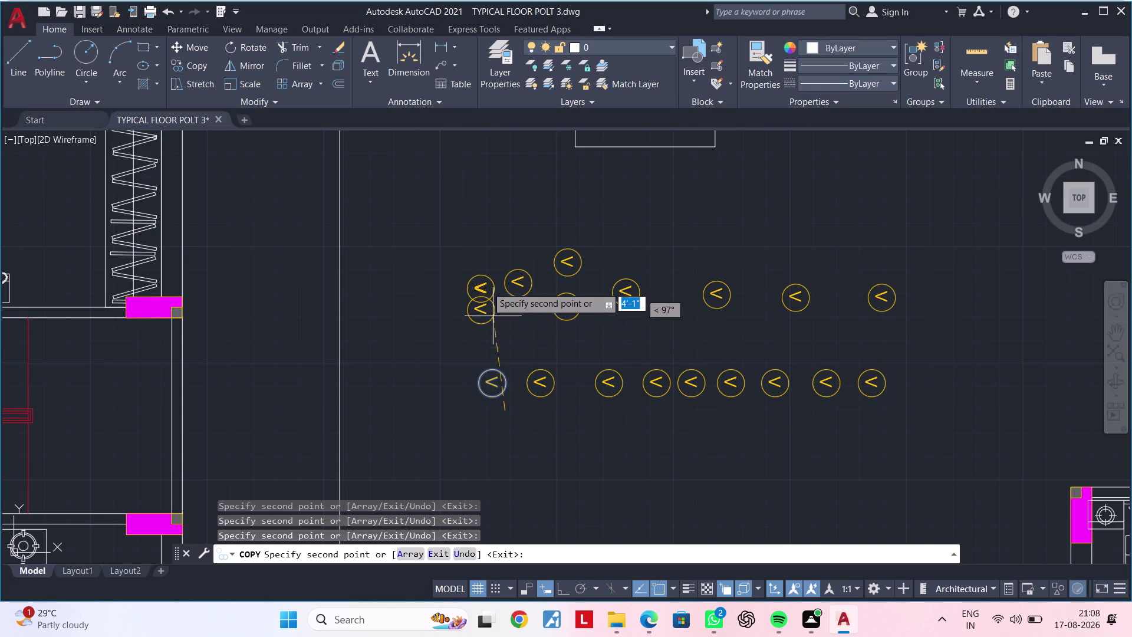
click(486, 267)
key(Escape)
key(Escape)
key(Escape)
Delete the stray arrow copies.
drag(454, 205, 456, 212)
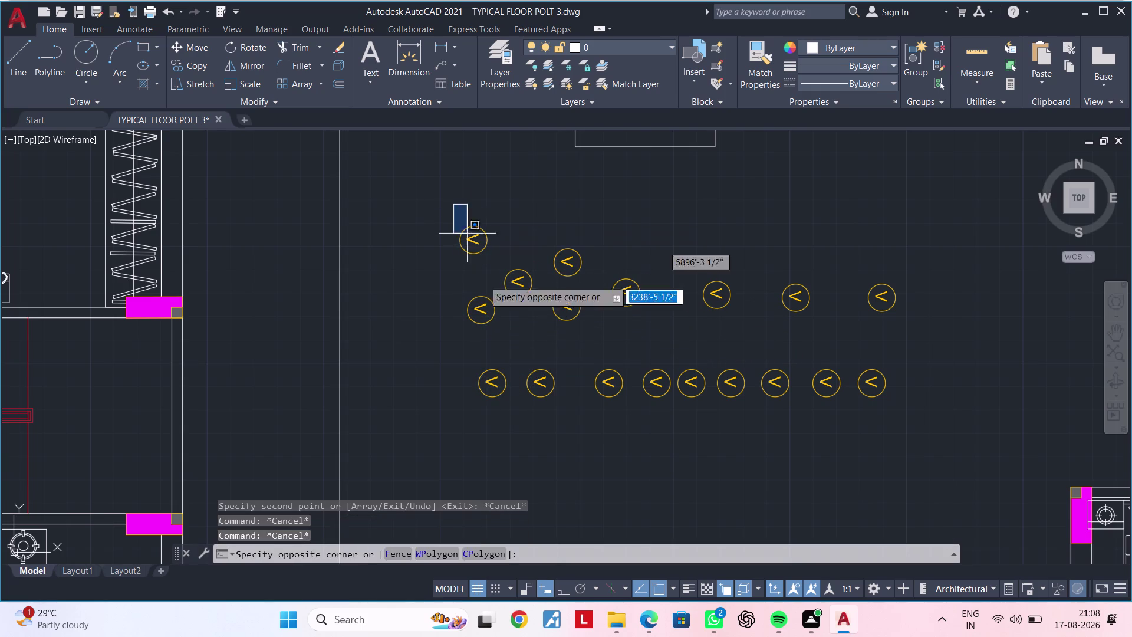
click(929, 333)
key(Delete)
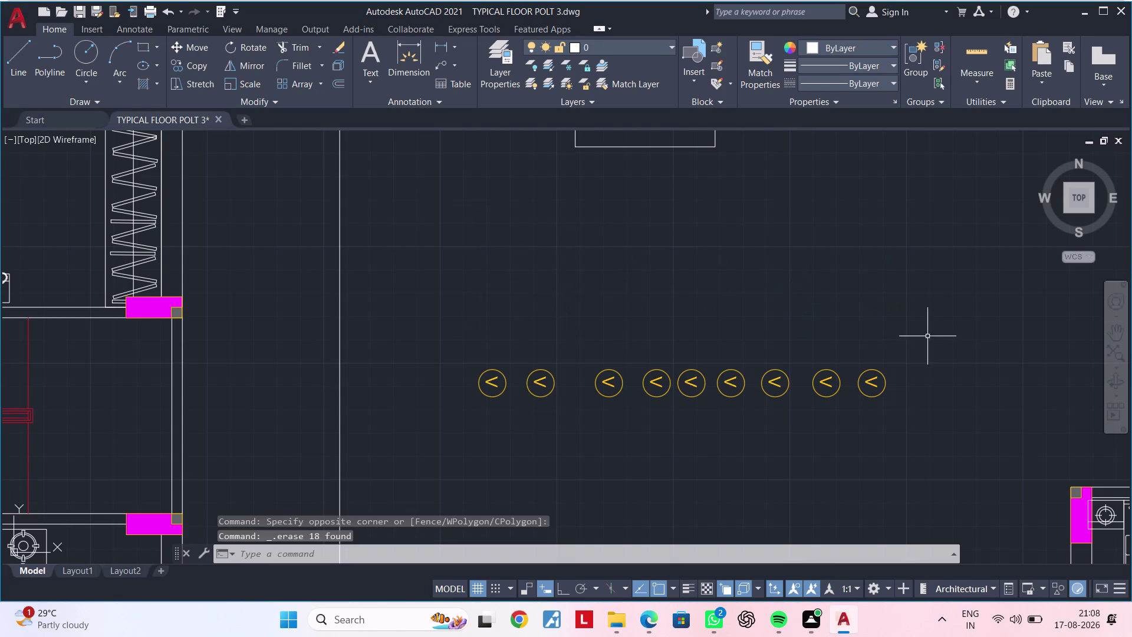
middle_drag(854, 383, 828, 384)
key(Escape)
key(Escape)
Start mirroring the selected arrow row with MI, then abandon it.
click(920, 343)
click(405, 435)
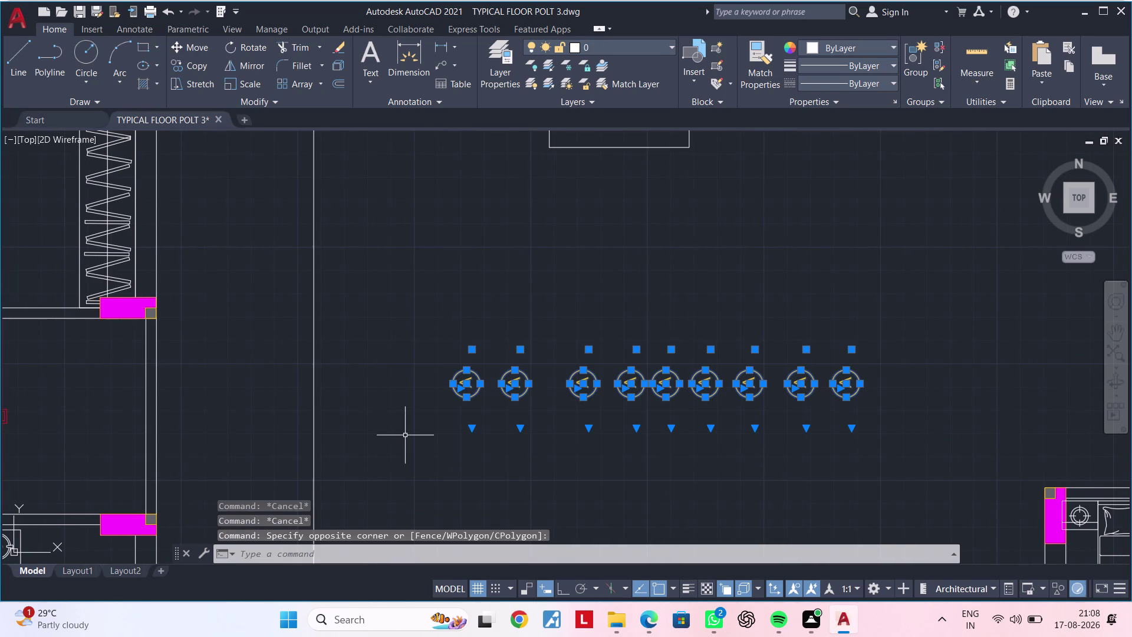
text(MI)
key(space)
click(460, 329)
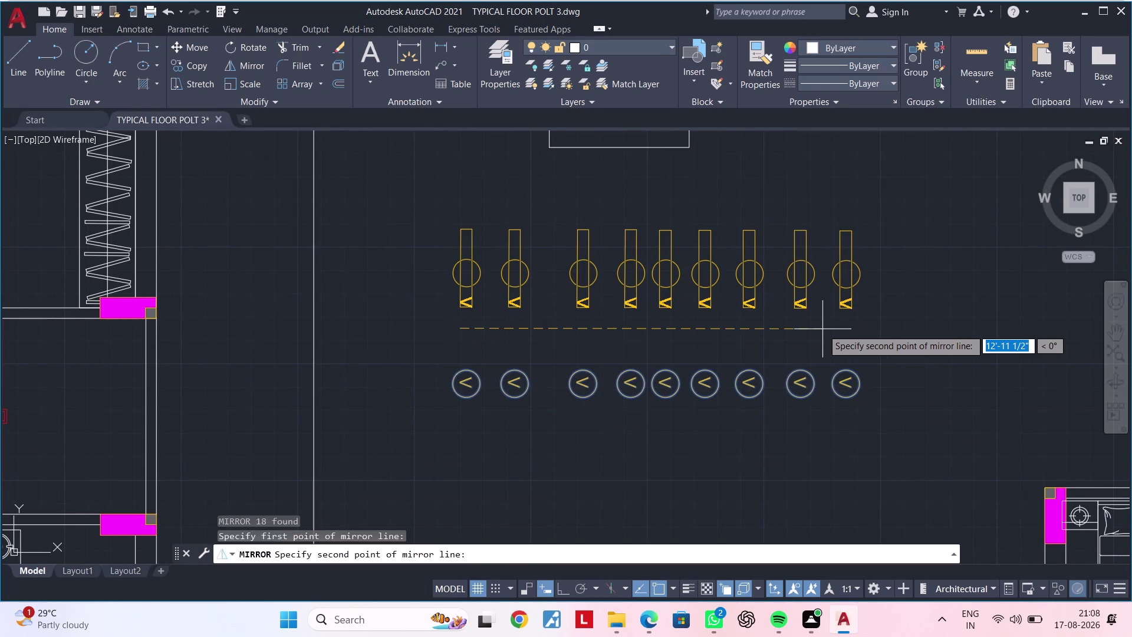
key(Escape)
key(Escape)
key(Escape)
Copy the nine-arrow row and place the duplicate directly above it.
click(888, 332)
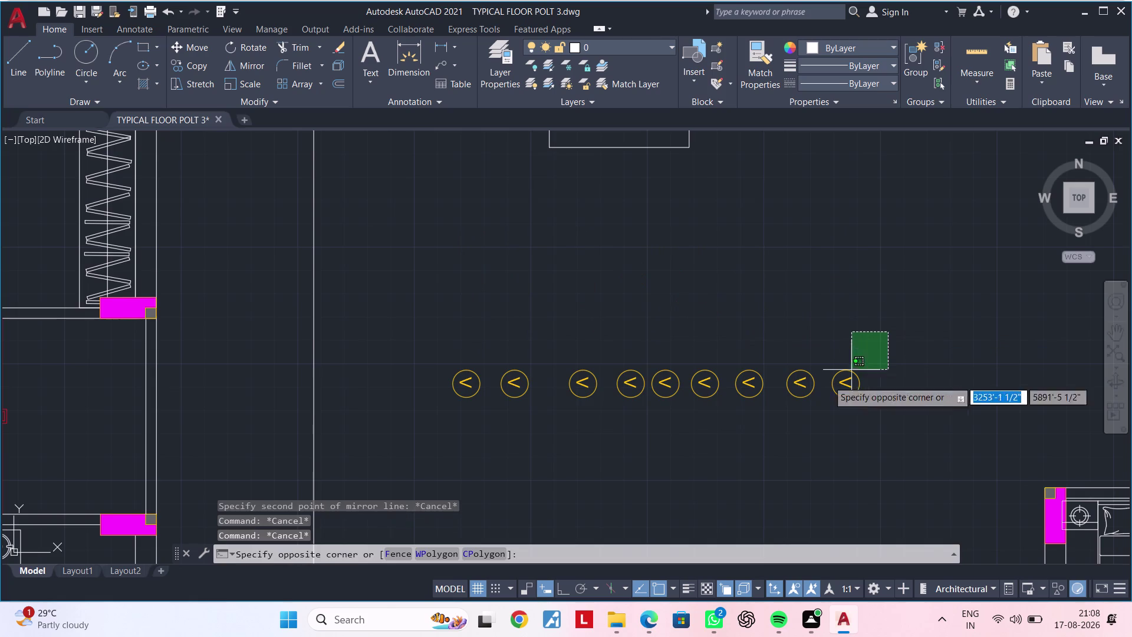
click(396, 423)
text(CO)
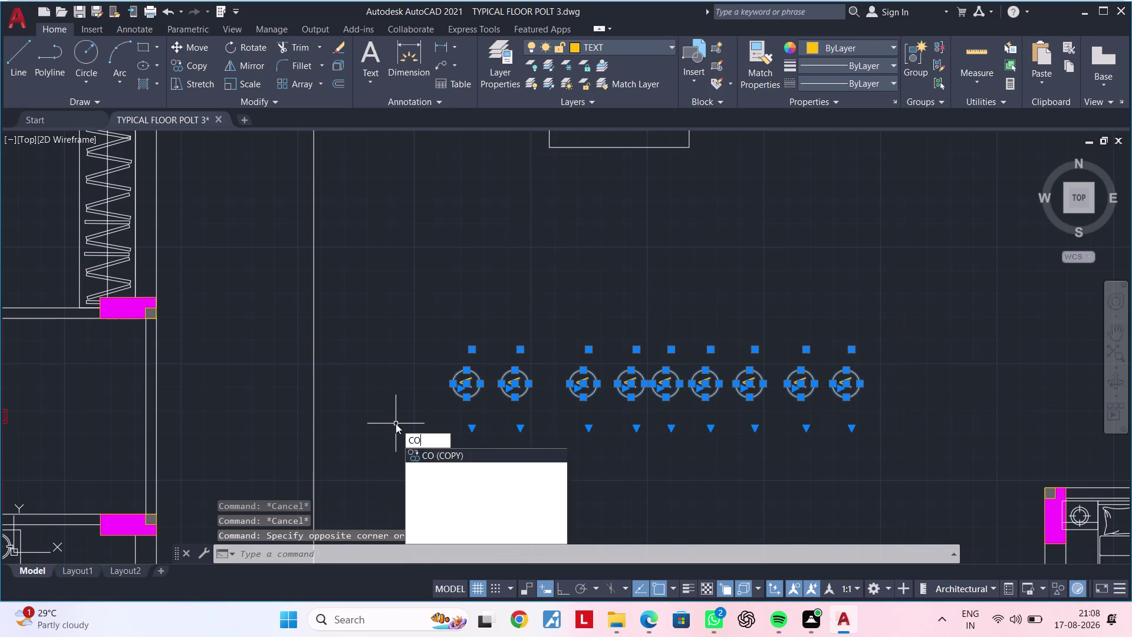
key(space)
click(429, 393)
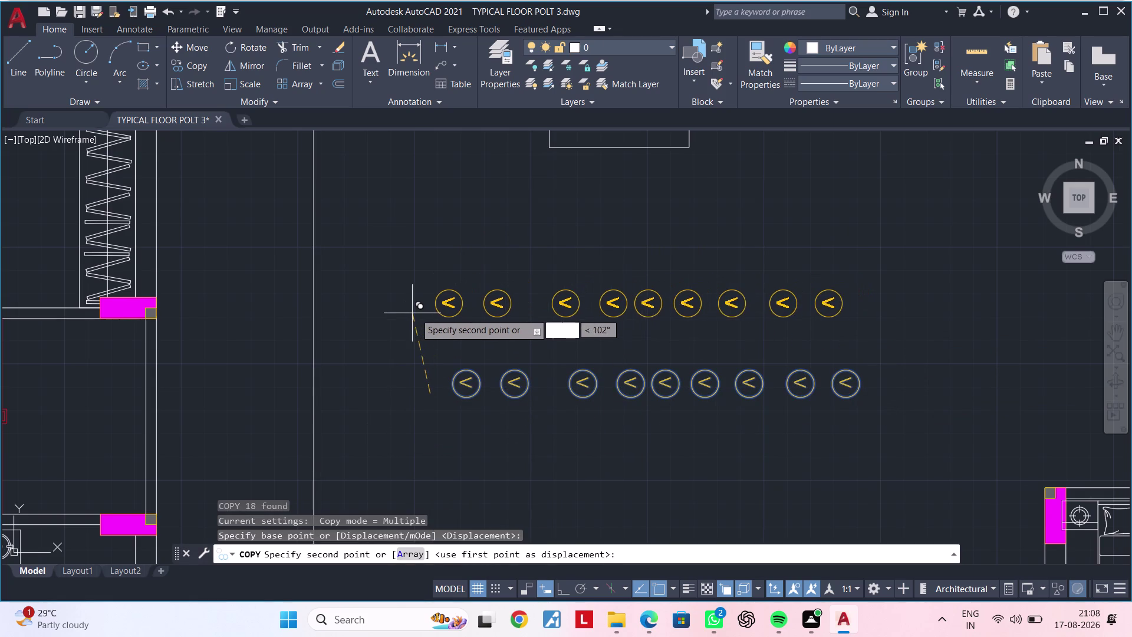
click(425, 311)
key(Escape)
key(Escape)
key(Escape)
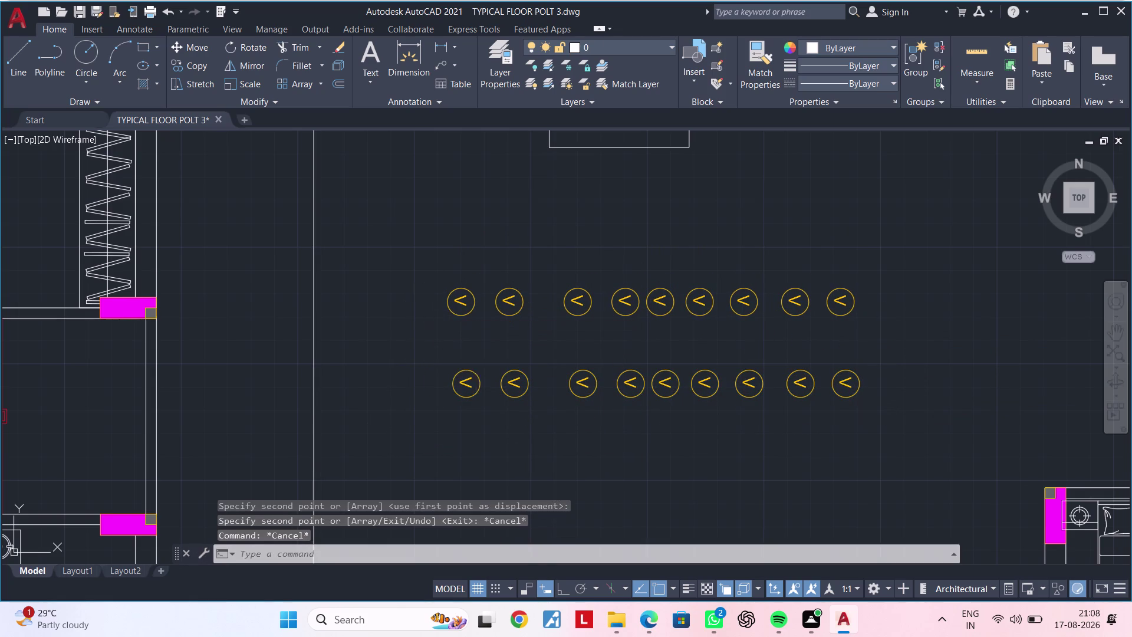
scroll(up, 3)
key(Escape)
key(Escape)
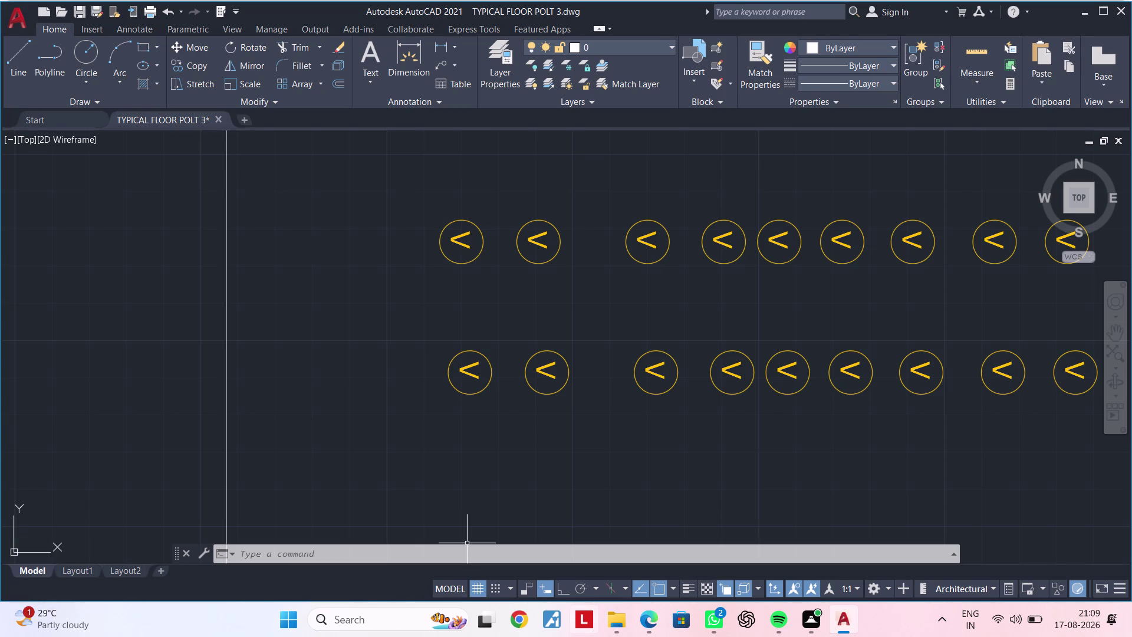
Relabel the first two lower-row circles as 20 and 19.
double_click(475, 369)
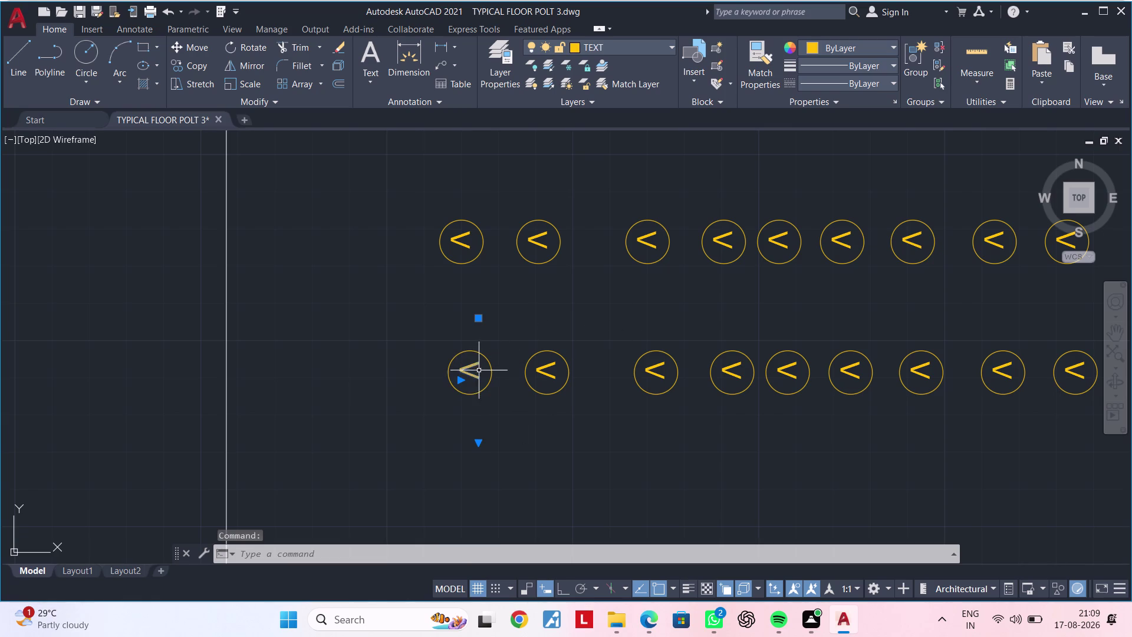
key(Escape)
double_click(476, 374)
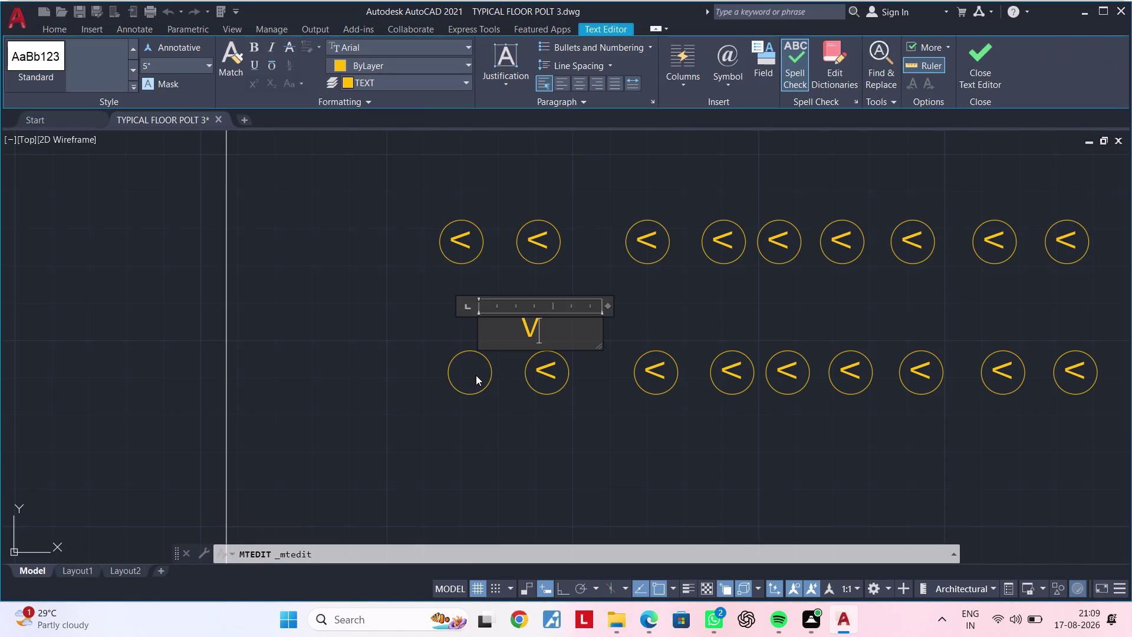
key(BackSpace)
text(20)
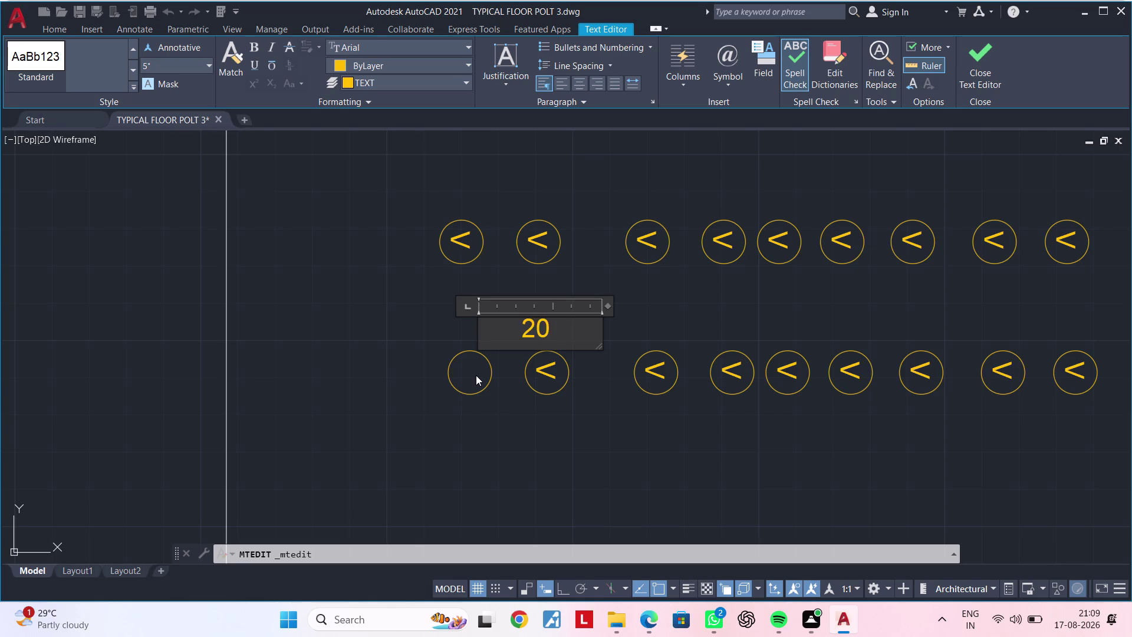
click(476, 453)
double_click(550, 368)
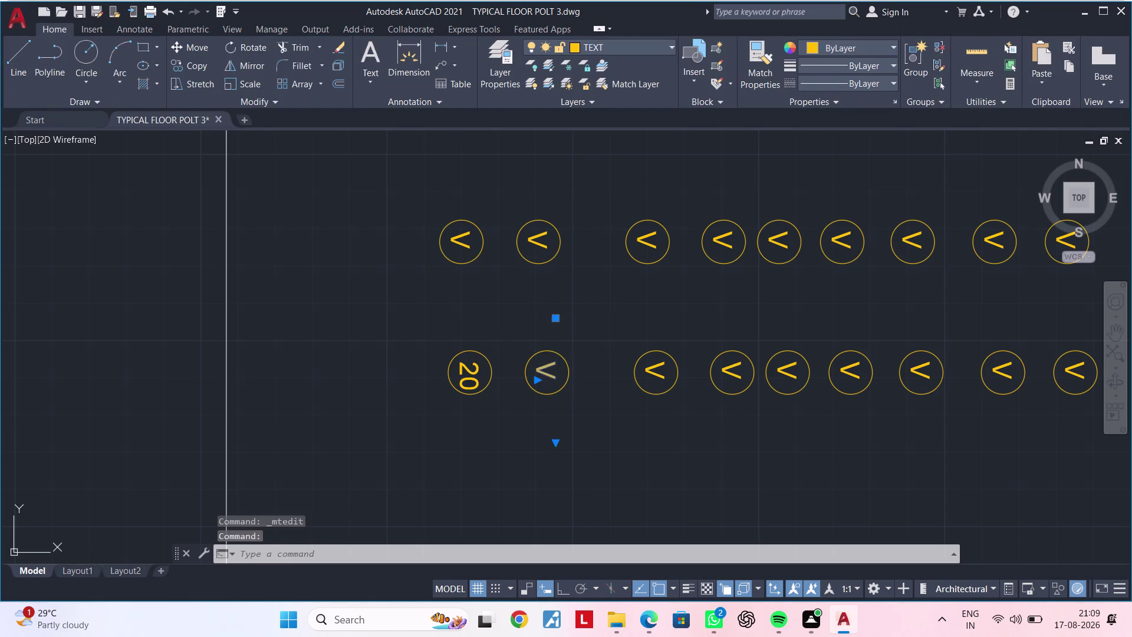
key(Right)
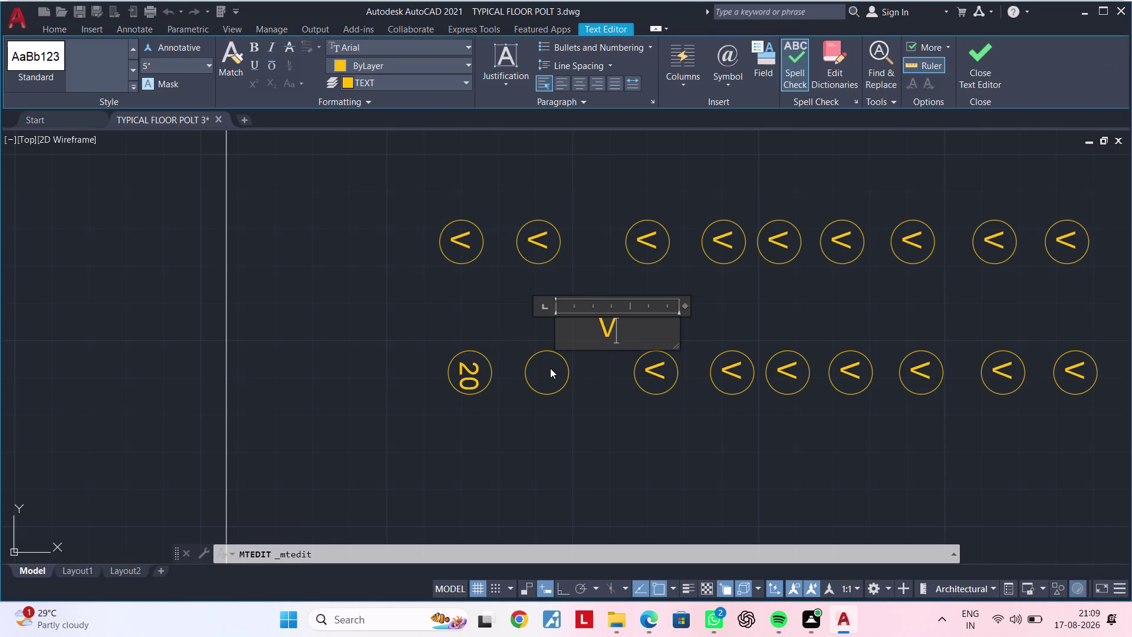
key(BackSpace)
text(19)
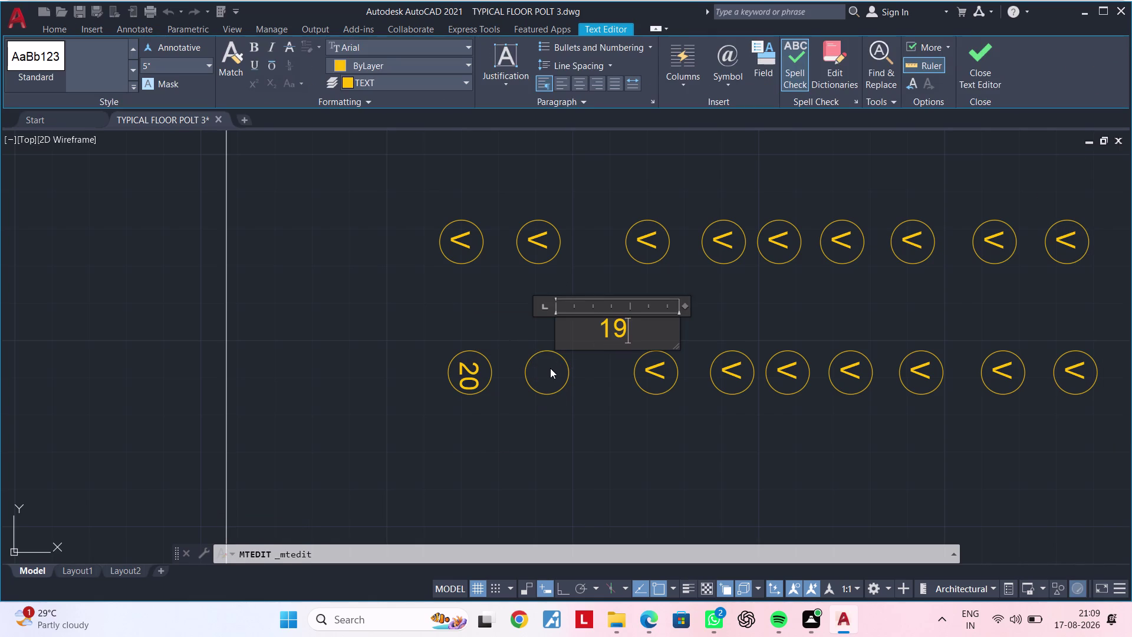
click(581, 410)
Relabel the third and fourth lower-row circles as 18 and 17.
double_click(659, 373)
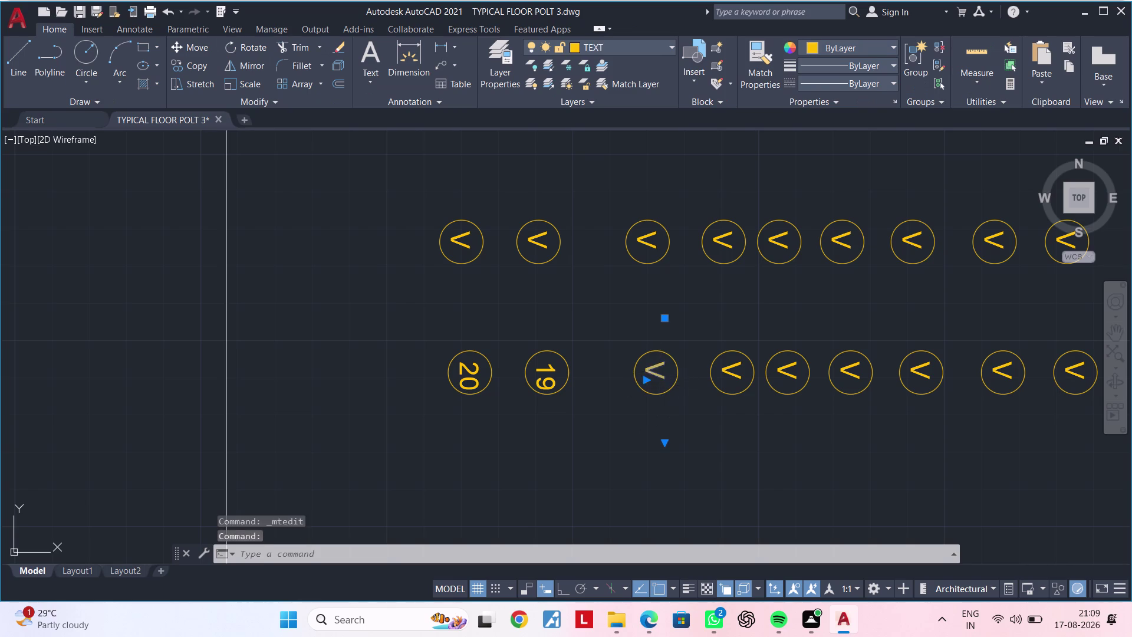
key(BackSpace)
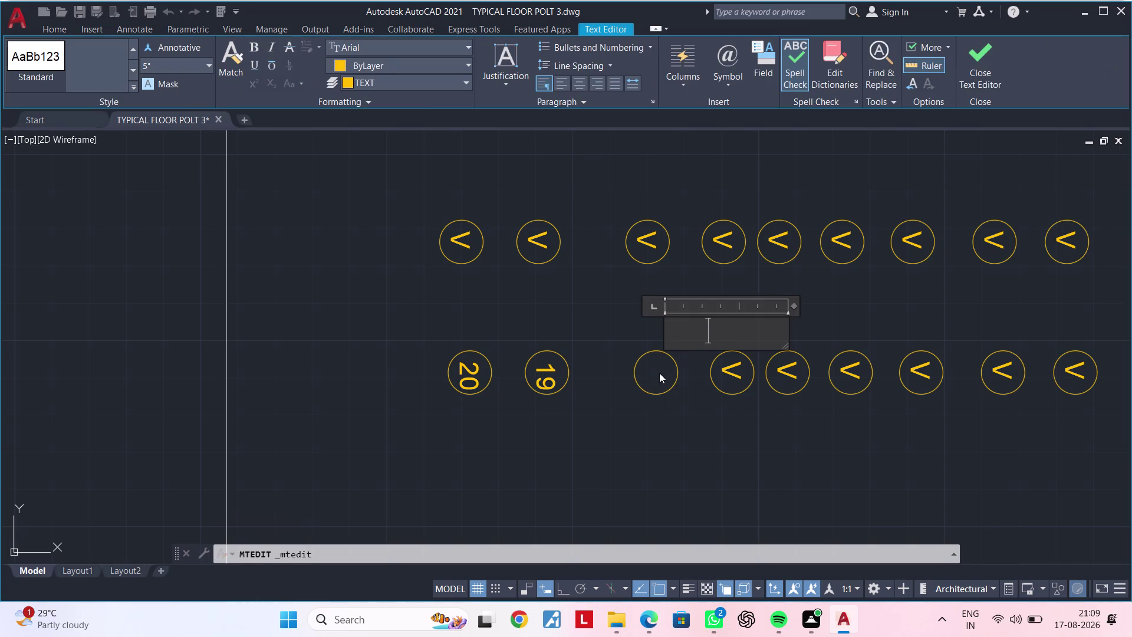
text(18)
click(667, 431)
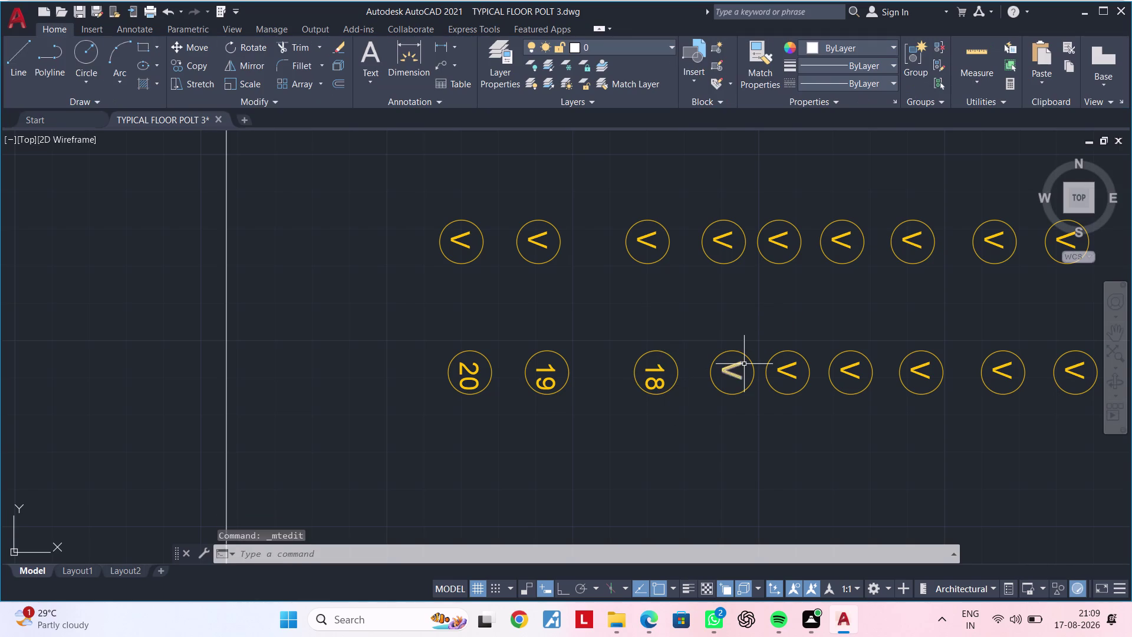
double_click(735, 375)
key(BackSpace)
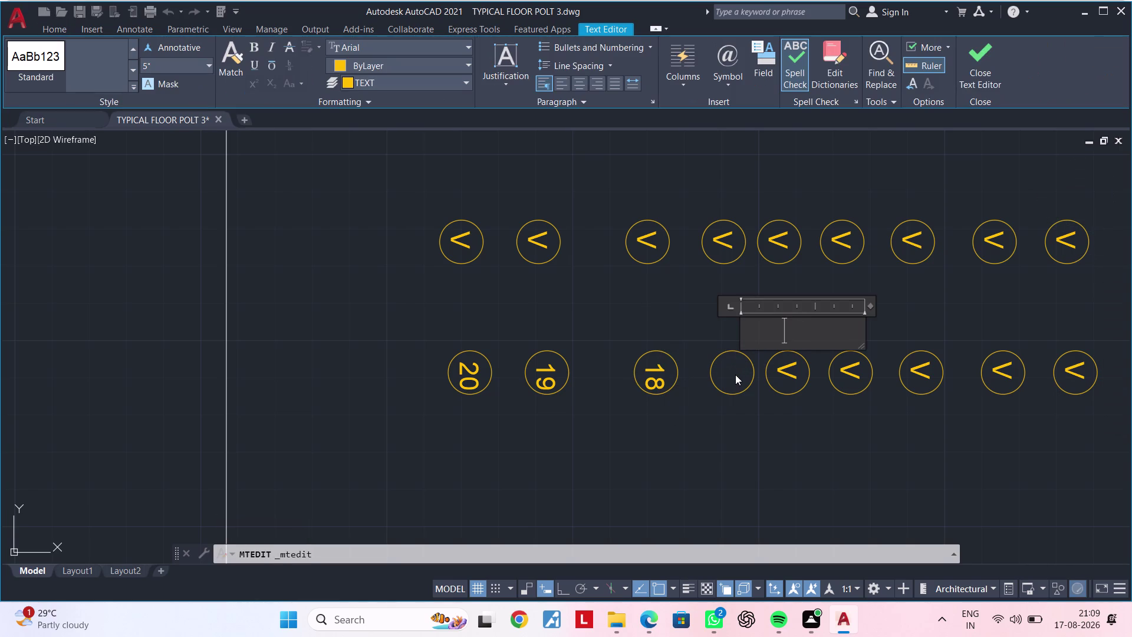
text(17)
click(719, 480)
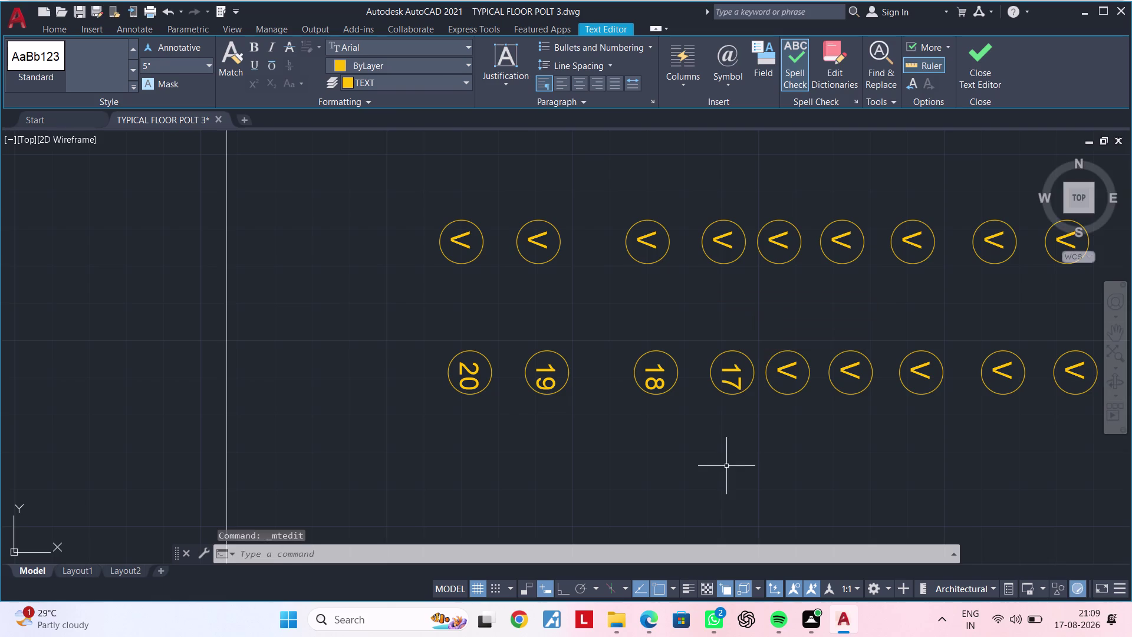
middle_drag(773, 440, 558, 444)
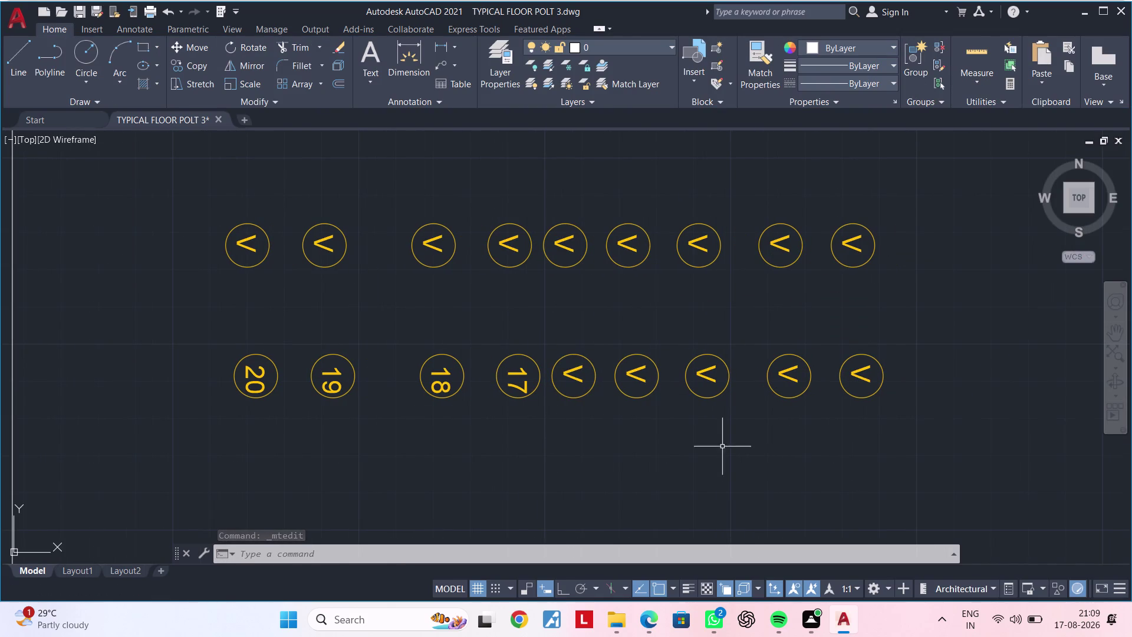
Relabel the fifth and sixth lower-row circles as 35 and 34.
double_click(576, 377)
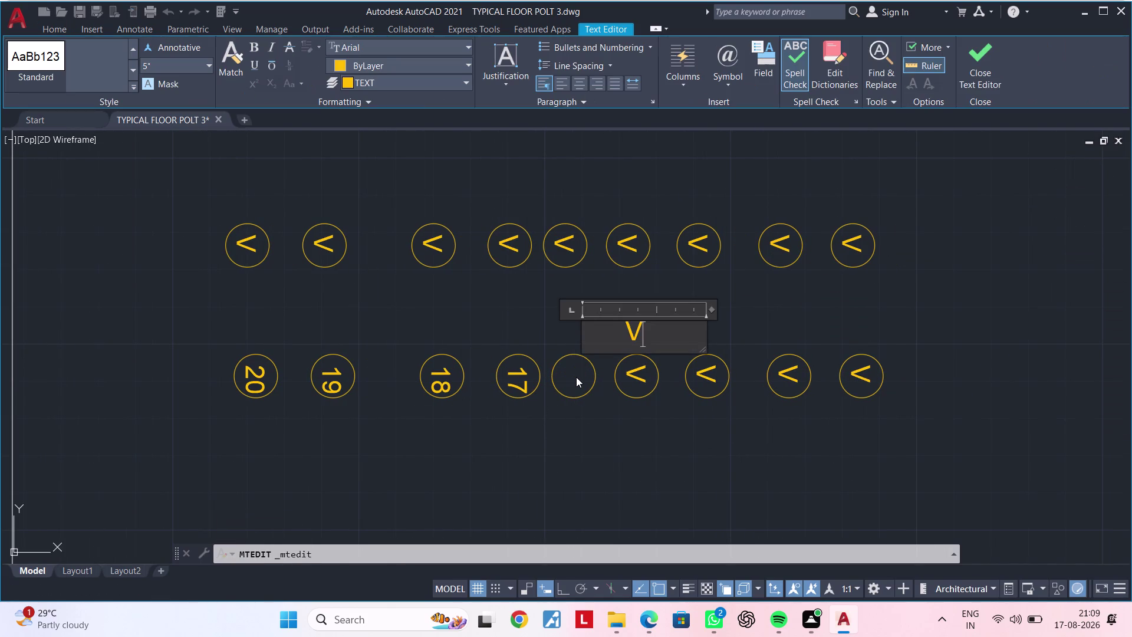
key(BackSpace)
text(35)
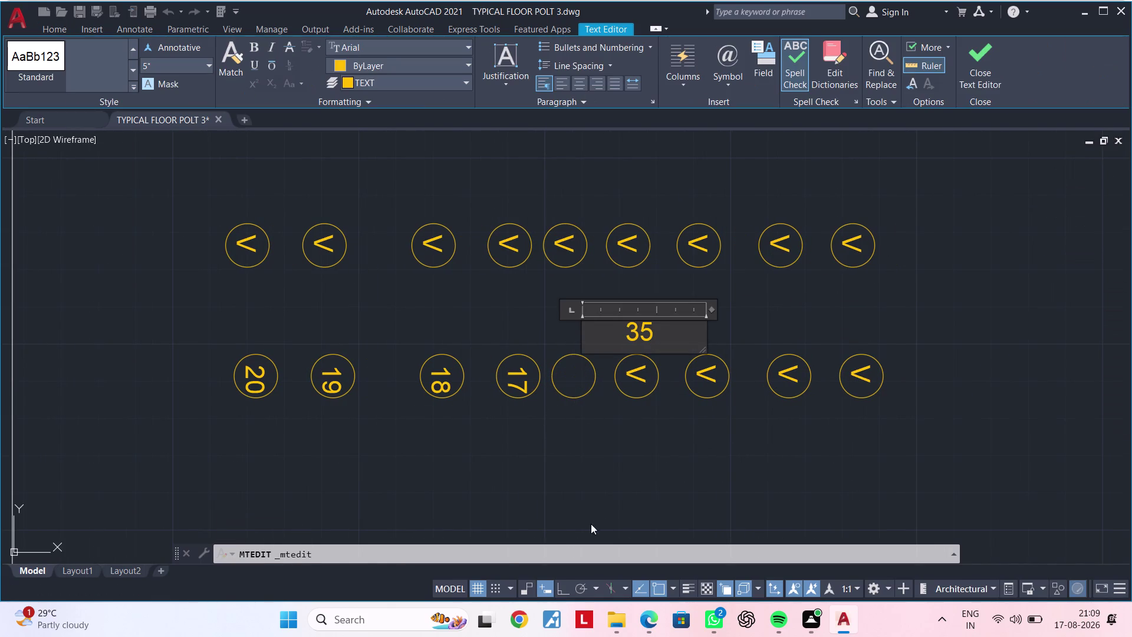
double_click(575, 522)
key(Escape)
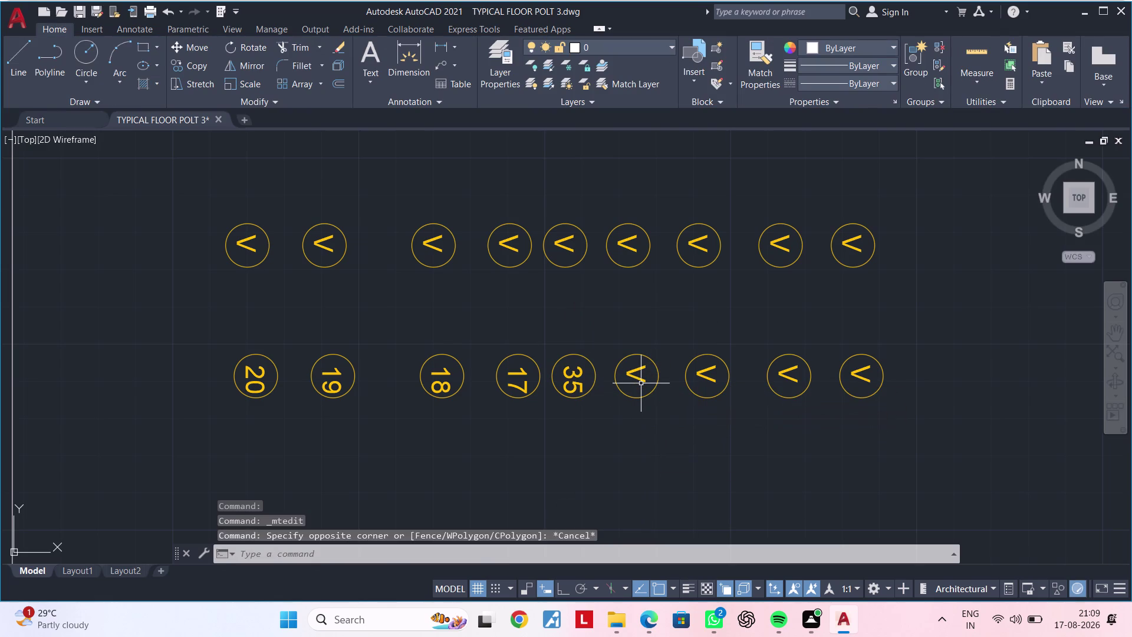
double_click(641, 383)
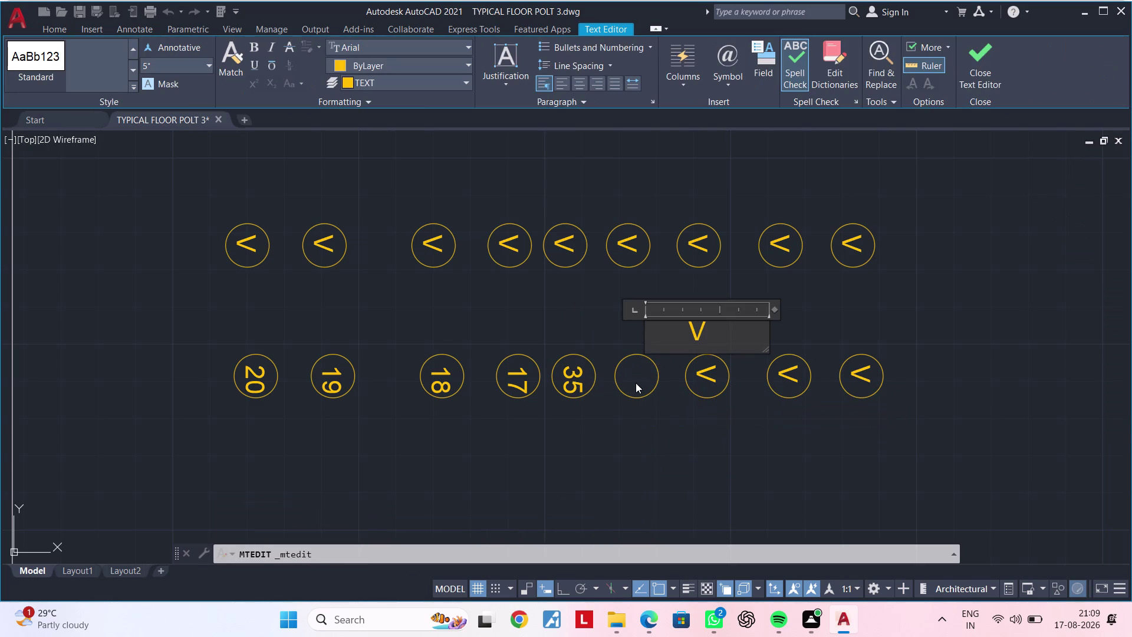
key(Right)
key(Right)
key(Right)
key(Right)
key(Right)
key(Right)
key(Right)
key(BackSpace)
text(34)
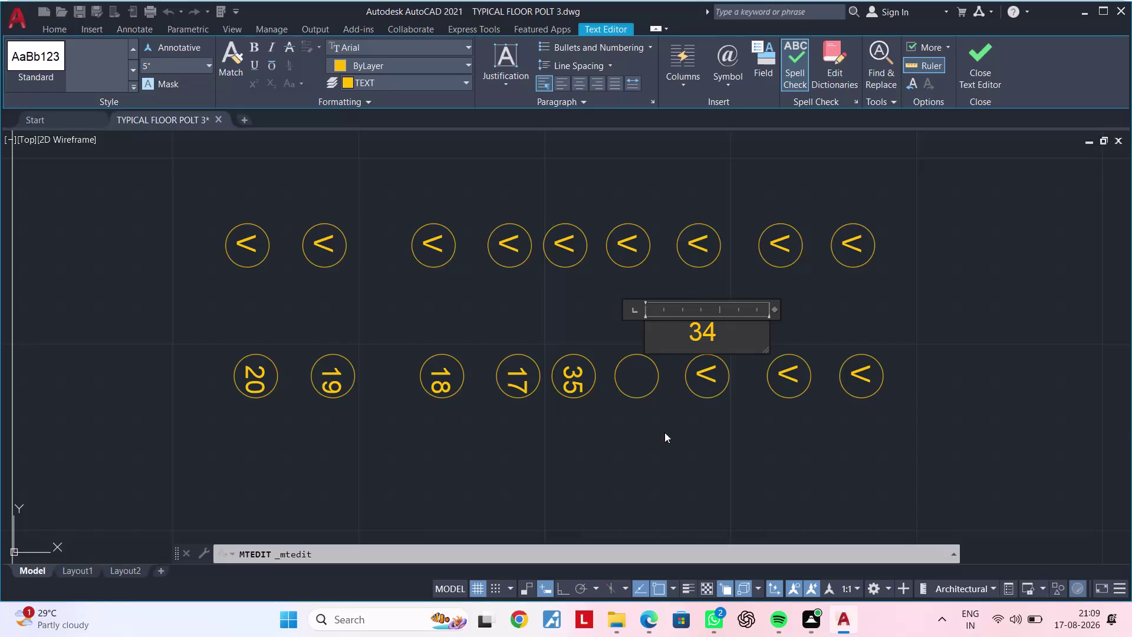
click(664, 432)
Relabel the seventh and eighth lower-row circles as 33 and 34.
double_click(714, 373)
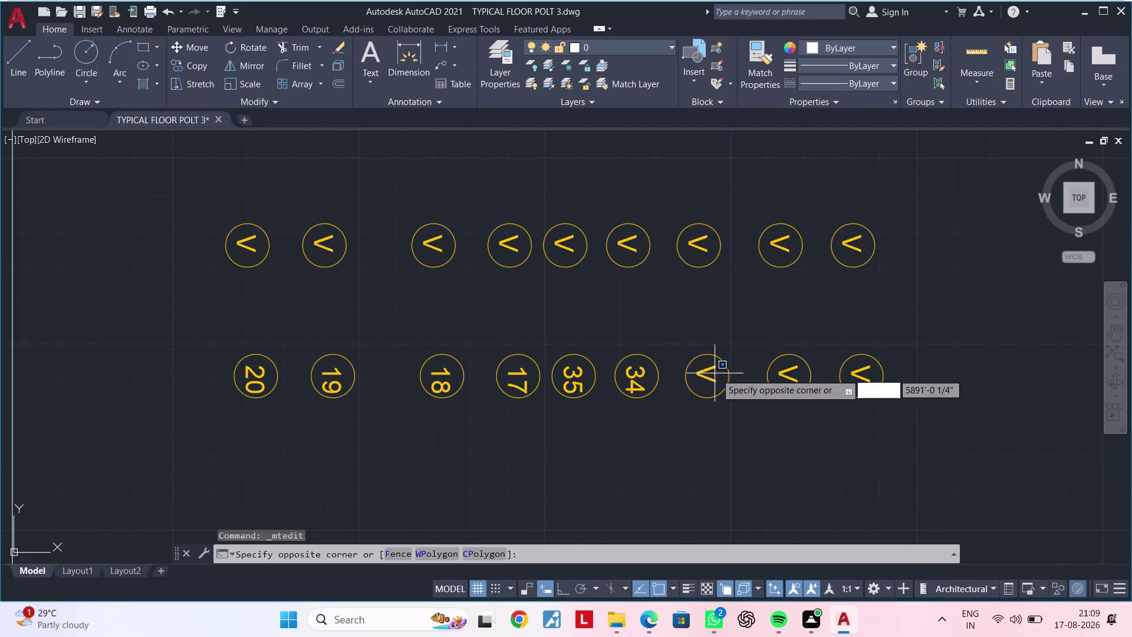
double_click(709, 376)
double_click(711, 381)
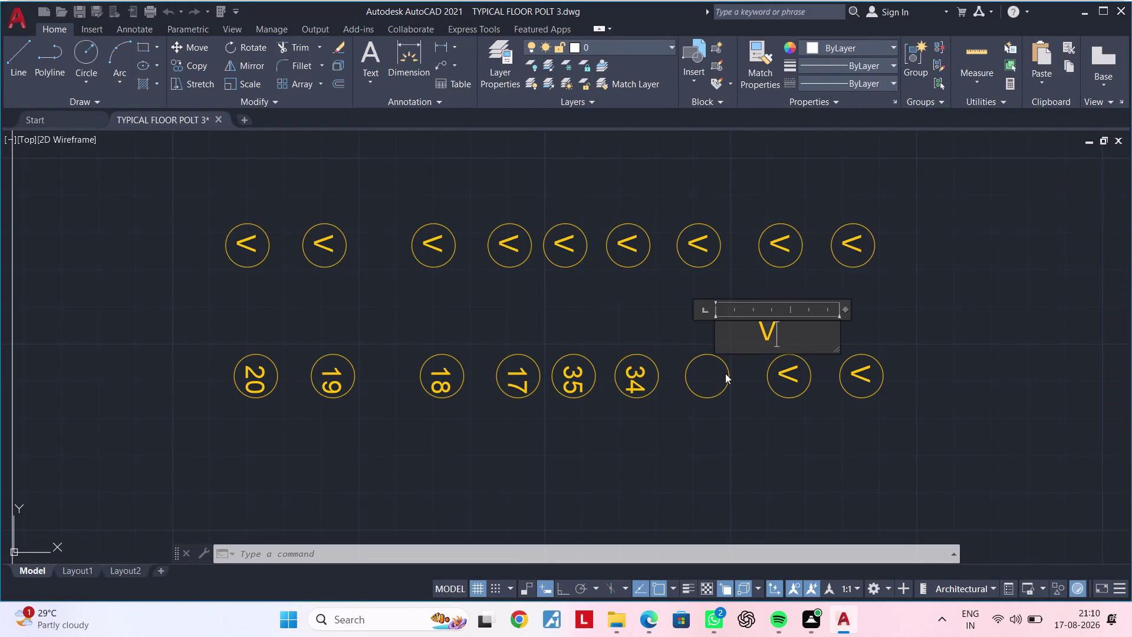
key(BackSpace)
text(33)
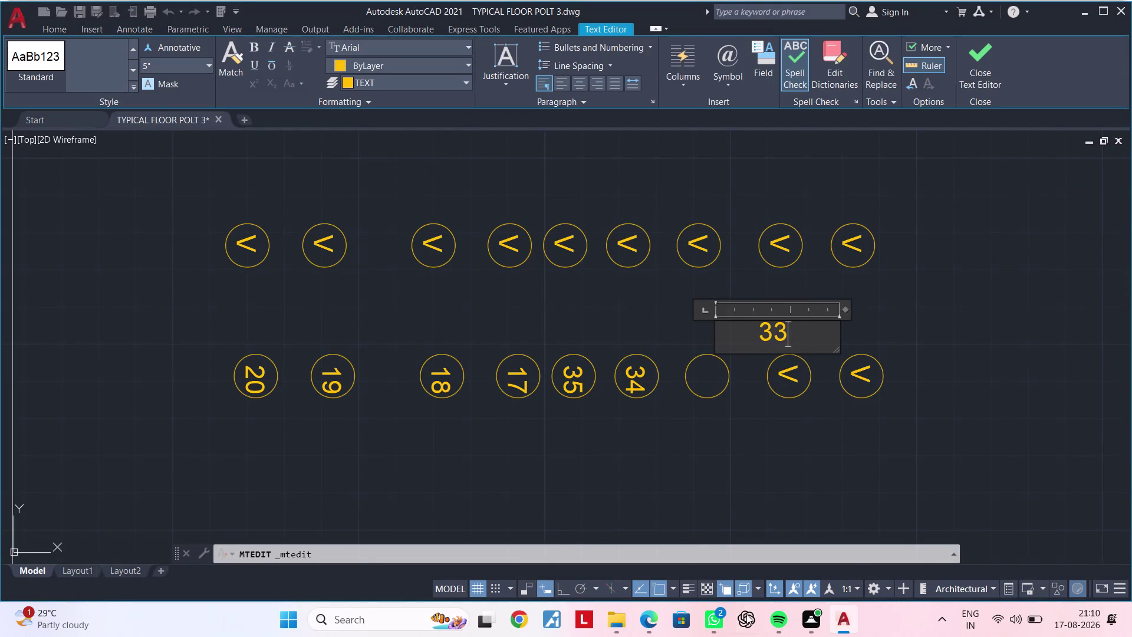
click(804, 463)
double_click(795, 375)
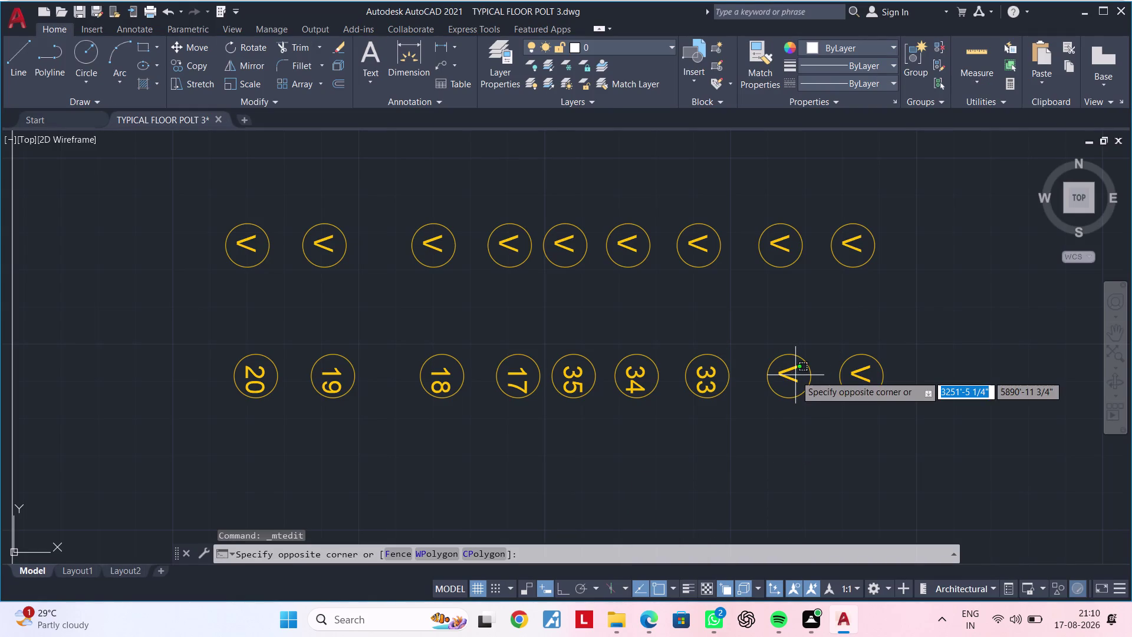
double_click(793, 379)
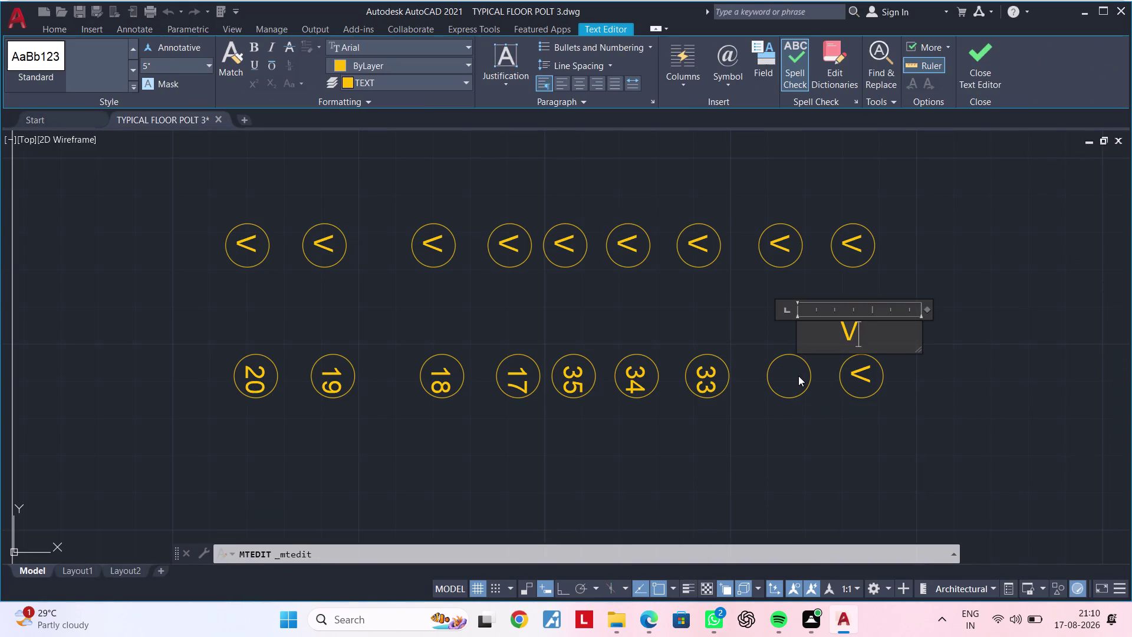
key(BackSpace)
text(34)
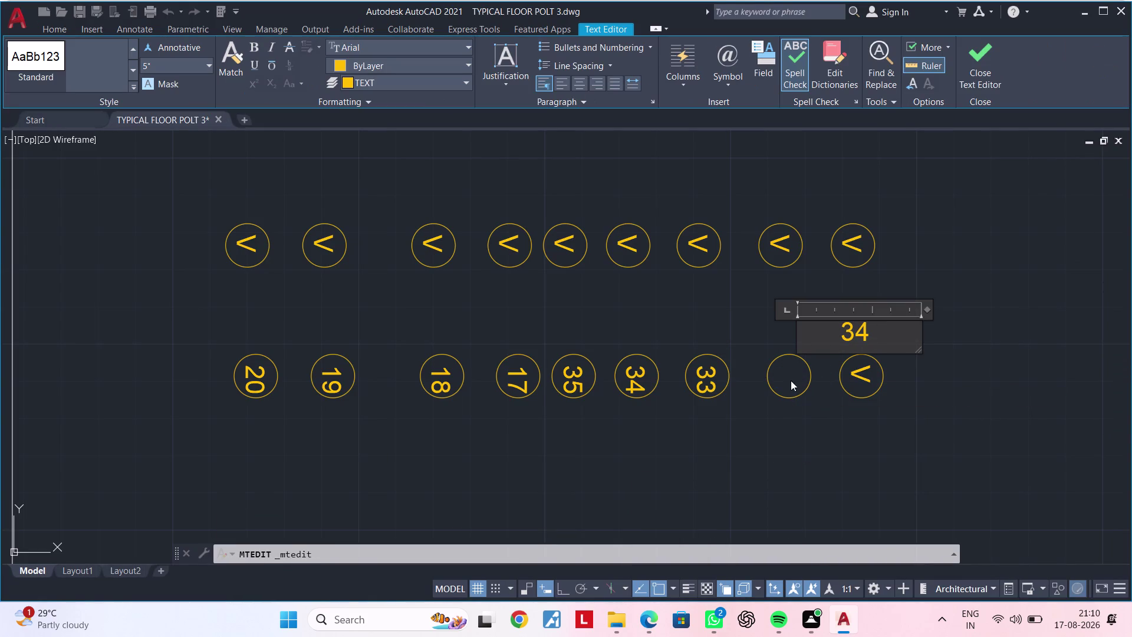
click(778, 424)
Relabel the last lower-row circle as 35.
middle_drag(811, 421, 618, 421)
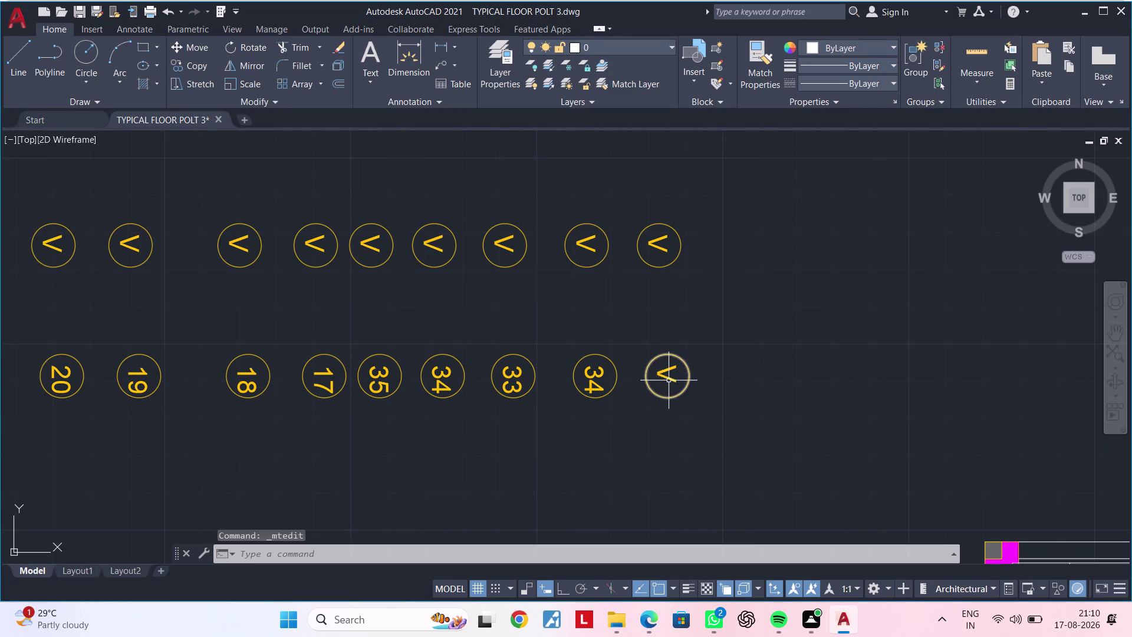
double_click(668, 380)
key(BackSpace)
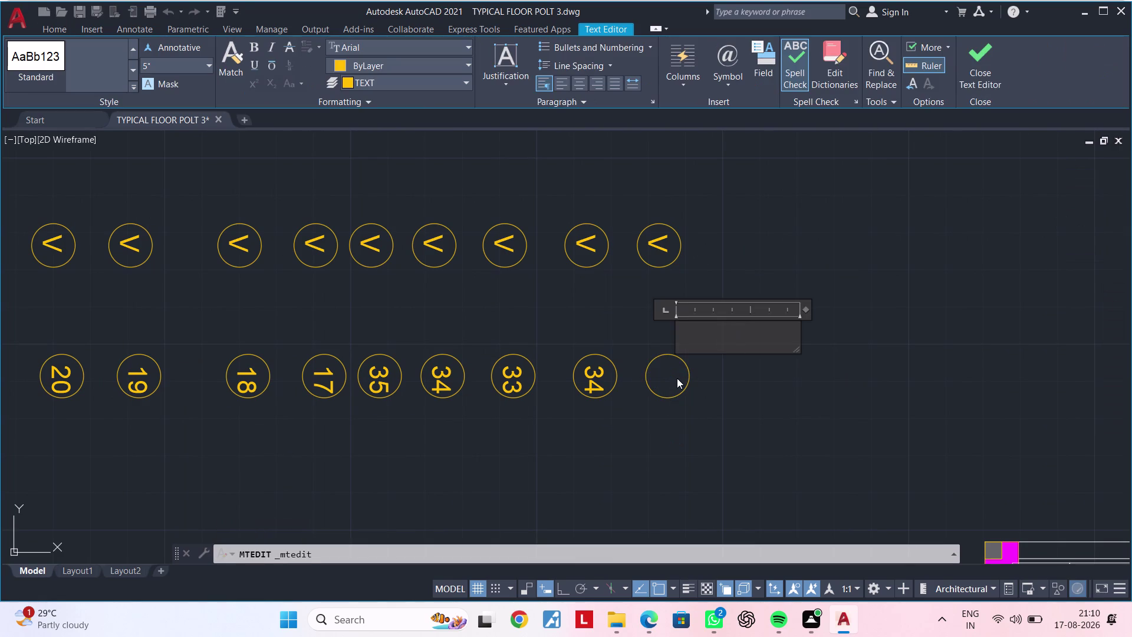
text(35)
click(643, 429)
scroll(down, 3)
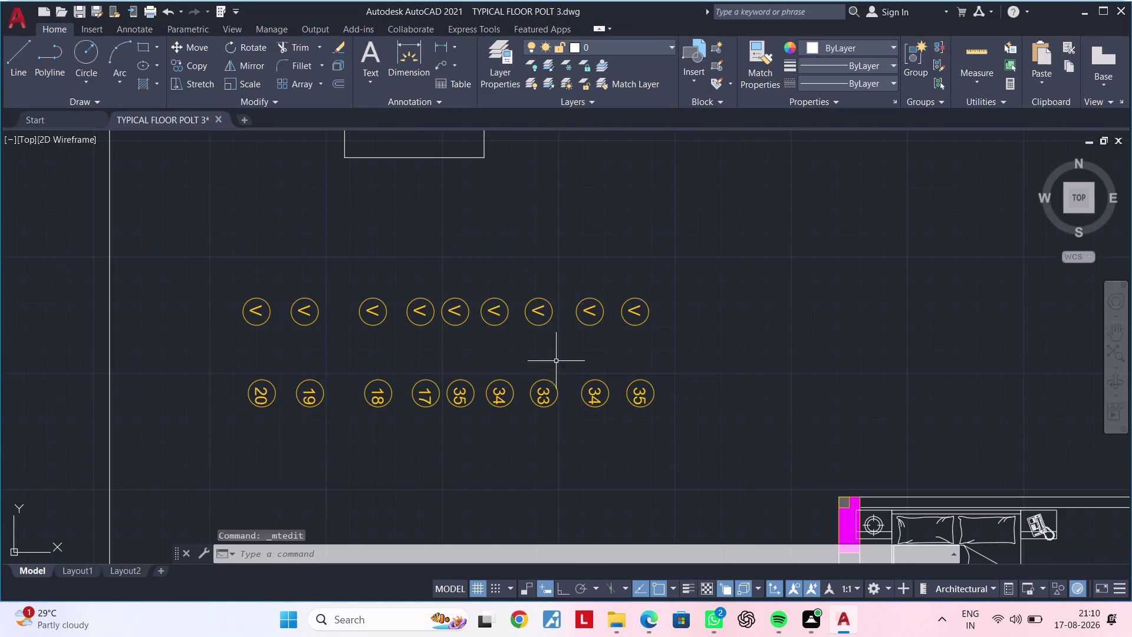
middle_drag(543, 329, 603, 311)
scroll(up, 3)
middle_drag(682, 329, 704, 320)
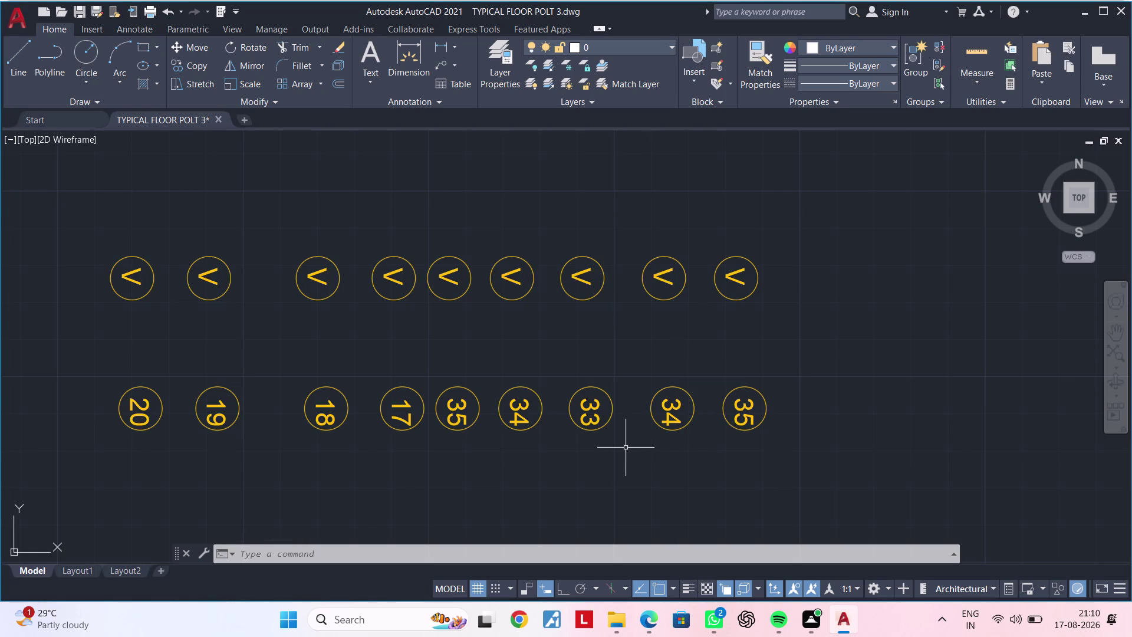
middle_drag(625, 444, 617, 421)
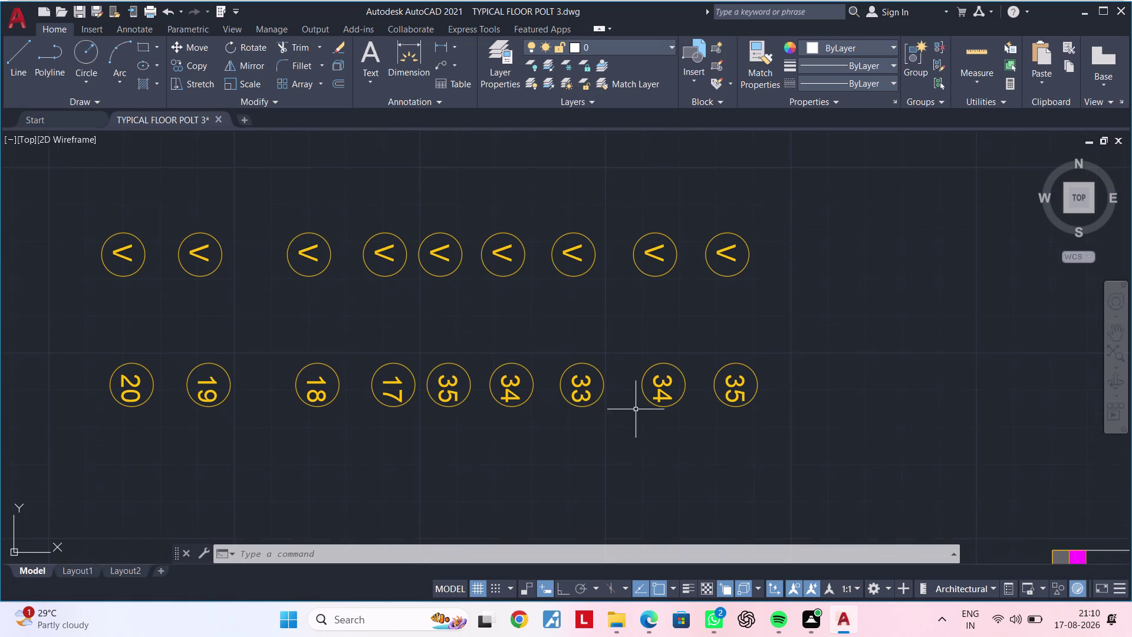
scroll(up, 3)
Correct the second 34 stair label to read 33.
double_click(668, 390)
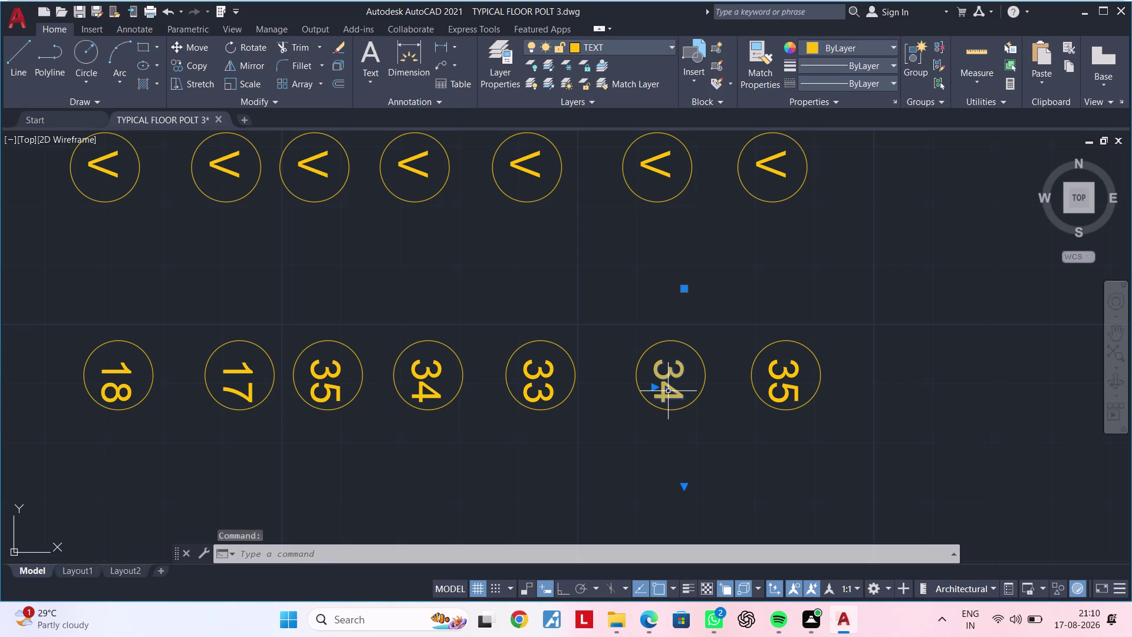
double_click(670, 397)
double_click(681, 393)
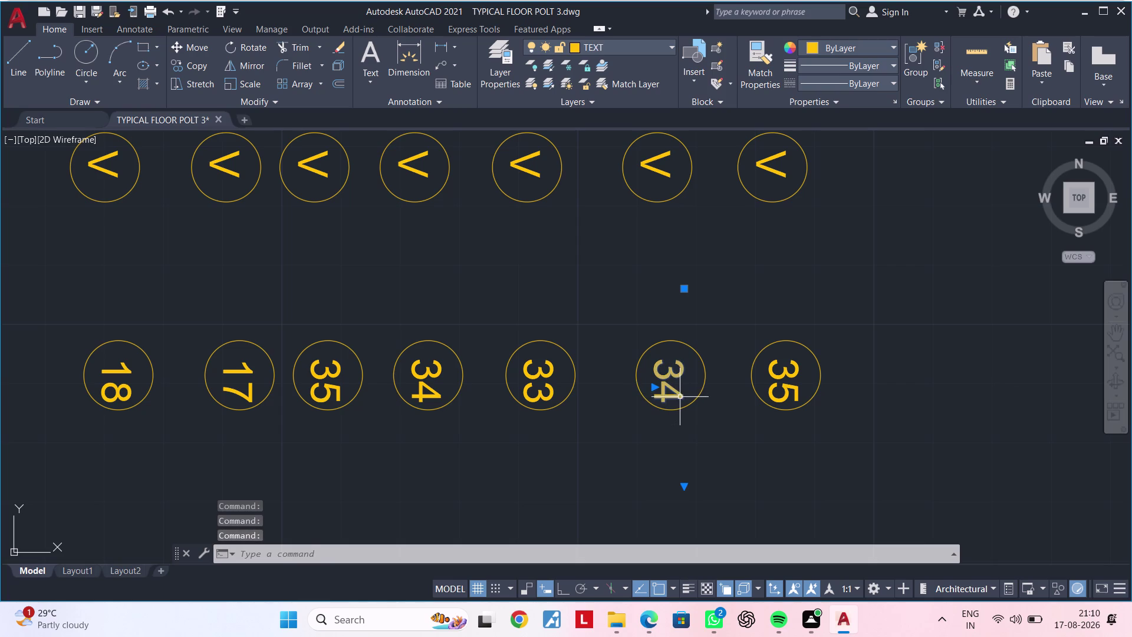
key(Escape)
key(Escape)
double_click(677, 398)
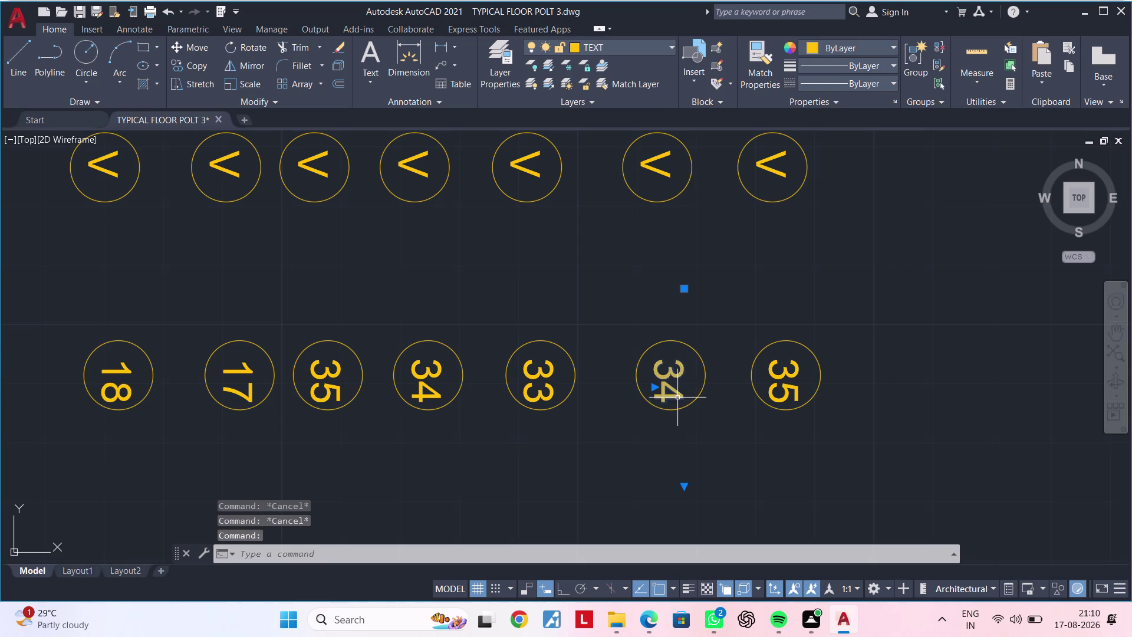
key(BackSpace)
key(3)
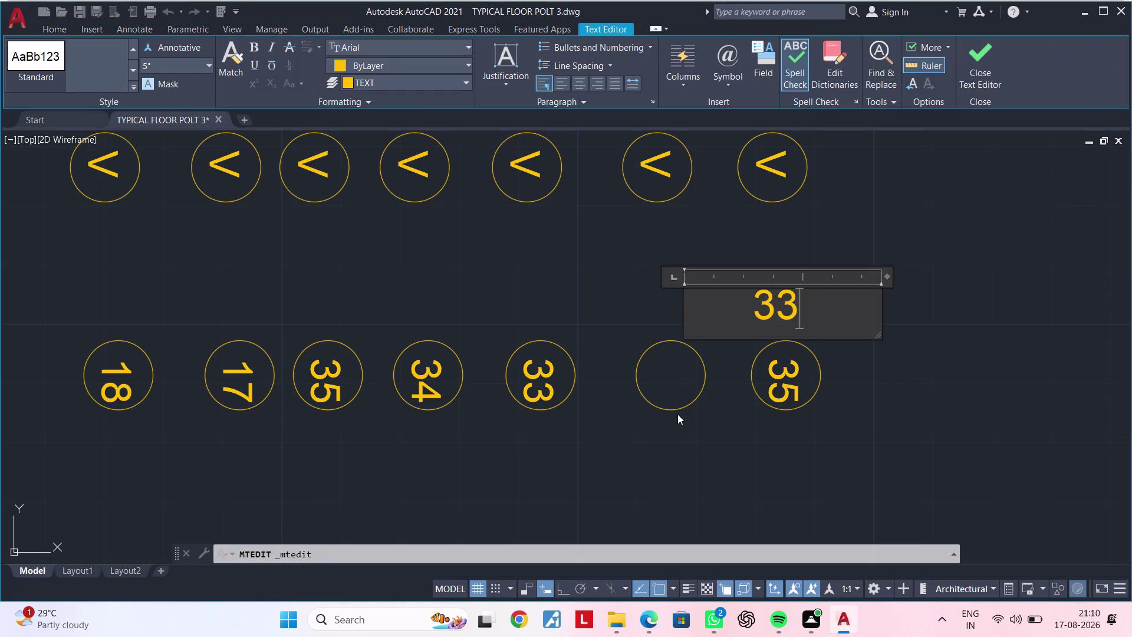
click(764, 464)
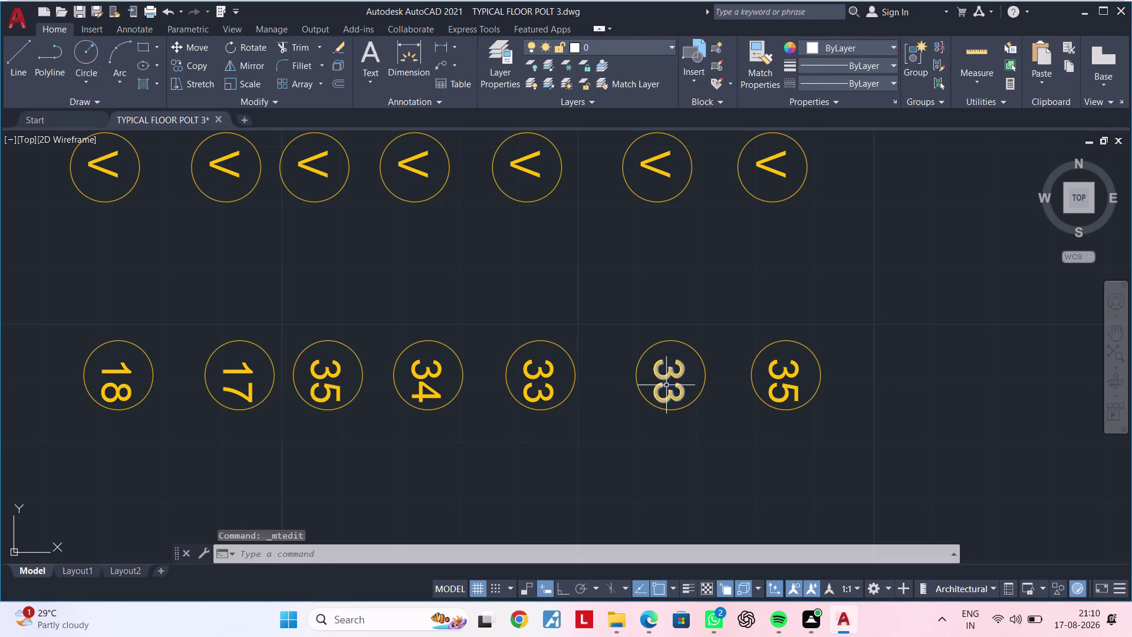
Renumber the next stair labels to 32 and 31.
double_click(681, 392)
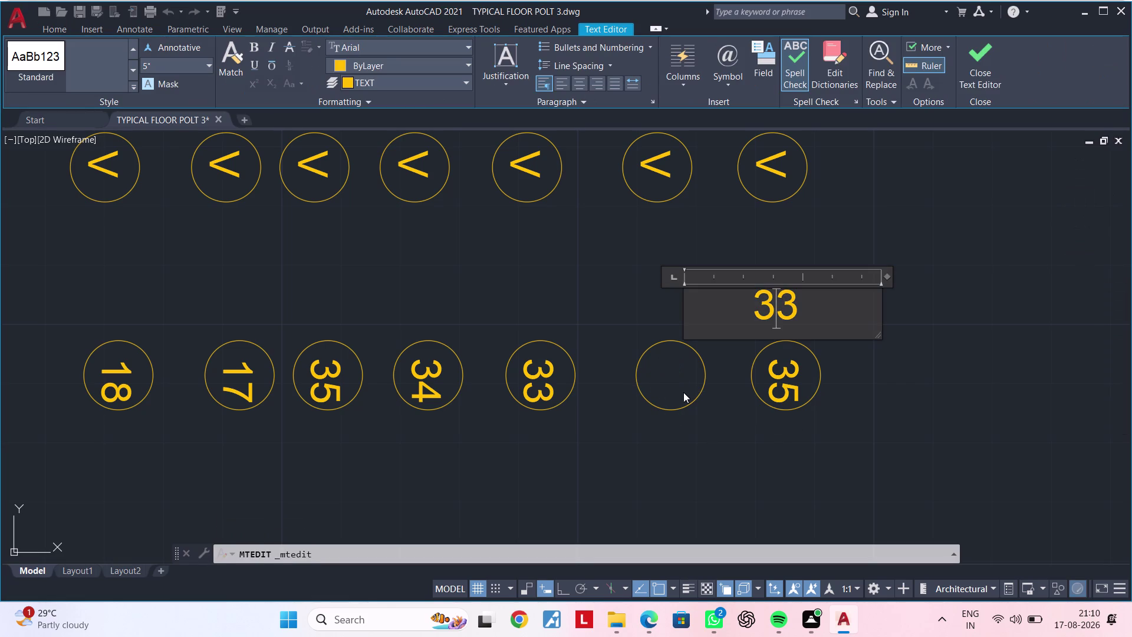
key(Right)
key(BackSpace)
key(2)
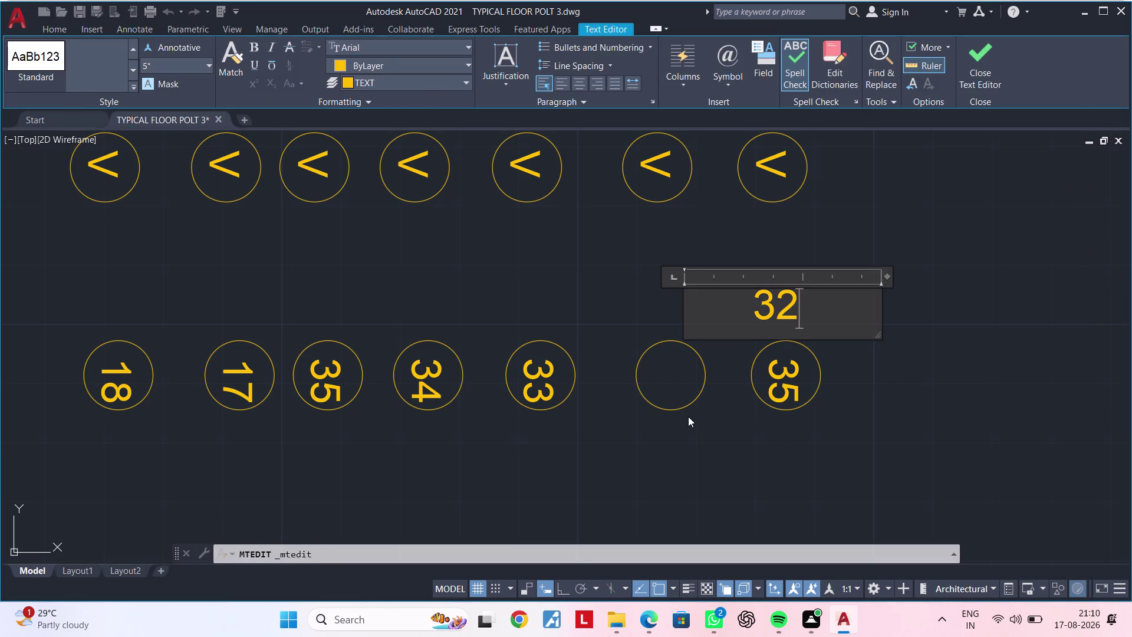
drag(692, 419, 692, 425)
double_click(800, 391)
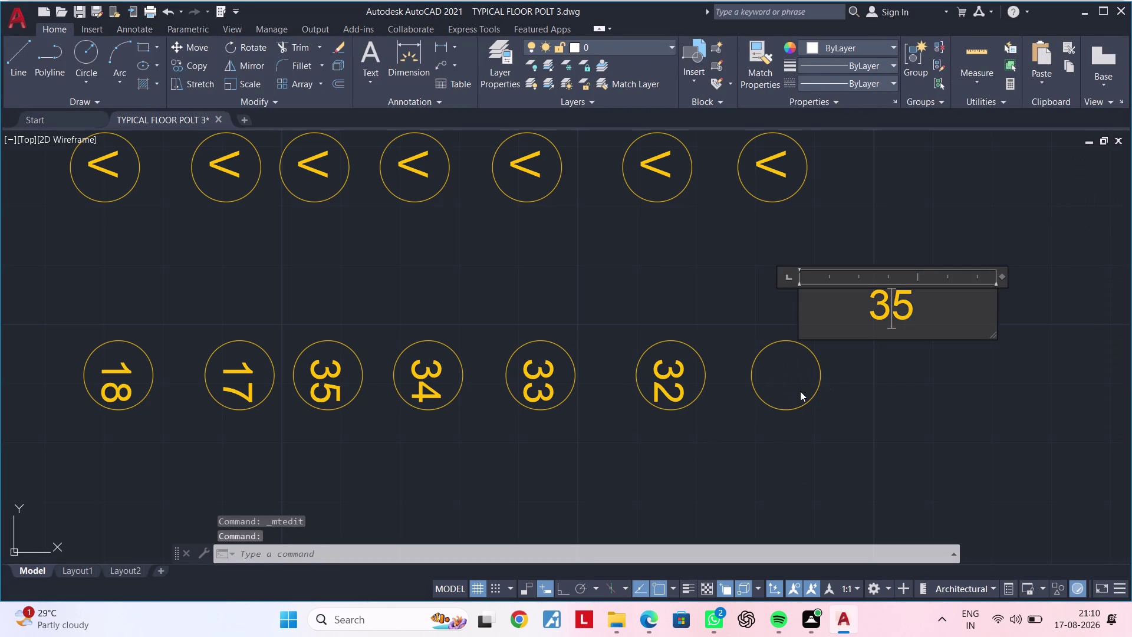
key(Down)
key(Right)
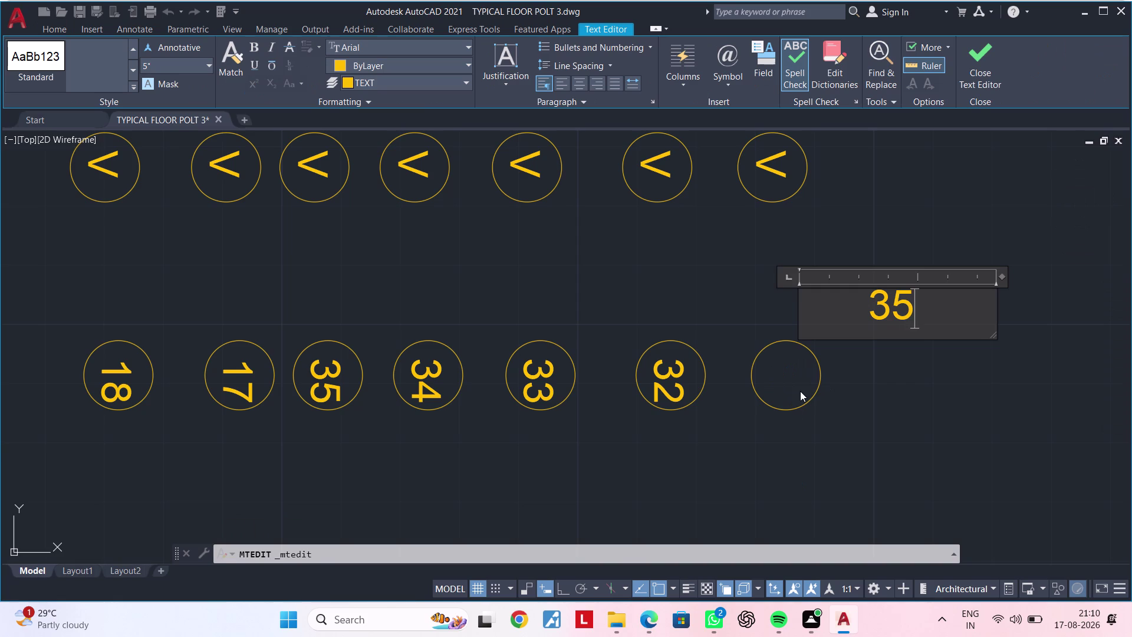
key(BackSpace)
key(1)
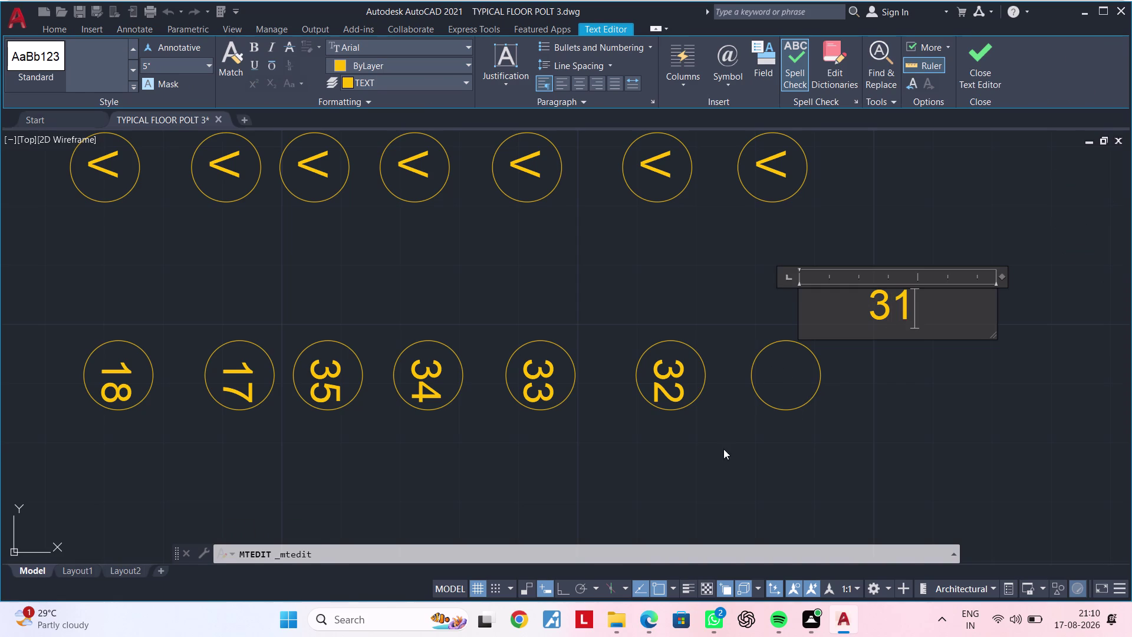
click(724, 449)
Replace the arrows in the next two top-row circles with 30 and 29.
double_click(782, 174)
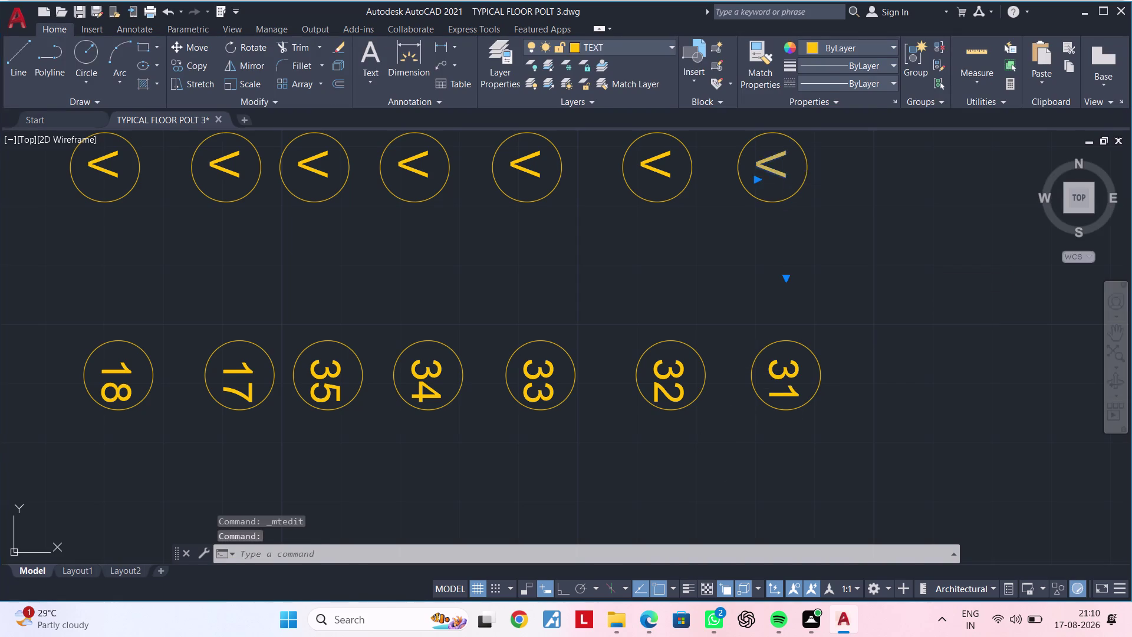
key(BackSpace)
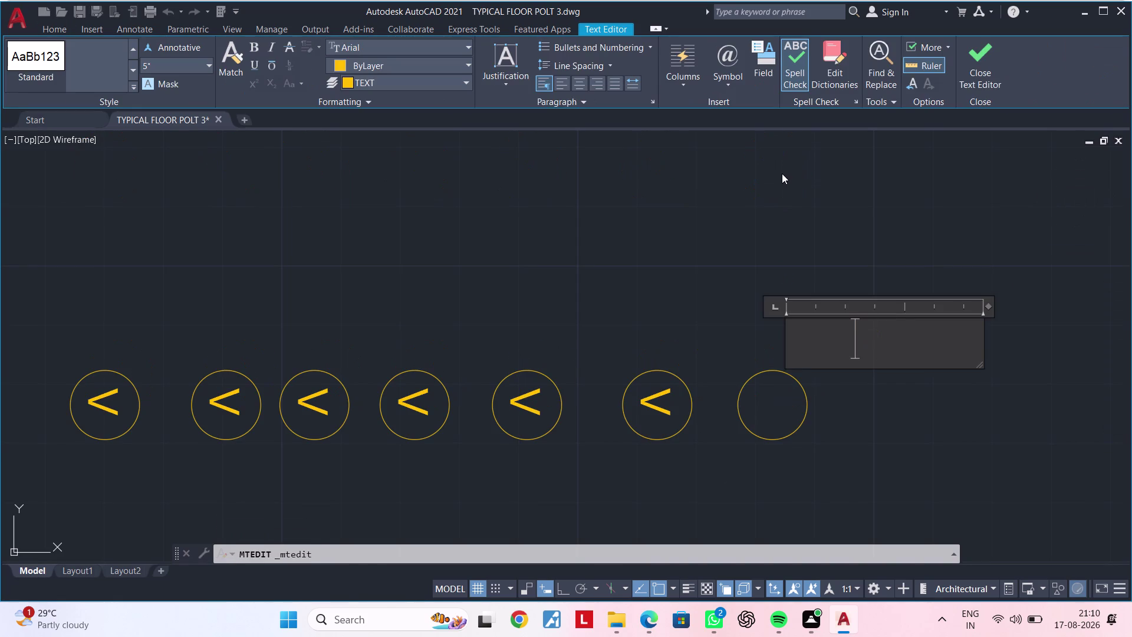
text(30)
click(749, 463)
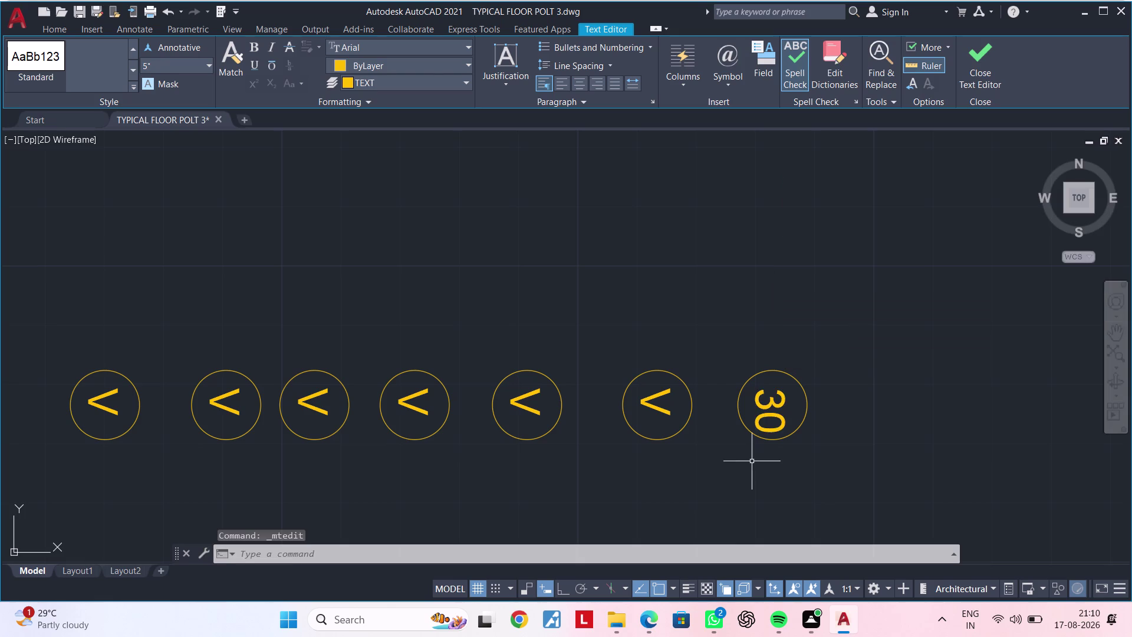
scroll(down, 3)
middle_drag(758, 440, 747, 370)
scroll(up, 3)
double_click(635, 389)
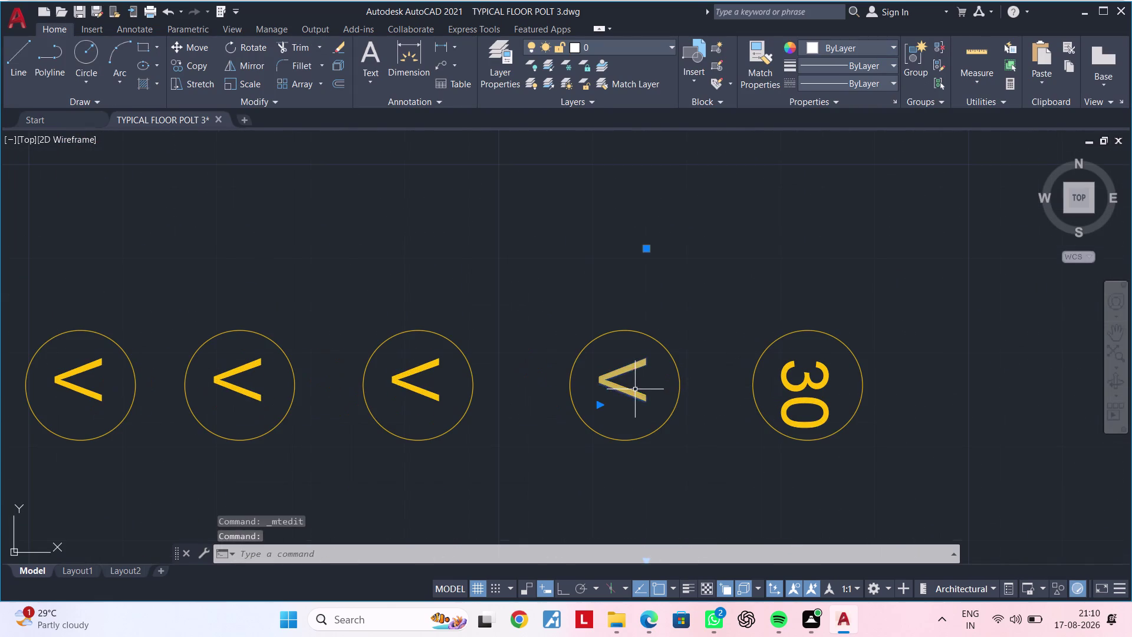
key(BackSpace)
text(2)
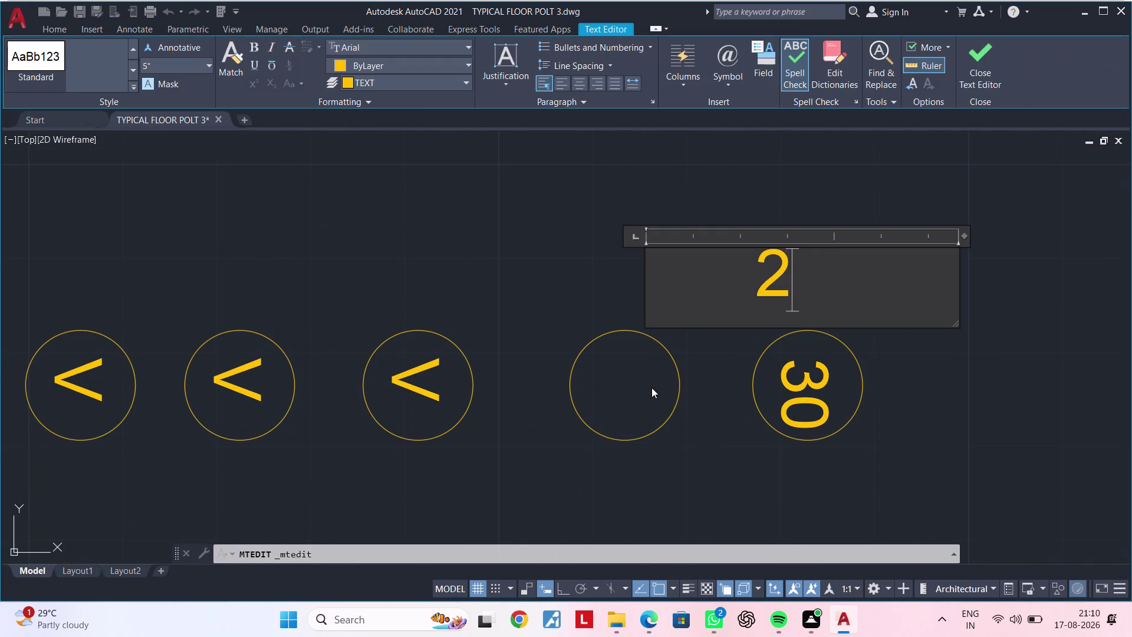
text(9)
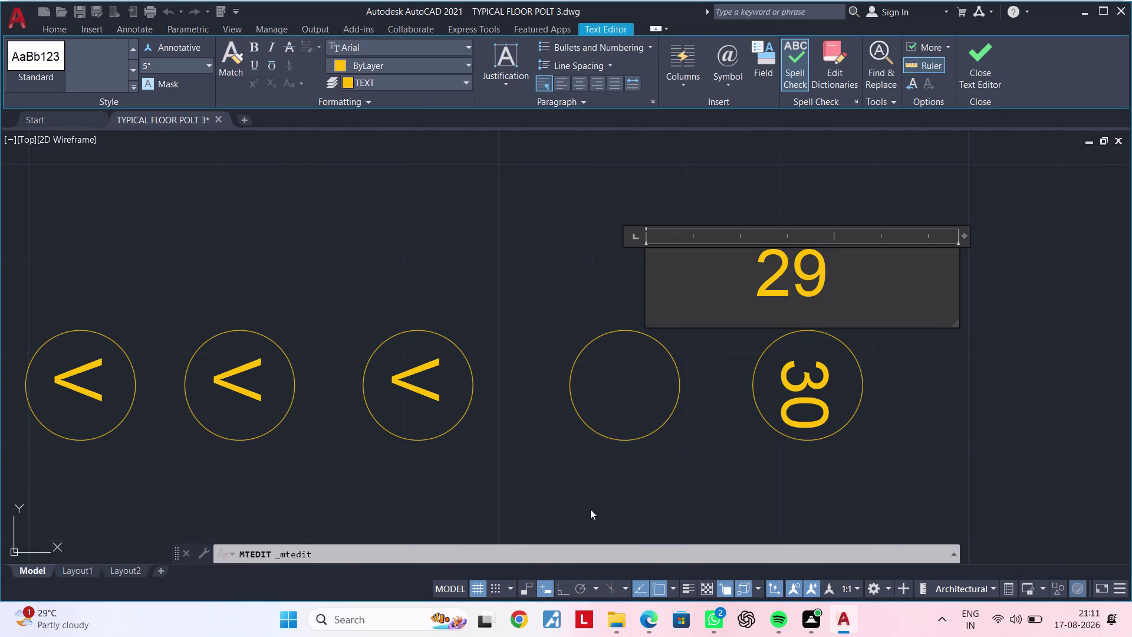
click(587, 488)
Replace the marks in the next two circles with 28 and 27.
middle_drag(537, 484, 856, 429)
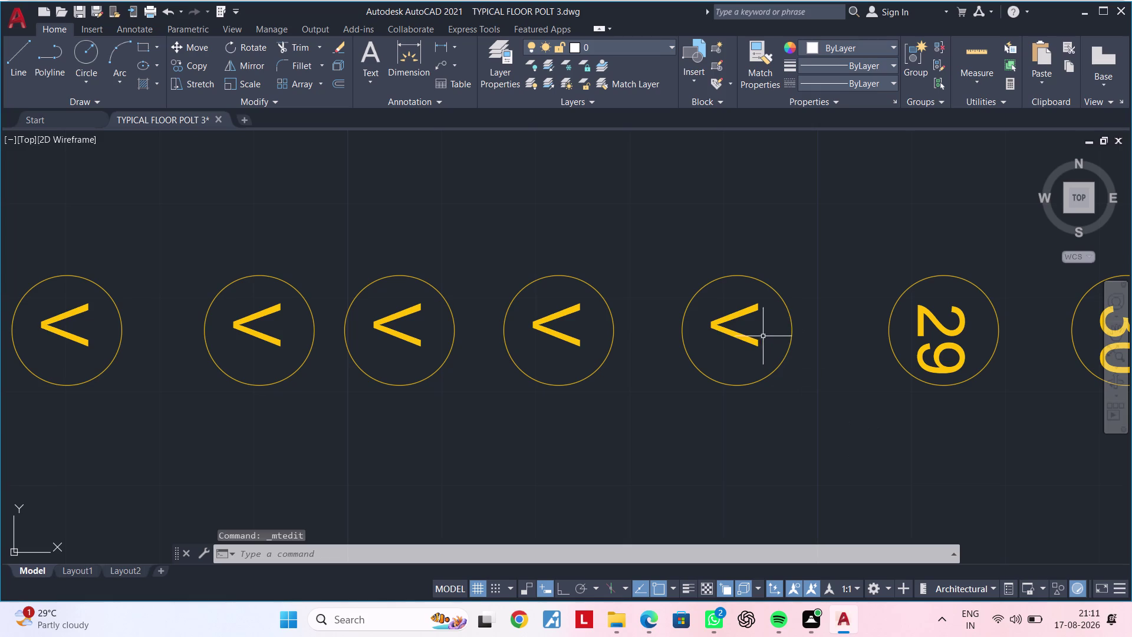
double_click(747, 341)
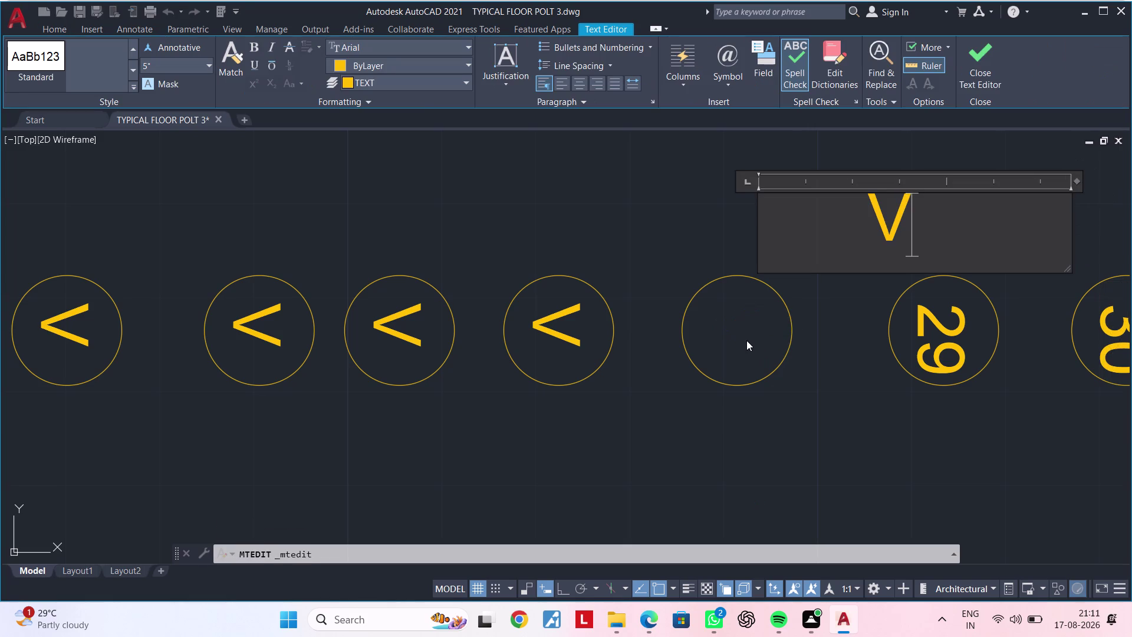
key(BackSpace)
text(28)
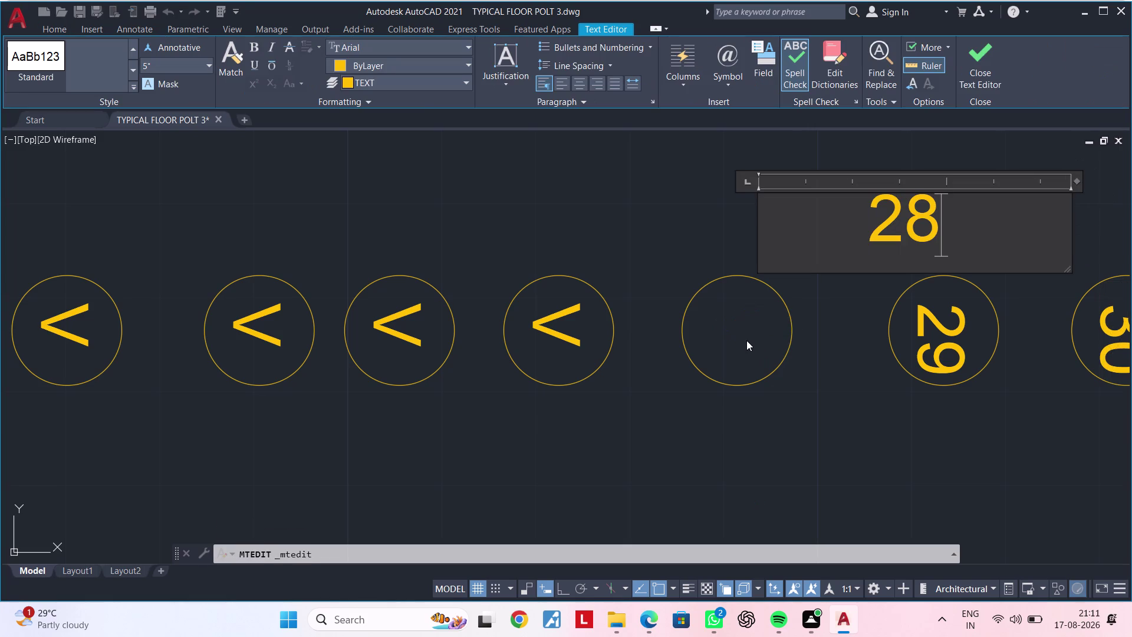
click(491, 452)
double_click(544, 322)
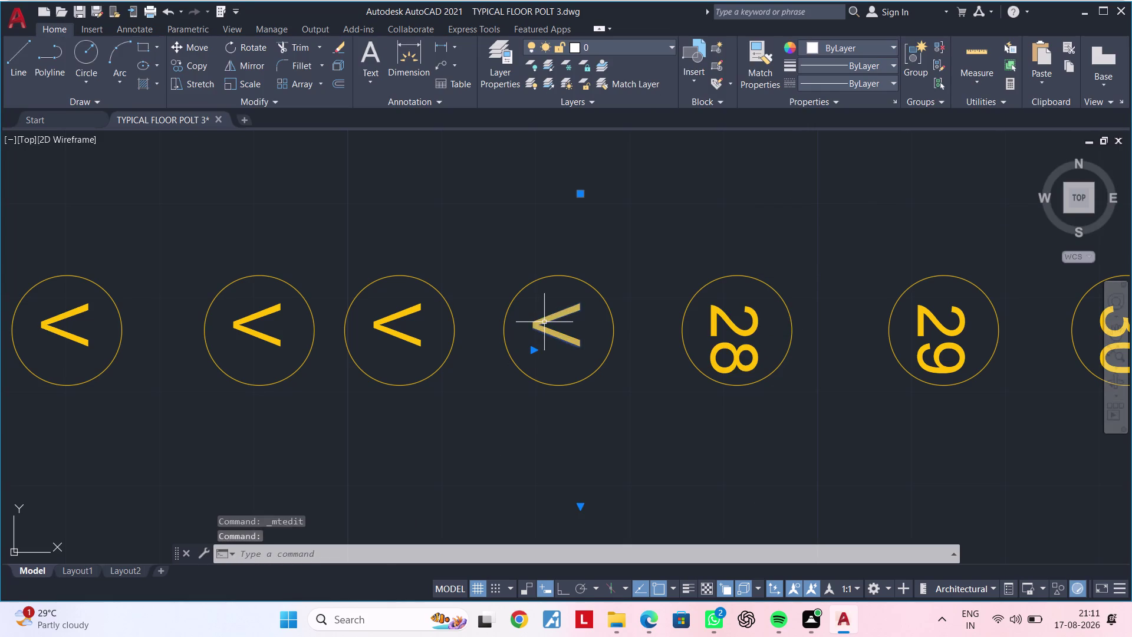
key(Right)
key(BackSpace)
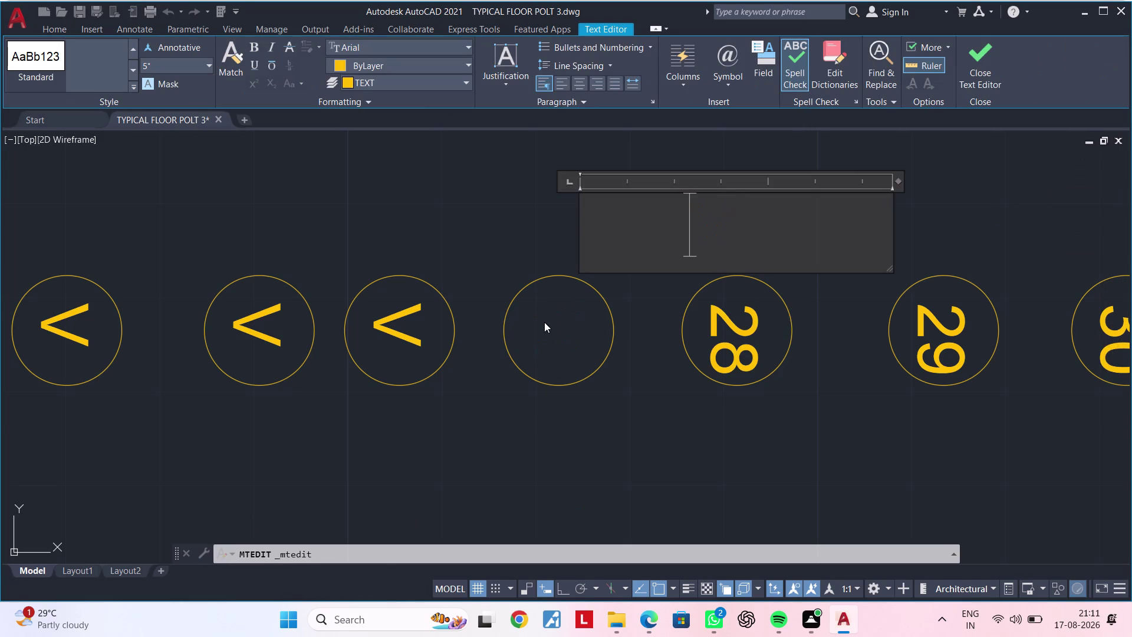
text(27)
click(429, 460)
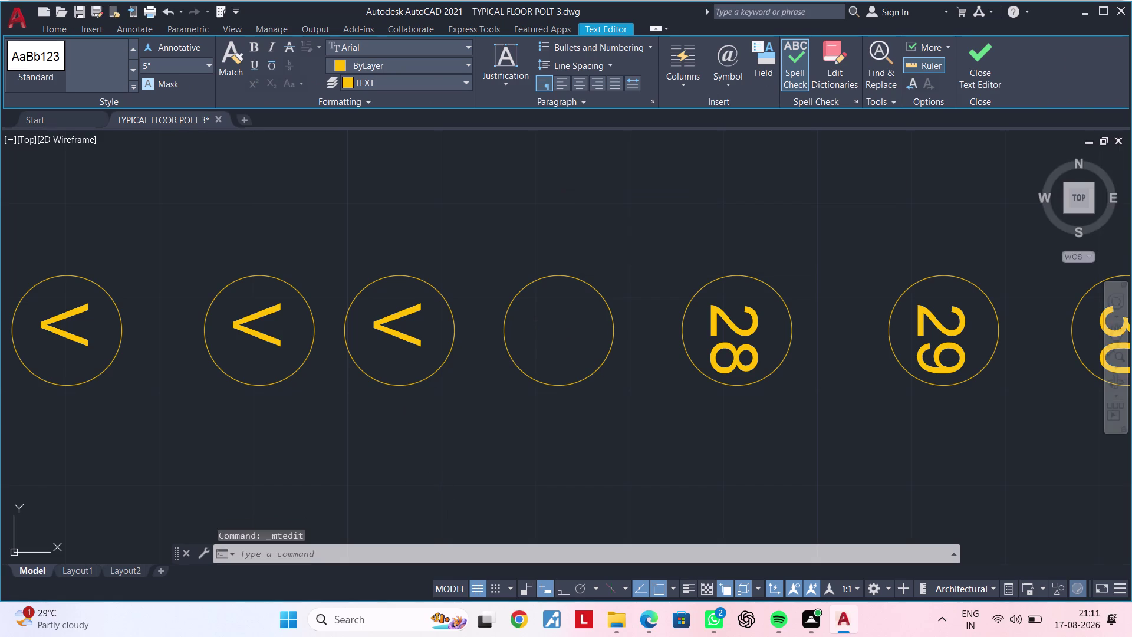
Change the next V label along the stair row to 28.
scroll(down, 3)
middle_drag(354, 449, 523, 422)
double_click(555, 354)
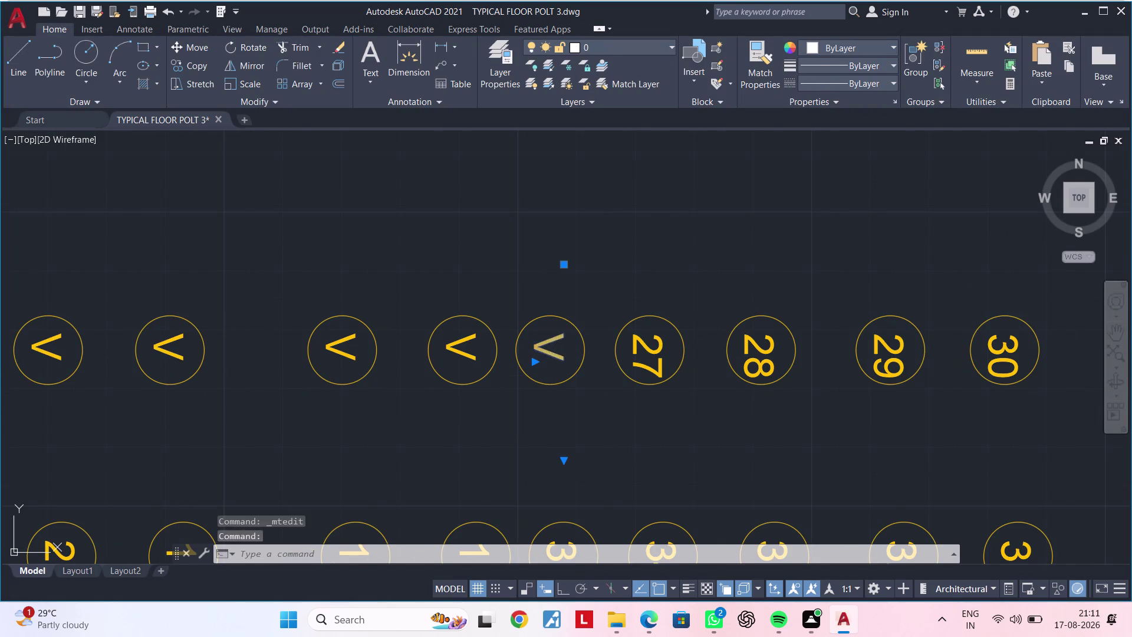
key(BackSpace)
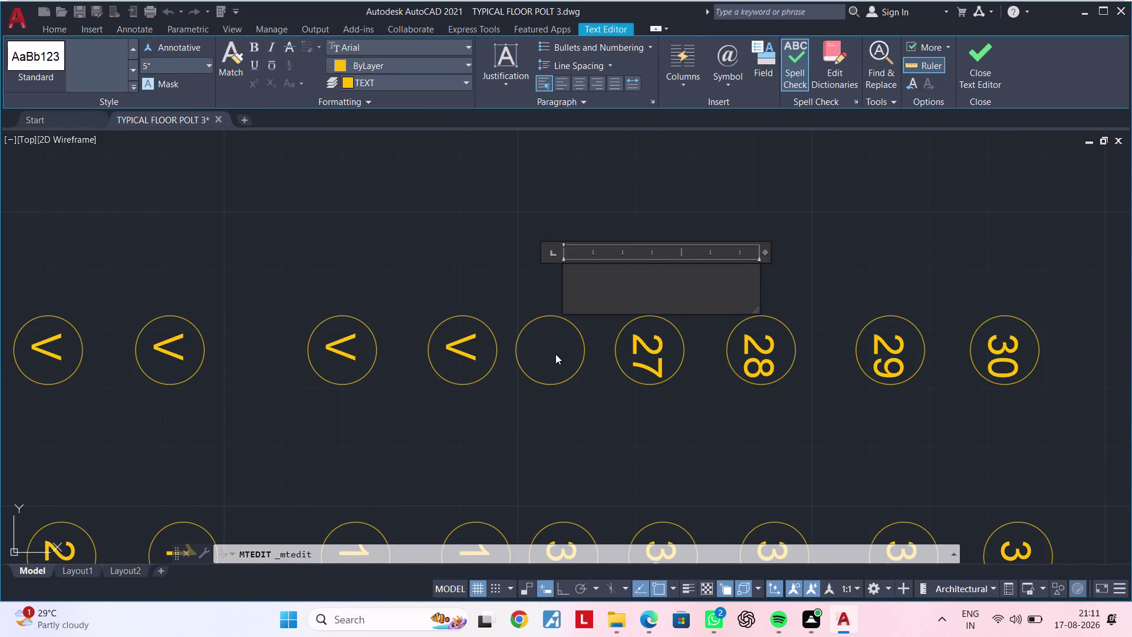
text(28)
key(Return)
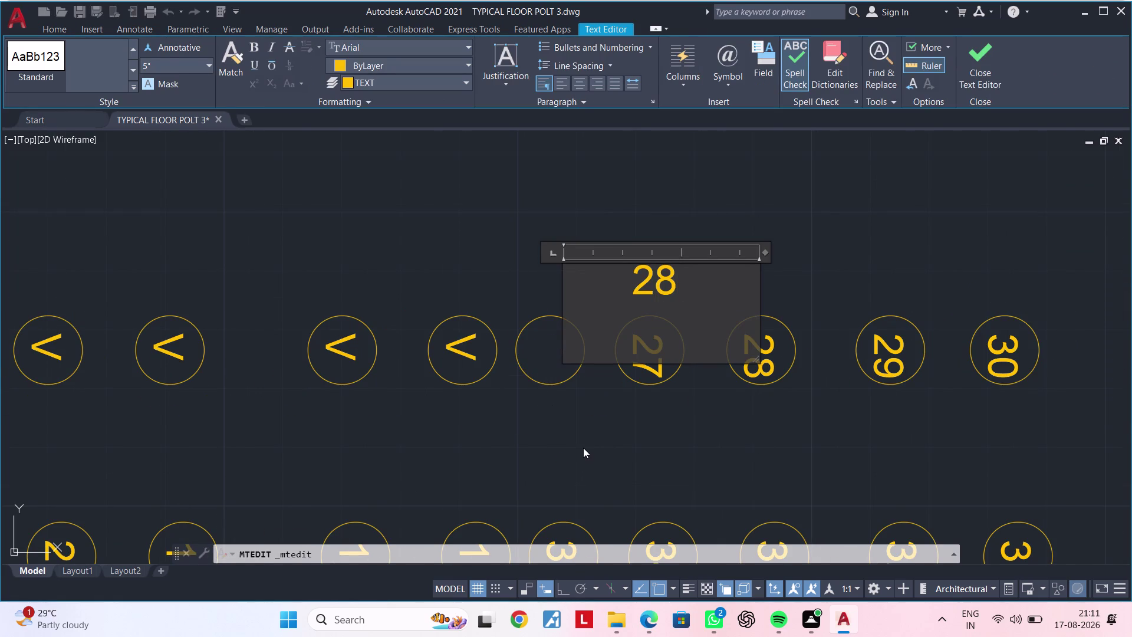
click(583, 448)
Change the following V label to 25.
middle_drag(553, 382, 715, 375)
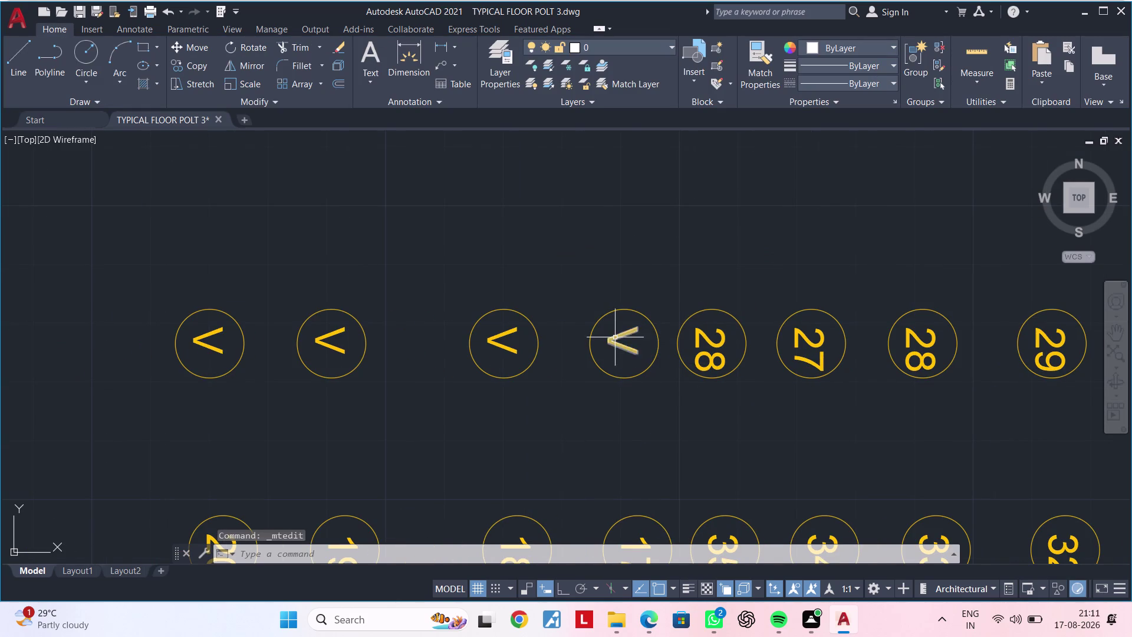
double_click(617, 337)
click(734, 270)
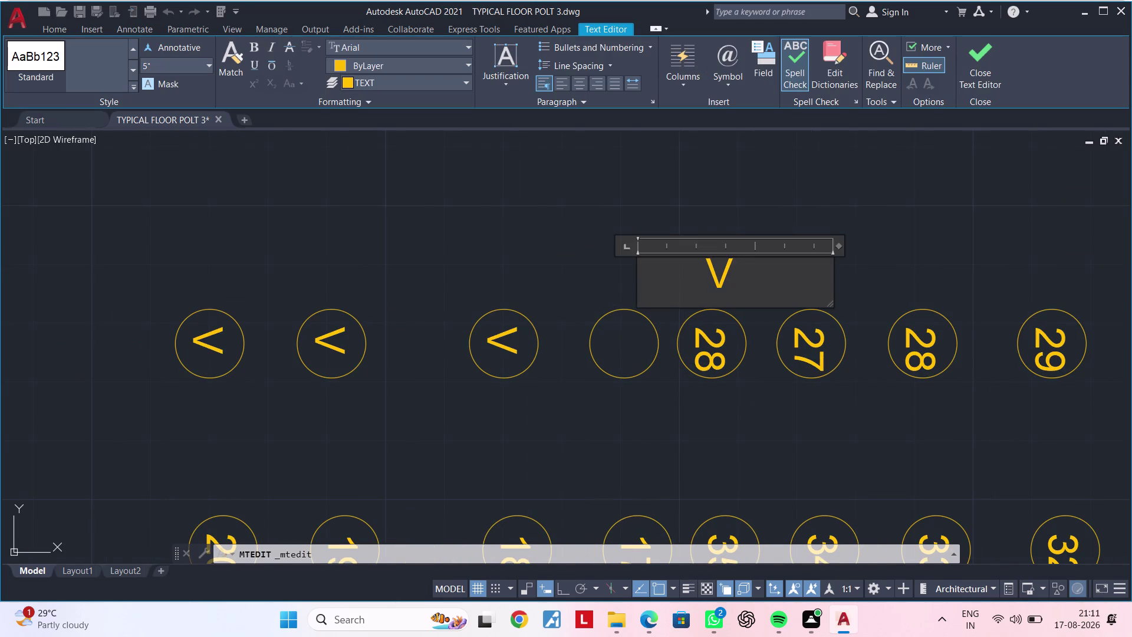
key(BackSpace)
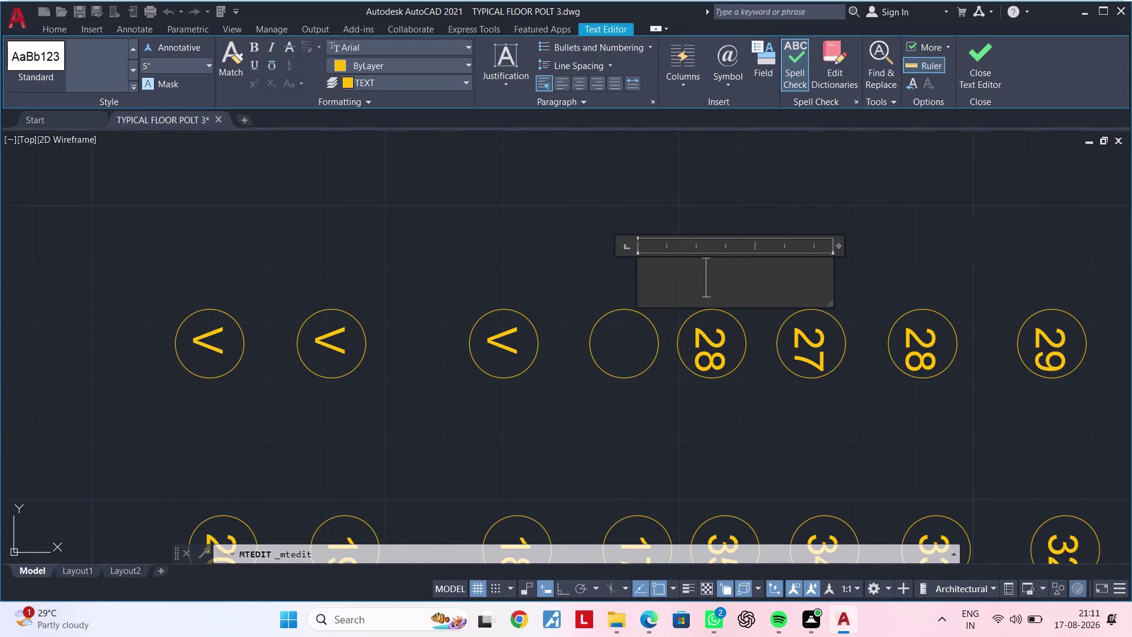
key(5)
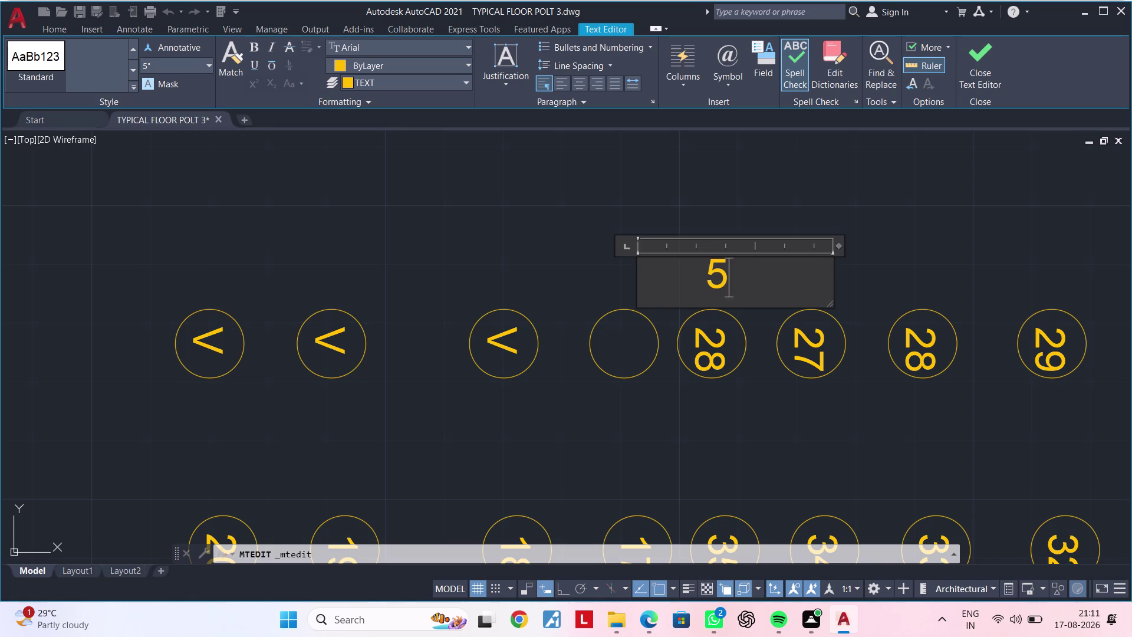
key(BackSpace)
text(2)
text(5)
click(607, 403)
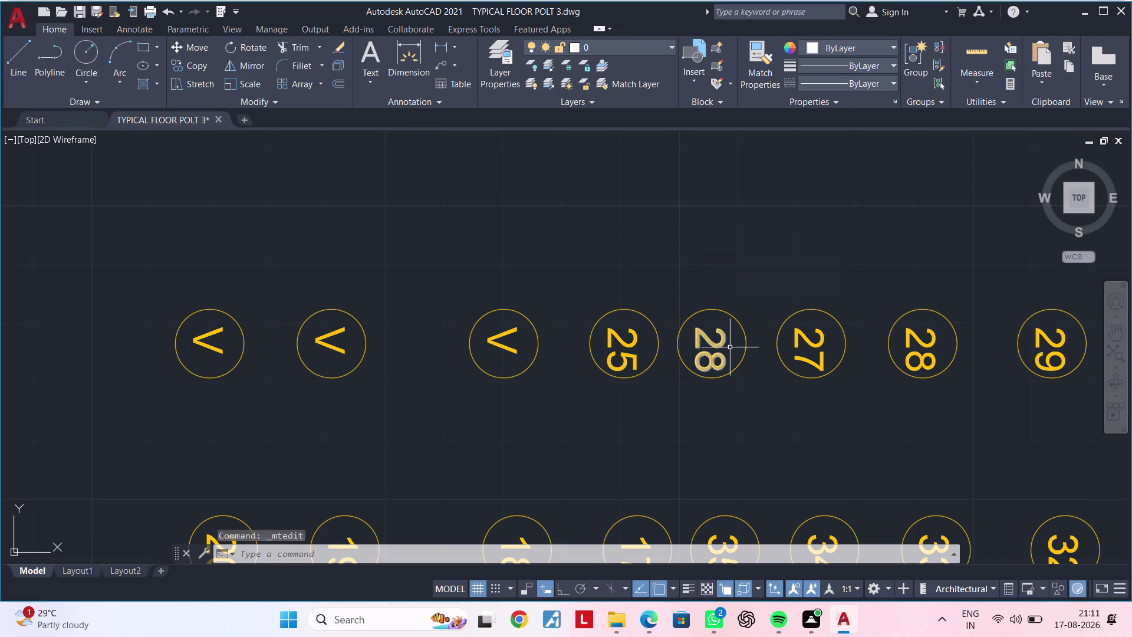
double_click(724, 360)
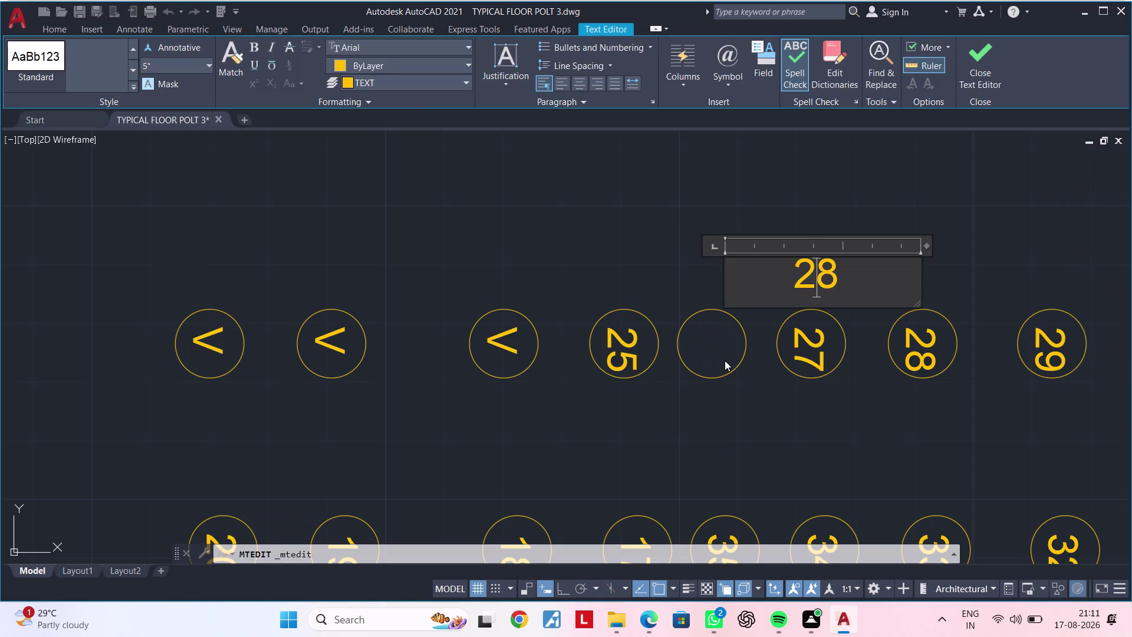
Change the duplicate 28 label to 26 and the next V label to 24.
key(Right)
key(BackSpace)
key(6)
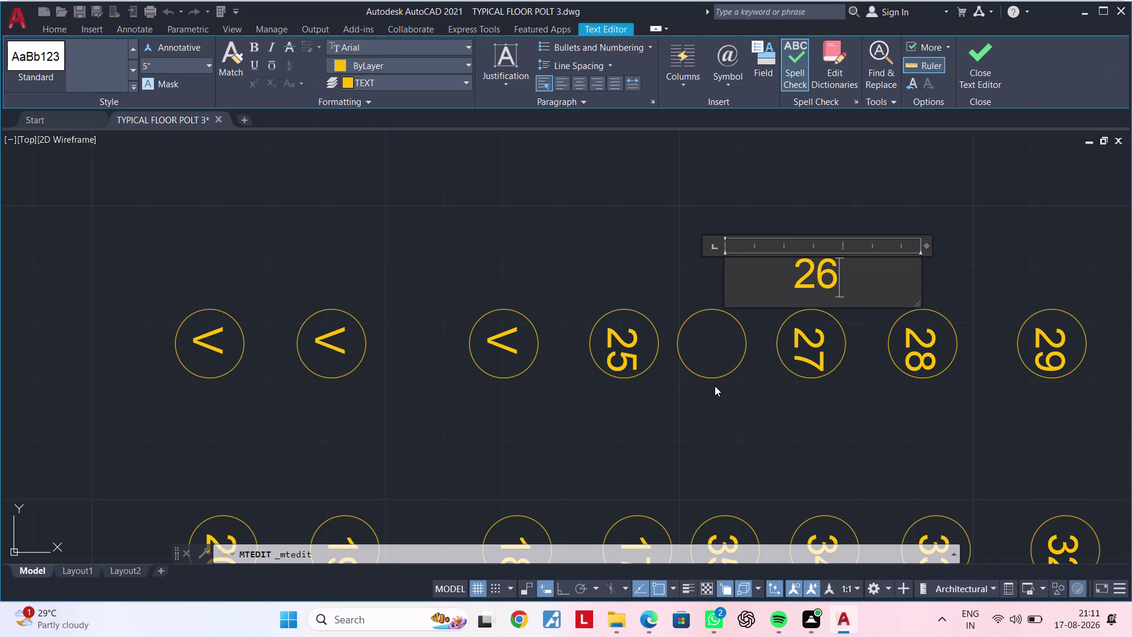
click(712, 390)
middle_drag(537, 407, 619, 405)
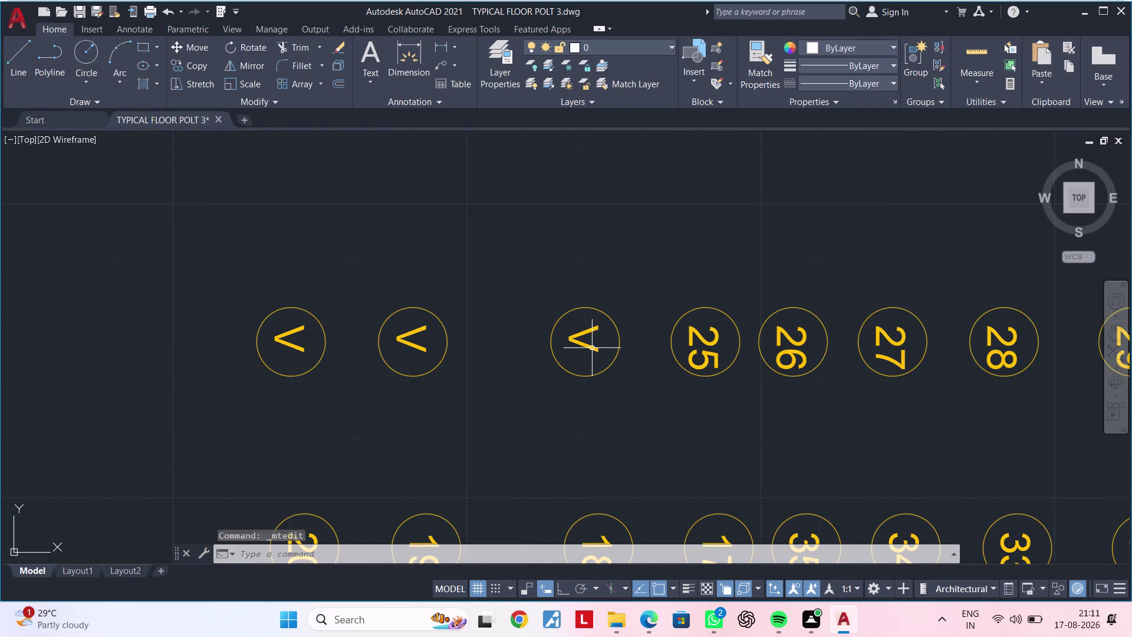
double_click(592, 348)
key(BackSpace)
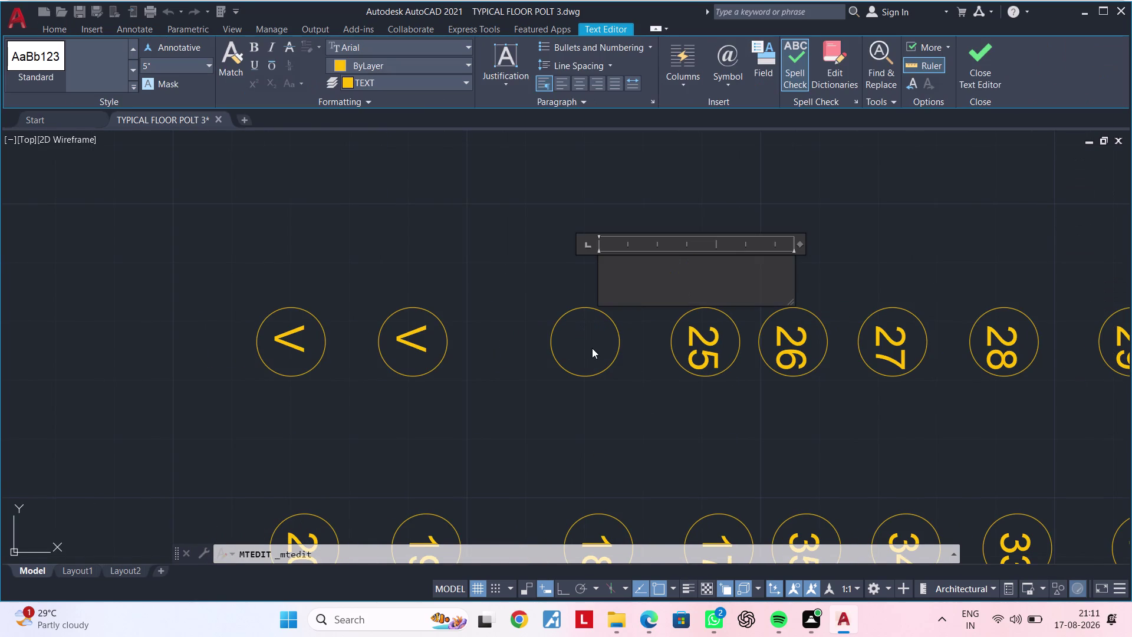
key(2)
key(4)
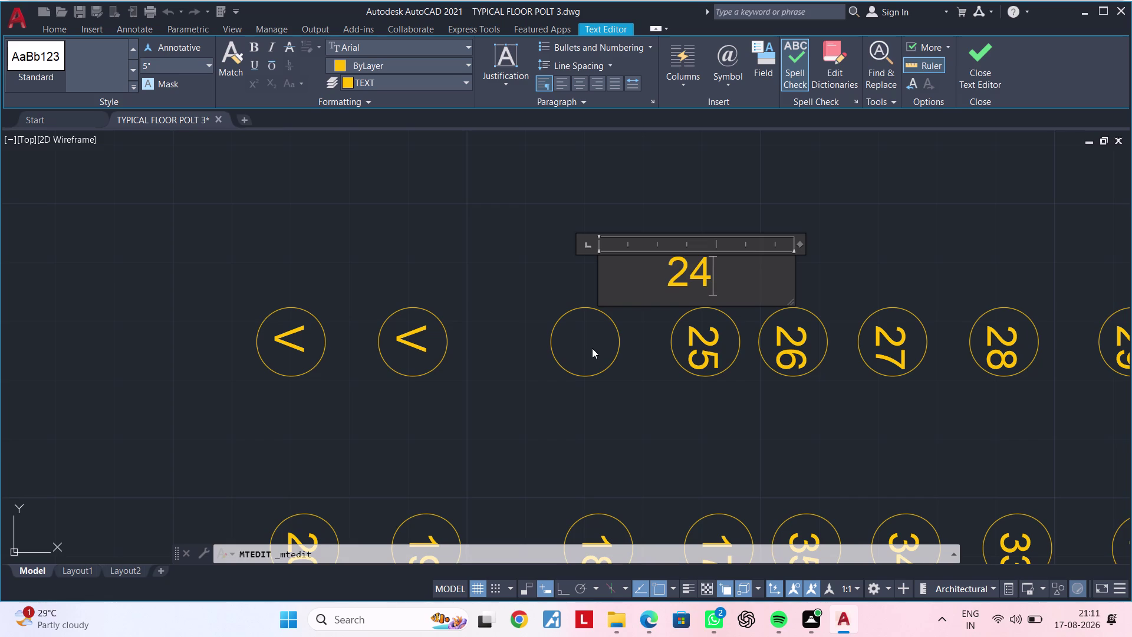
click(389, 391)
Replace the last two V labels with 23 and 22.
double_click(416, 340)
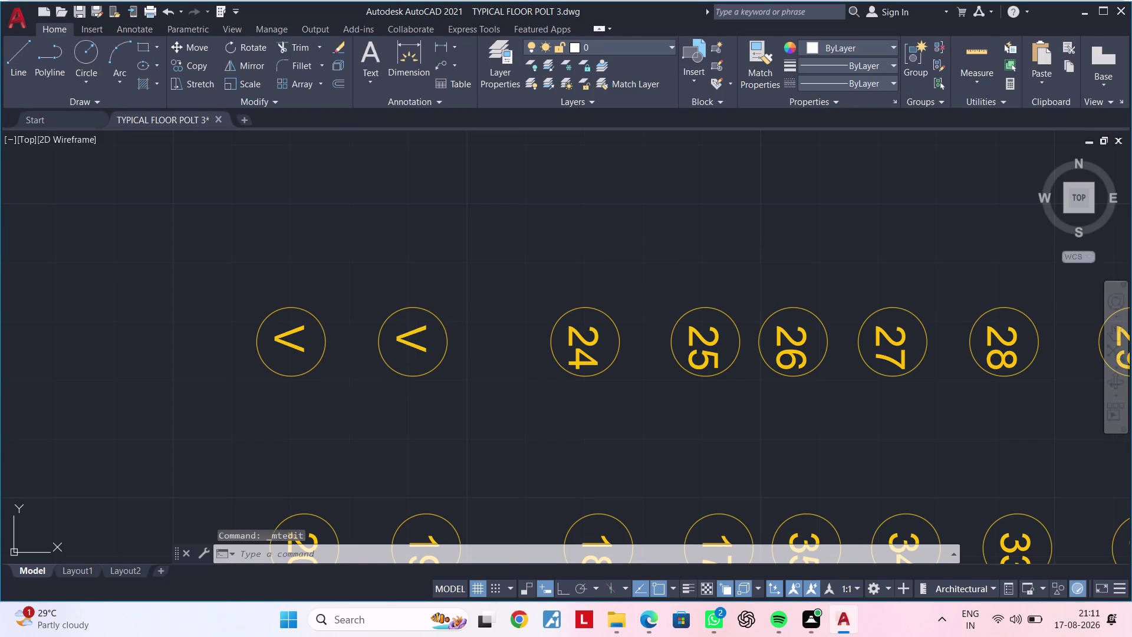
double_click(415, 348)
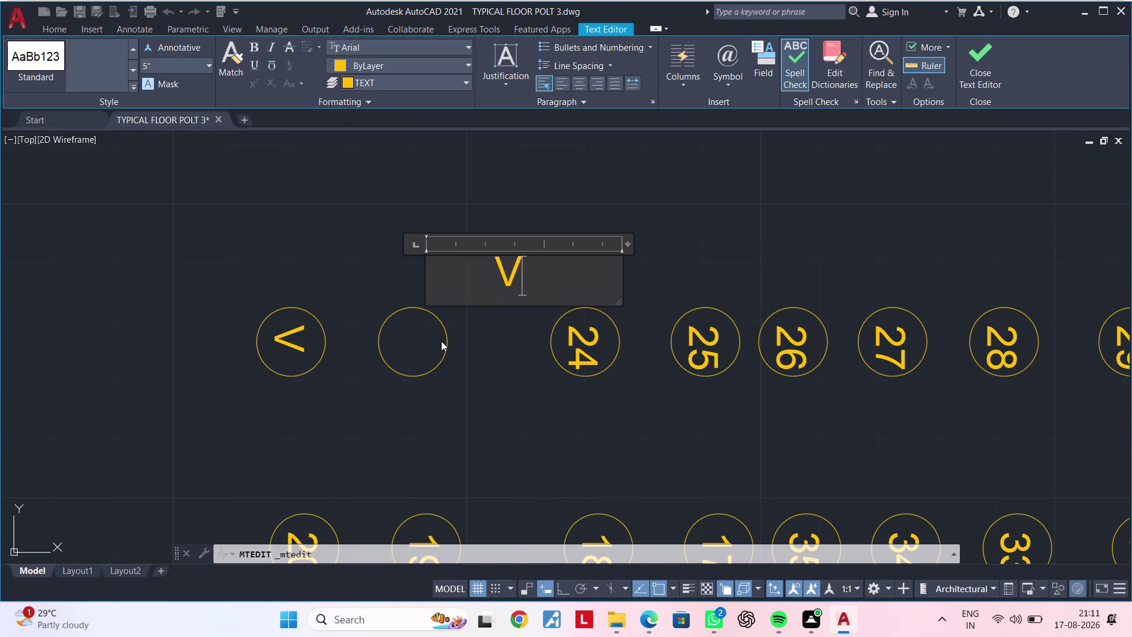
key(BackSpace)
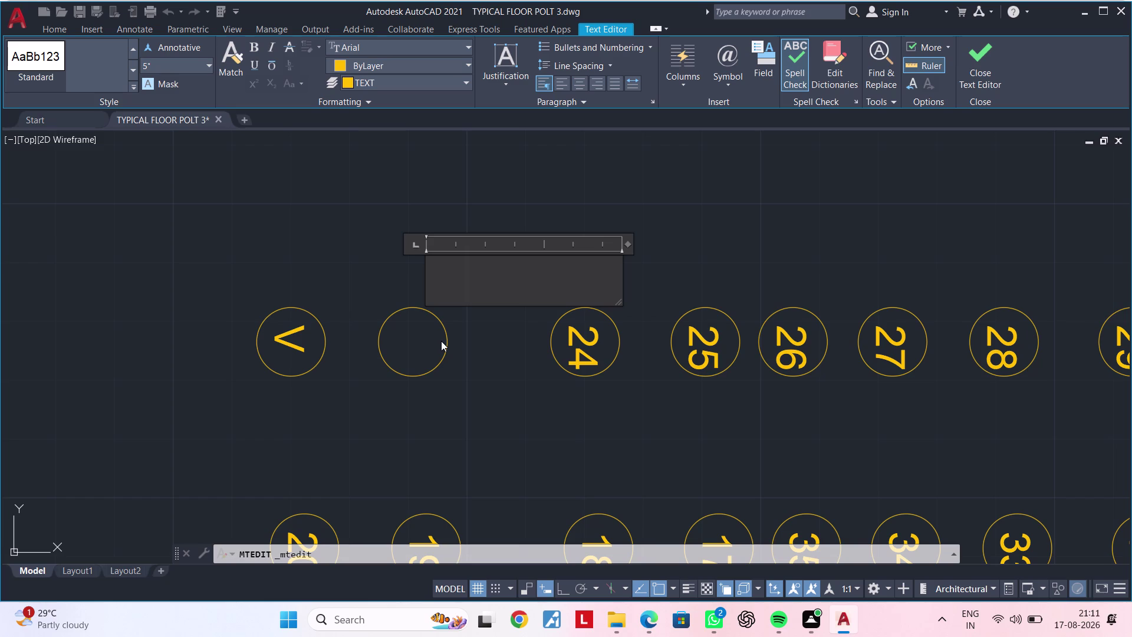
text(23)
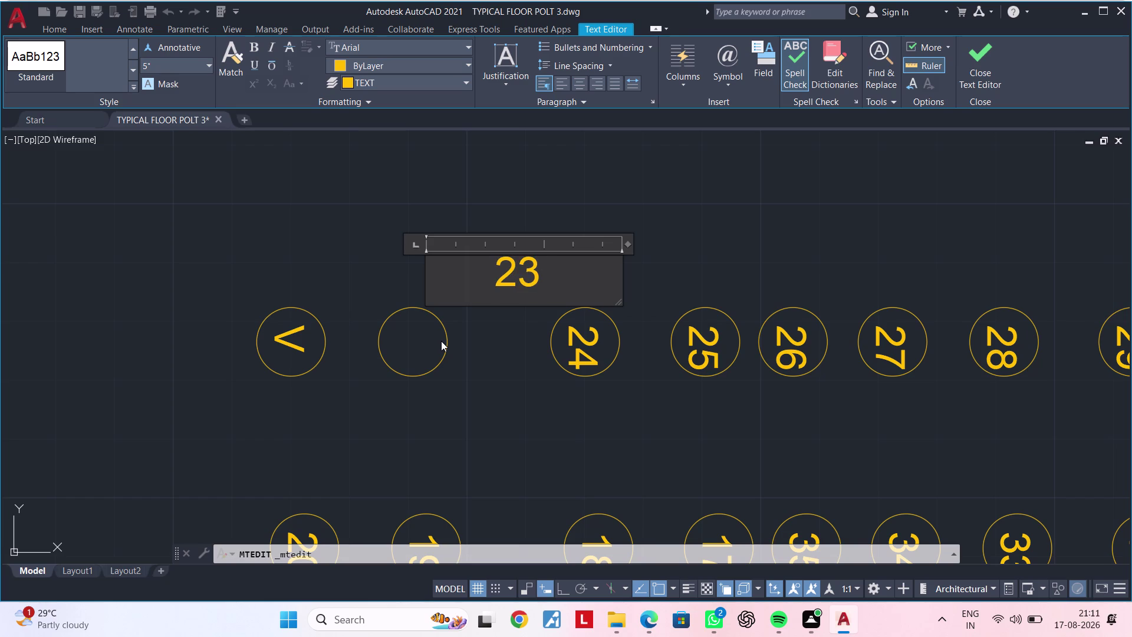
click(393, 402)
middle_drag(386, 404, 491, 405)
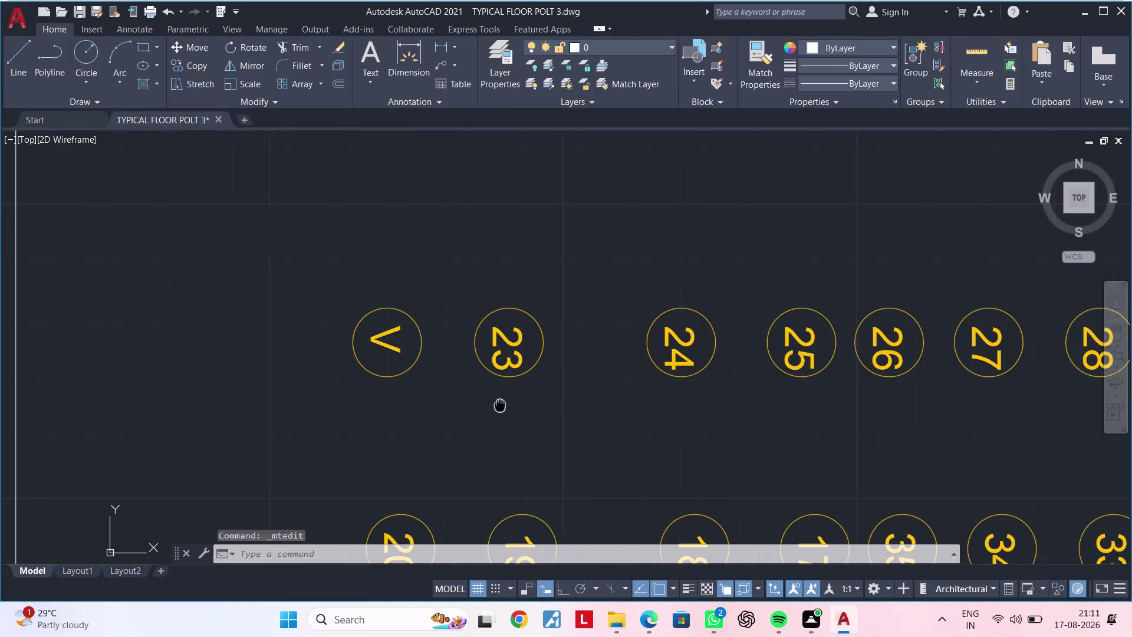
middle_drag(491, 405, 513, 405)
double_click(420, 347)
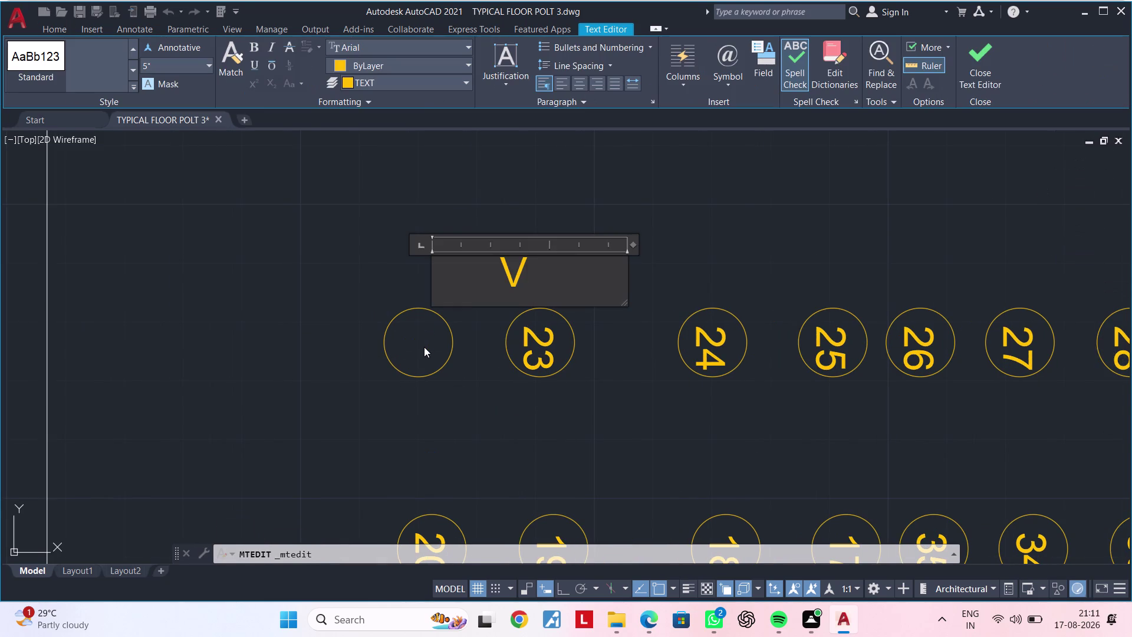
key(BackSpace)
text(22)
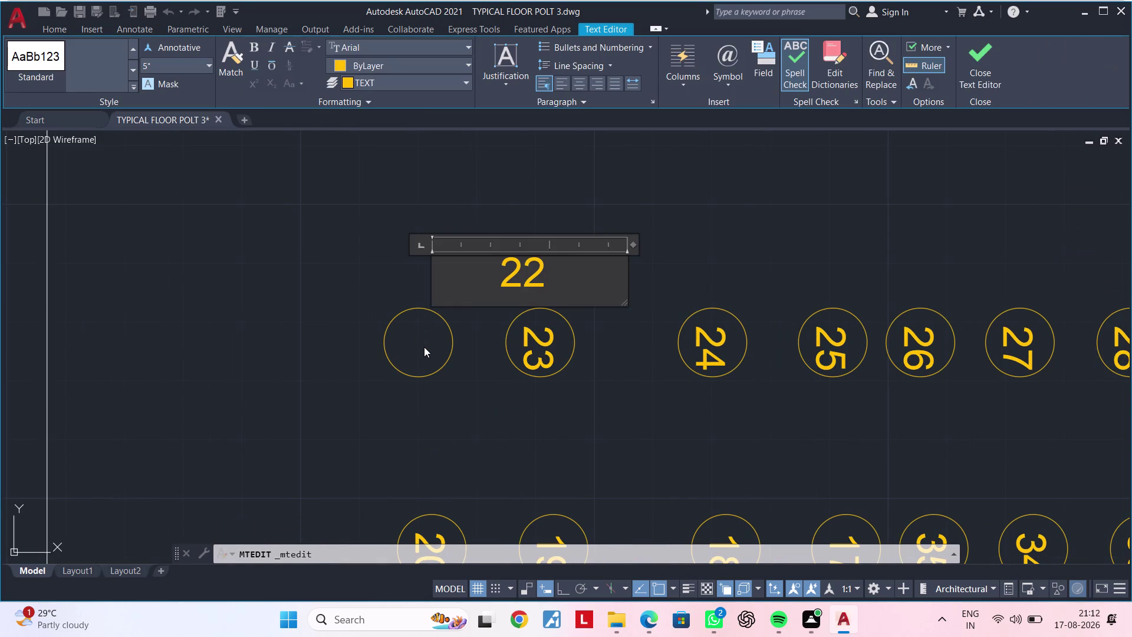
click(339, 427)
Zoom out and select the row of numbered stair circles.
scroll(down, 3)
middle_drag(400, 429, 409, 352)
click(382, 371)
click(652, 398)
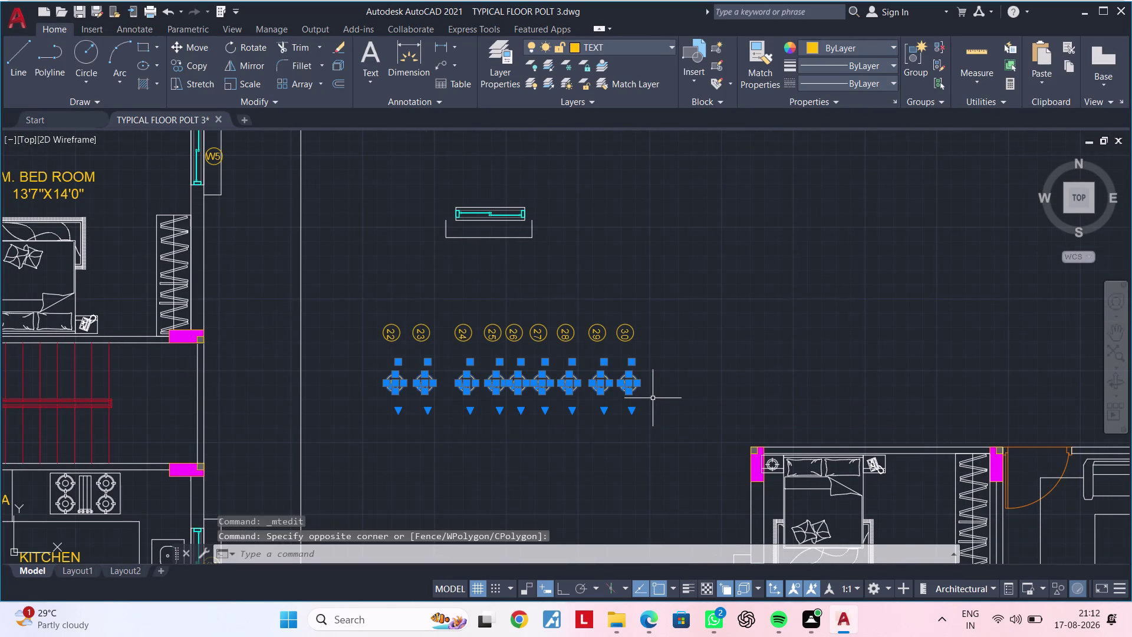
text(M)
key(space)
click(638, 389)
scroll(down, 3)
middle_drag(405, 435, 554, 393)
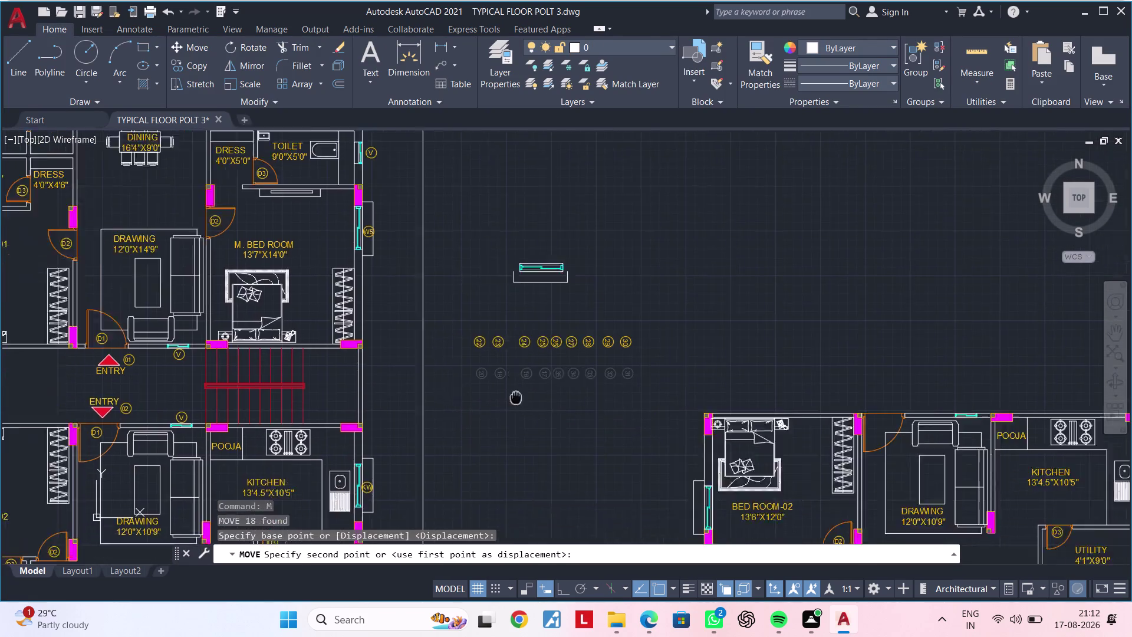
middle_drag(553, 393, 567, 392)
scroll(up, 3)
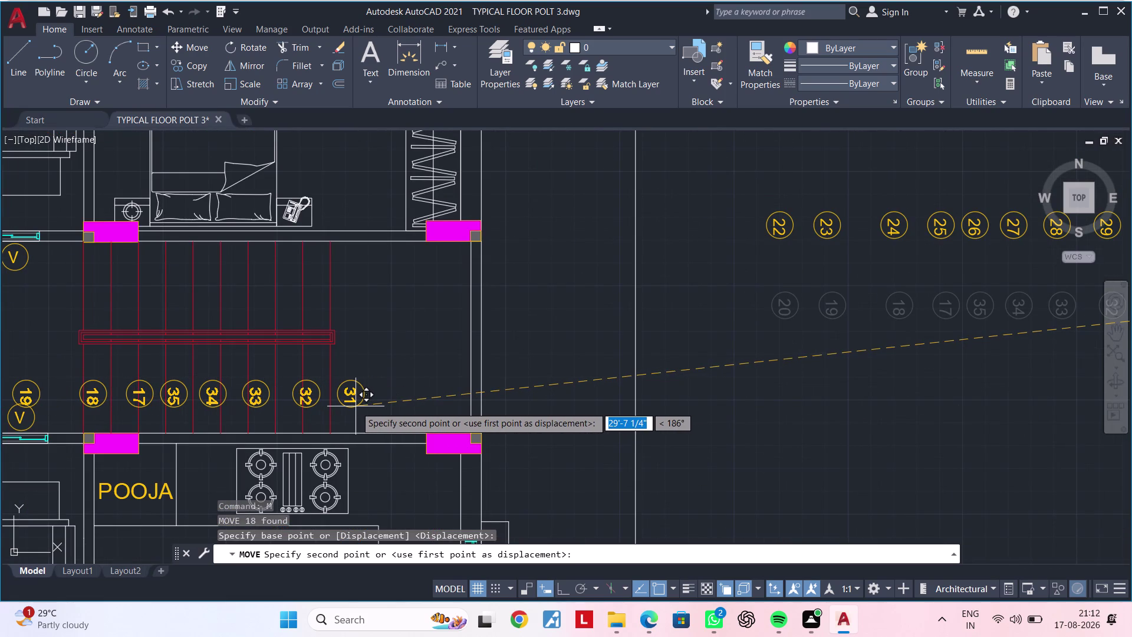
middle_drag(355, 406, 485, 375)
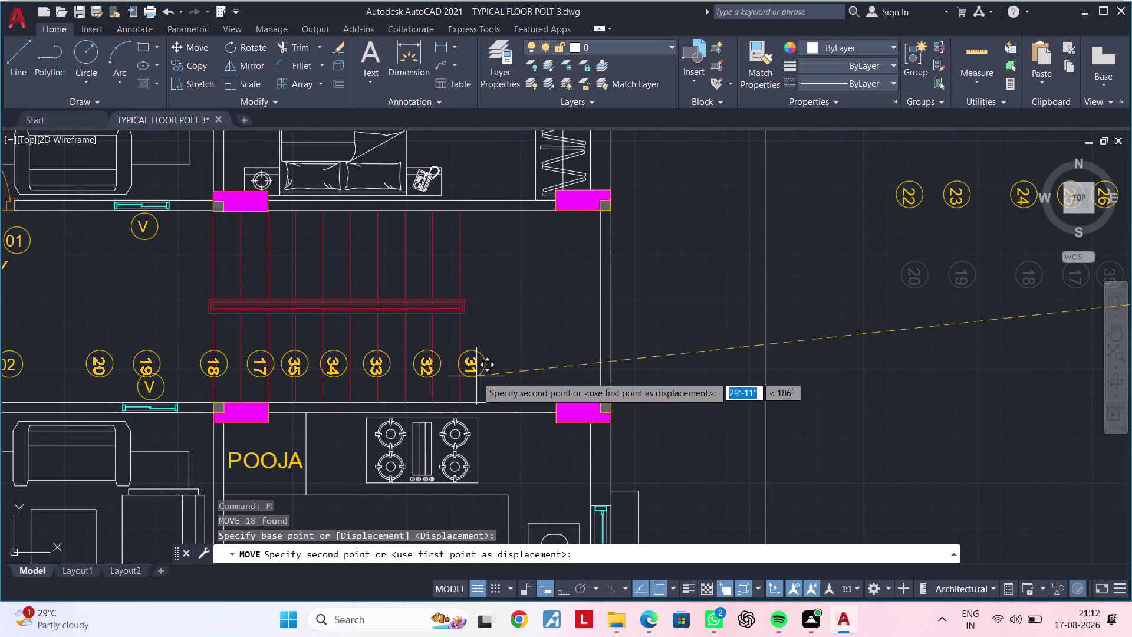
middle_drag(477, 376, 544, 362)
scroll(up, 3)
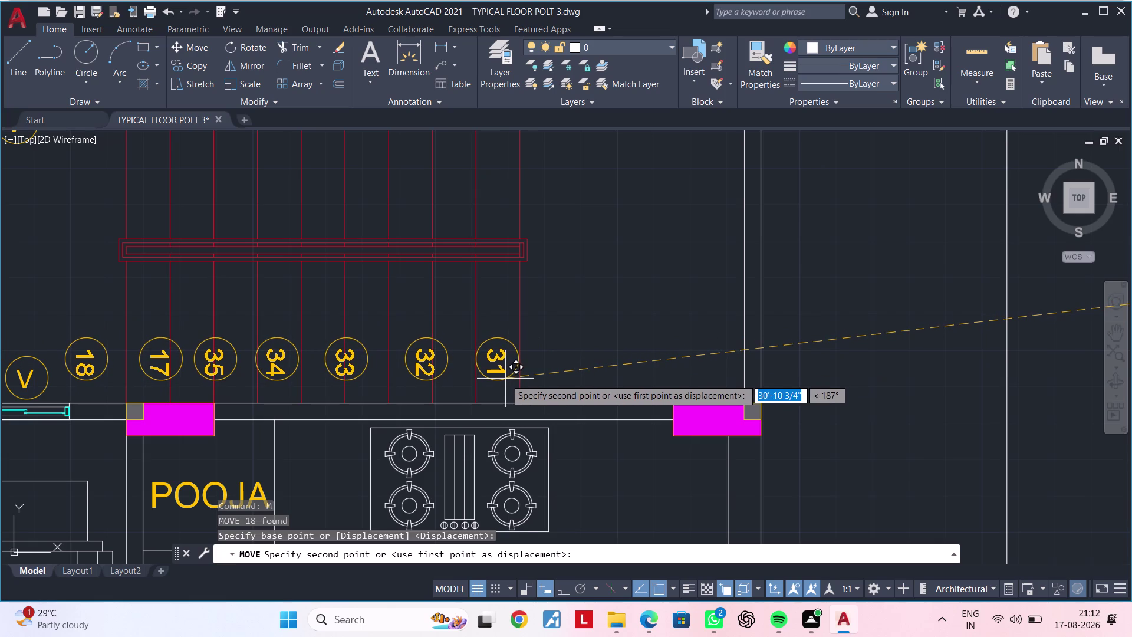
click(505, 378)
key(Escape)
key(Escape)
middle_drag(518, 374, 557, 352)
scroll(up, 3)
key(Escape)
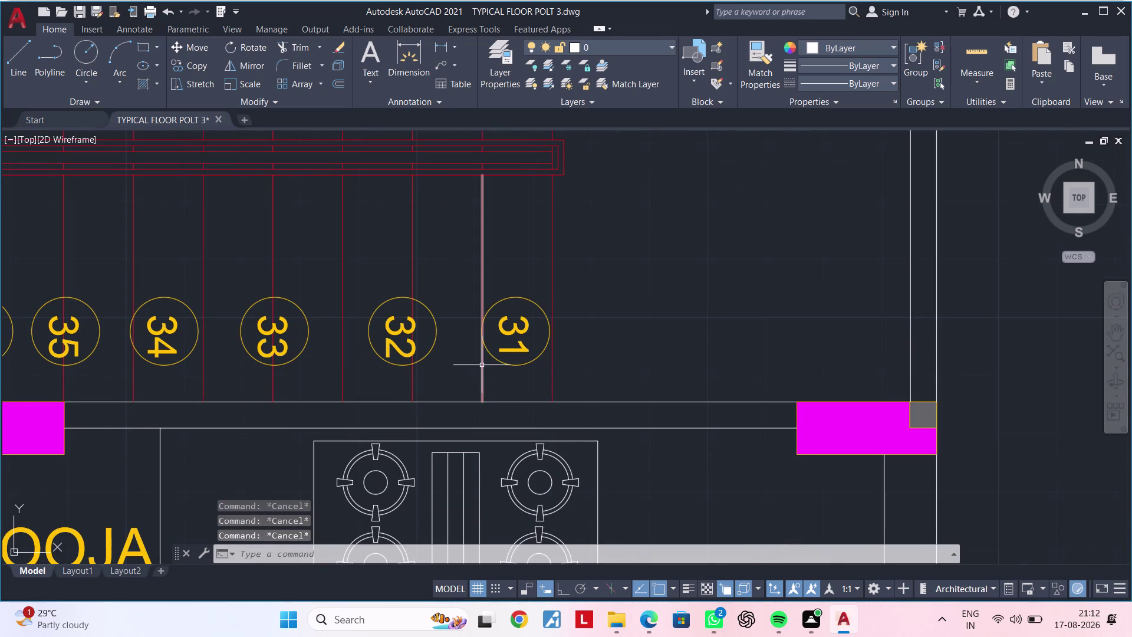
click(435, 342)
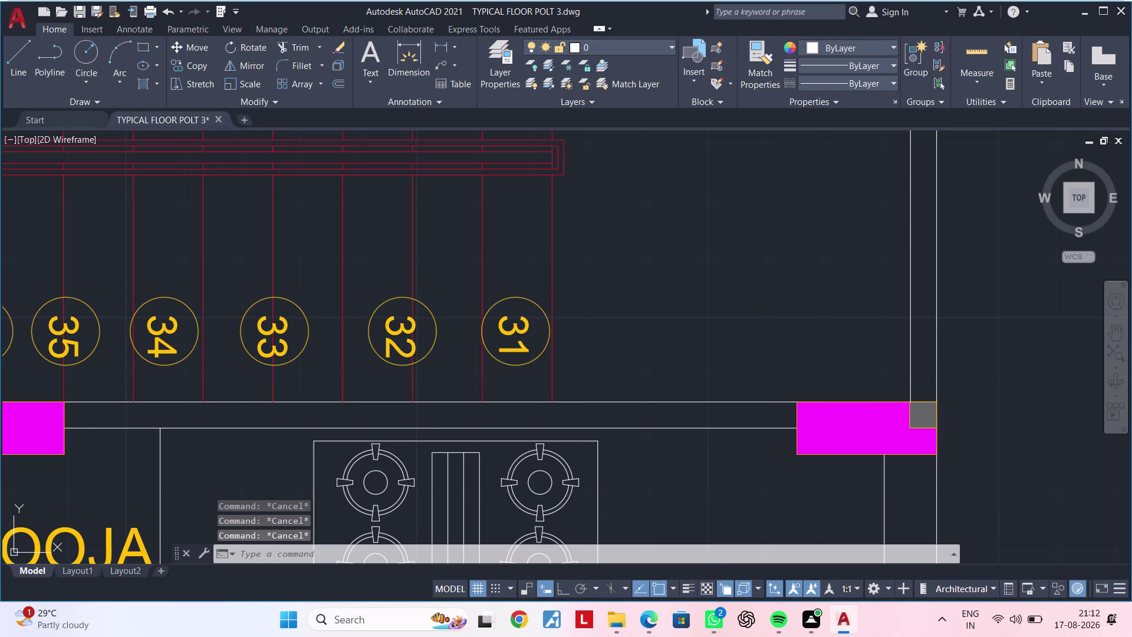
Move step circle 32 along the staircase to sit just left of circle 31.
click(394, 345)
text(M)
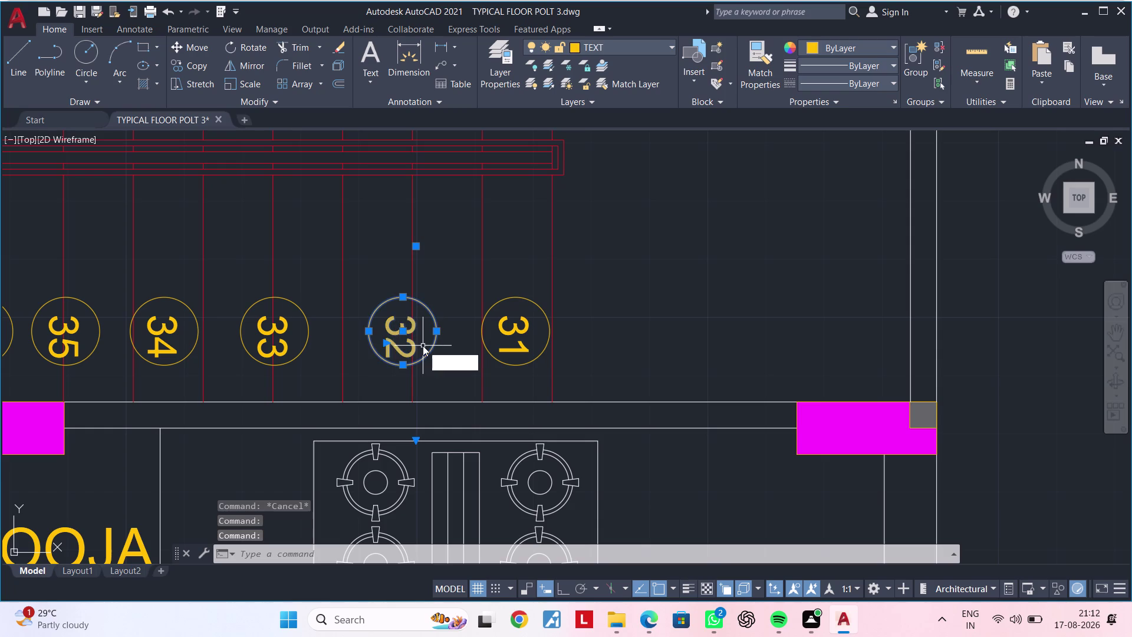
key(space)
click(414, 347)
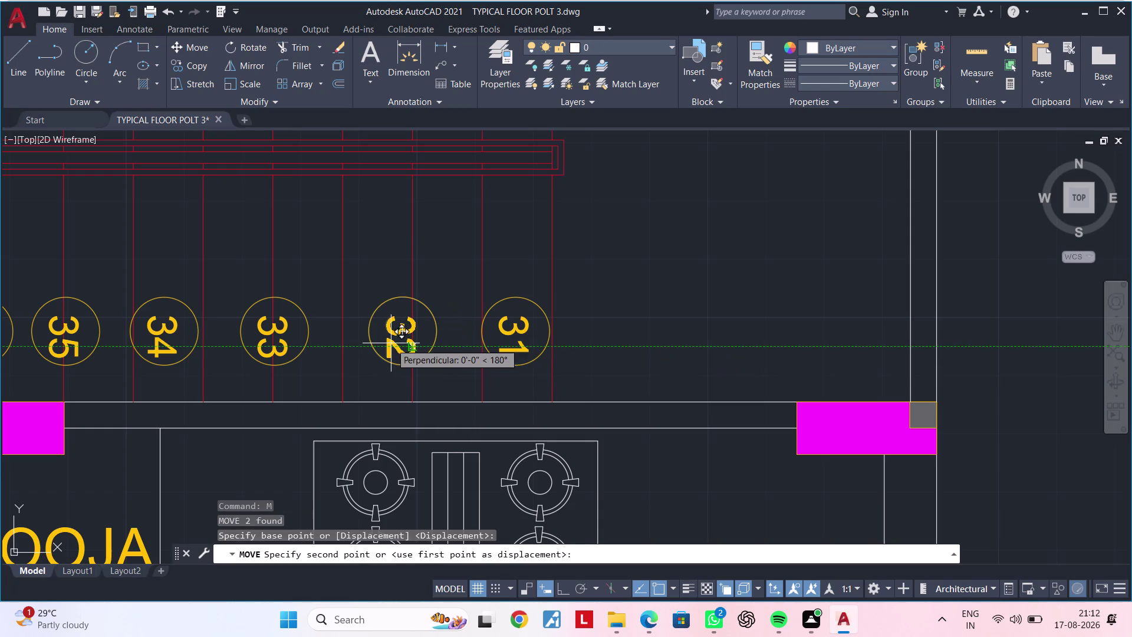
drag(392, 343, 404, 343)
key(Escape)
click(398, 345)
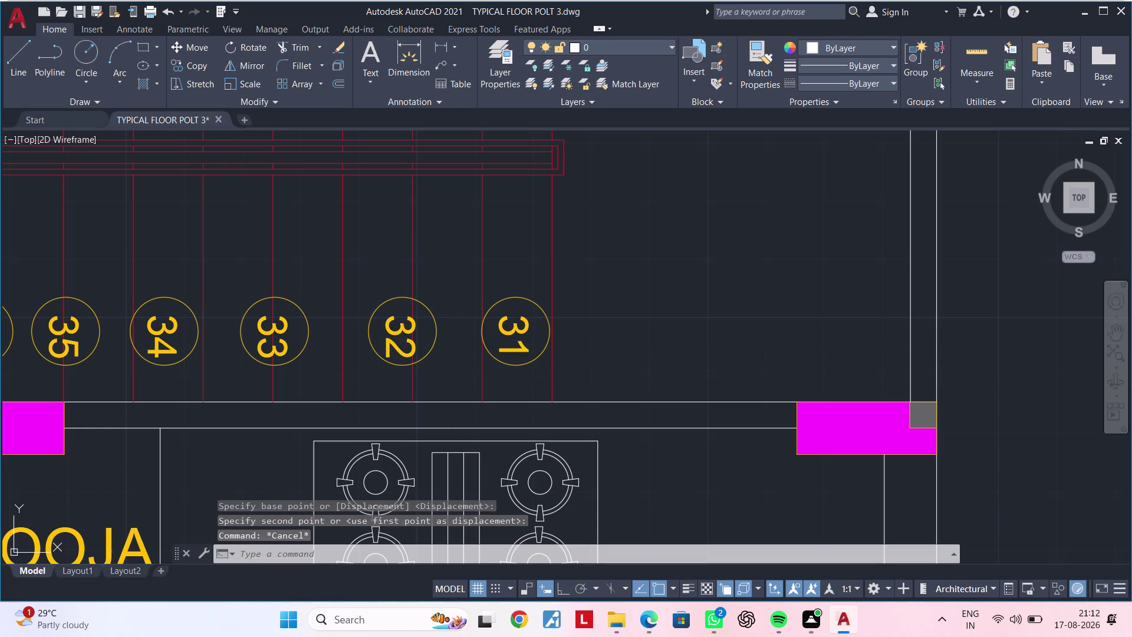
click(372, 346)
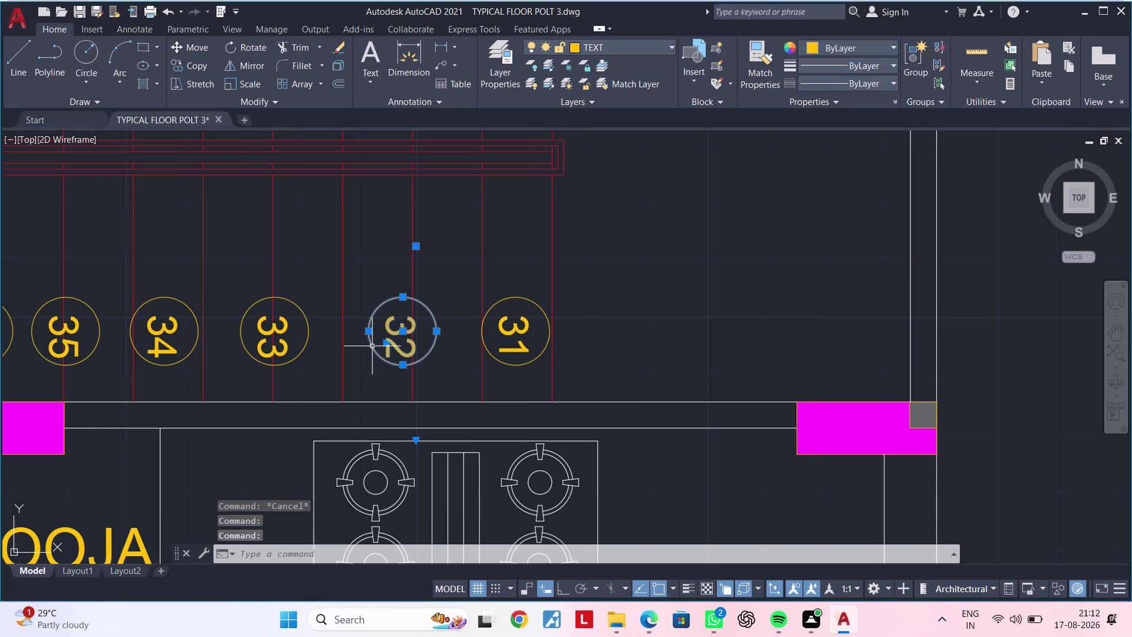
key(m)
key(space)
click(391, 337)
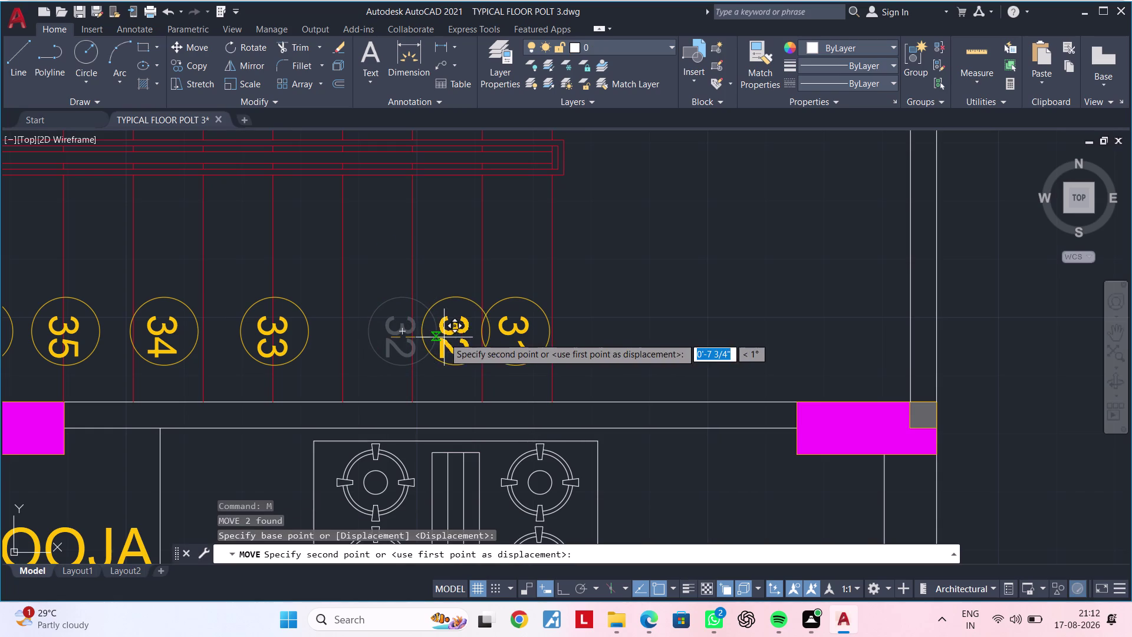
click(432, 339)
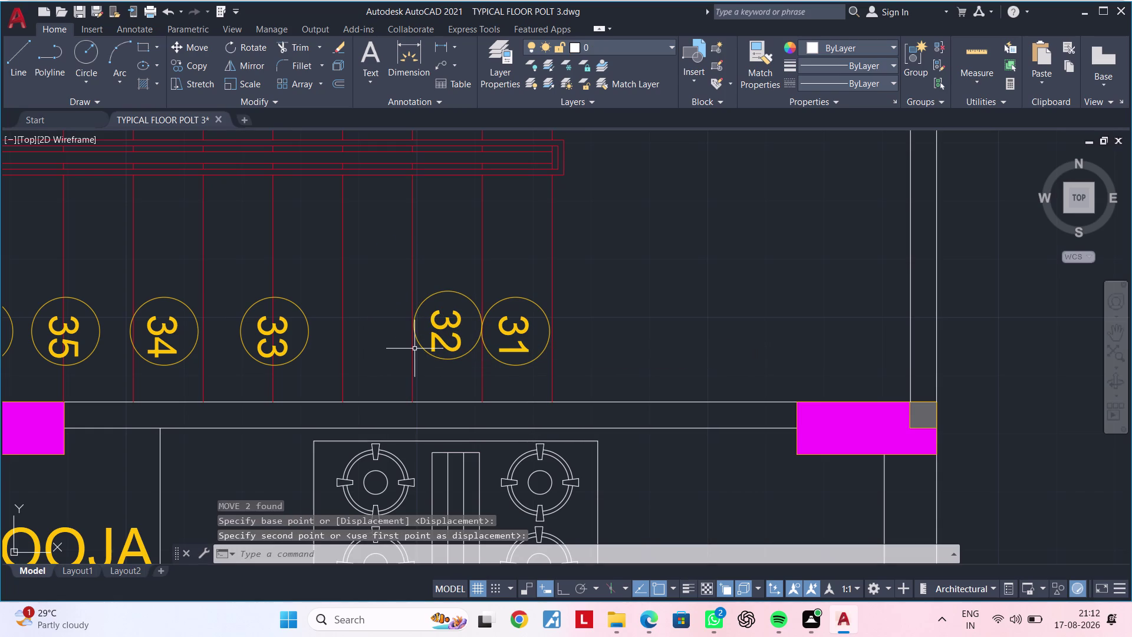
Move step circle 33 to sit just left of circle 32.
scroll(down, 3)
middle_drag(367, 355, 476, 344)
scroll(up, 3)
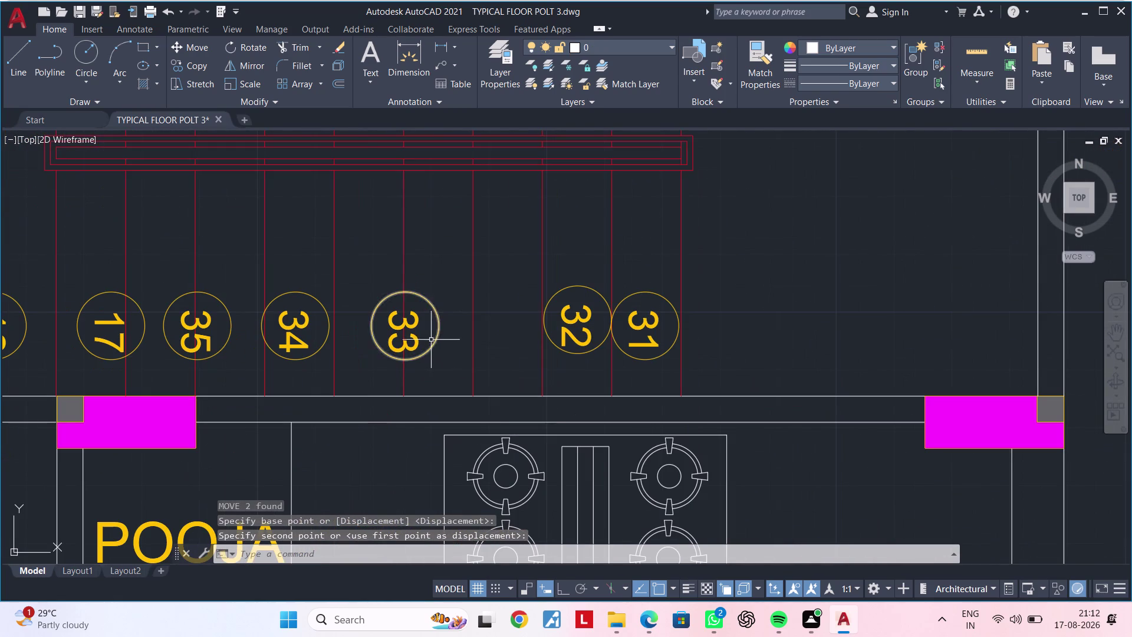
click(366, 285)
click(457, 359)
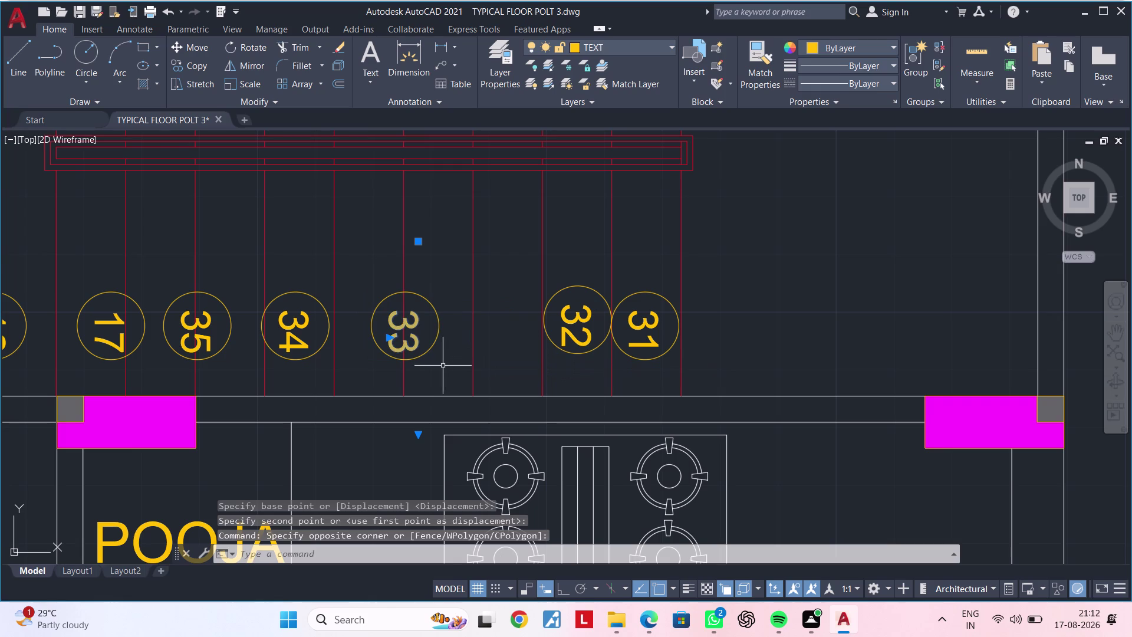
click(359, 286)
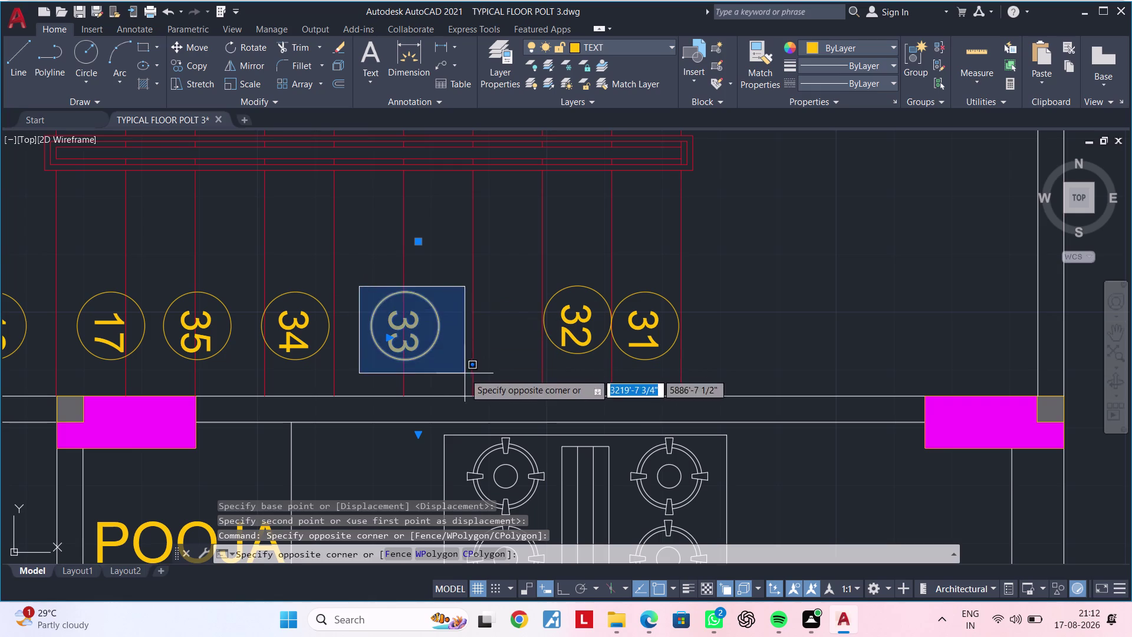
click(466, 375)
text(M)
key(space)
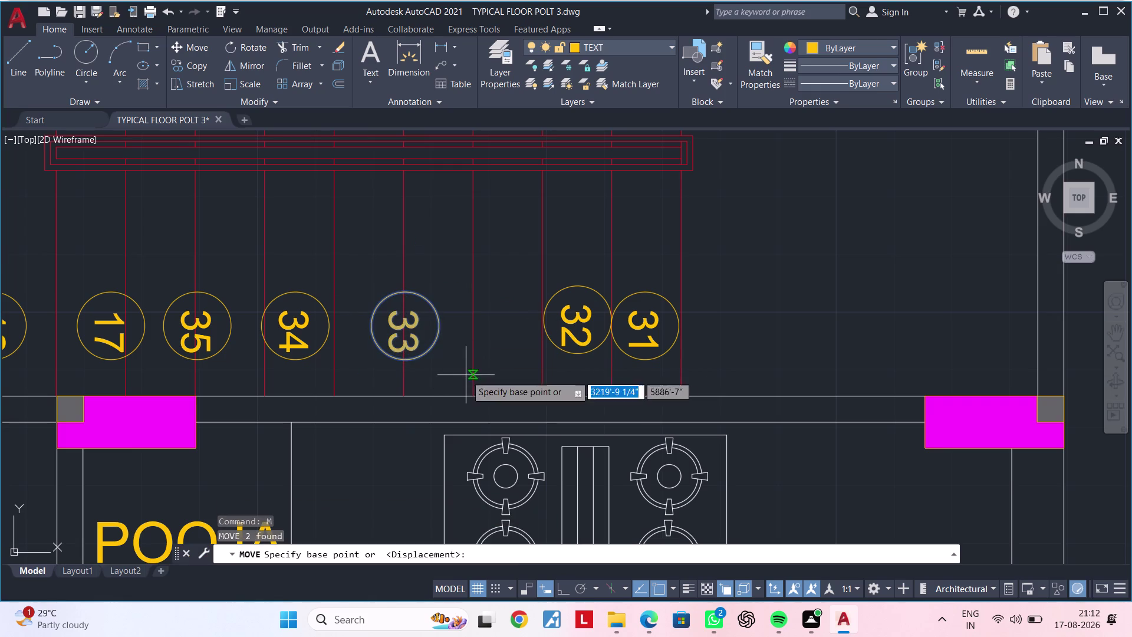
drag(400, 332, 408, 335)
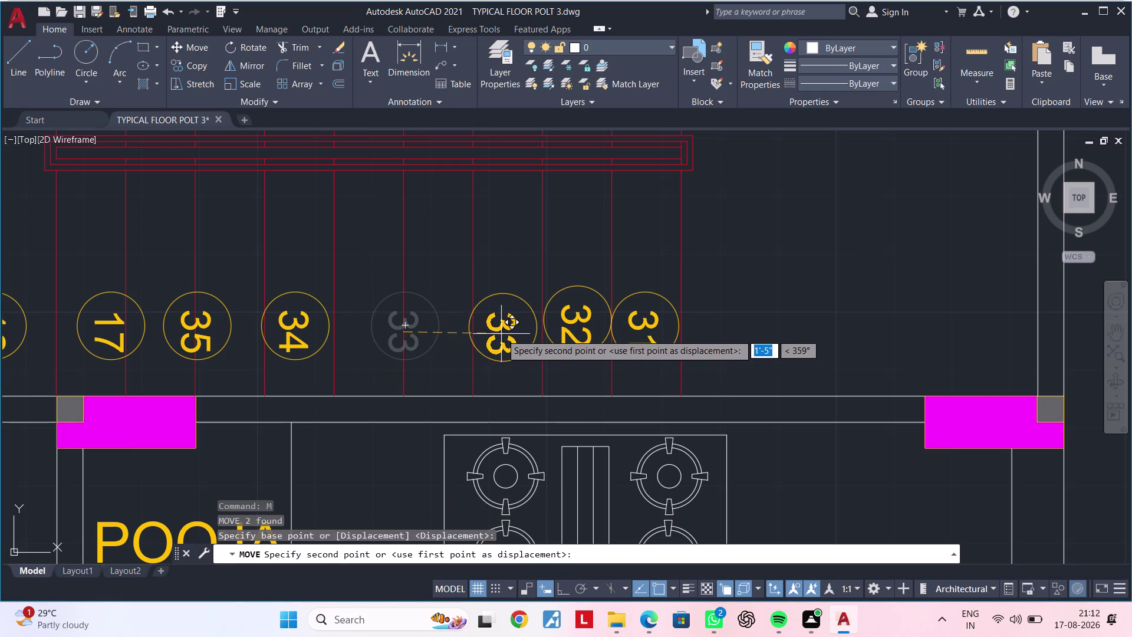
click(504, 332)
Move step circle 34 and its number just left of circle 33.
scroll(down, 3)
middle_drag(413, 345, 528, 345)
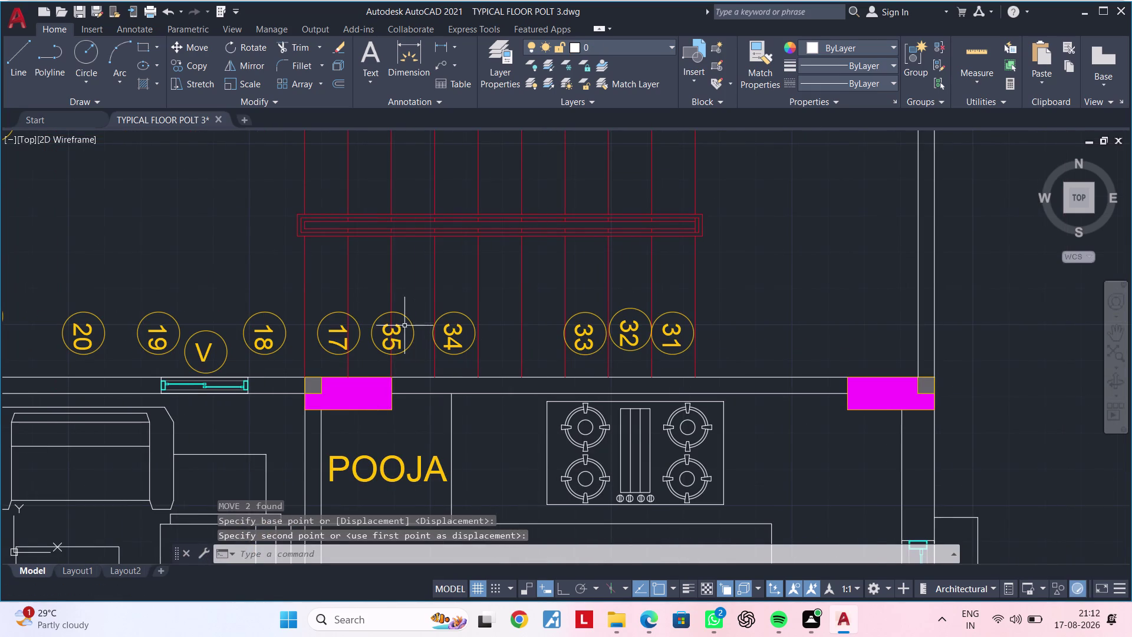
scroll(up, 3)
click(449, 309)
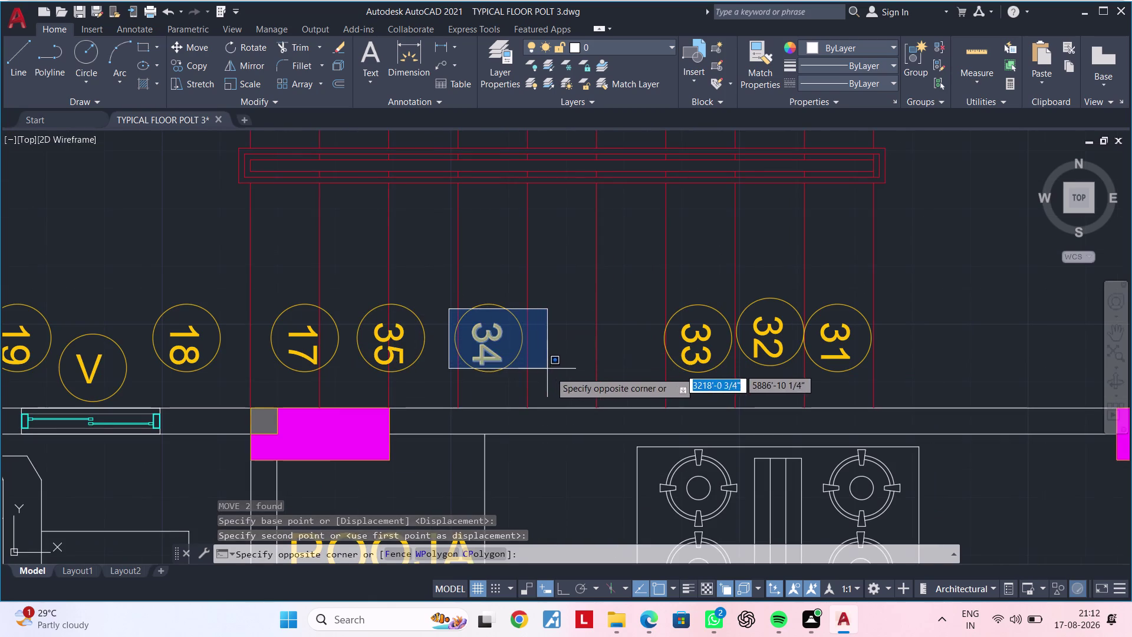
click(552, 376)
click(438, 294)
click(539, 365)
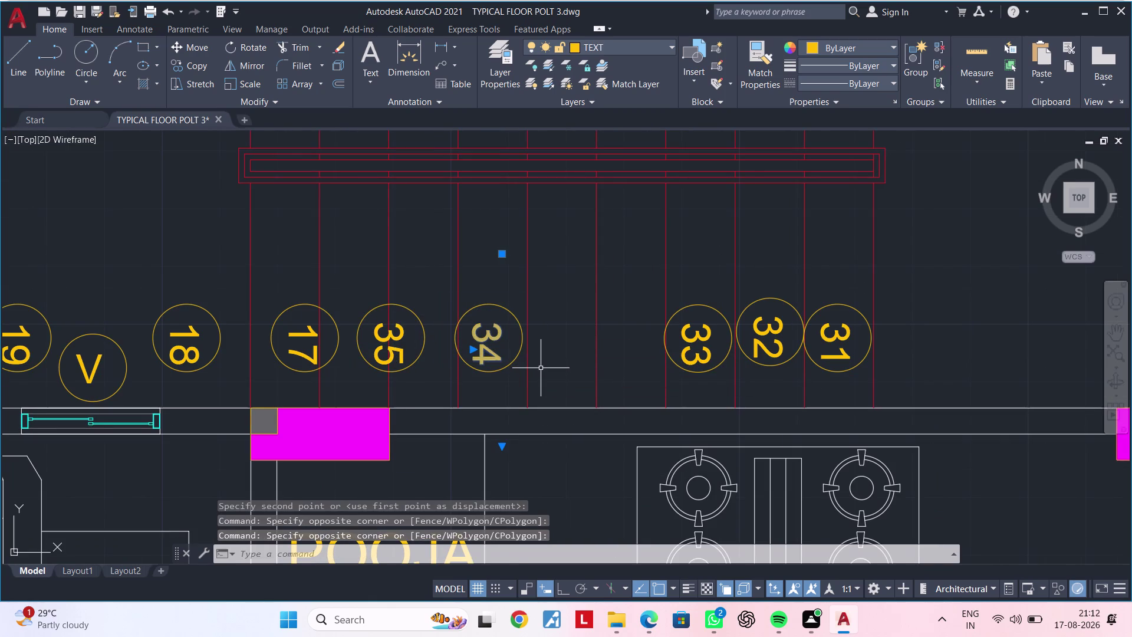
drag(417, 292, 447, 300)
click(578, 390)
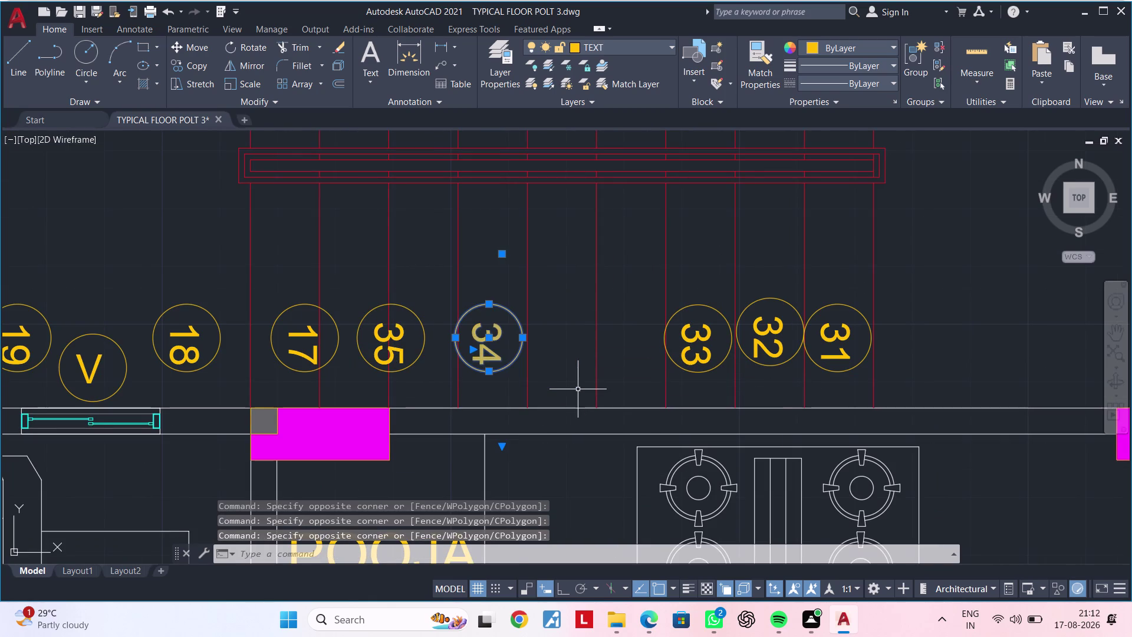
key(m)
key(space)
click(480, 347)
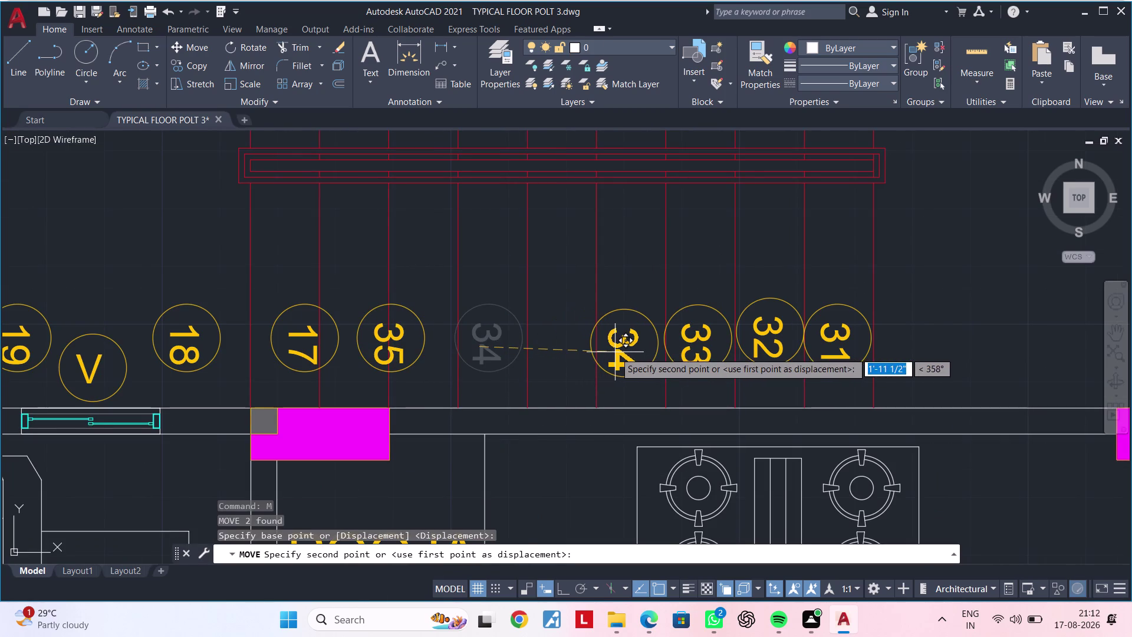
click(615, 352)
Move step circle 35 to sit just left of circle 34.
middle_drag(516, 357, 573, 355)
drag(404, 297, 412, 302)
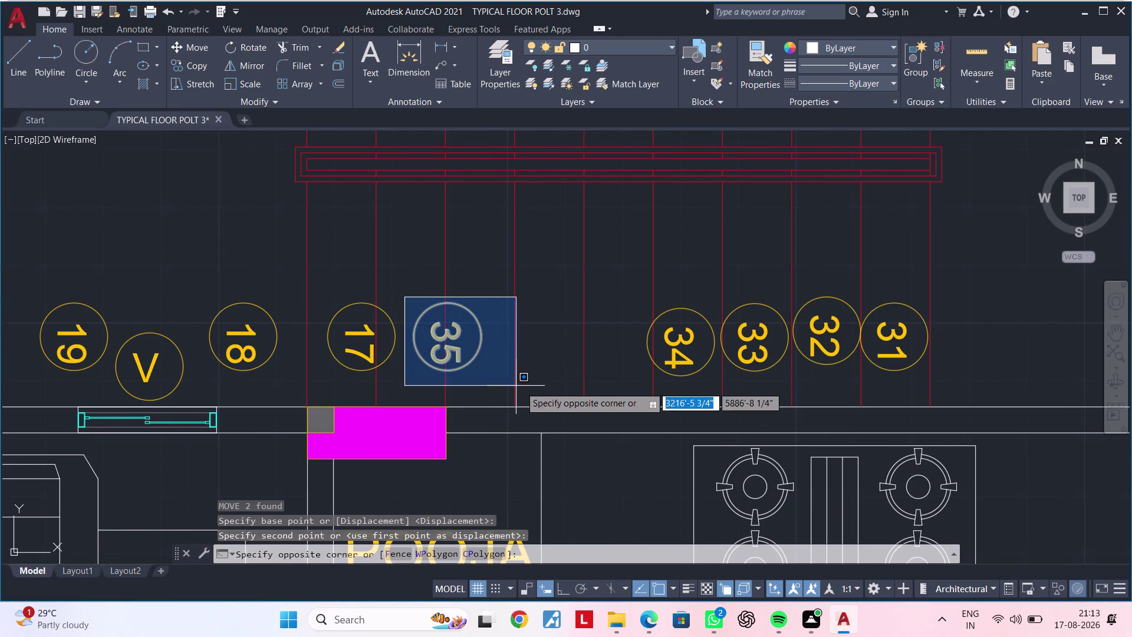
click(528, 380)
key(m)
key(space)
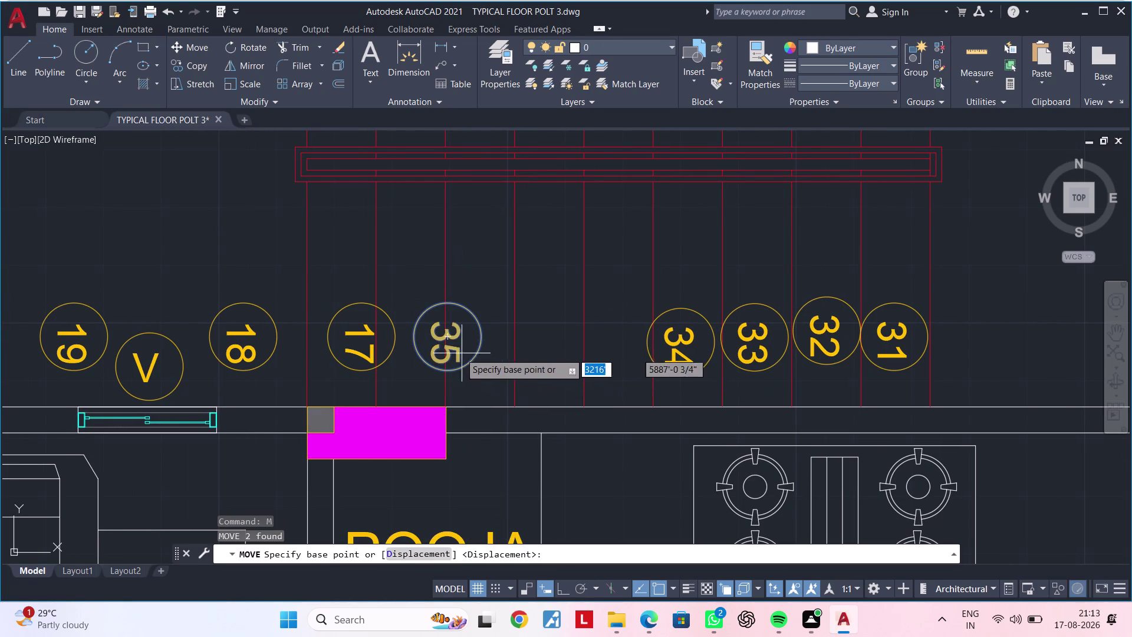
click(454, 351)
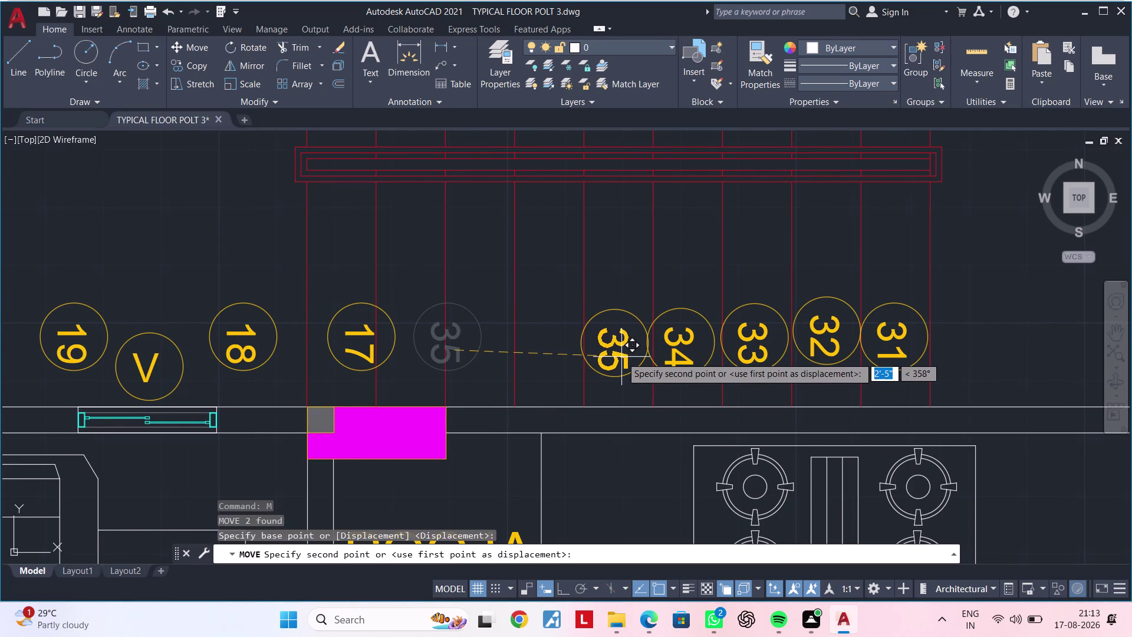
click(625, 357)
Move step circle 17 and its number just left of circle 35.
middle_drag(535, 364, 587, 361)
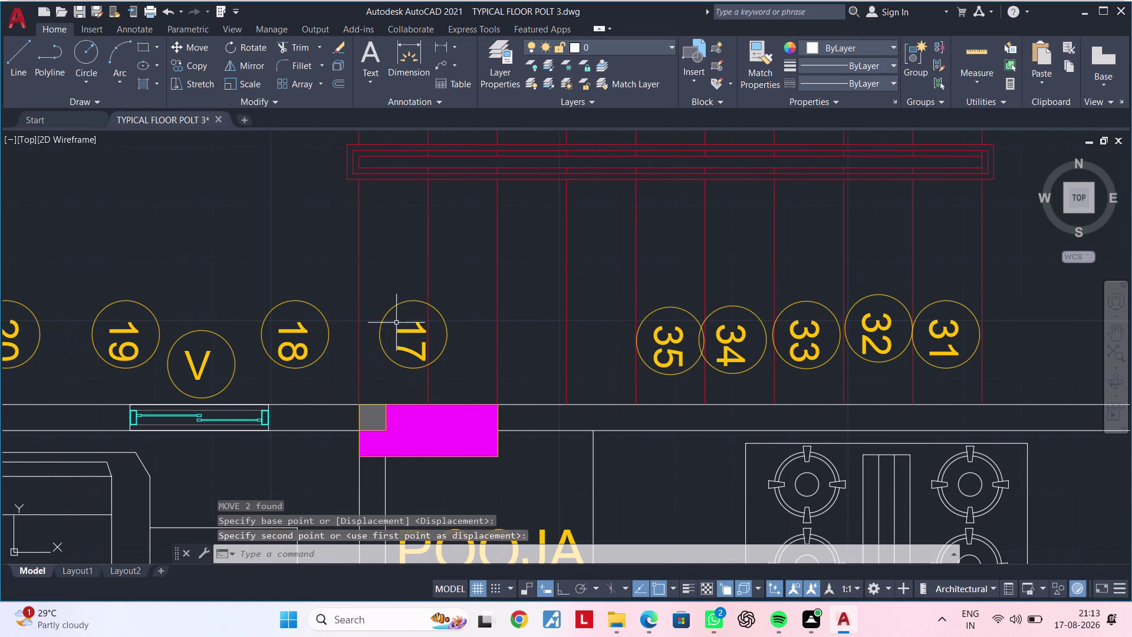
click(377, 303)
click(467, 372)
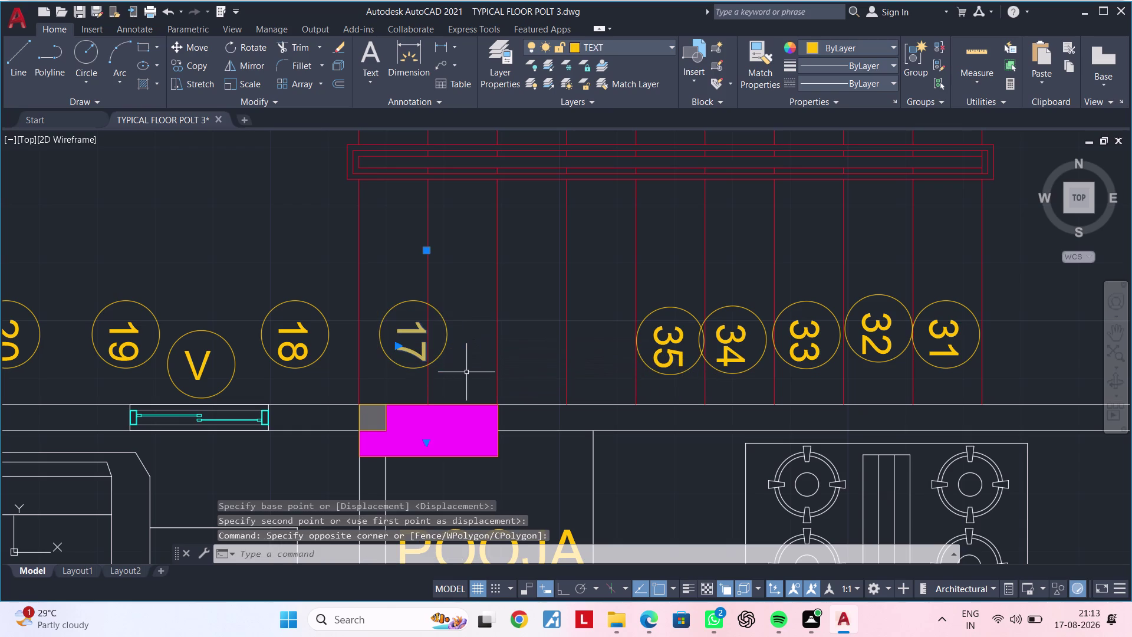
text(M)
key(space)
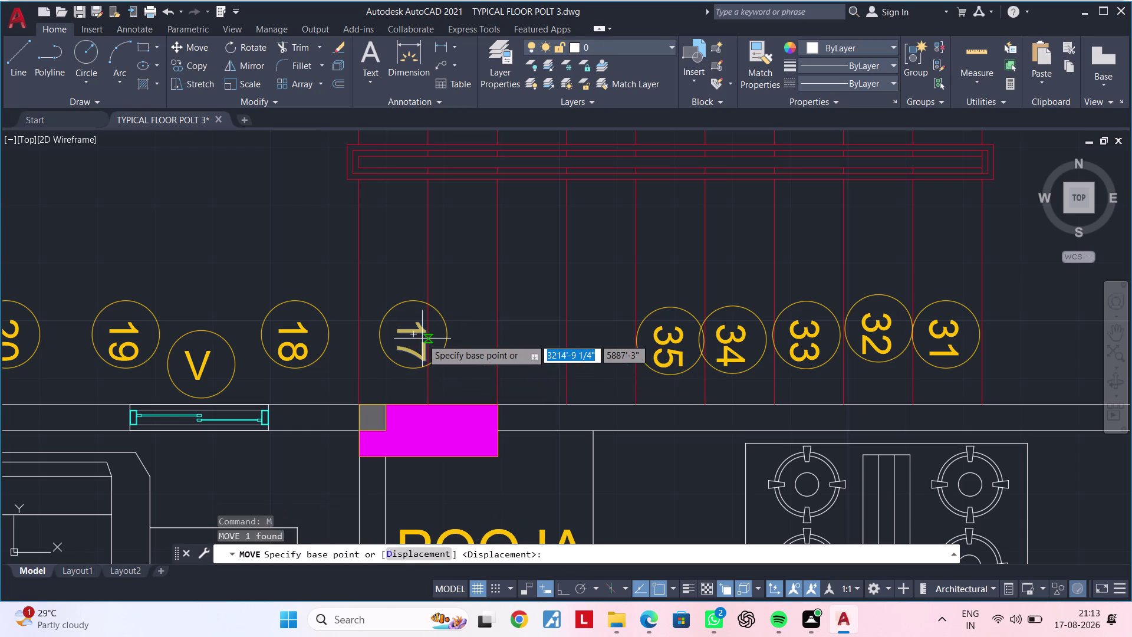
drag(422, 338, 427, 338)
key(Escape)
key(Escape)
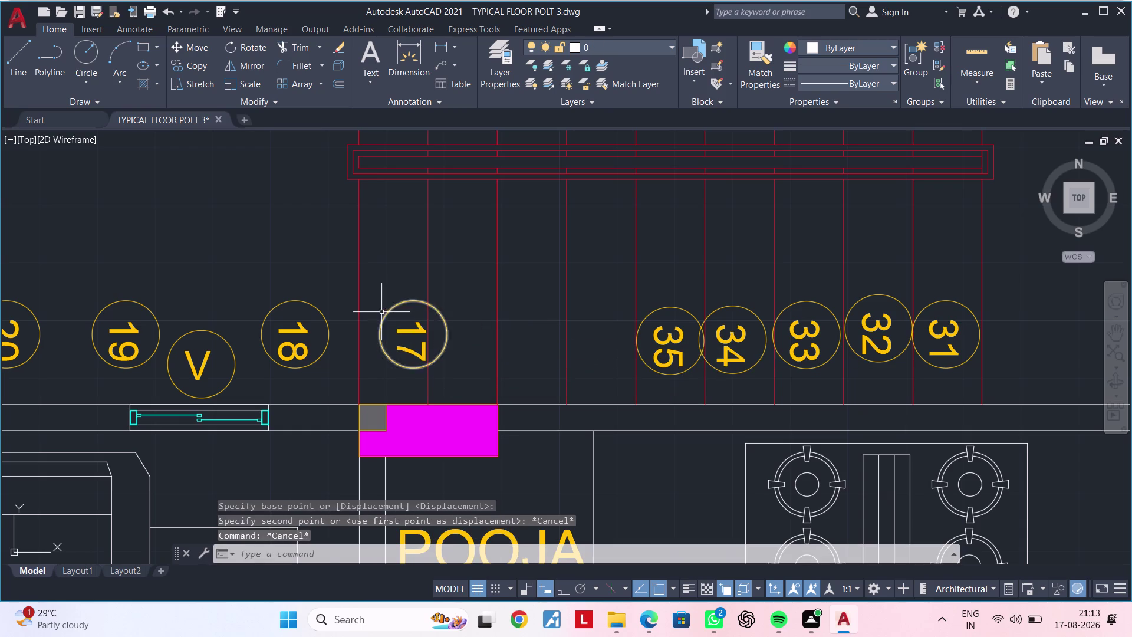
drag(376, 298, 394, 312)
click(480, 371)
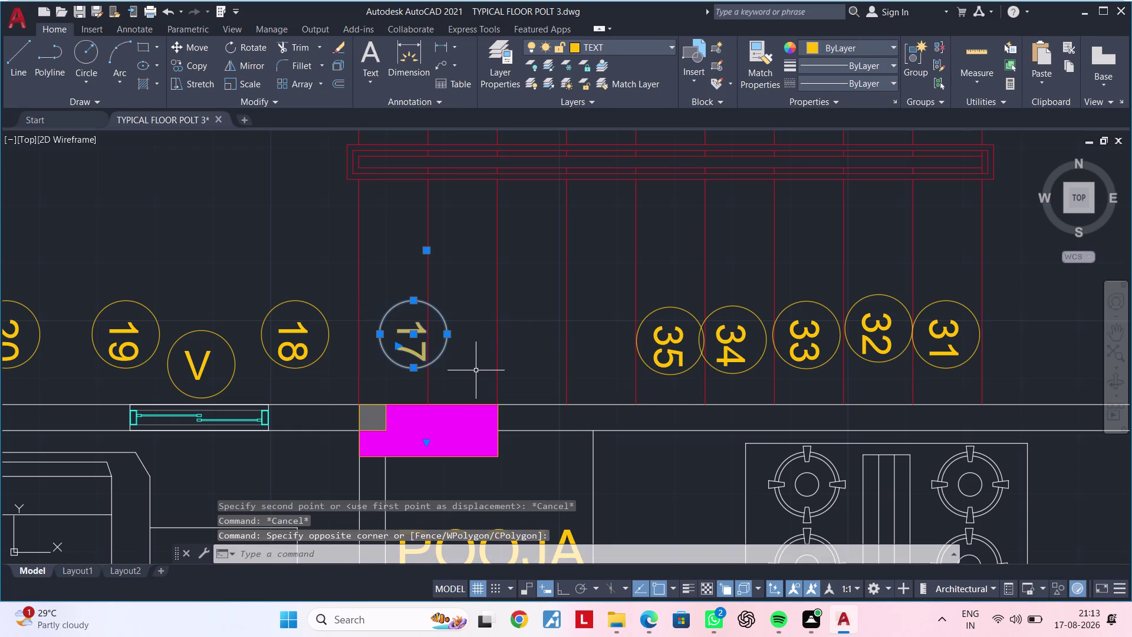
key(m)
key(space)
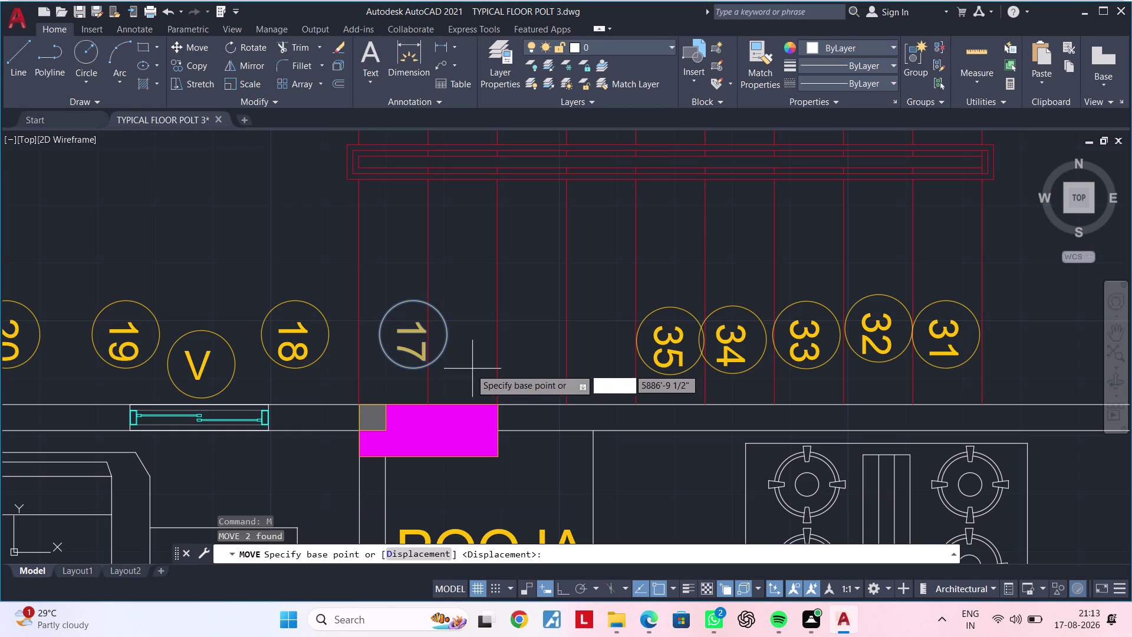
click(420, 339)
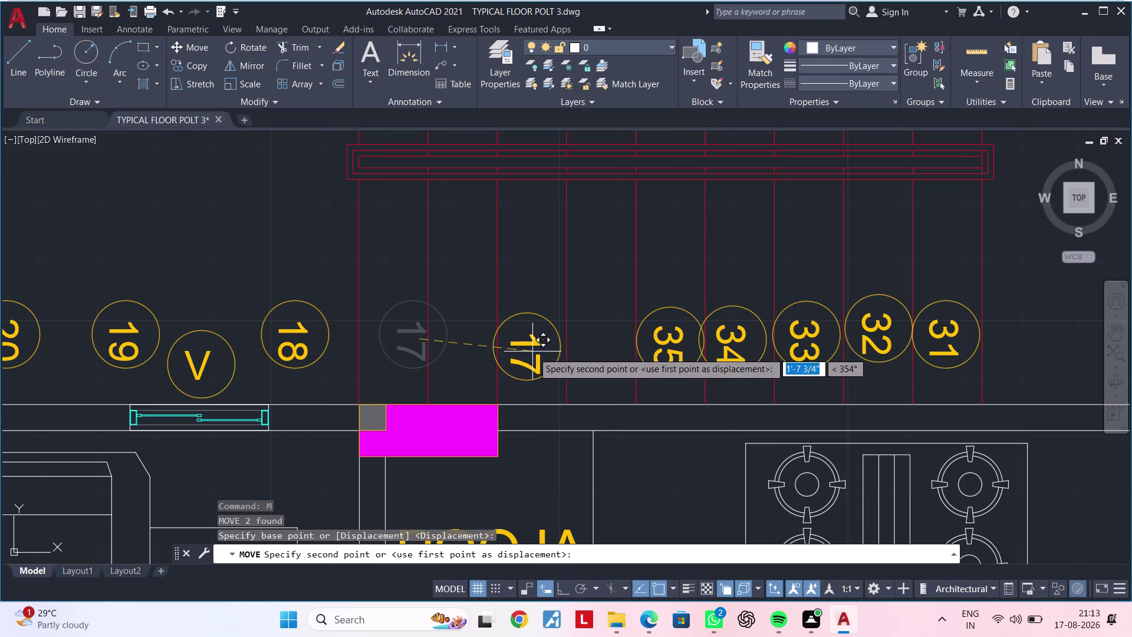
click(534, 352)
Move step circle 18 to sit just left of circle 17.
middle_drag(464, 355, 531, 355)
drag(318, 298, 328, 309)
click(411, 371)
text(M)
key(space)
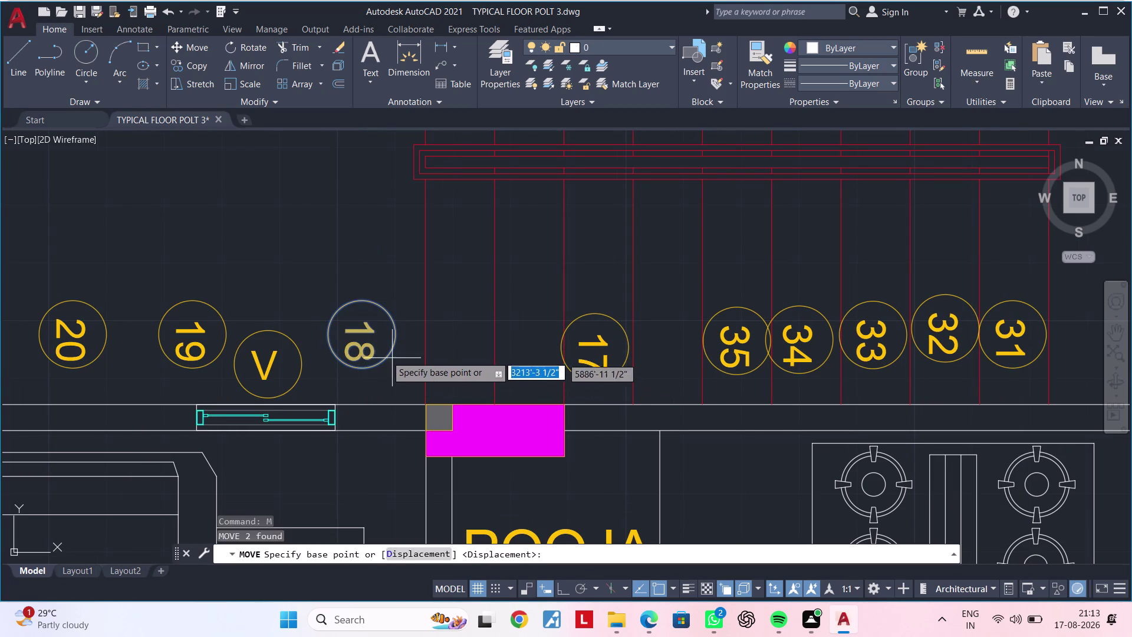
drag(365, 349, 372, 349)
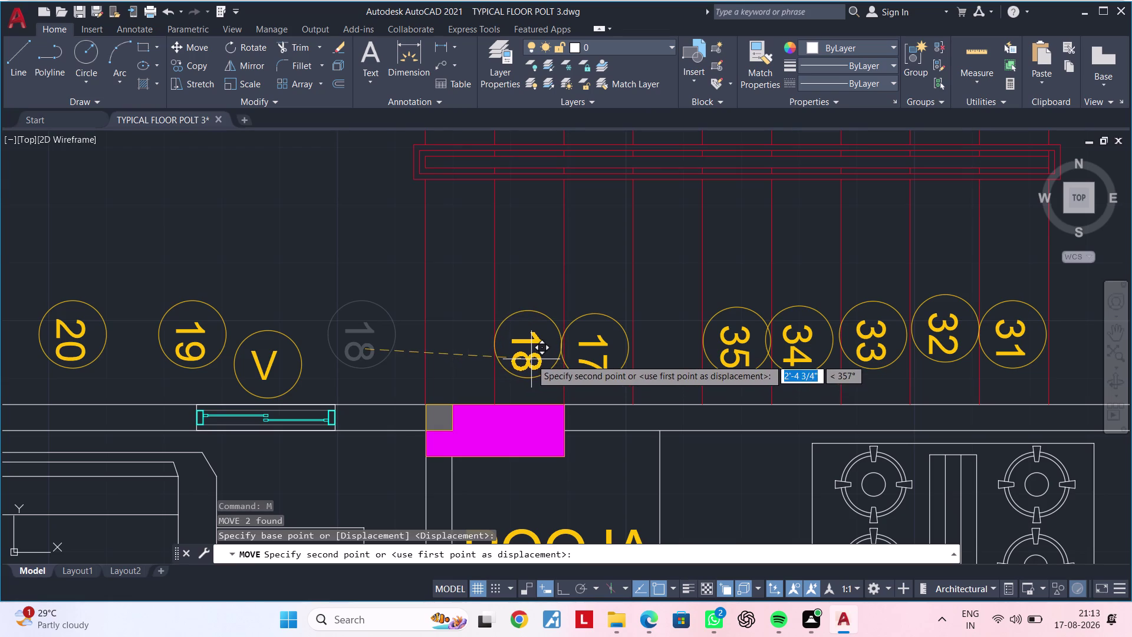
click(531, 359)
Move step circle 19 to sit just left of circle 18.
middle_drag(413, 372, 603, 372)
drag(328, 302, 342, 306)
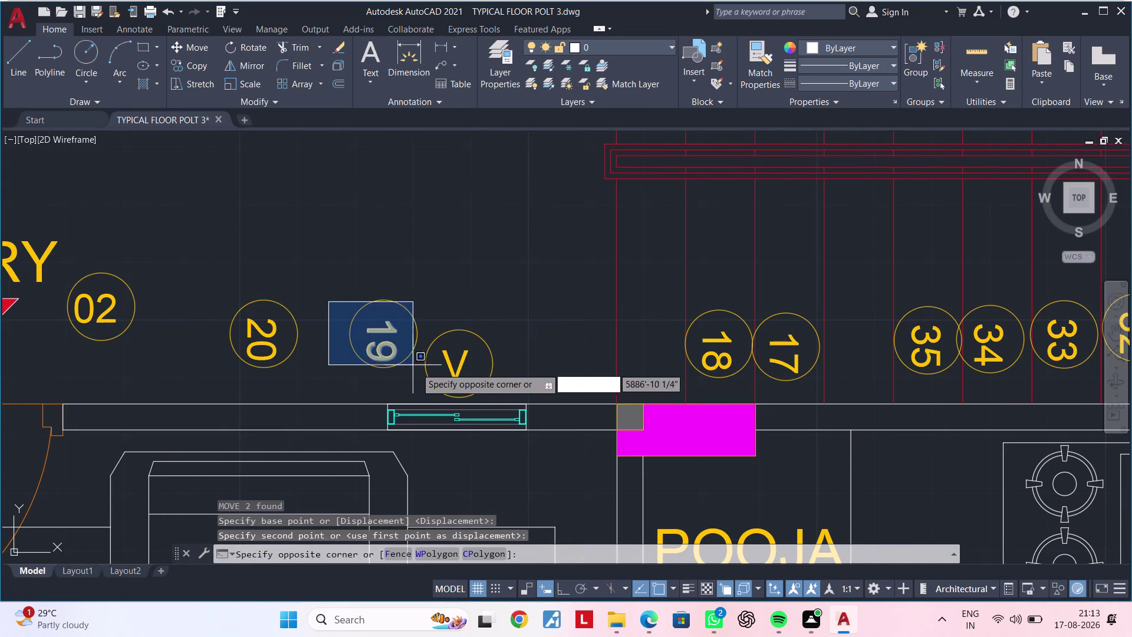
click(422, 365)
click(356, 298)
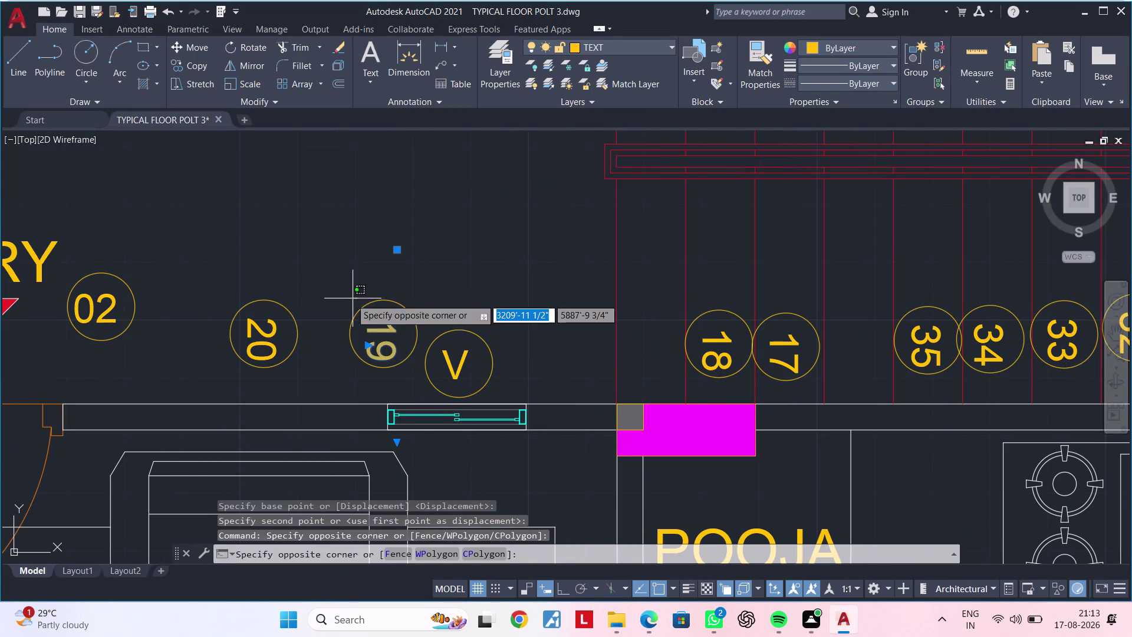
click(413, 370)
click(337, 286)
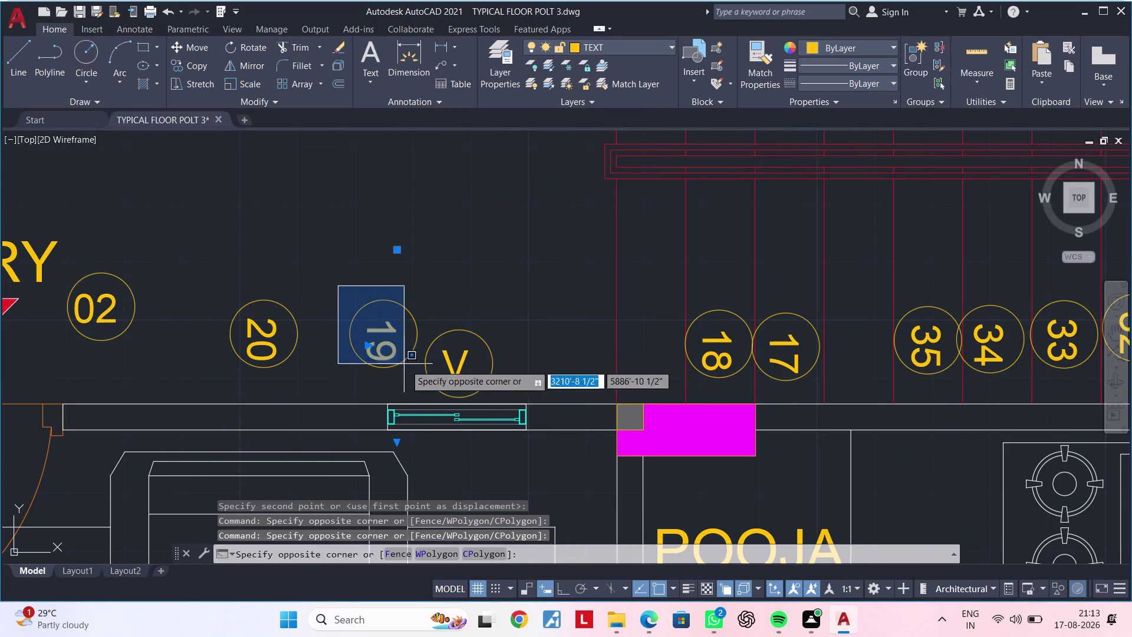
click(422, 378)
text(M)
key(space)
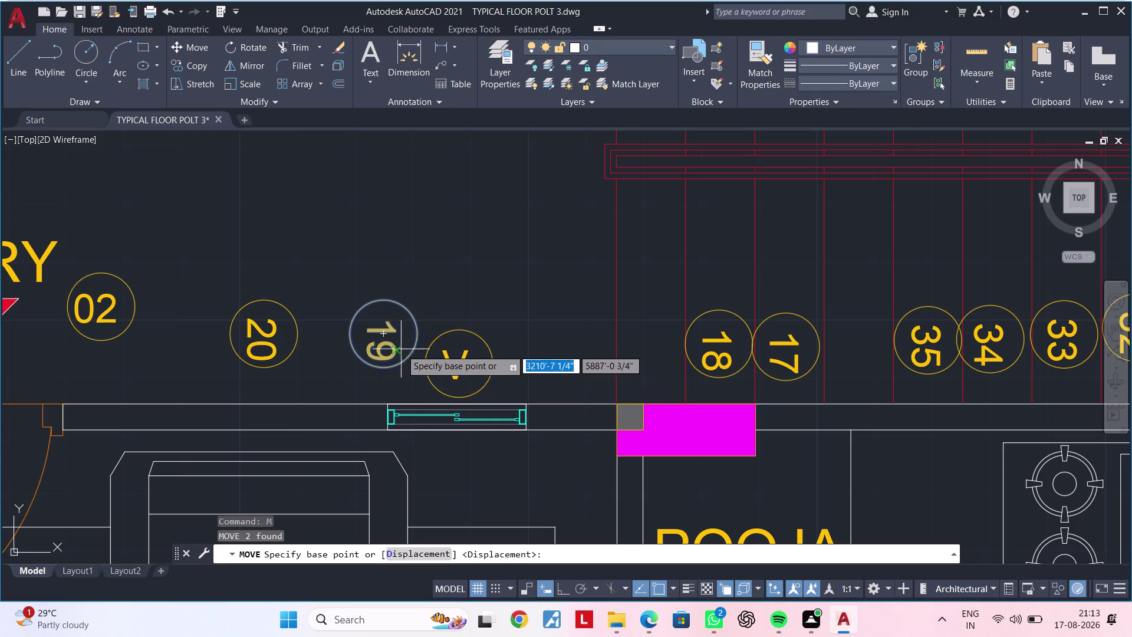
click(401, 347)
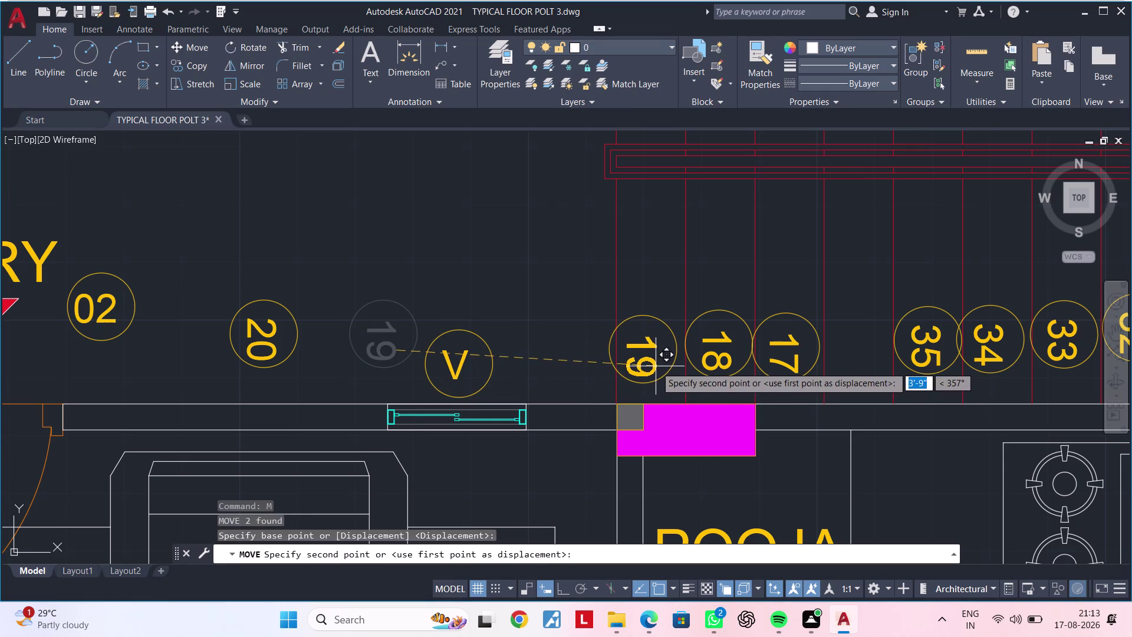
click(656, 365)
Move the number 20 marker and its text next to circle 19.
scroll(down, 3)
middle_drag(534, 365, 533, 359)
scroll(up, 3)
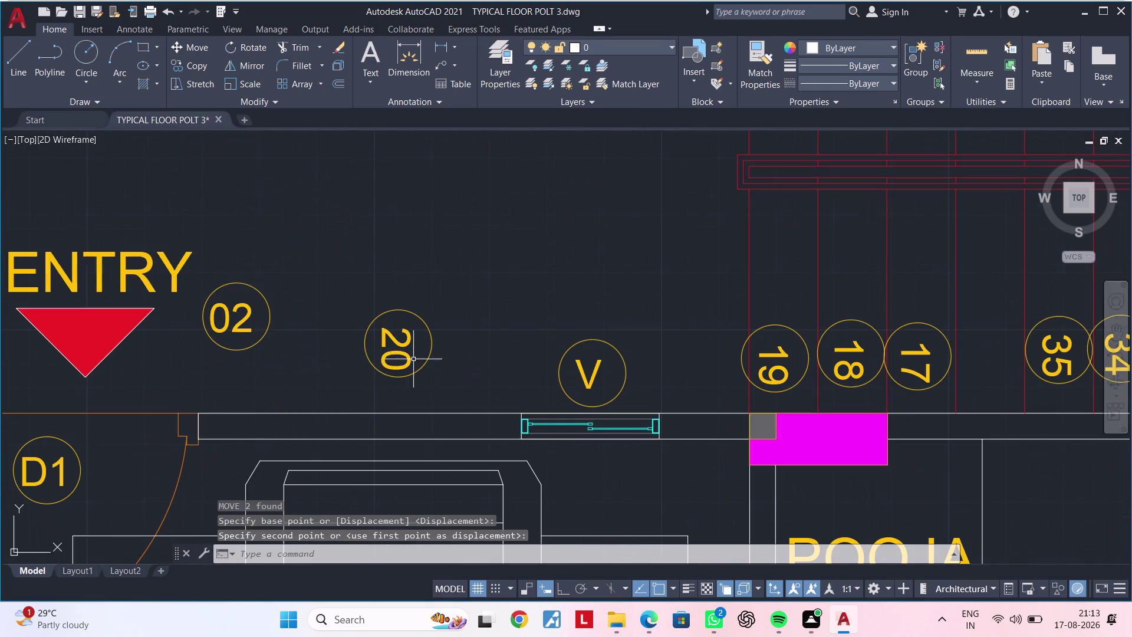
drag(327, 295, 407, 339)
click(480, 389)
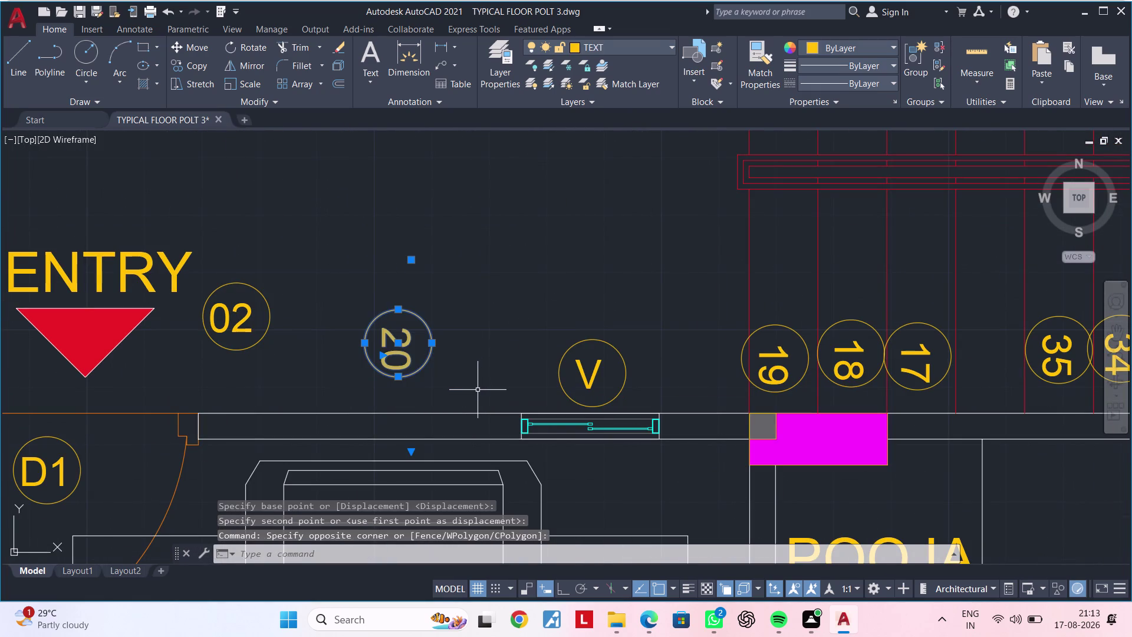
text(M)
key(space)
click(411, 357)
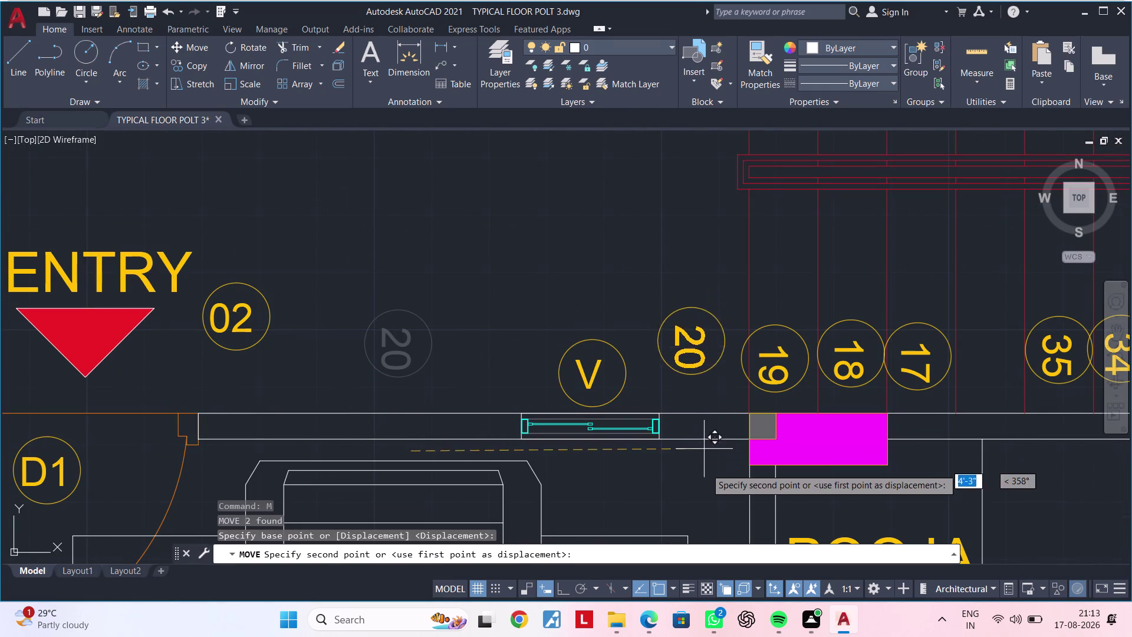
click(707, 472)
scroll(down, 3)
Pan to the loose step numbers and move tag 22 right beside tag 23.
middle_drag(680, 336, 582, 336)
scroll(down, 3)
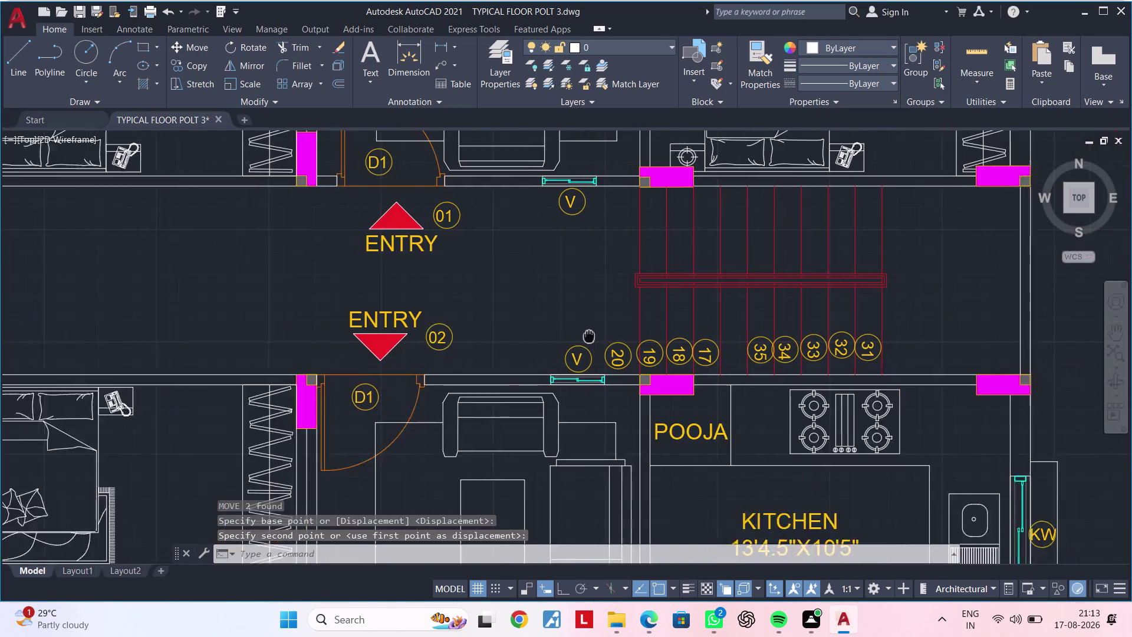
middle_drag(581, 336, 501, 334)
scroll(down, 3)
middle_drag(762, 326, 583, 367)
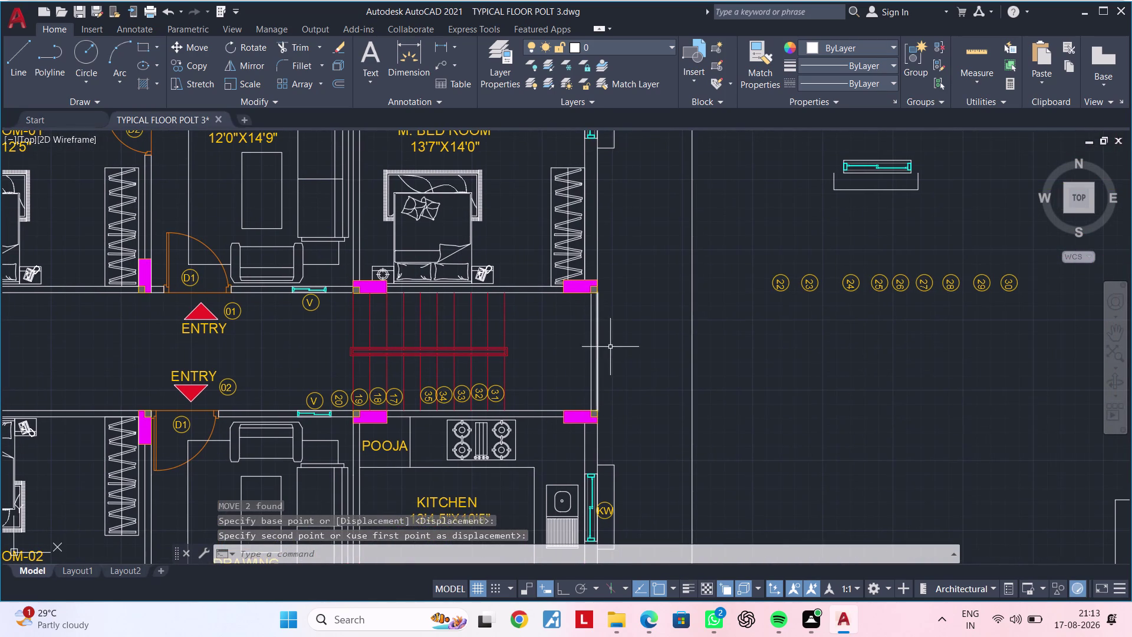
middle_drag(784, 352, 617, 365)
scroll(up, 3)
middle_drag(629, 325, 545, 363)
key(Escape)
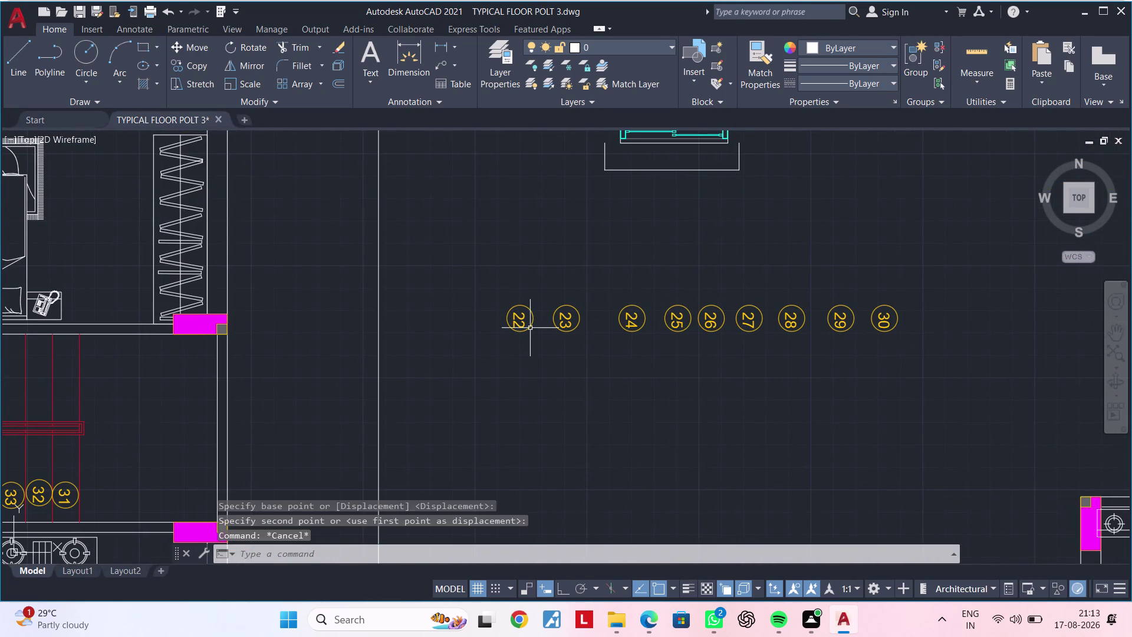
key(Escape)
click(504, 285)
click(553, 354)
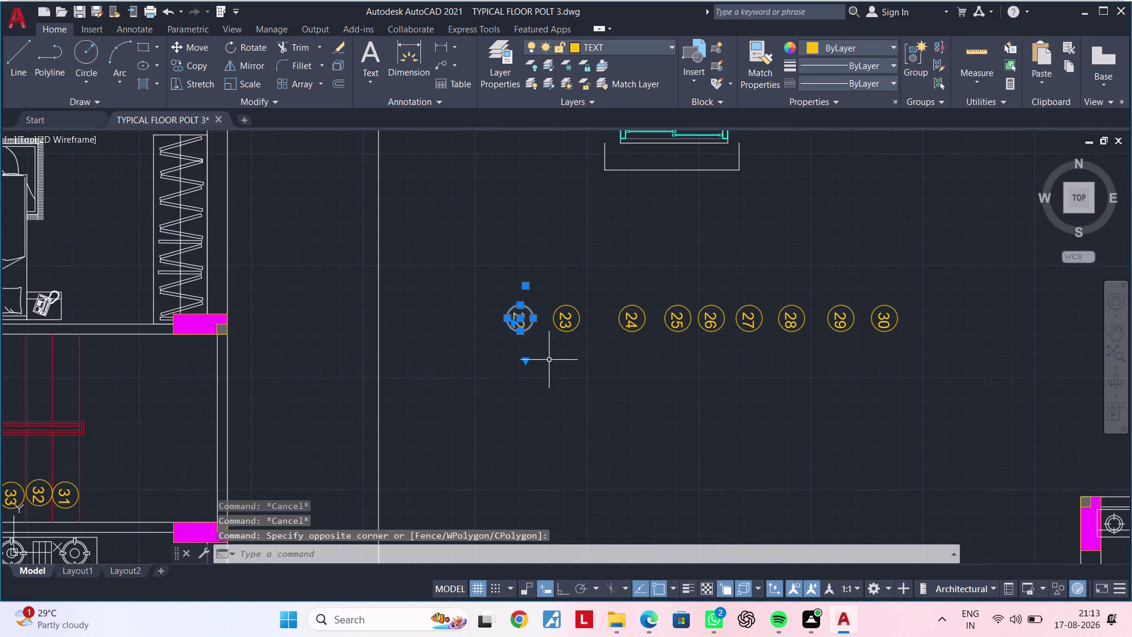
key(m)
key(space)
click(524, 320)
scroll(up, 3)
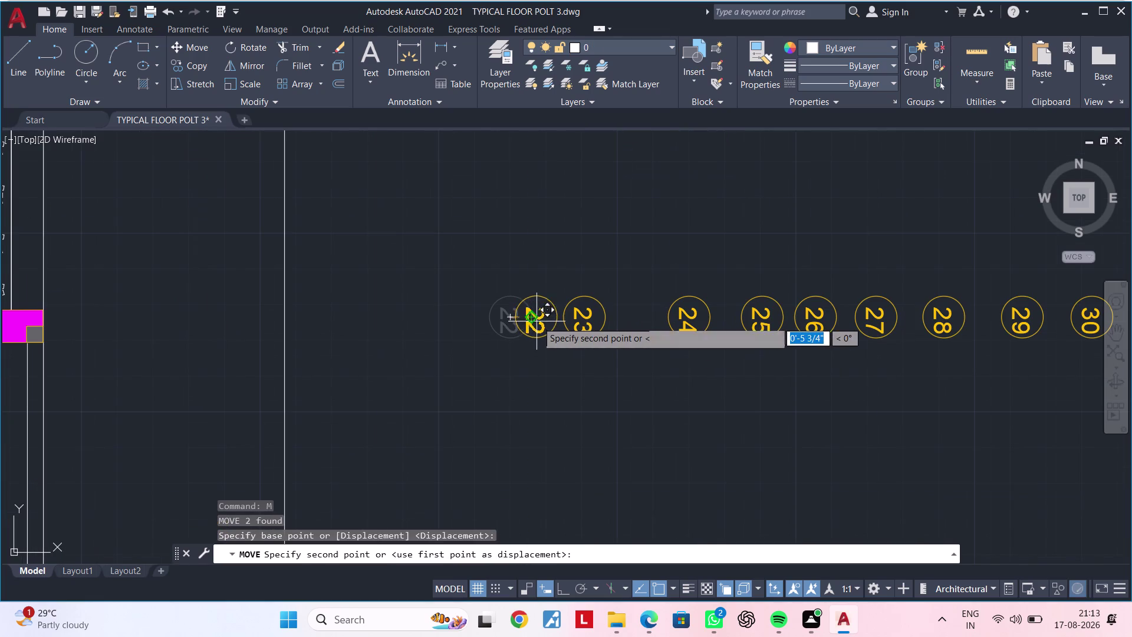
click(538, 319)
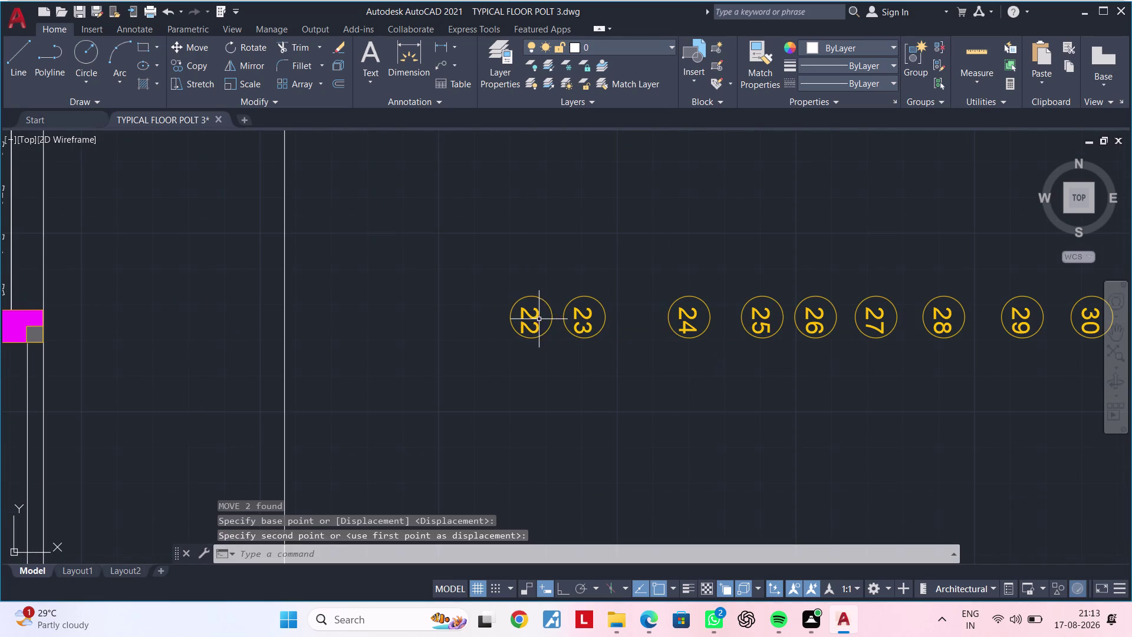
Move tags 24, 25 and 26 up to close the gaps after tag 23.
middle_drag(606, 346, 504, 357)
key(Escape)
drag(534, 297, 572, 331)
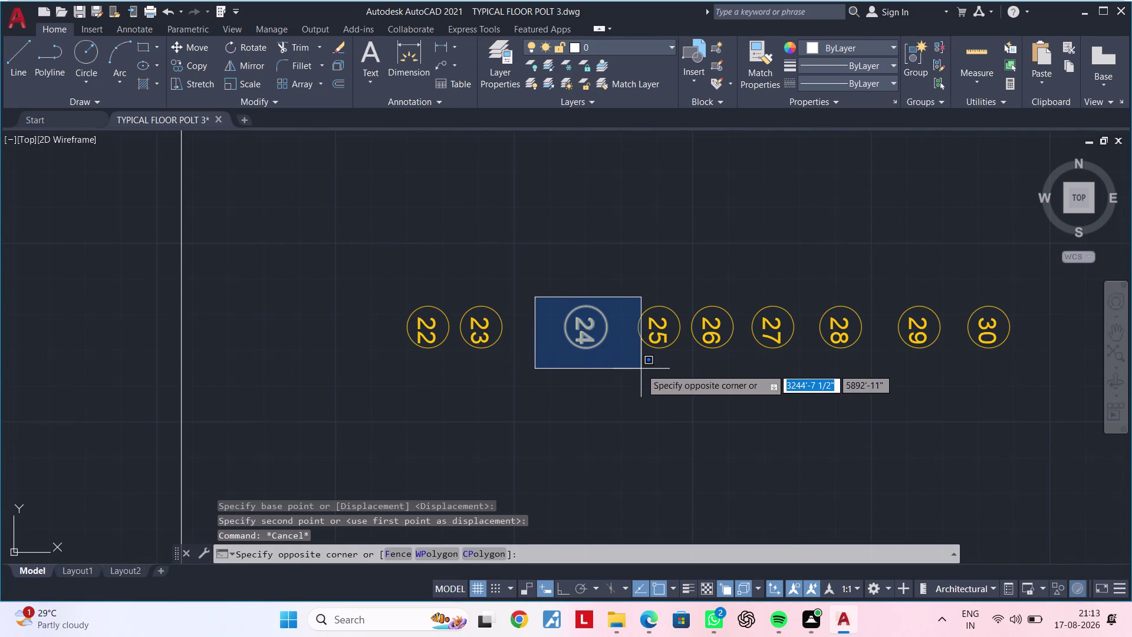
click(616, 365)
text(M)
key(space)
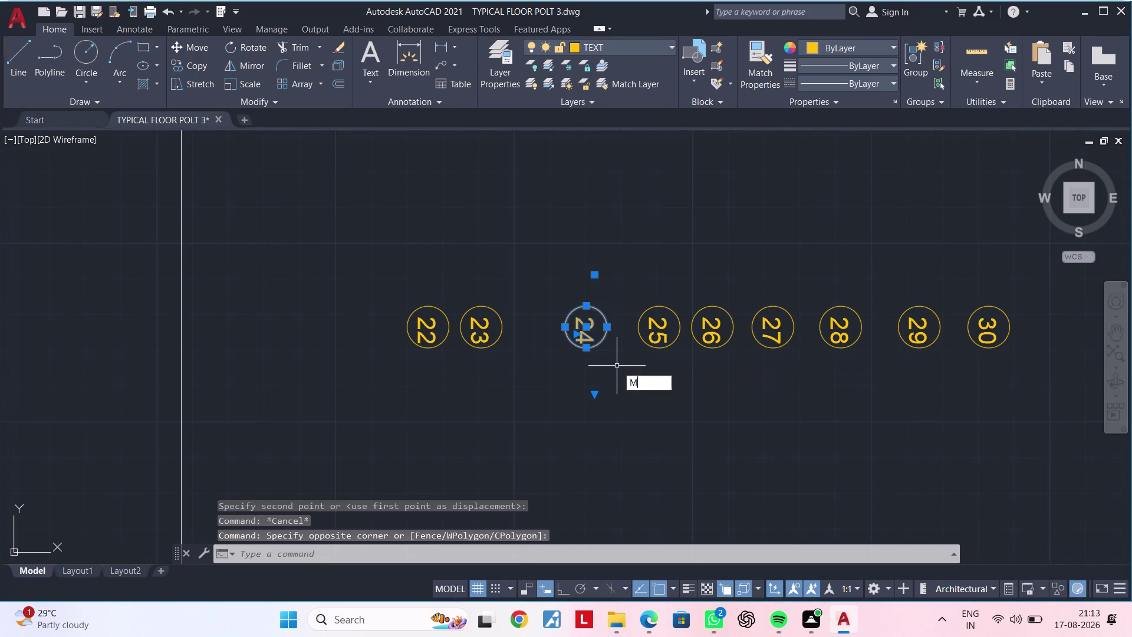
click(606, 348)
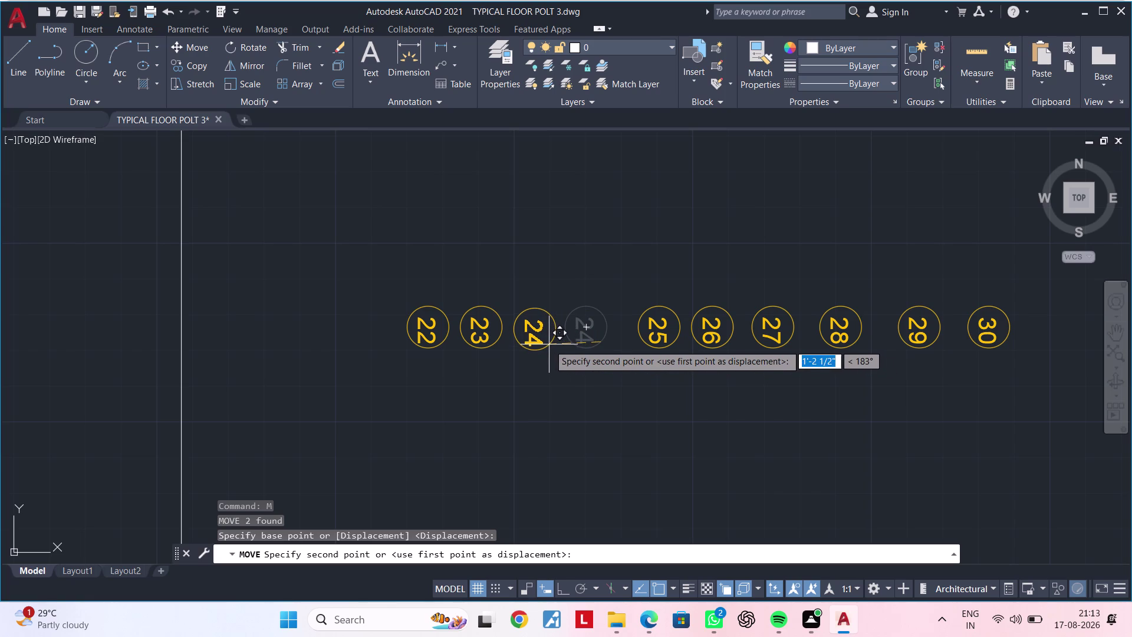
click(549, 344)
middle_drag(602, 345, 538, 347)
key(Escape)
drag(550, 307, 557, 312)
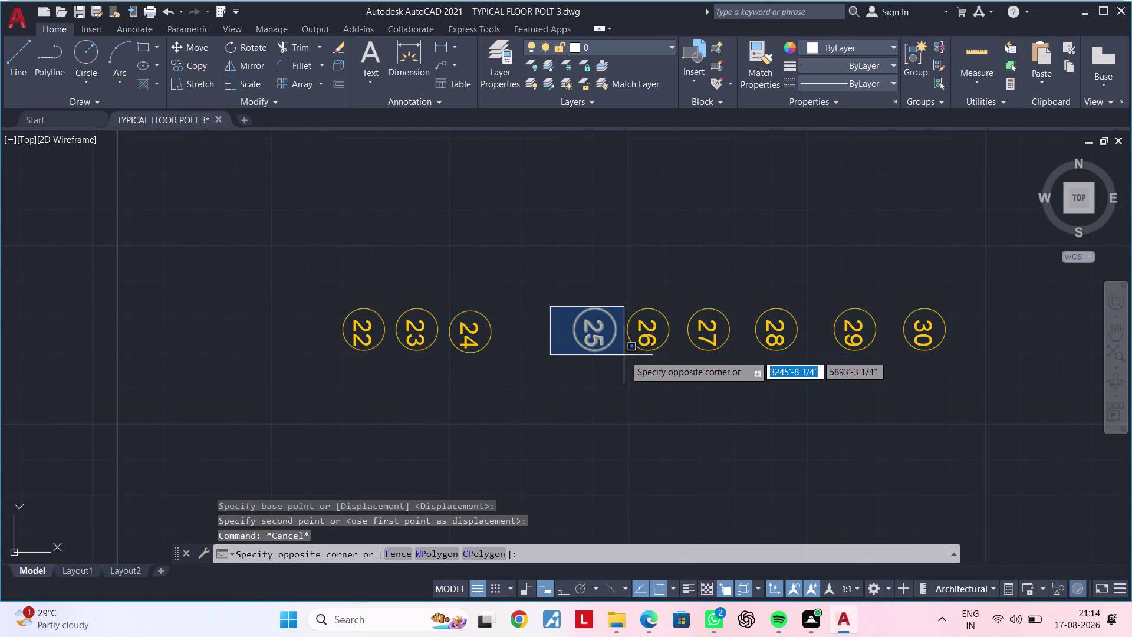
click(681, 354)
text(M)
key(space)
click(647, 337)
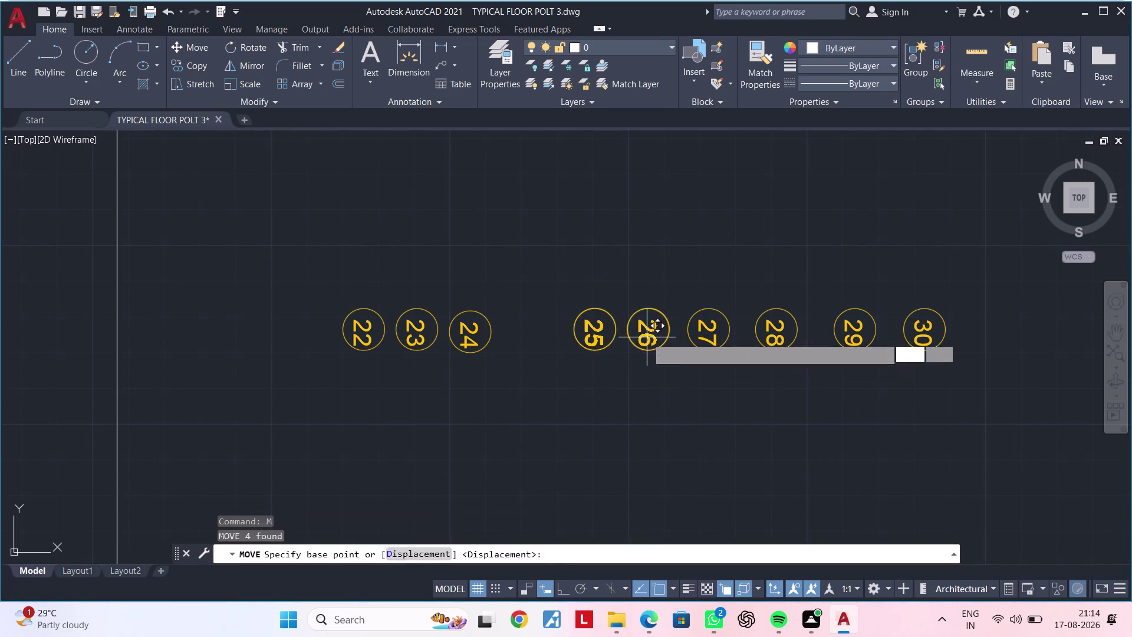
click(571, 338)
middle_drag(653, 342, 620, 363)
key(Escape)
drag(629, 311, 644, 341)
click(704, 383)
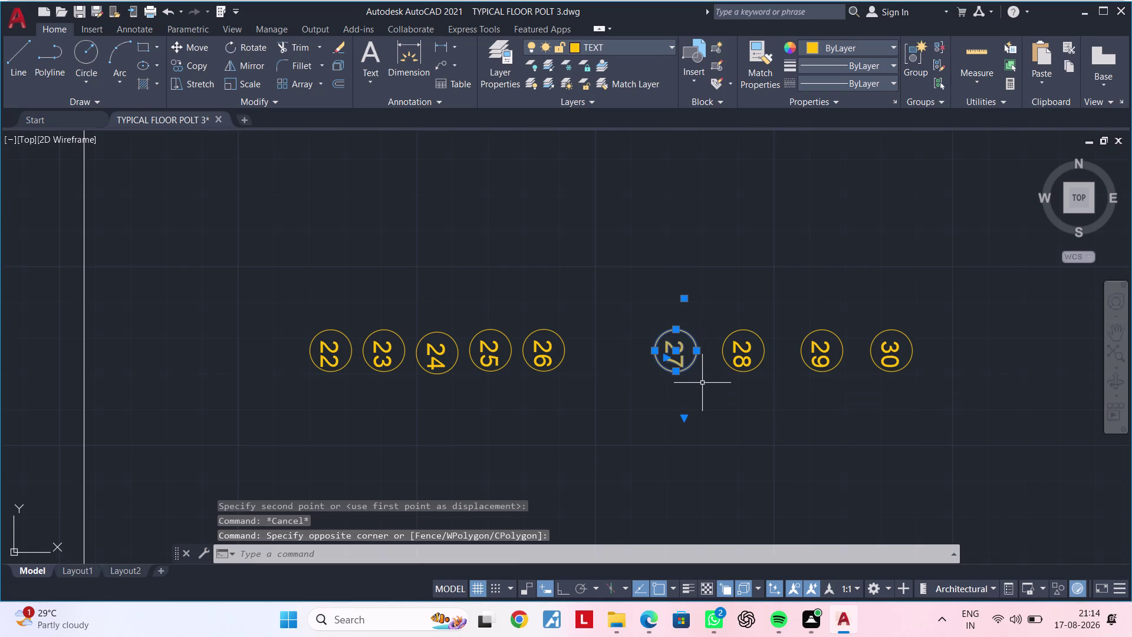
Move tags 27 and 28 so they follow tag 26 without gaps.
key(m)
key(space)
click(676, 363)
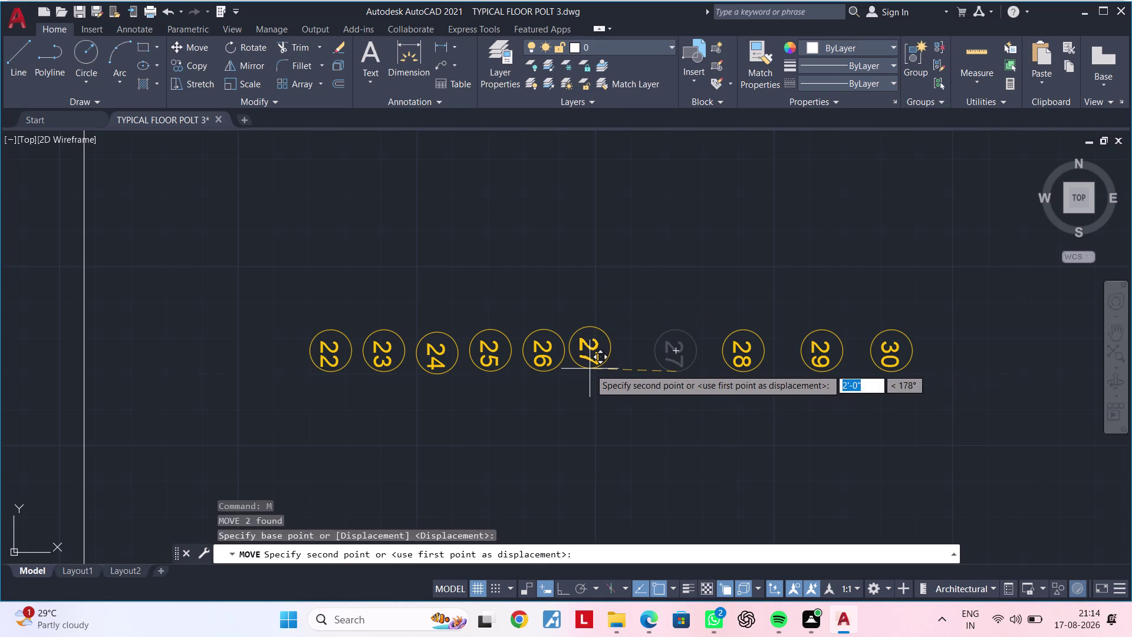
click(592, 370)
key(Escape)
middle_drag(651, 377, 594, 388)
key(Escape)
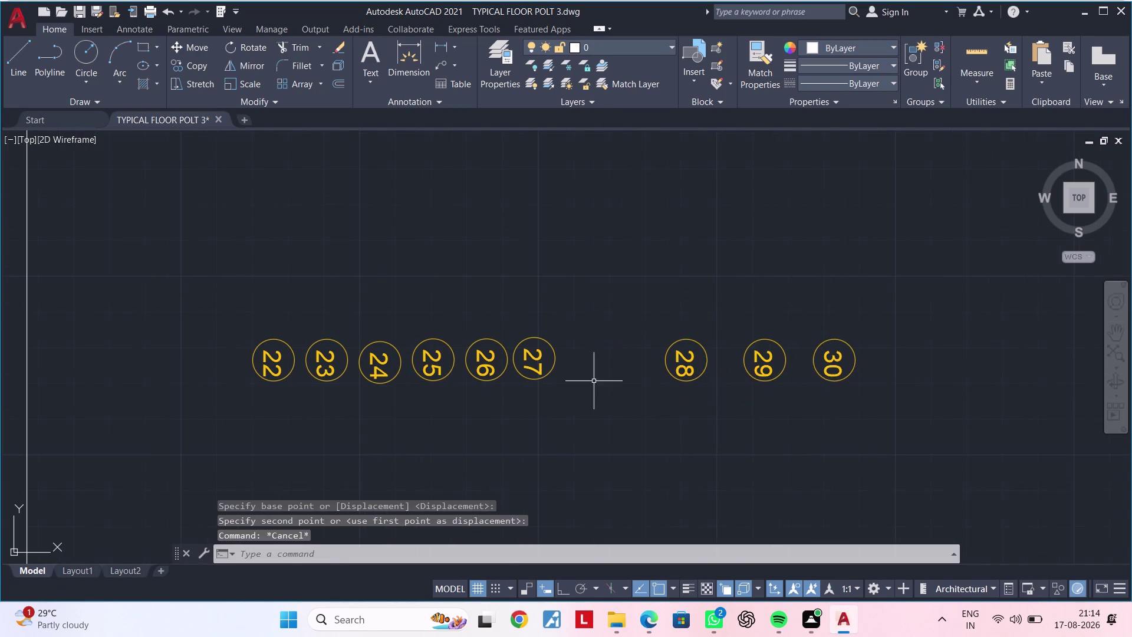
drag(623, 324, 653, 340)
click(718, 387)
text(M)
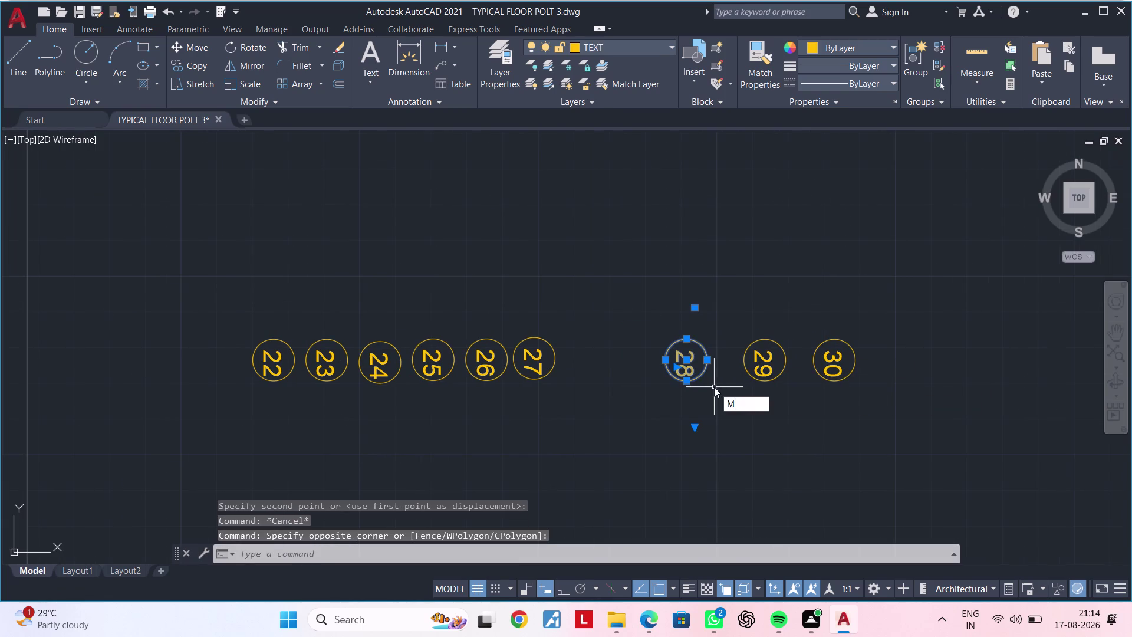
key(space)
click(694, 370)
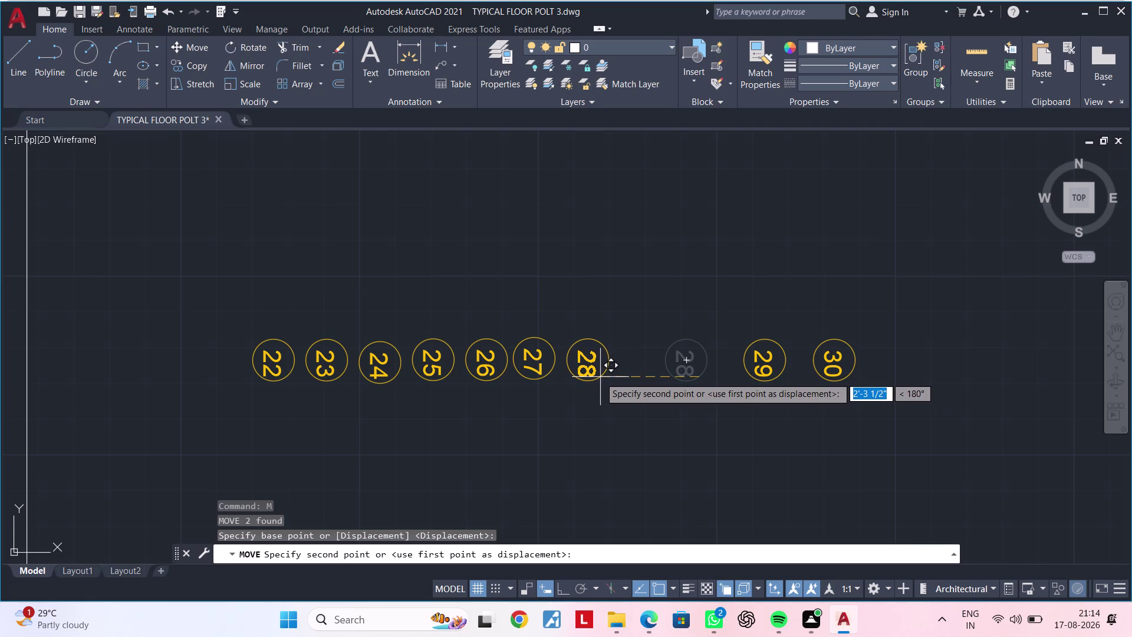
click(598, 377)
Move tags 29 and 30 in to finish the evenly spaced 22–30 row.
middle_drag(665, 380, 572, 392)
key(Escape)
drag(611, 345, 636, 365)
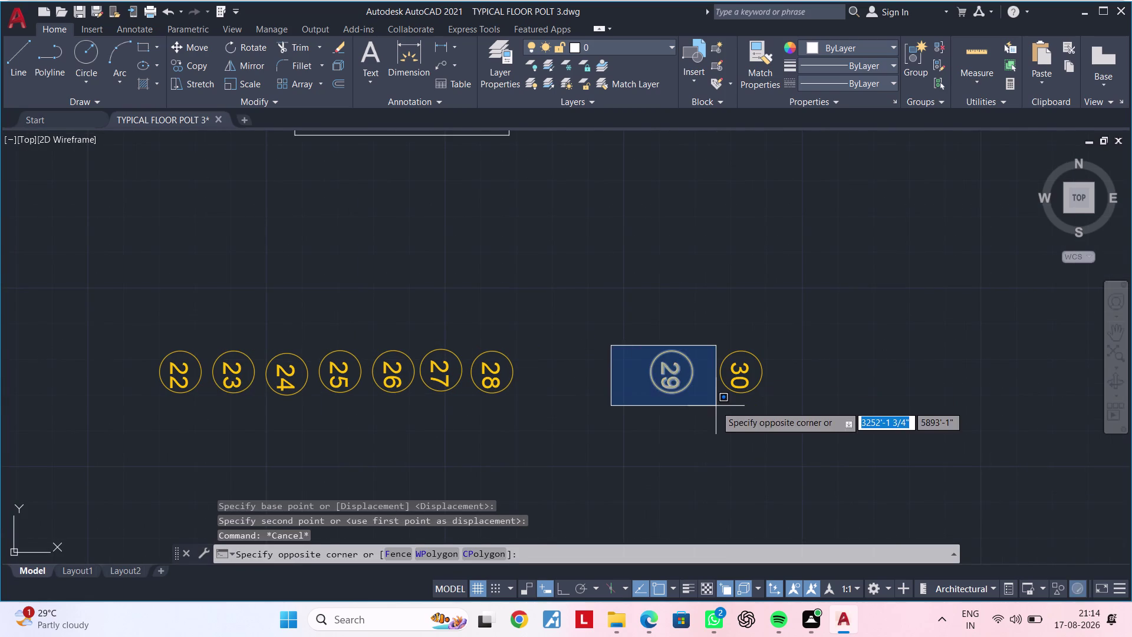
click(708, 406)
text(M)
key(space)
click(674, 368)
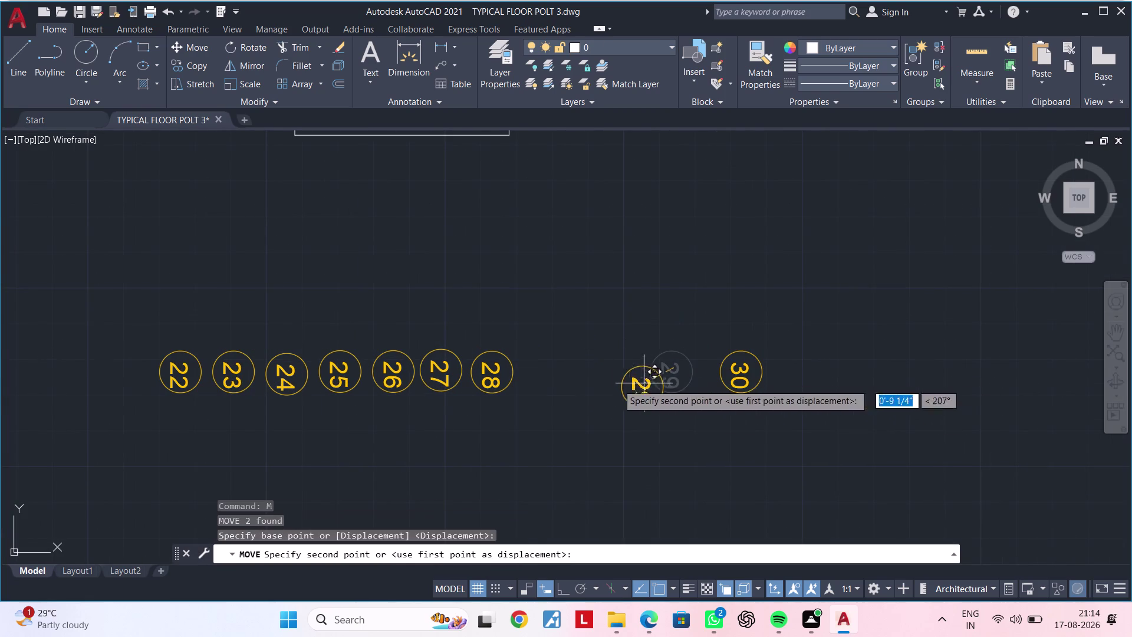
click(543, 369)
scroll(down, 3)
key(Escape)
middle_drag(609, 378, 548, 390)
key(Escape)
drag(570, 350, 623, 380)
click(701, 432)
text(M)
key(space)
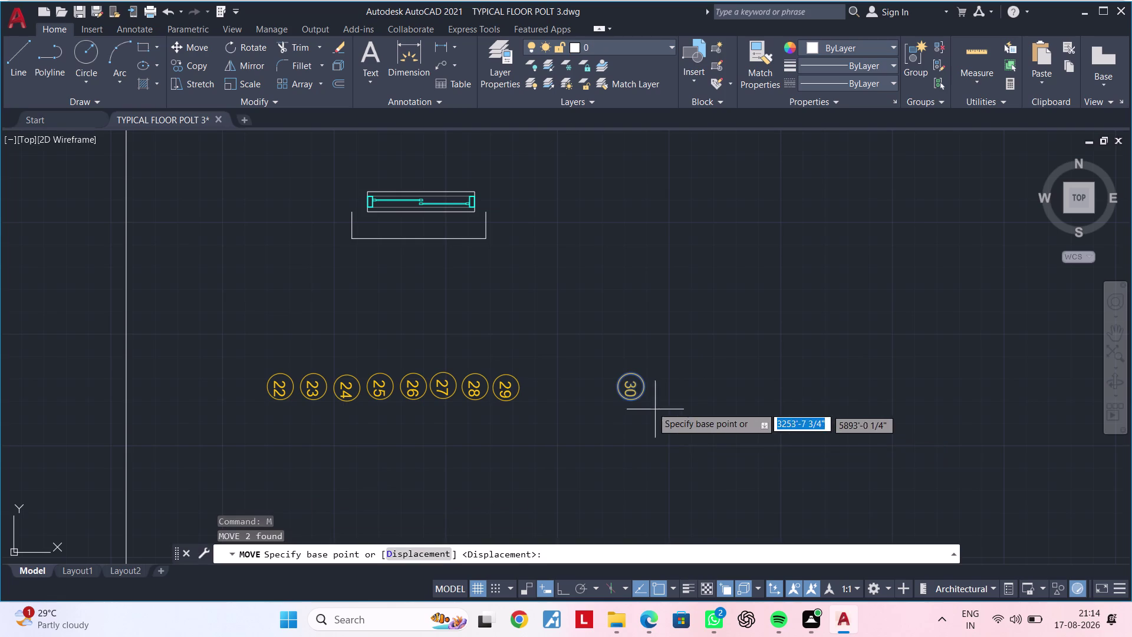
click(638, 395)
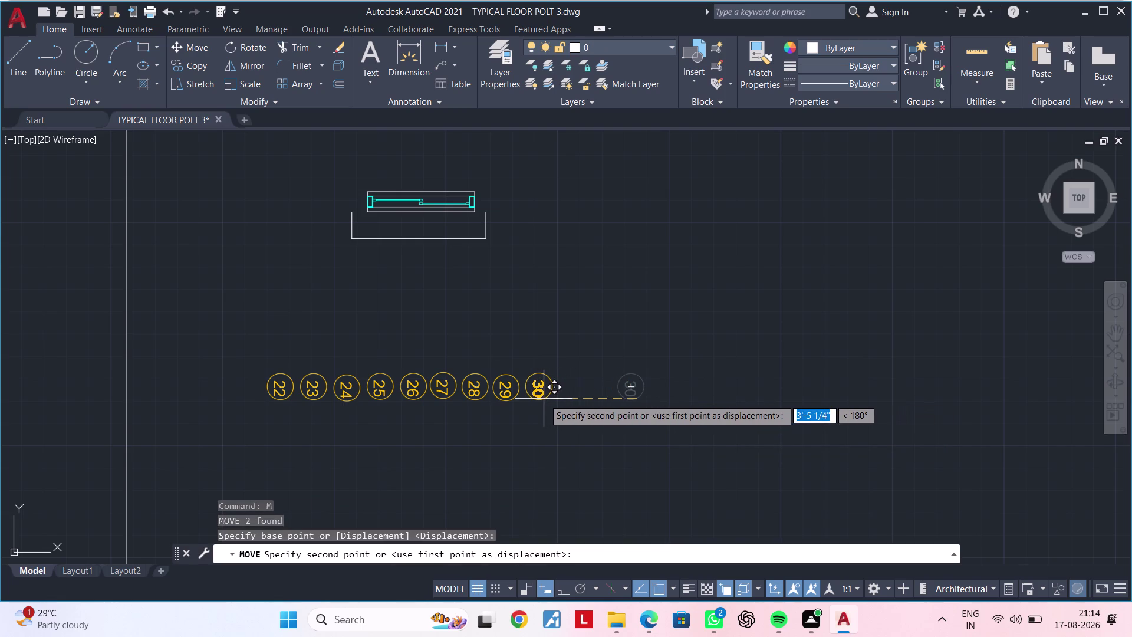
click(544, 399)
Select all nine tags 22–30 and start moving the row toward the staircase.
scroll(down, 3)
middle_drag(561, 429, 601, 413)
key(Escape)
key(Escape)
click(482, 376)
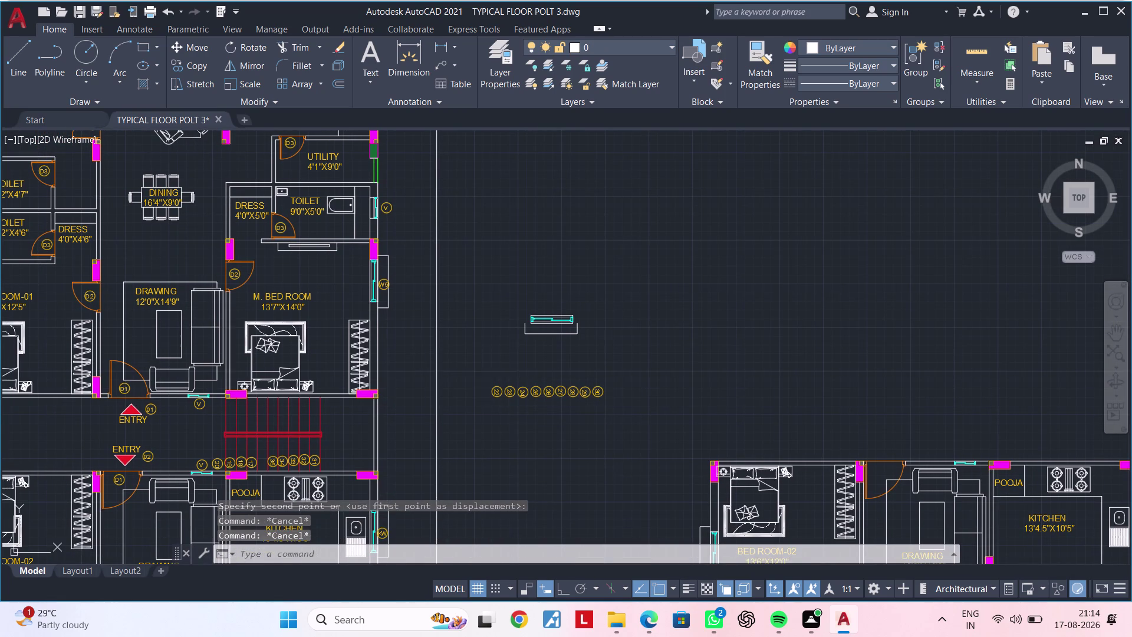
click(630, 413)
text(M)
key(space)
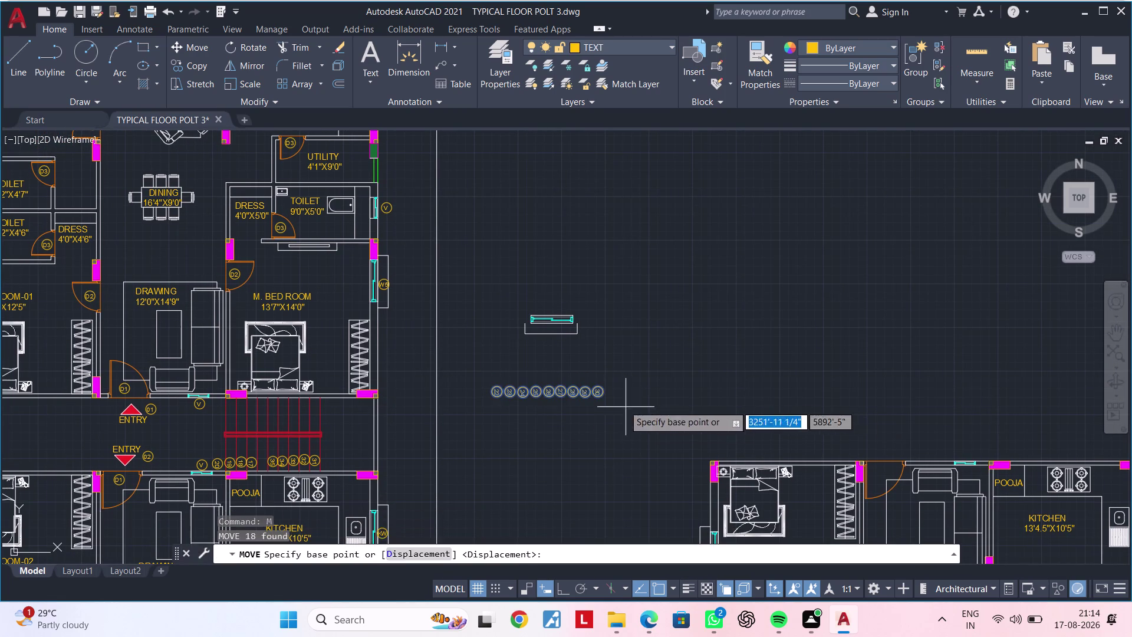
click(608, 389)
scroll(up, 3)
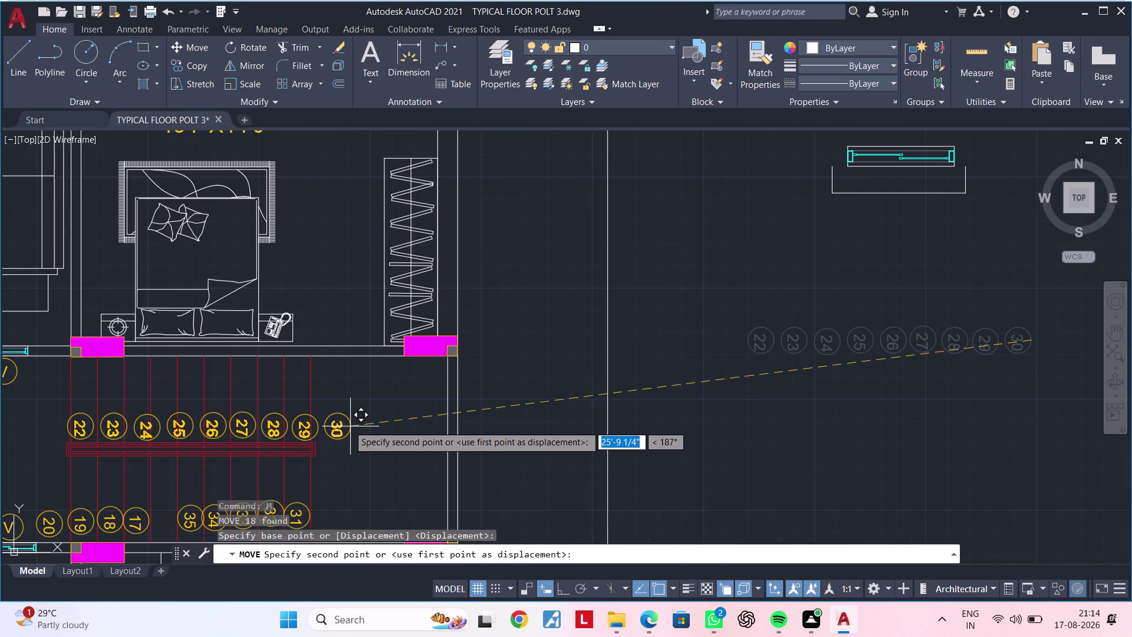
scroll(up, 3)
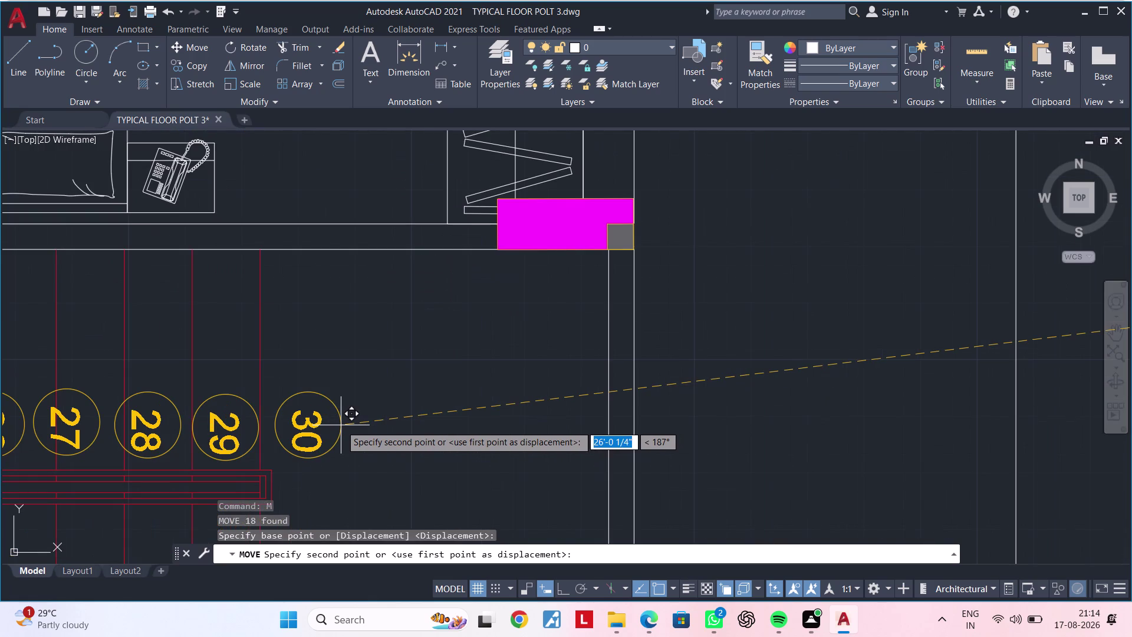
Drop the 22–30 number row onto the upper staircase treads.
click(341, 425)
scroll(down, 3)
middle_drag(403, 438, 607, 414)
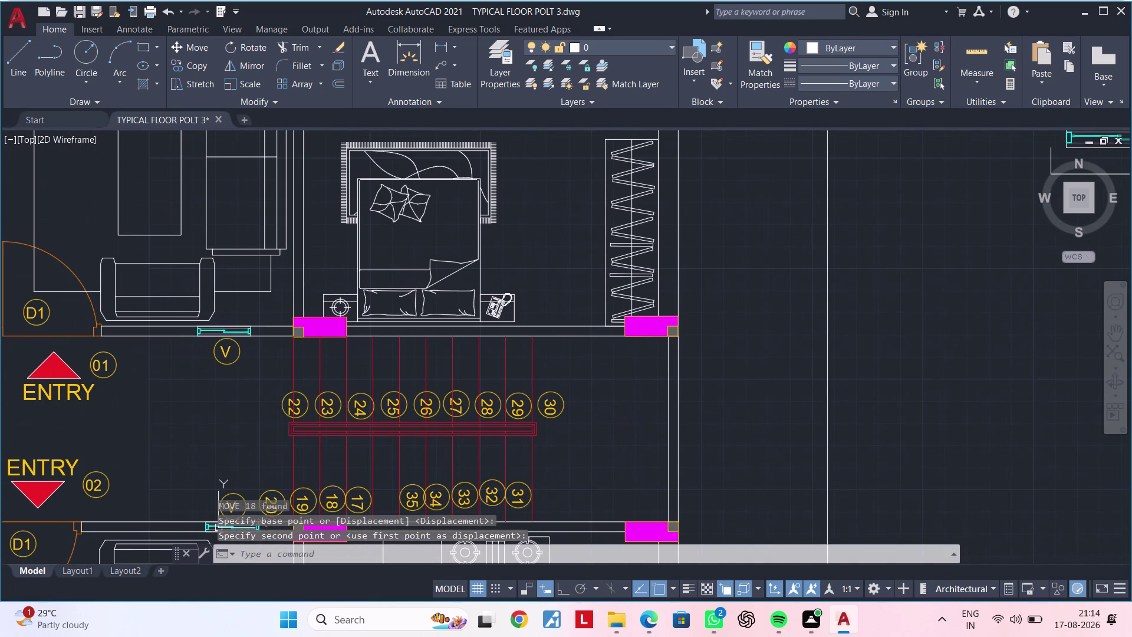
middle_drag(425, 433, 692, 378)
scroll(up, 3)
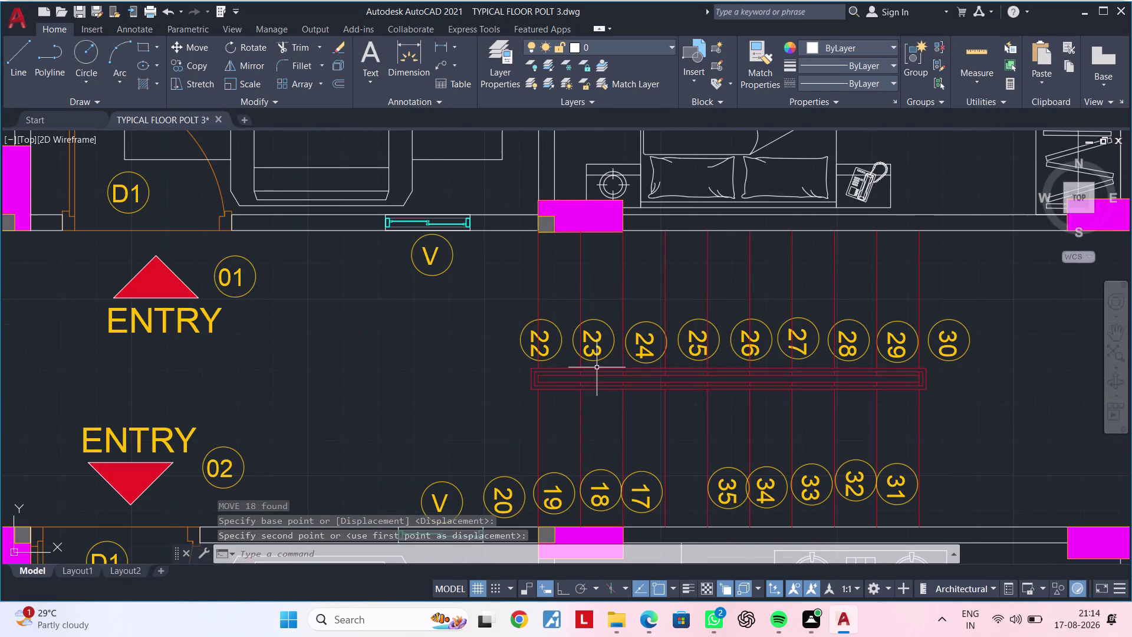
scroll(up, 3)
Begin moving tag 23, then cancel the move.
click(597, 345)
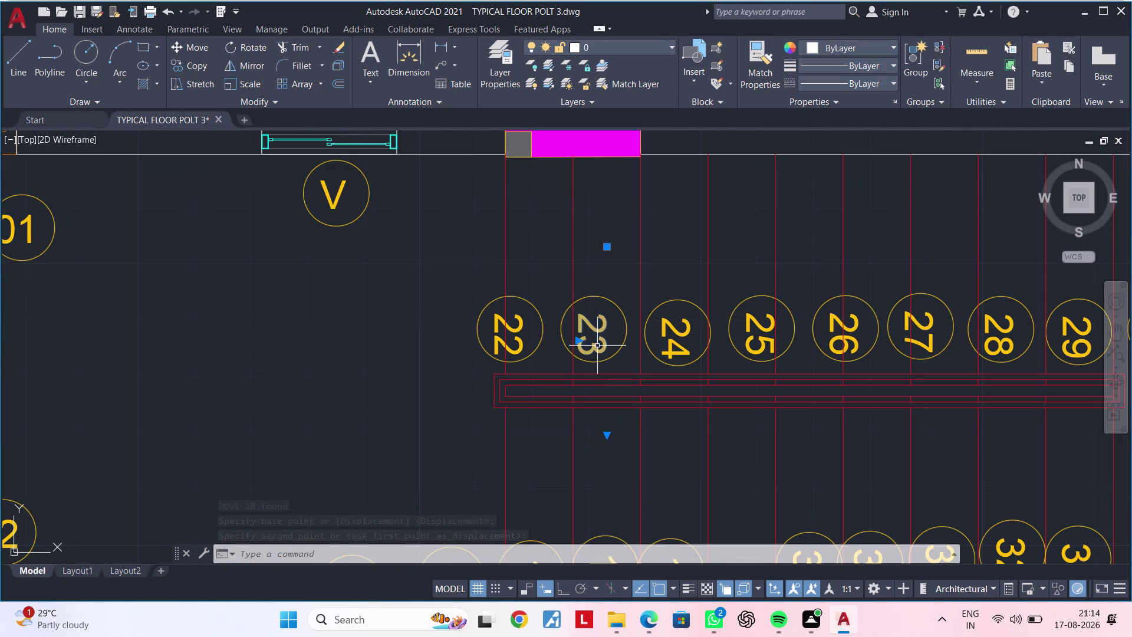
click(624, 342)
text(M)
key(space)
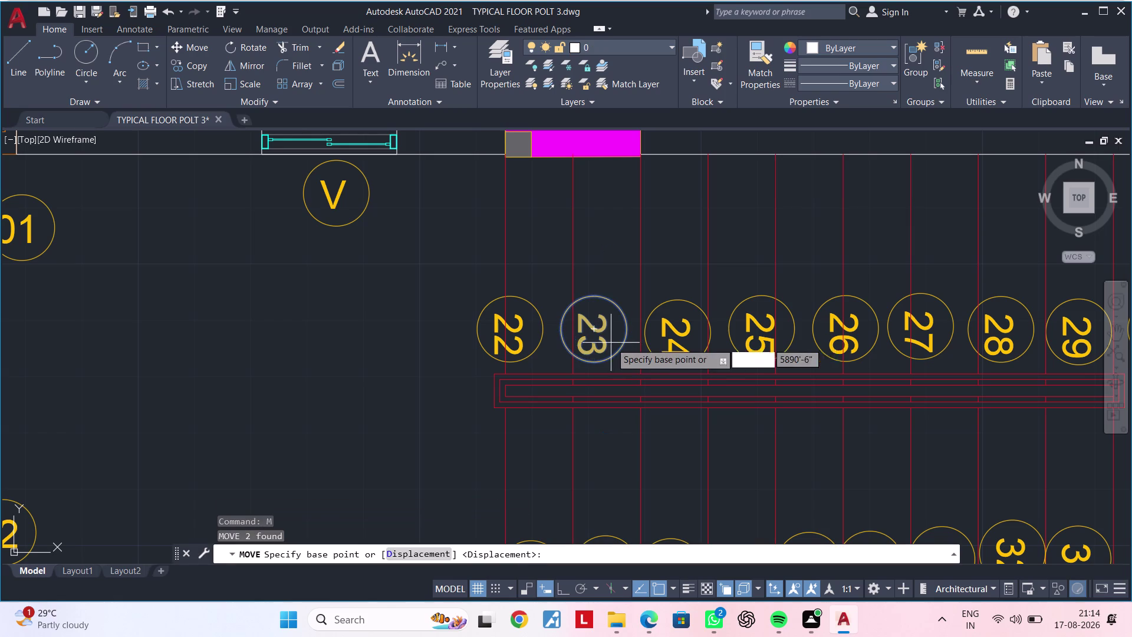
click(601, 341)
click(616, 342)
key(Escape)
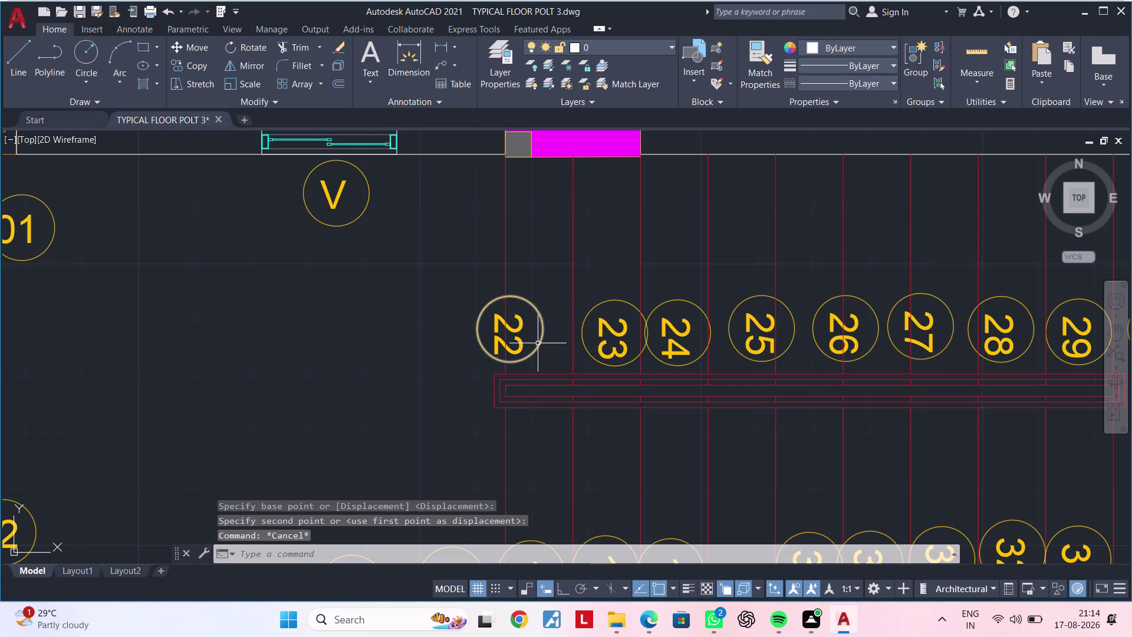
Move tag 22's circle and number into line beside tag 23.
click(523, 341)
click(538, 340)
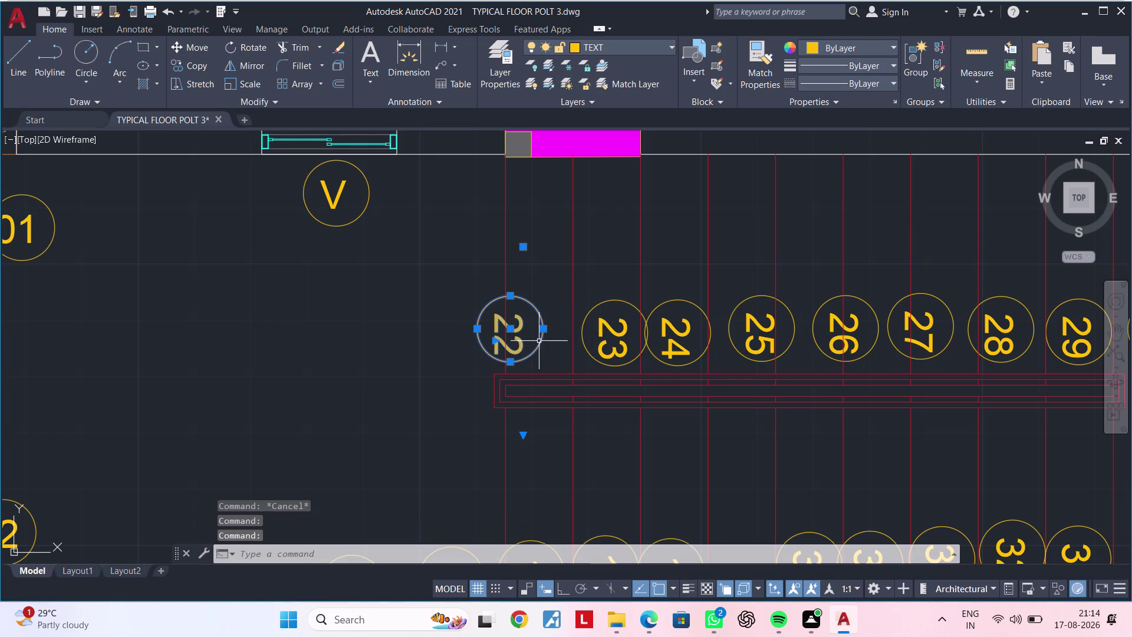
text(M)
key(space)
click(521, 341)
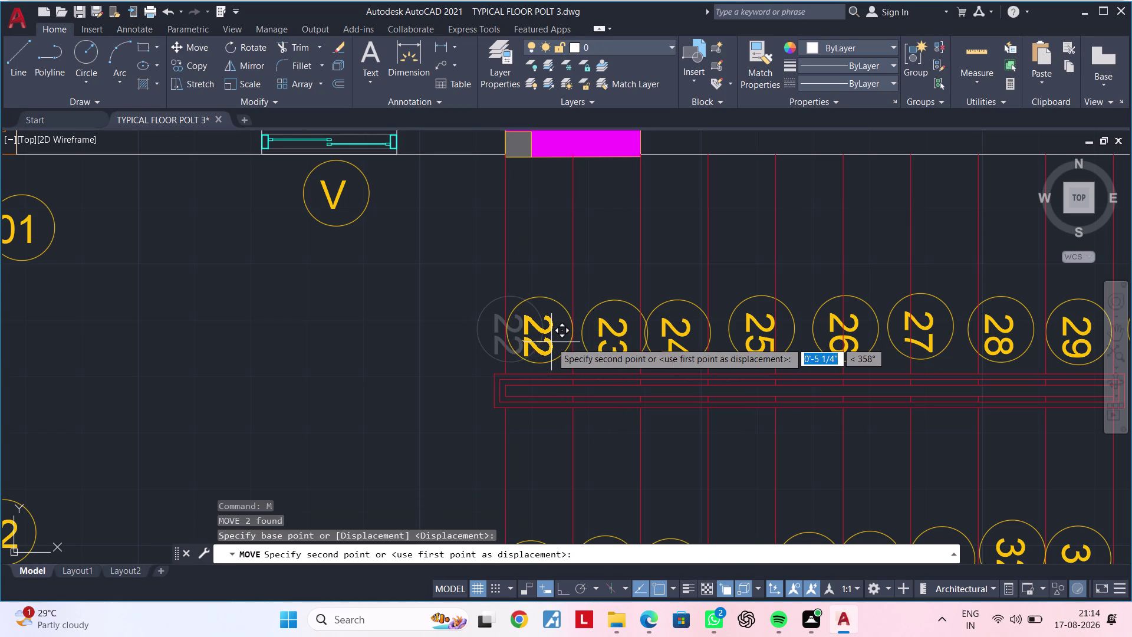
click(551, 342)
Zoom out over the staircase and reselect tag 22's circle and number.
scroll(down, 3)
middle_drag(486, 359, 443, 357)
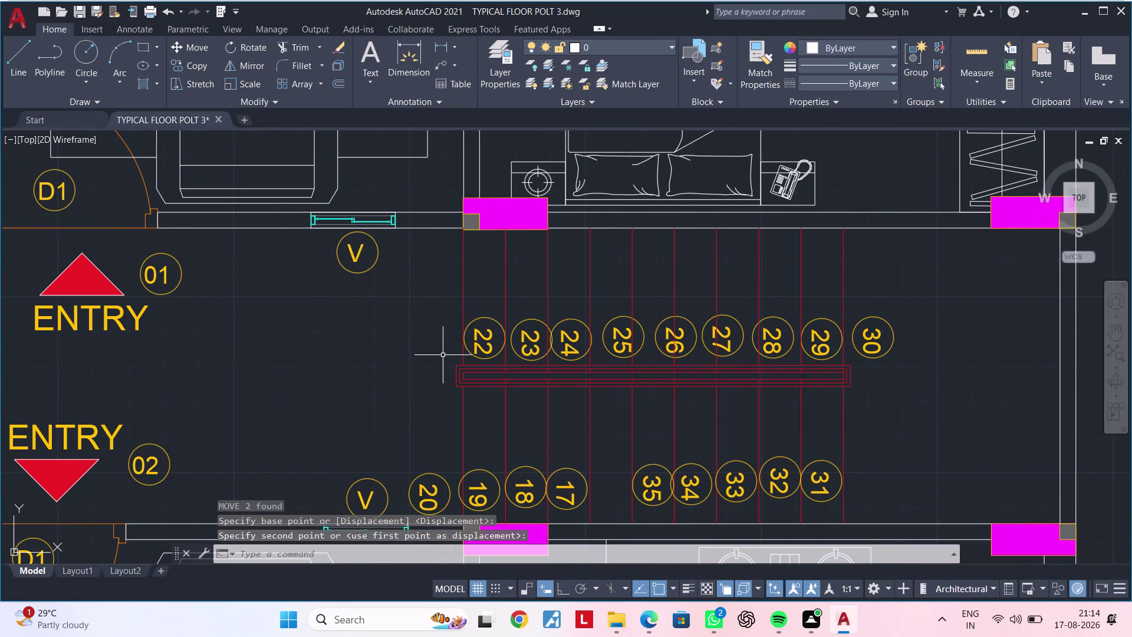
key(Escape)
key(Escape)
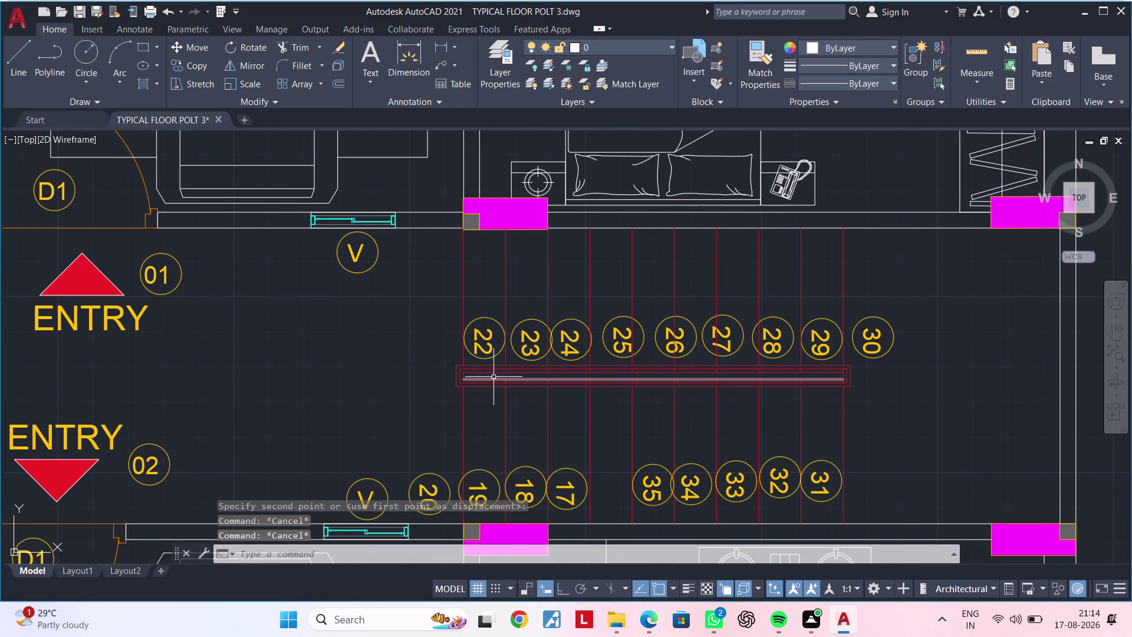
click(480, 346)
click(490, 320)
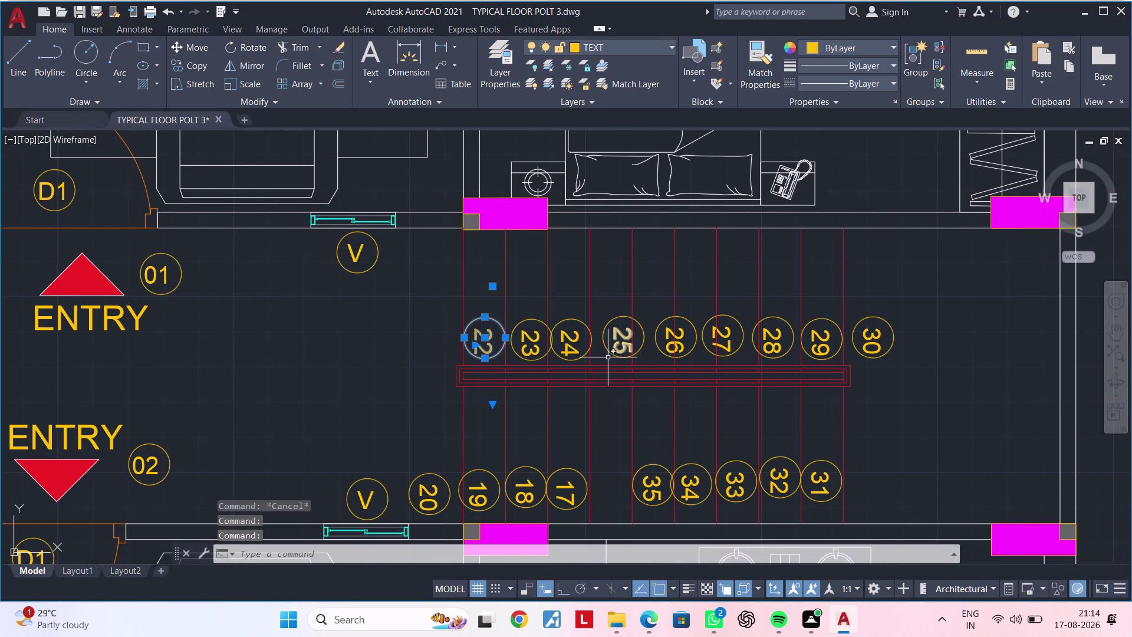
Copy tag 22 to a spot just left of it.
key(c)
text(O)
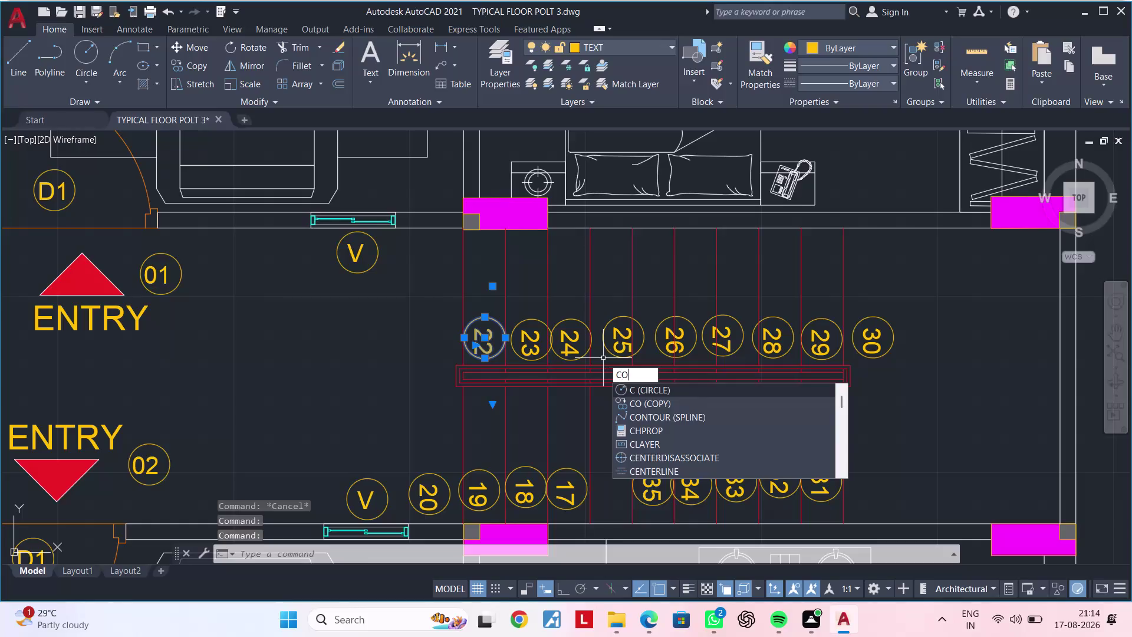
key(space)
click(489, 346)
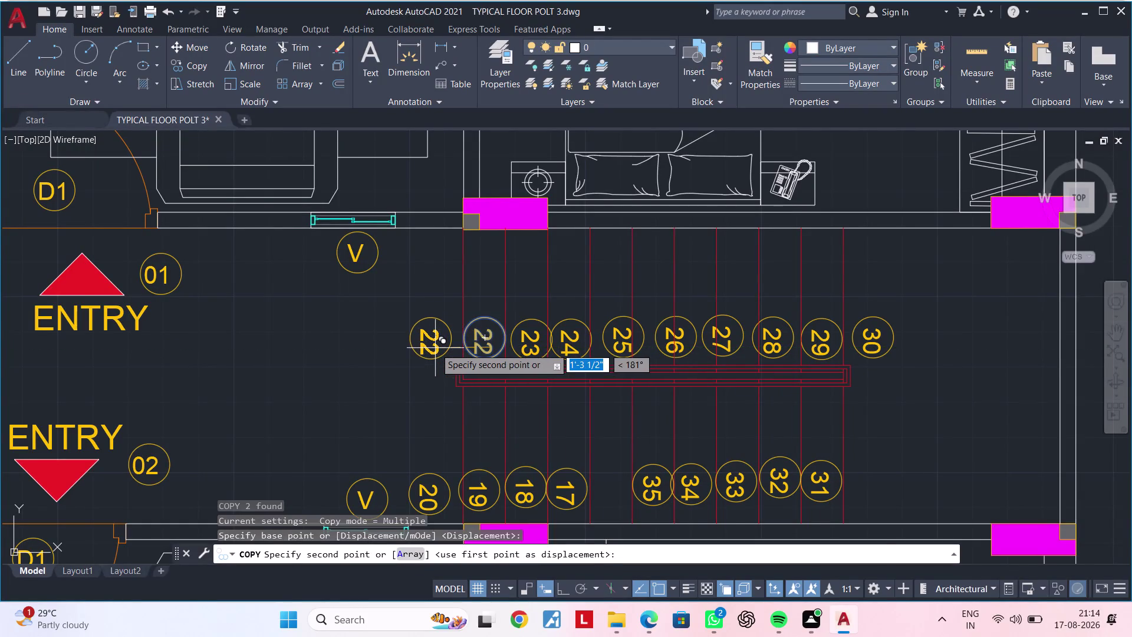
scroll(up, 3)
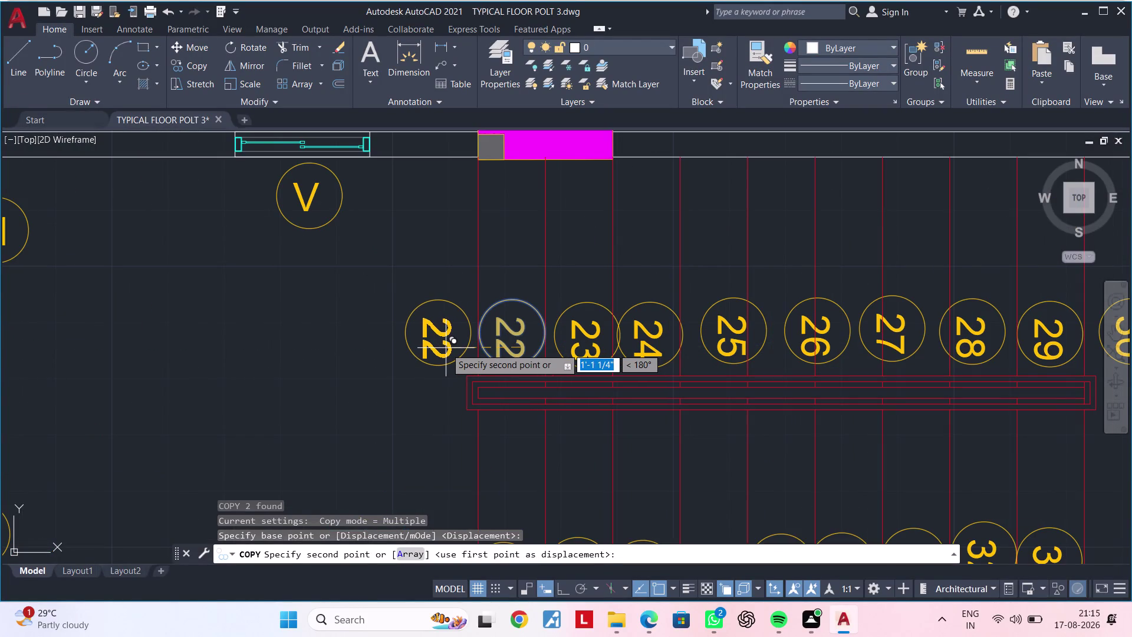
click(446, 347)
key(Escape)
Change the copied tag's number from 22 to 21.
click(441, 350)
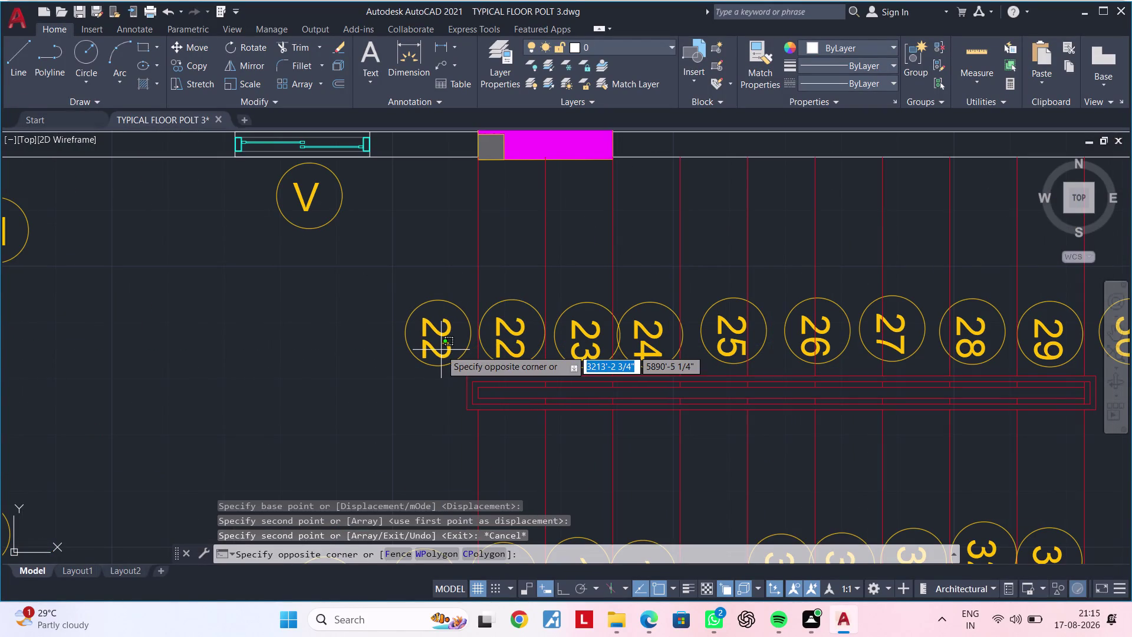
key(Escape)
click(441, 352)
double_click(441, 352)
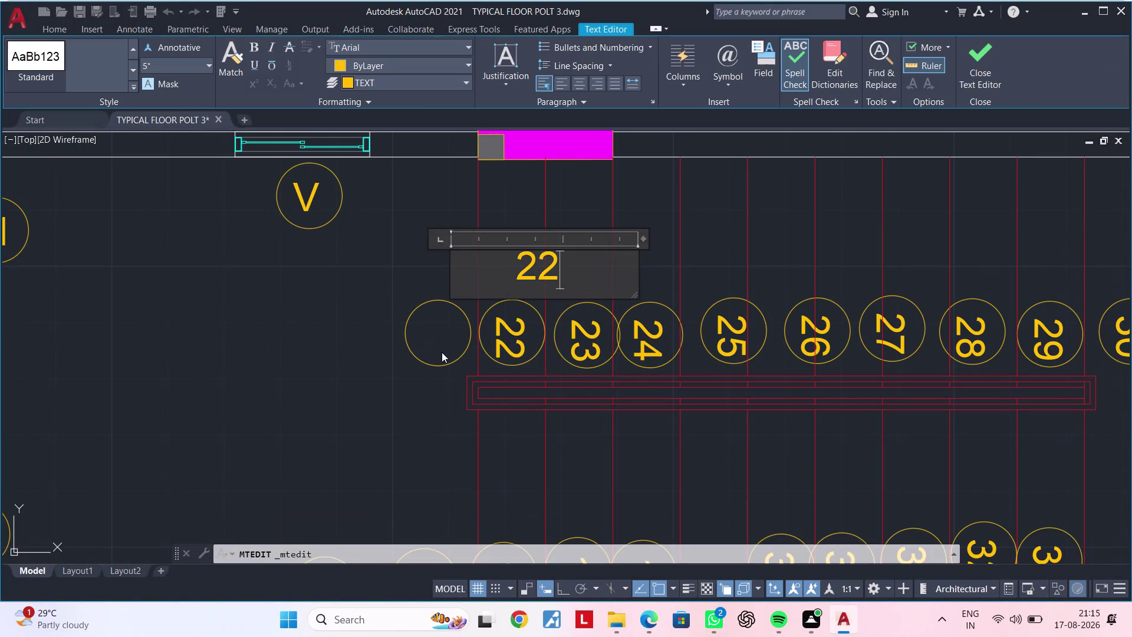
key(BackSpace)
key(1)
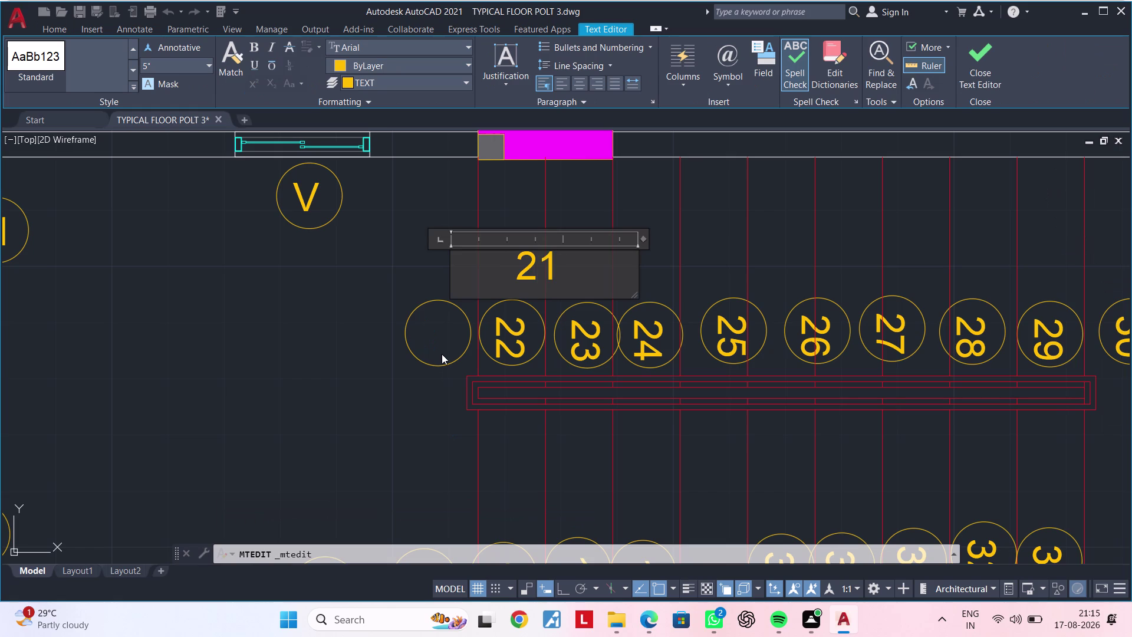
click(420, 422)
Select tag 21 and place a copy of it above the staircase.
scroll(down, 3)
middle_click(403, 365)
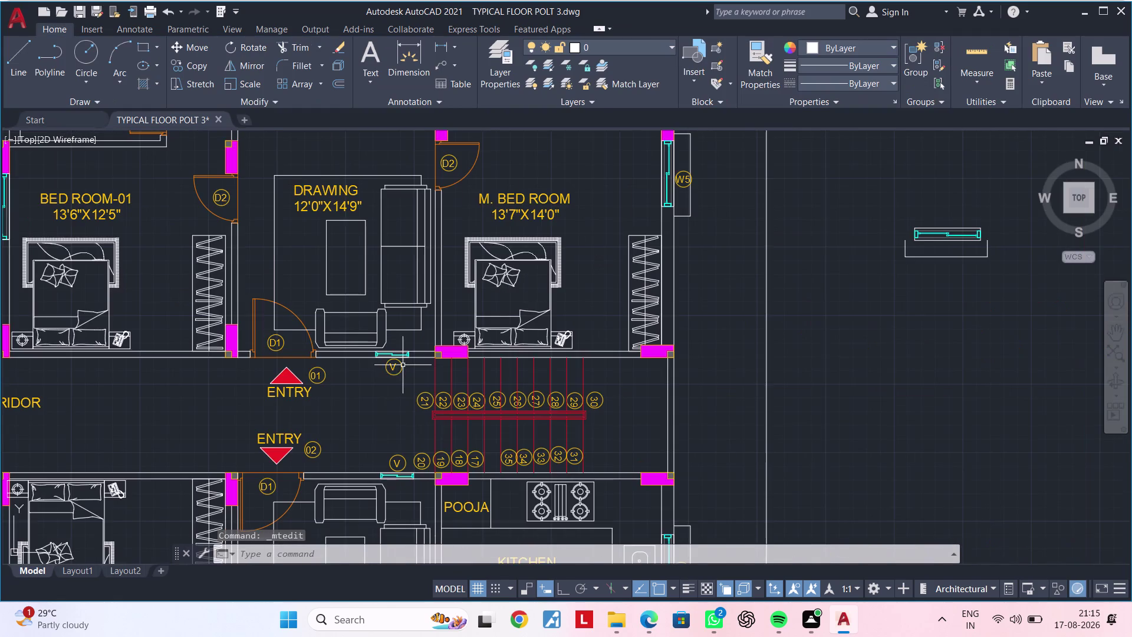
scroll(up, 3)
middle_drag(415, 418, 408, 366)
scroll(up, 3)
click(382, 264)
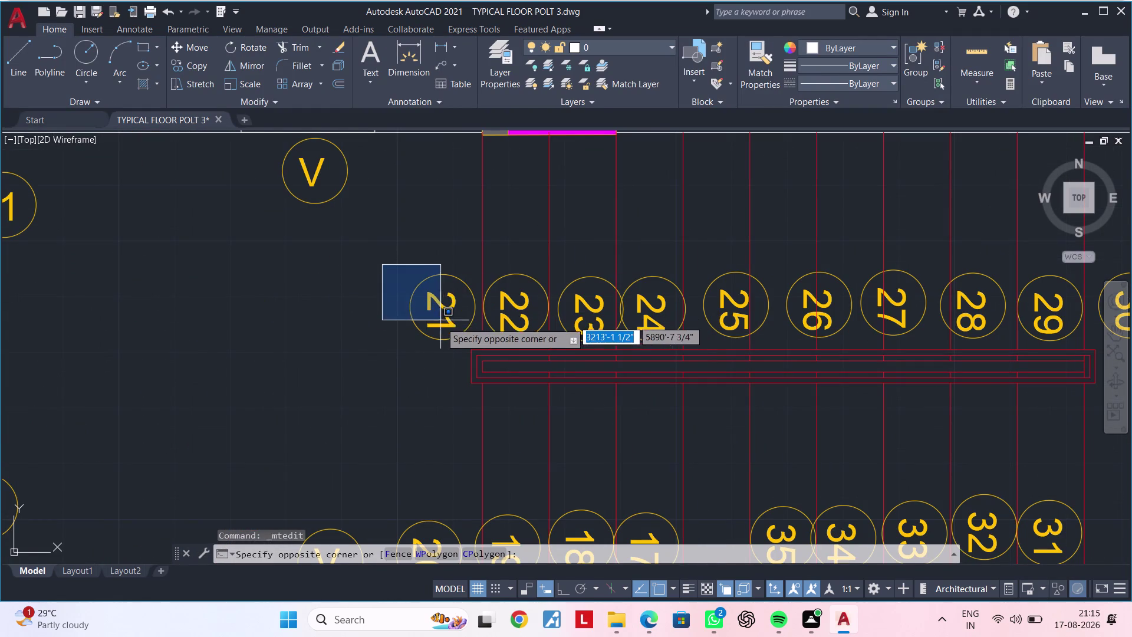
click(476, 341)
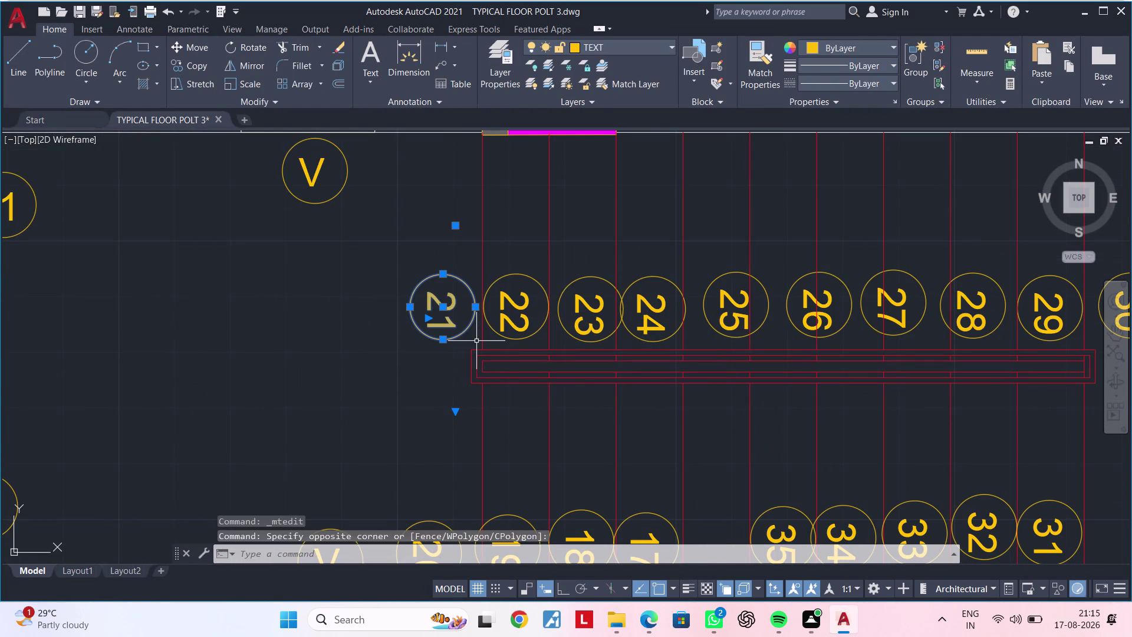
key(c)
key(o)
key(space)
click(443, 313)
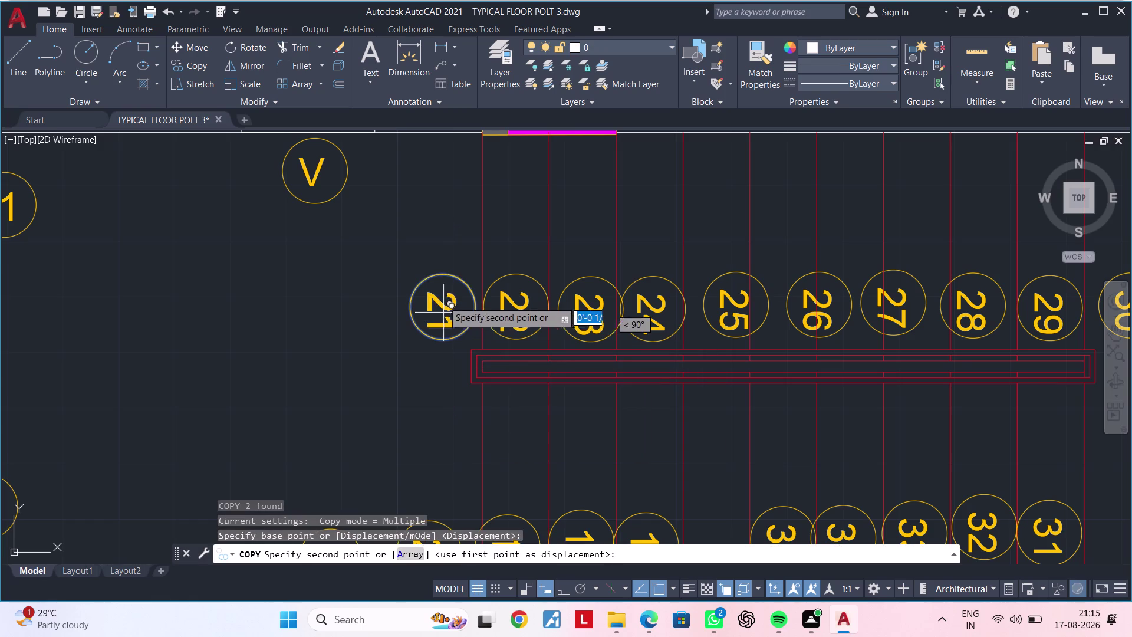
middle_drag(445, 199, 448, 241)
click(447, 240)
Place a second copy of tag 21 below the staircase and start editing its number.
scroll(down, 3)
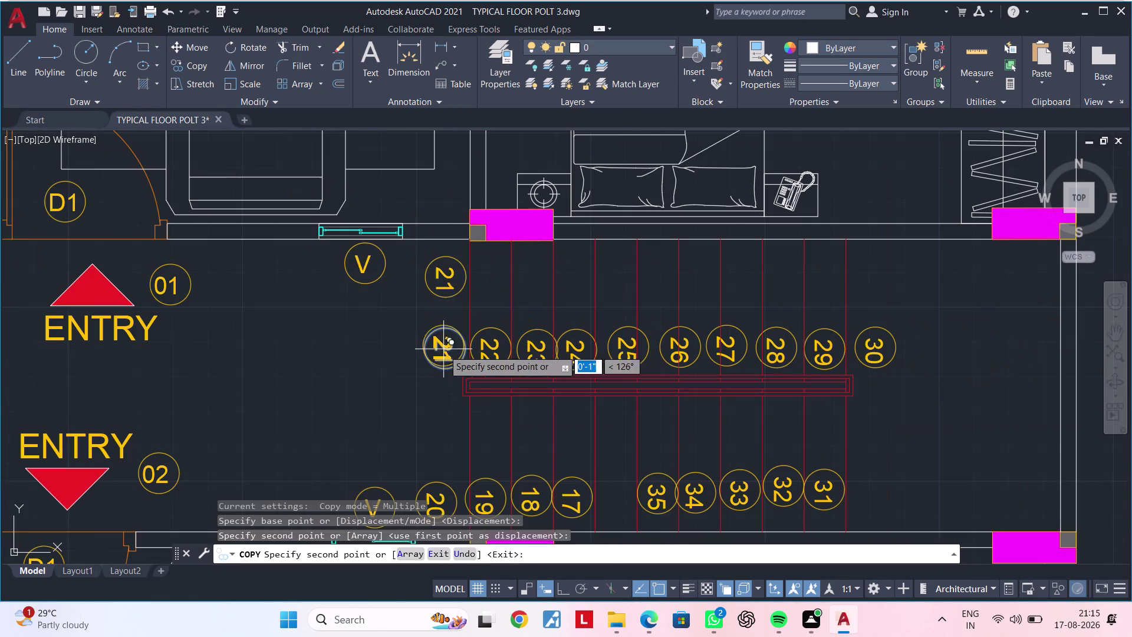
scroll(up, 3)
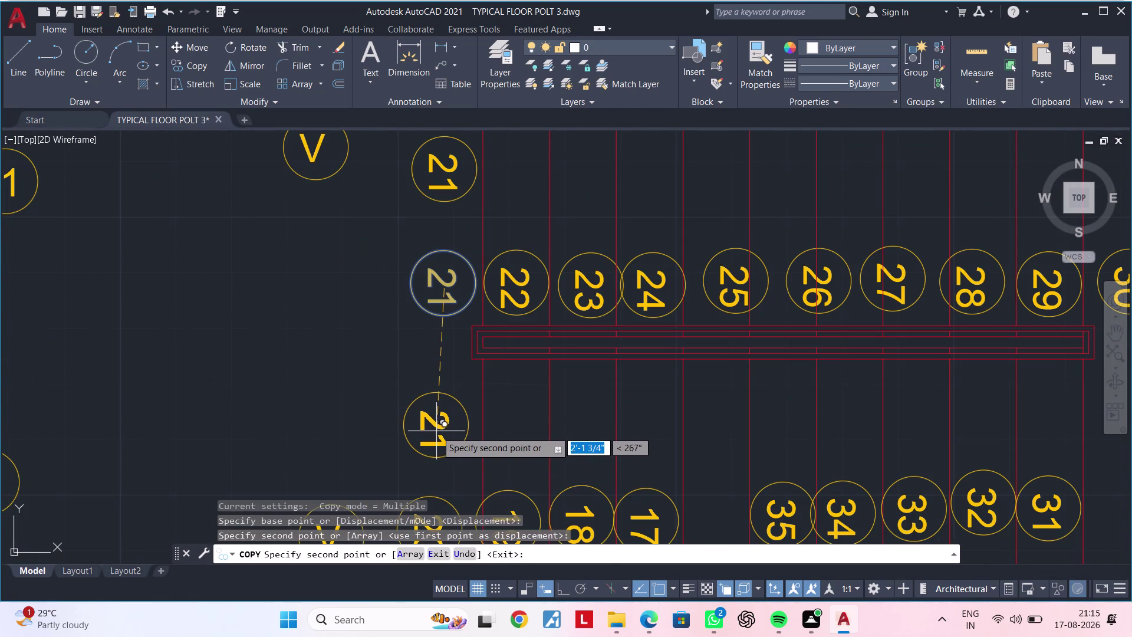
click(444, 432)
key(Escape)
double_click(449, 444)
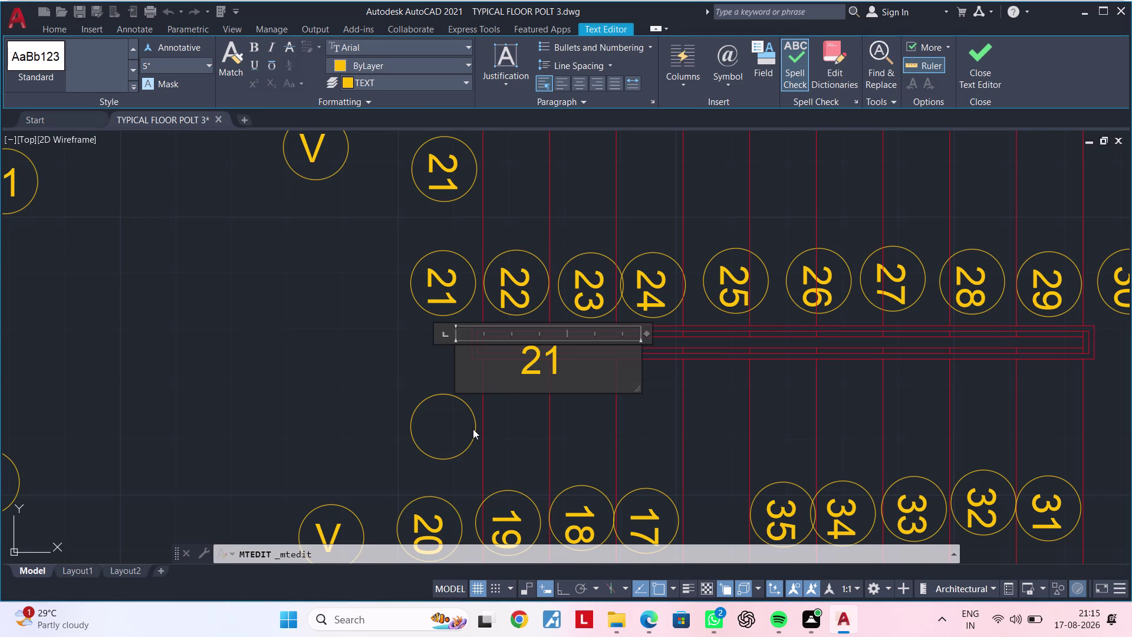
Replace the lower copy's number with the text DN.
key(BackSpace)
key(BackSpace)
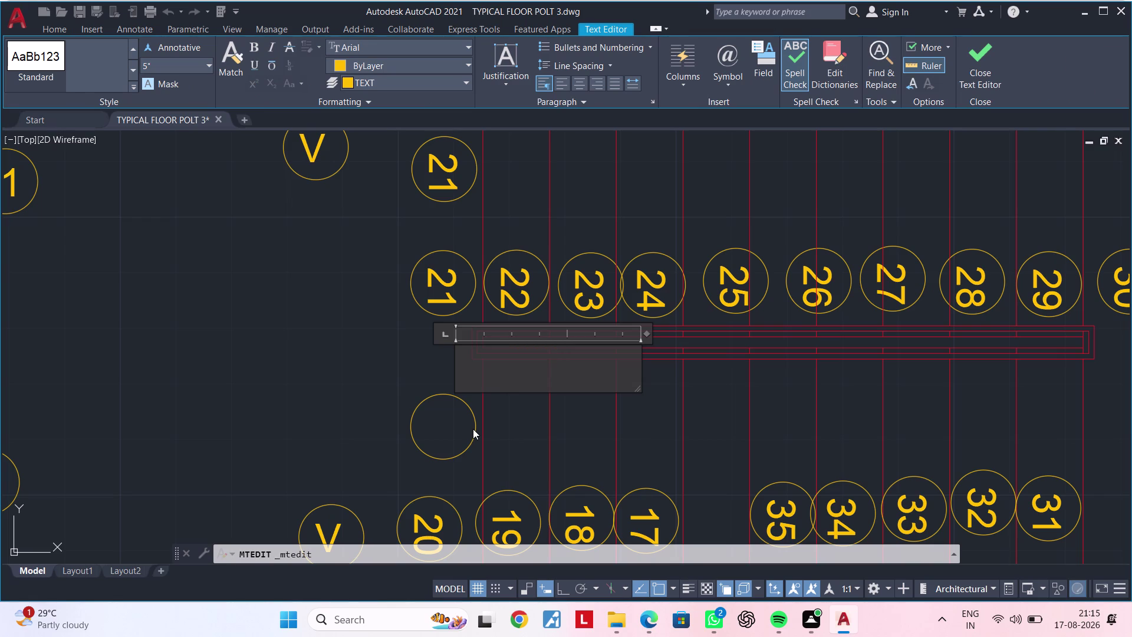
text(DN)
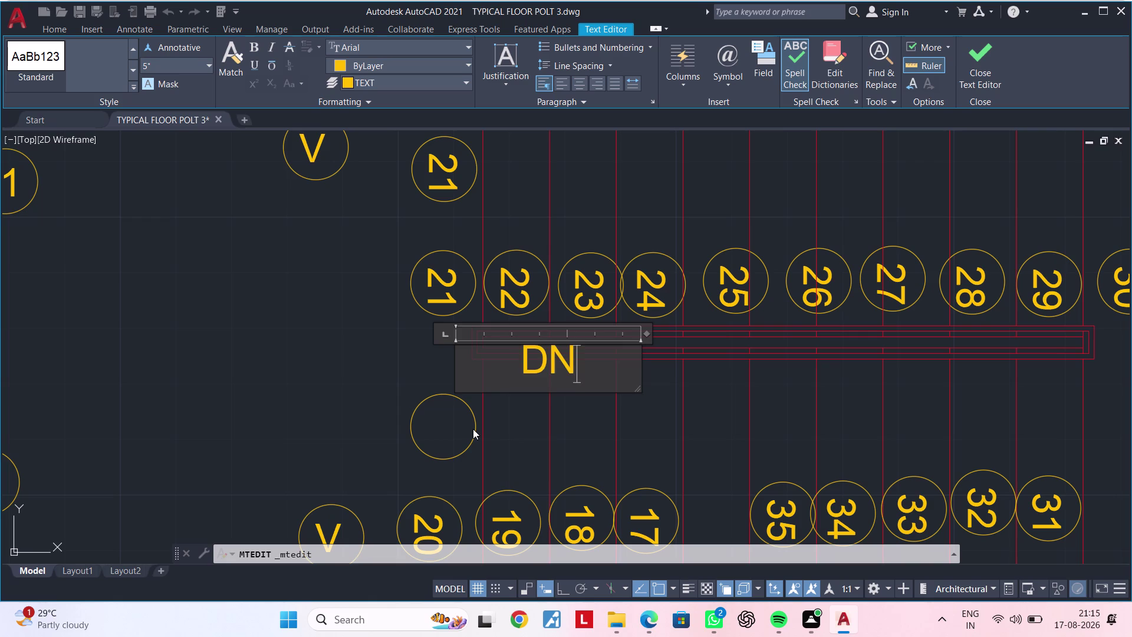
click(348, 416)
Replace the upper copy's number with the text UP.
scroll(down, 3)
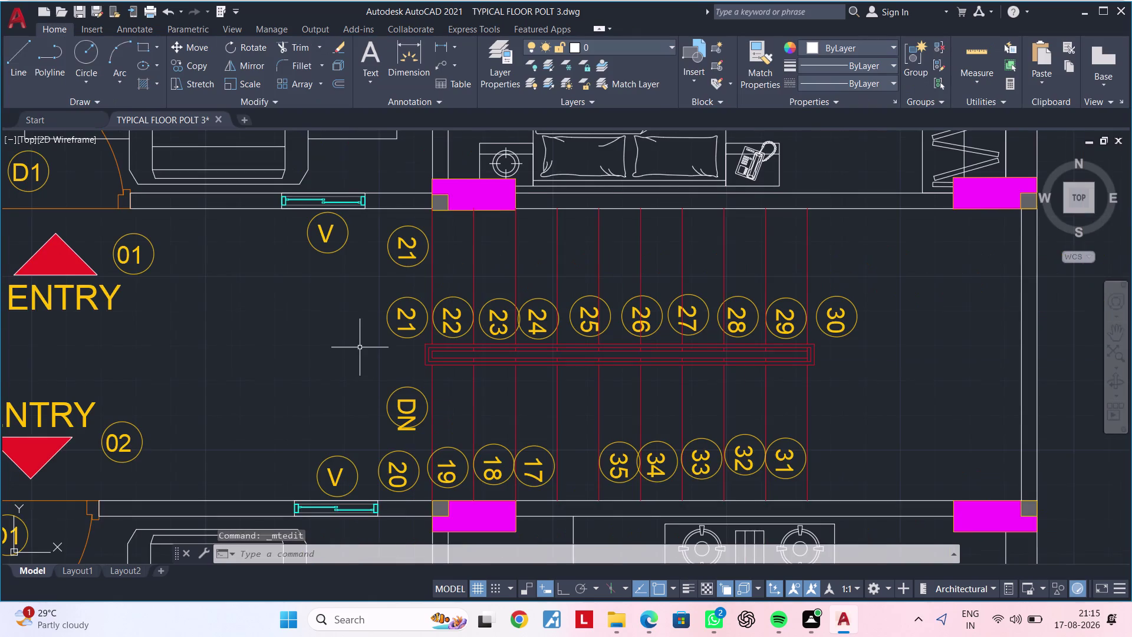
middle_drag(362, 349, 375, 406)
double_click(418, 310)
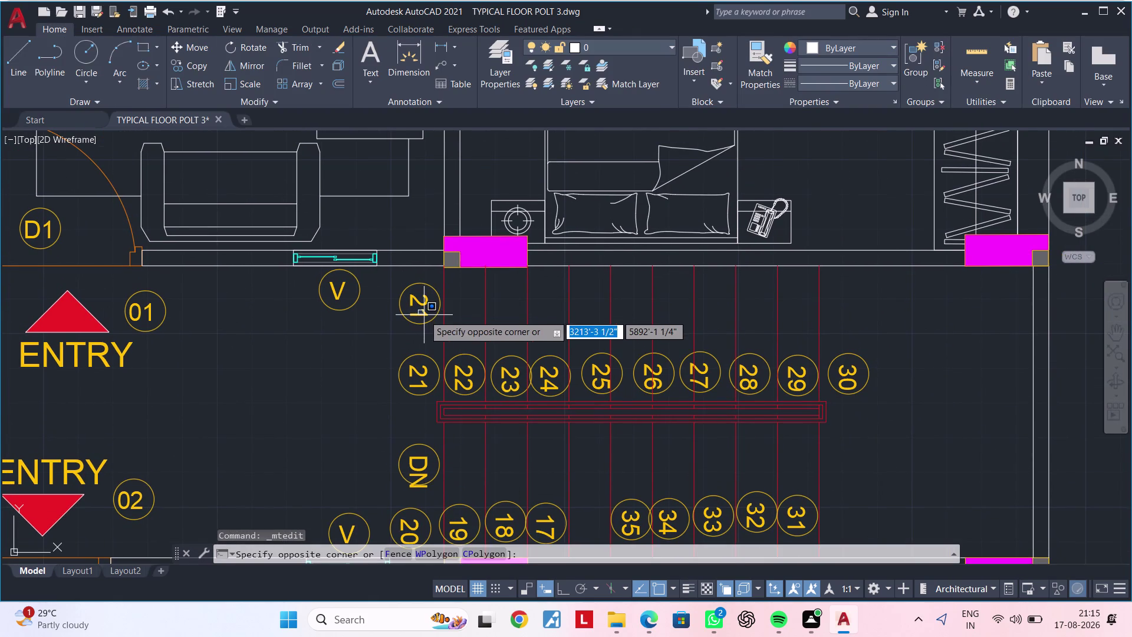
click(424, 315)
double_click(426, 313)
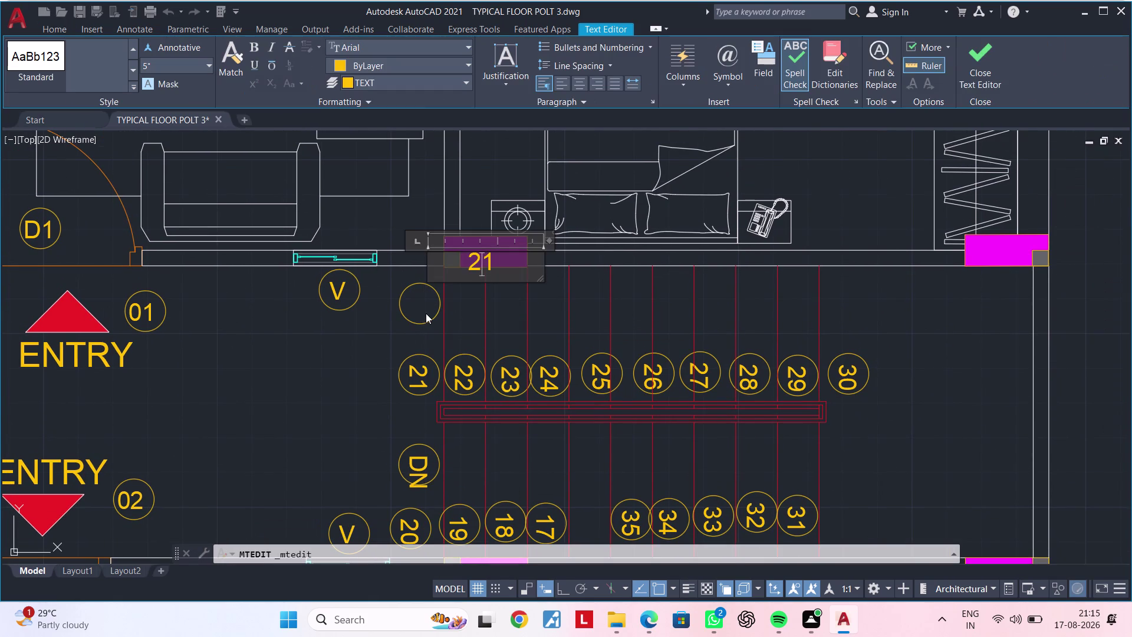
key(Right)
key(BackSpace)
key(BackSpace)
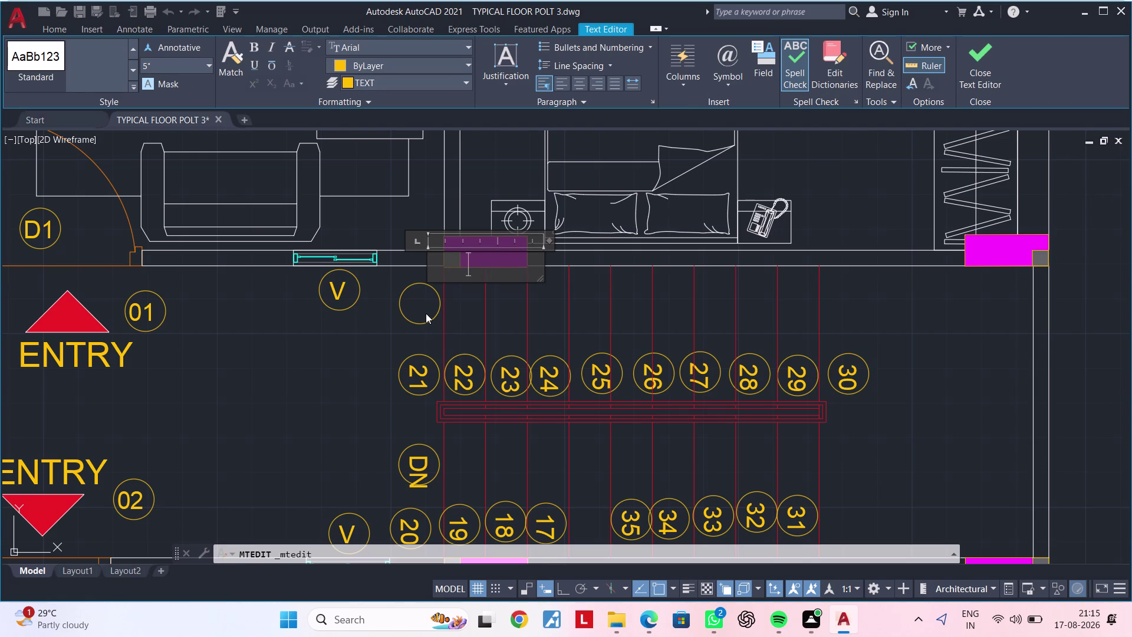
text(UP)
click(346, 386)
Delete the circles around the UP and DN labels.
middle_drag(389, 355, 373, 355)
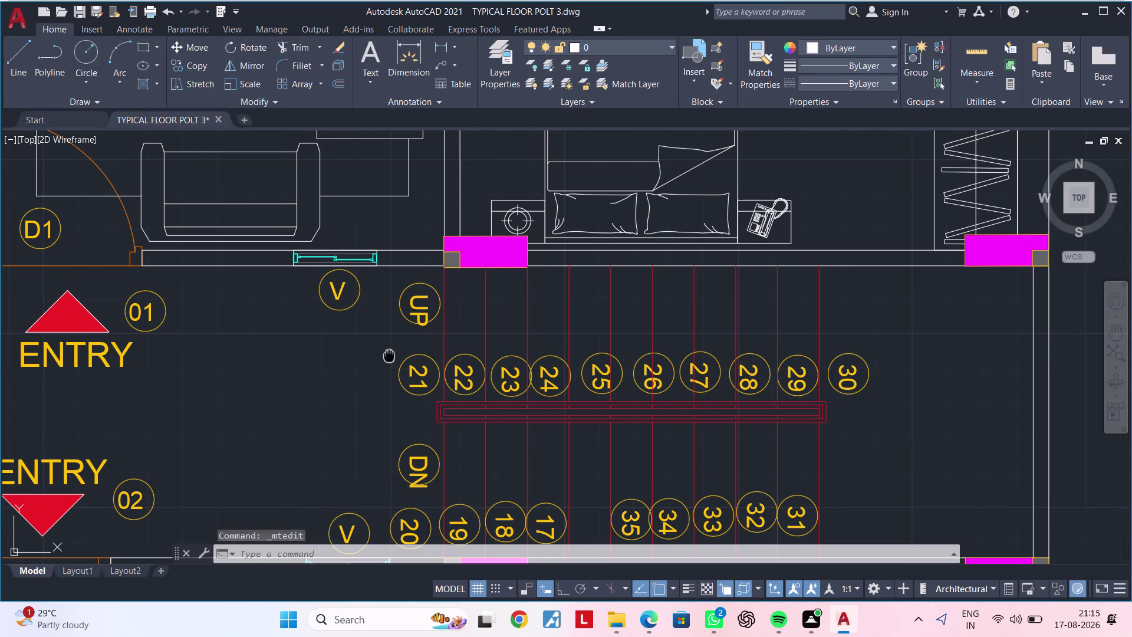
middle_drag(373, 355, 324, 357)
key(Escape)
click(340, 320)
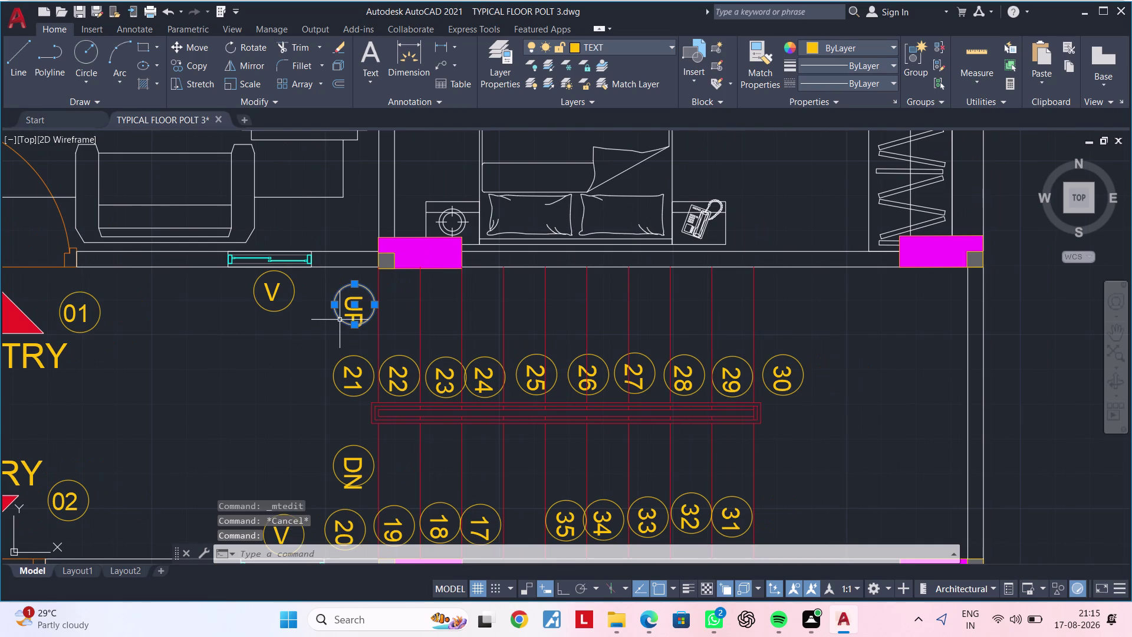
key(Delete)
middle_drag(337, 347, 344, 285)
click(339, 395)
key(Delete)
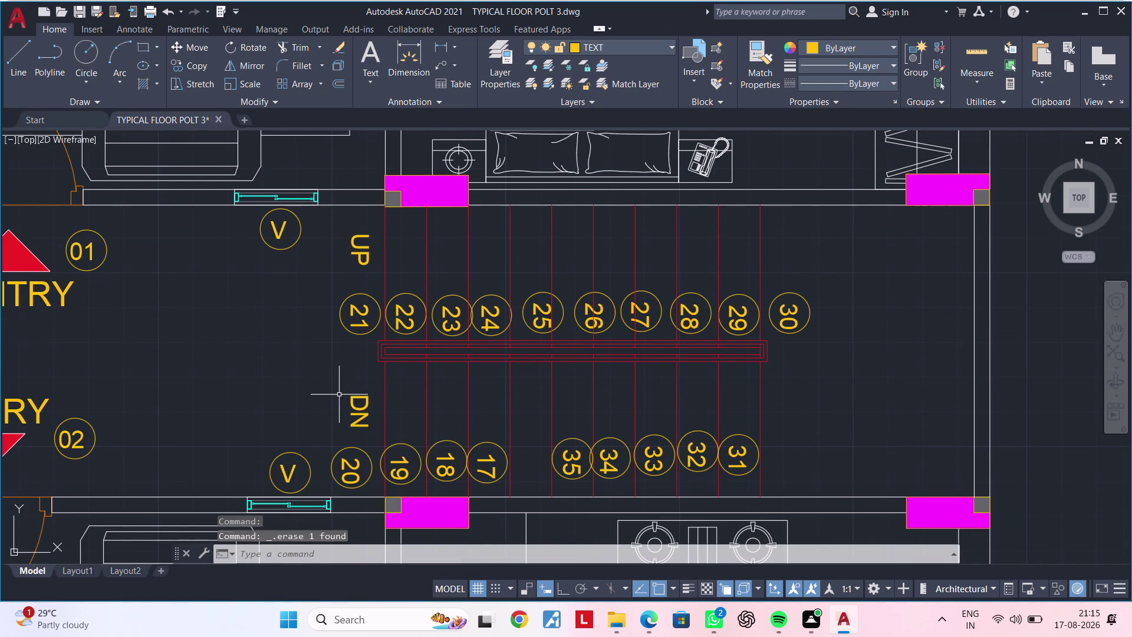
middle_drag(331, 388, 300, 333)
key(Escape)
key(Escape)
key(l)
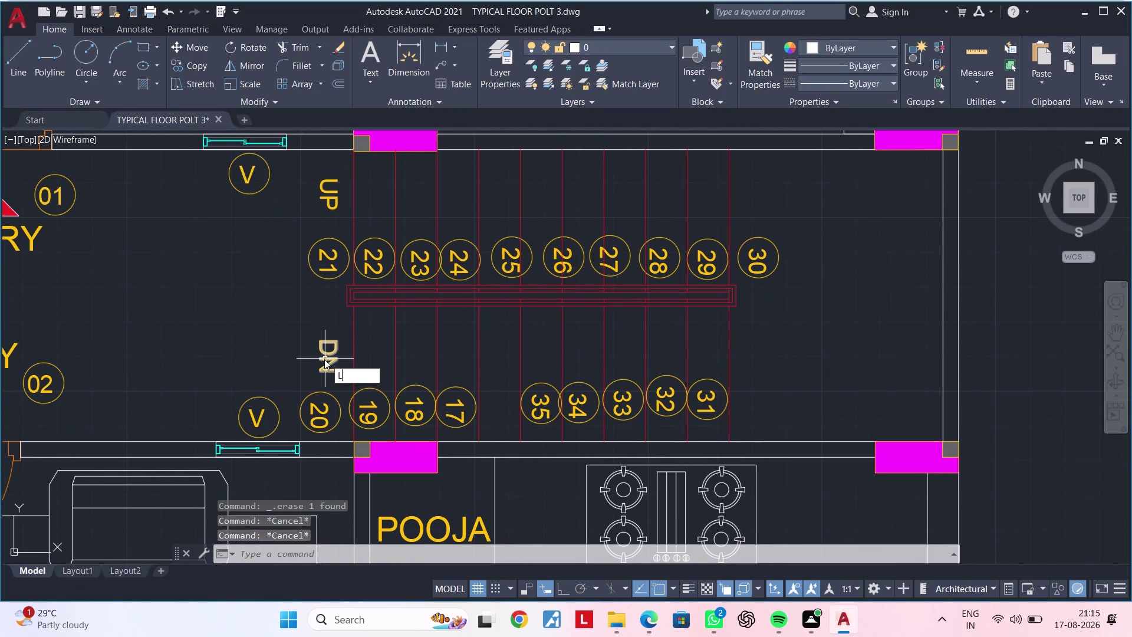
key(space)
Draw a diagonal arrowhead stroke at the tip of the DN arrow.
scroll(up, 3)
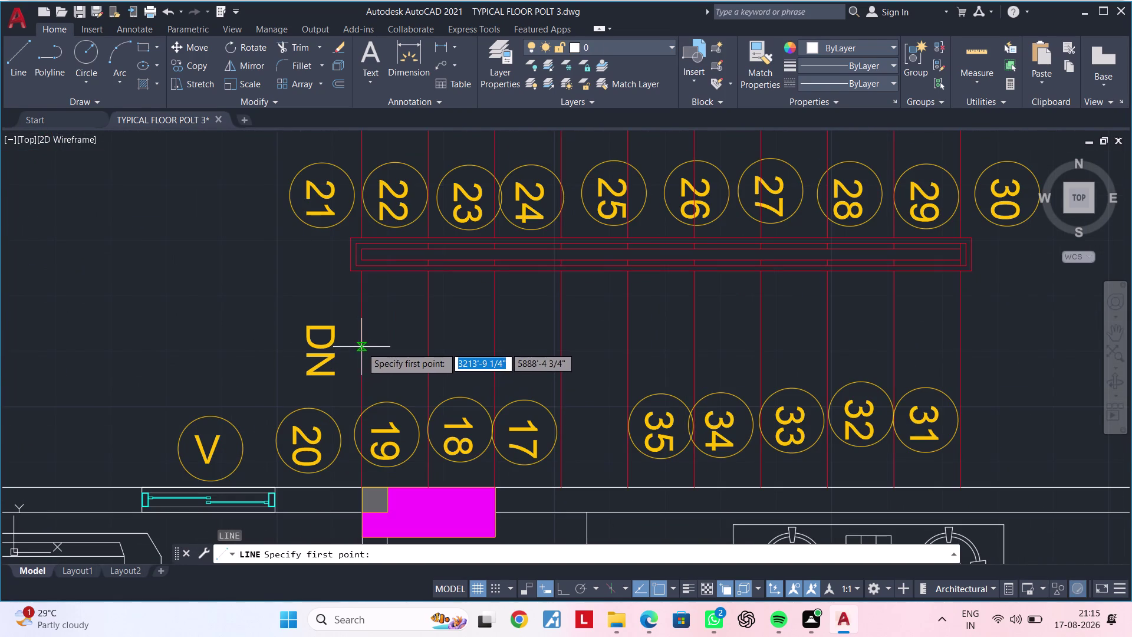
click(362, 347)
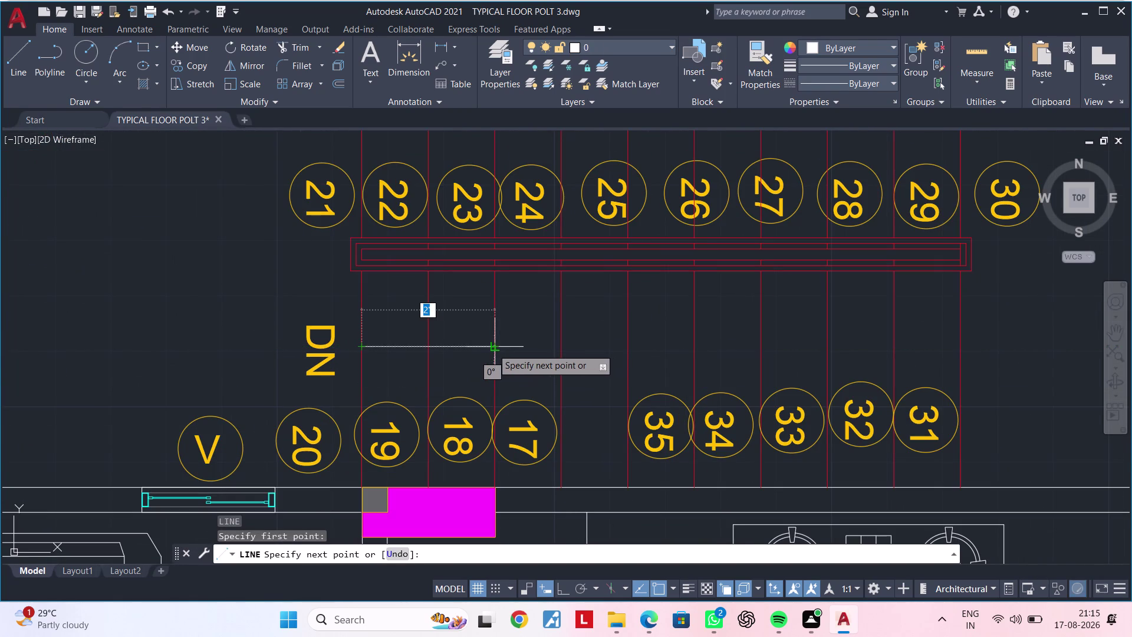
click(492, 349)
key(Escape)
key(Escape)
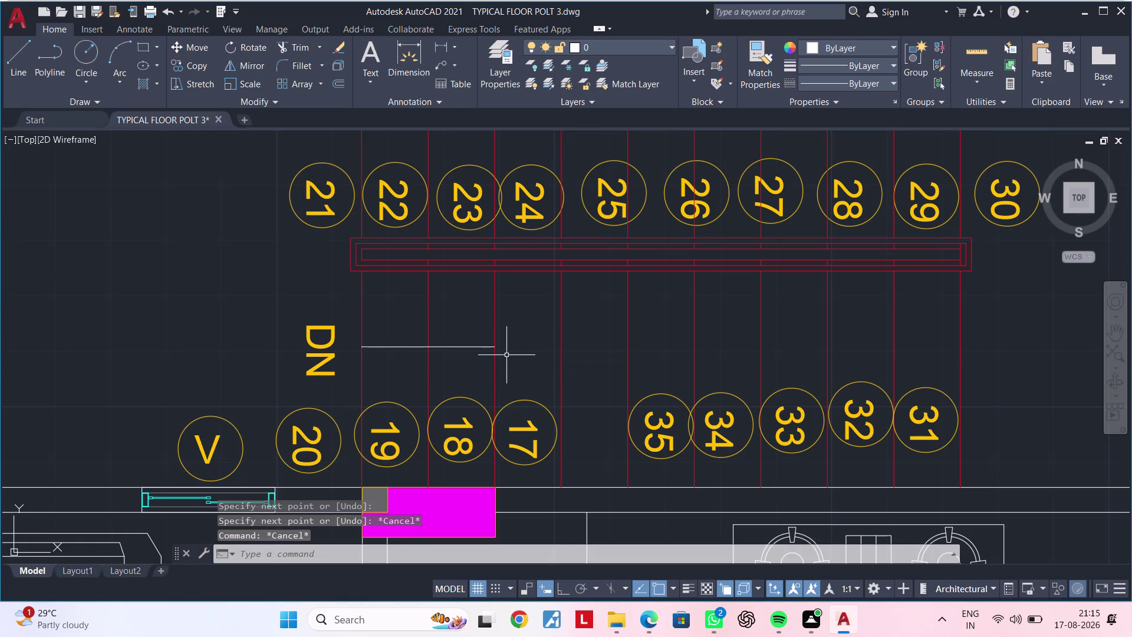
text(L)
key(space)
scroll(up, 3)
click(490, 340)
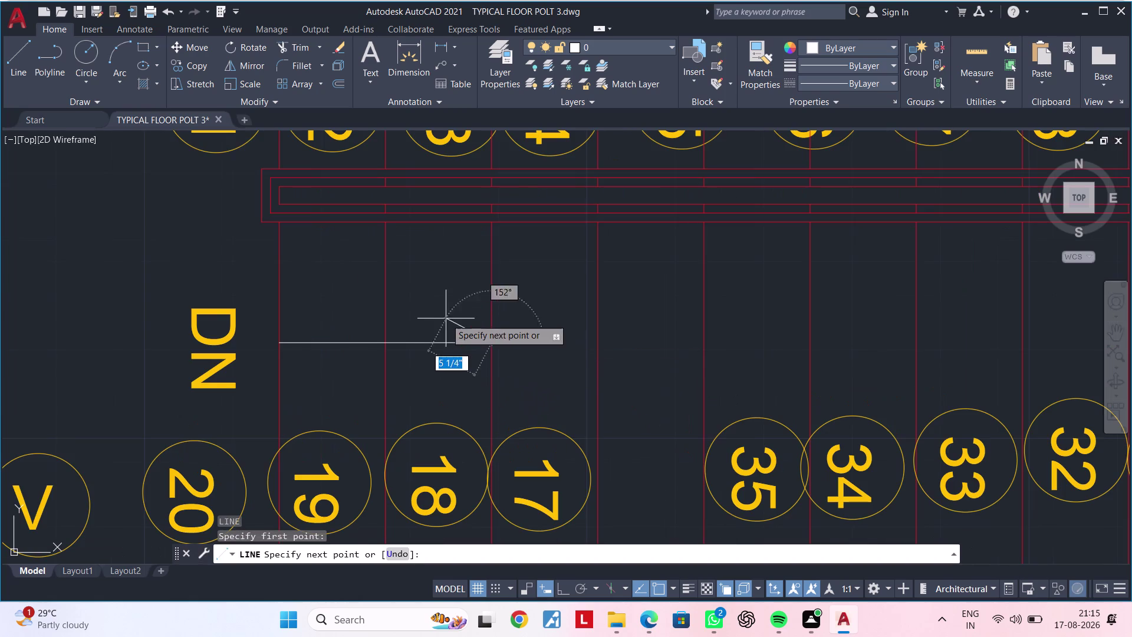
click(429, 306)
key(Escape)
key(Escape)
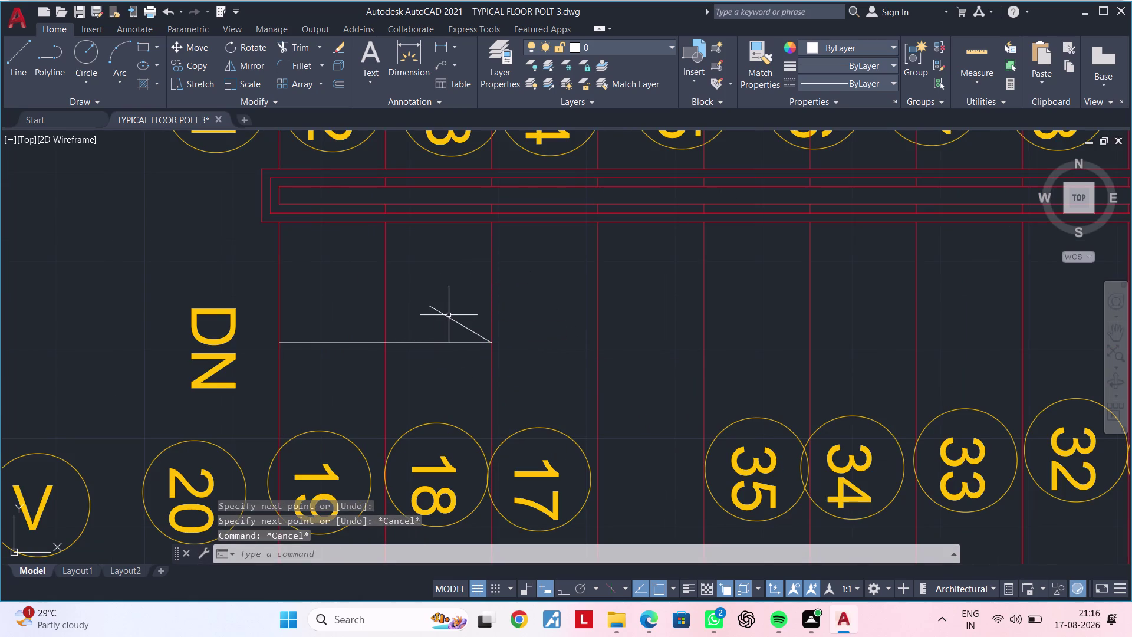
Mirror the arrowhead stroke about the arrow shaft, keeping the original.
click(452, 319)
text(MI)
key(space)
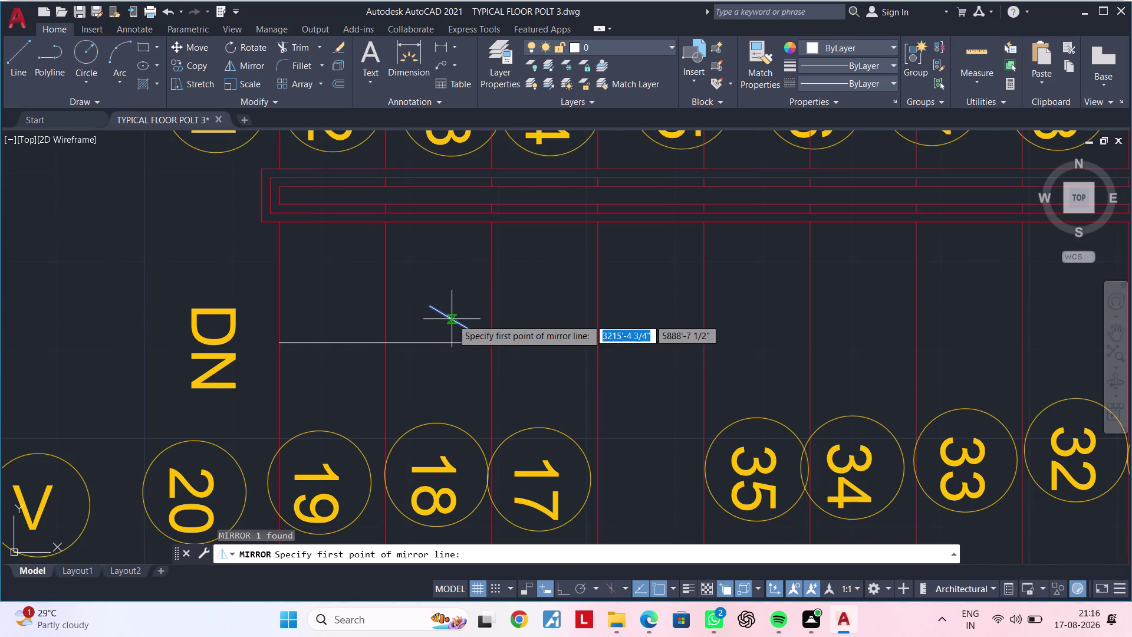
click(492, 344)
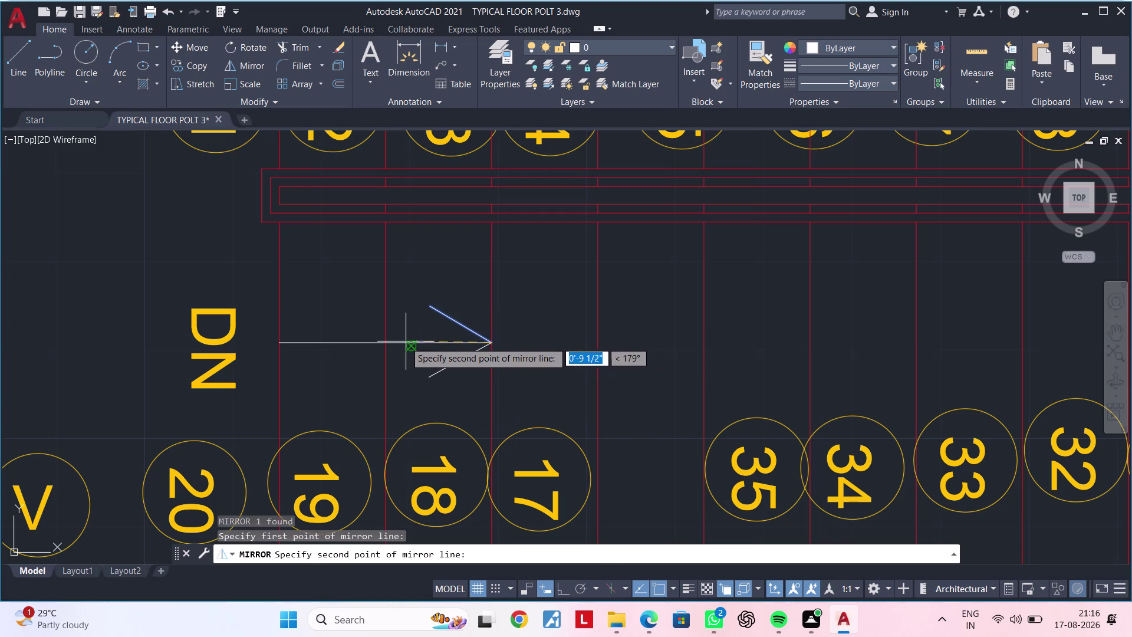
click(384, 342)
drag(419, 391, 384, 341)
key(Escape)
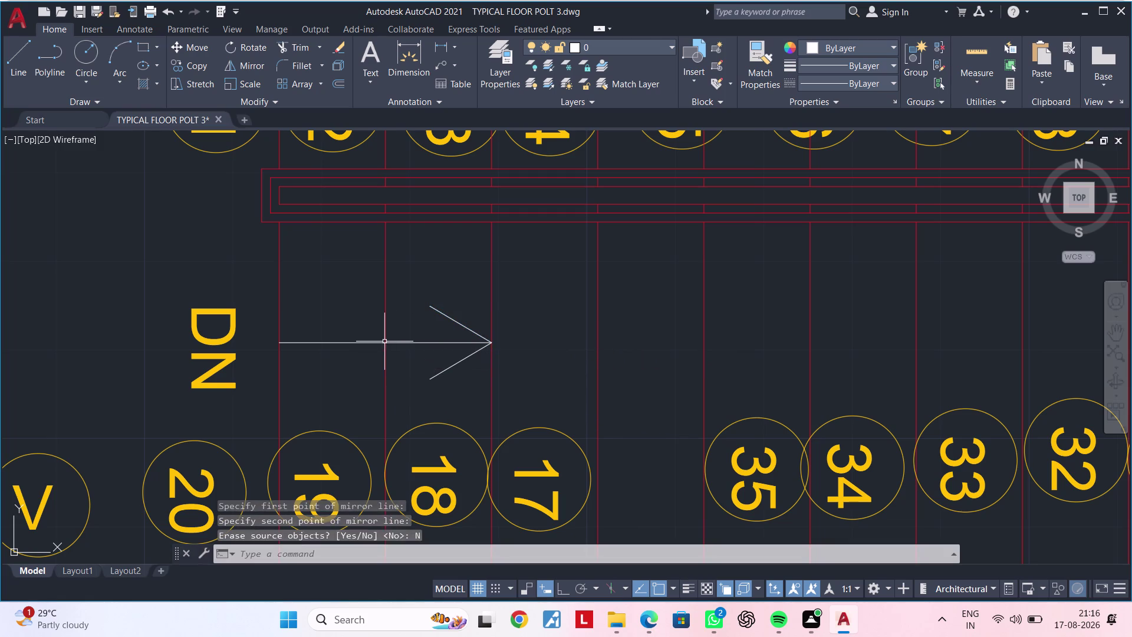
Join the shaft and both arrowhead strokes into one polyline.
drag(452, 303, 451, 308)
click(424, 364)
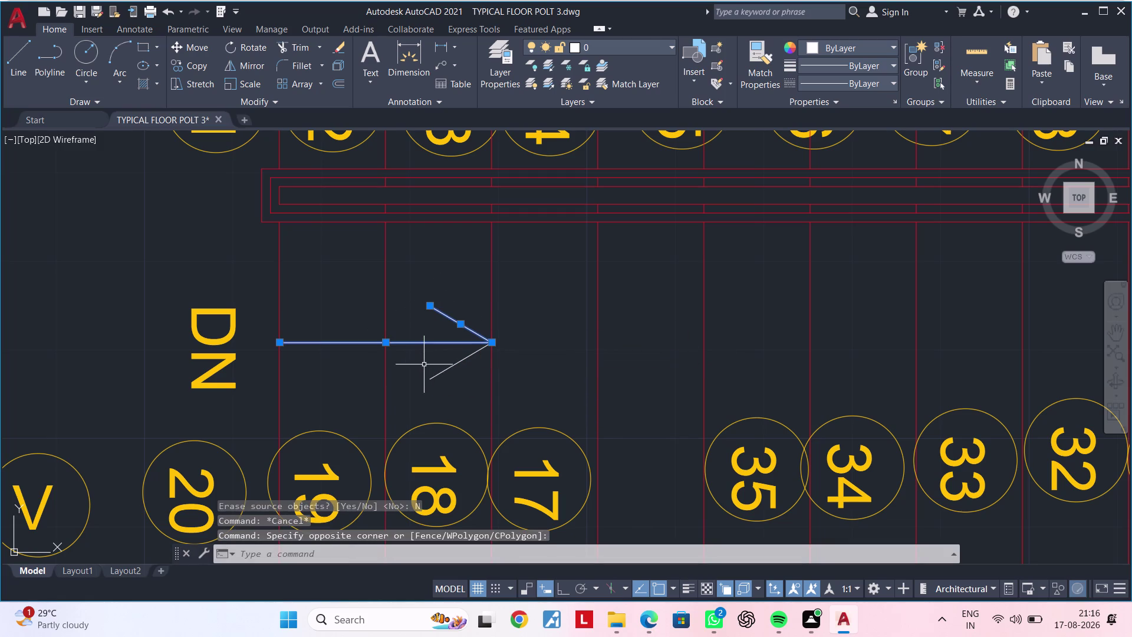
click(447, 368)
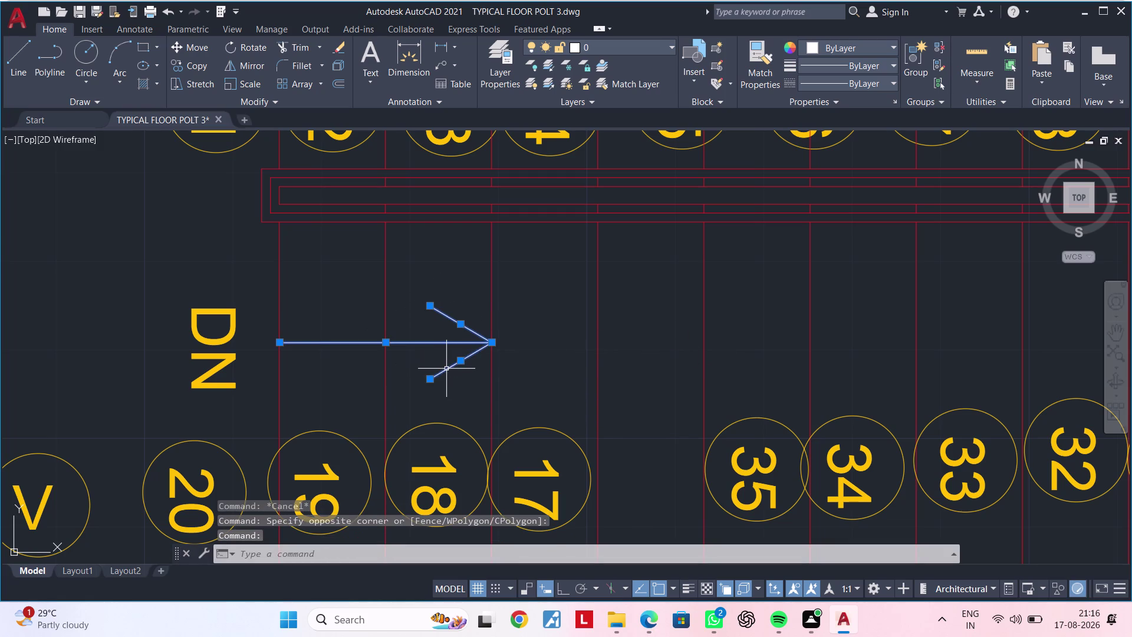
key(j)
key(space)
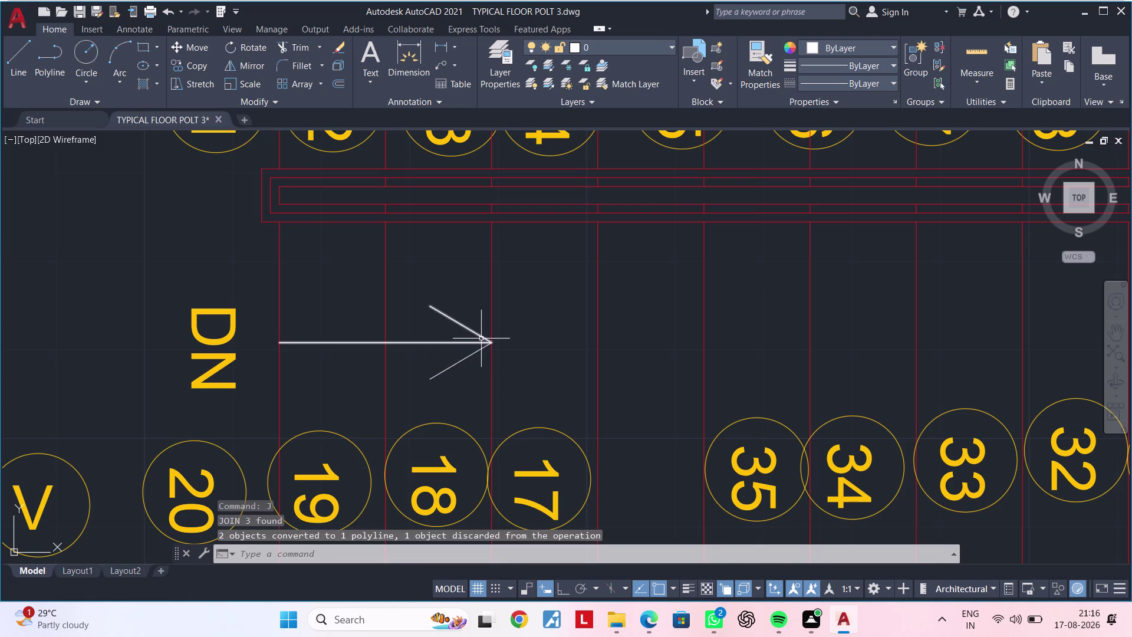
click(481, 338)
click(468, 356)
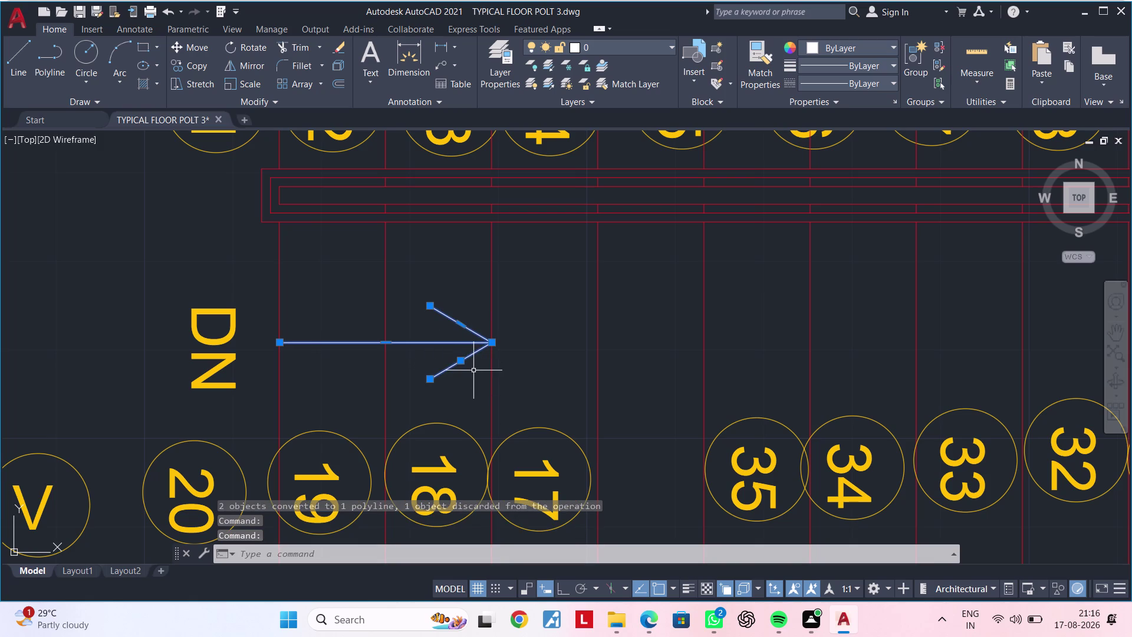
key(j)
key(space)
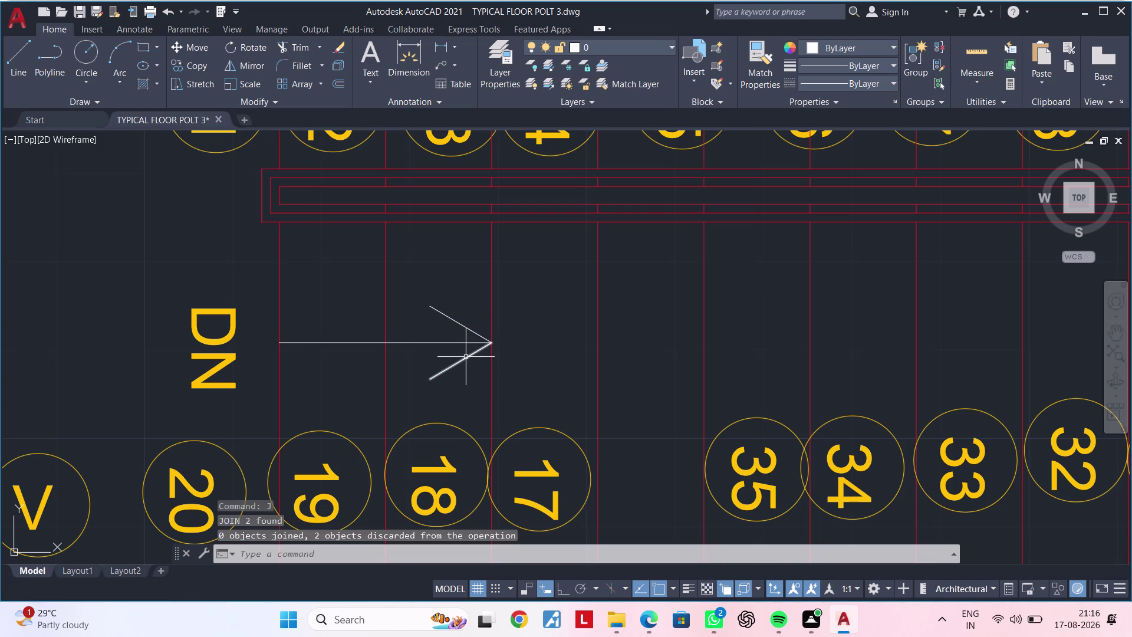
Select the DN arrow and copy it, using its tip as the base point.
scroll(up, 3)
scroll(up, 3)
scroll(down, 3)
drag(449, 367, 445, 358)
click(400, 289)
scroll(down, 3)
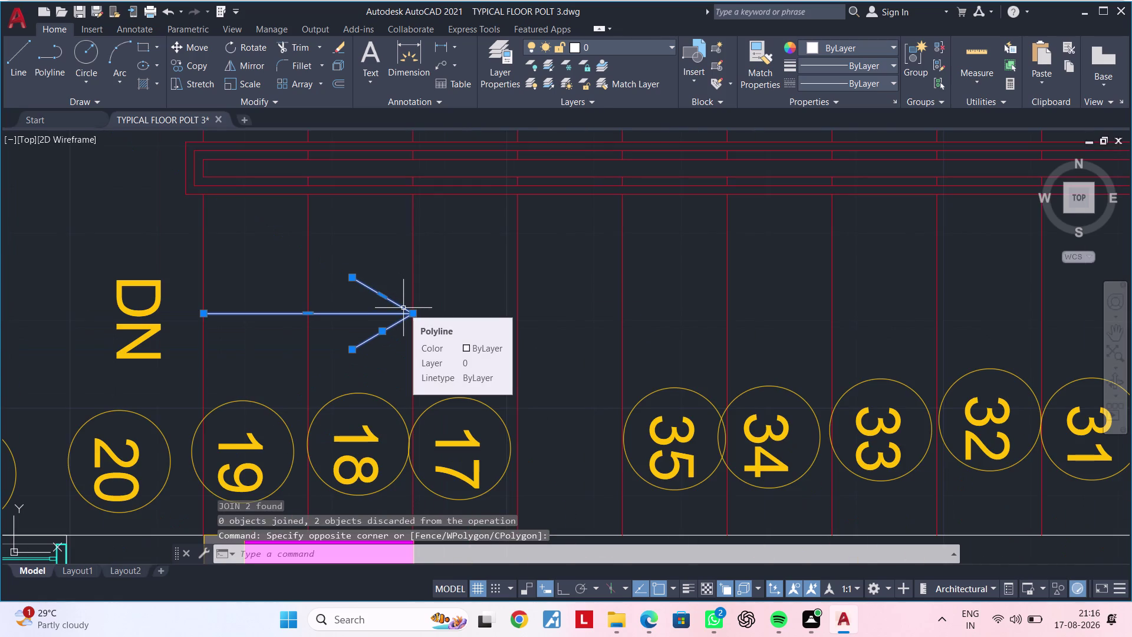
key(c)
key(o)
key(space)
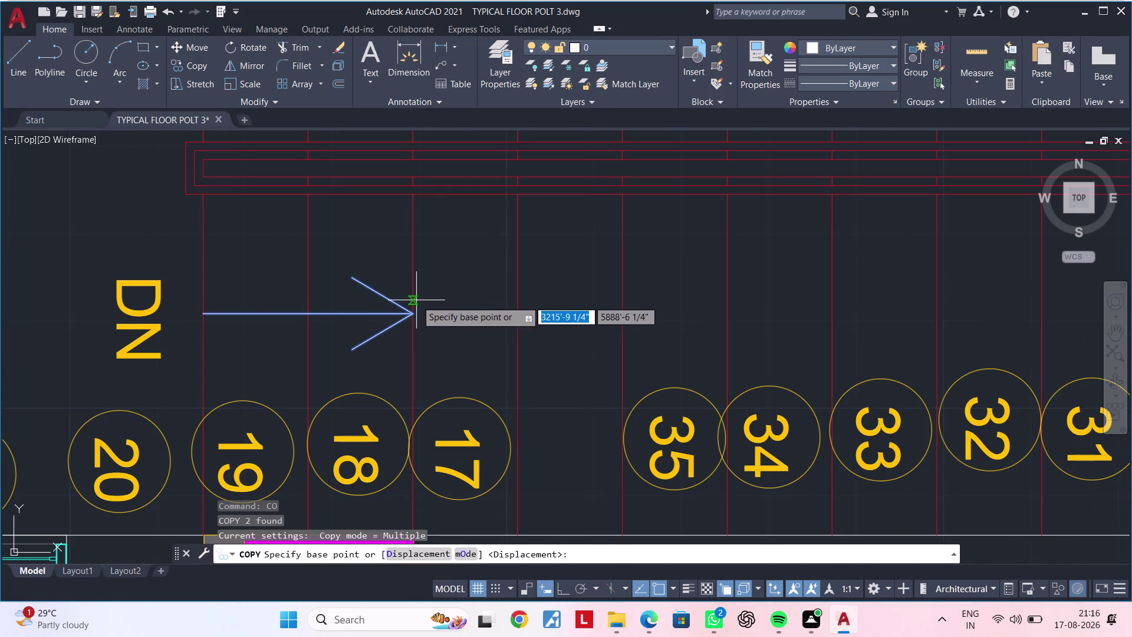
click(412, 318)
Place the arrow copy beside the UP label.
scroll(down, 3)
middle_drag(402, 245, 420, 366)
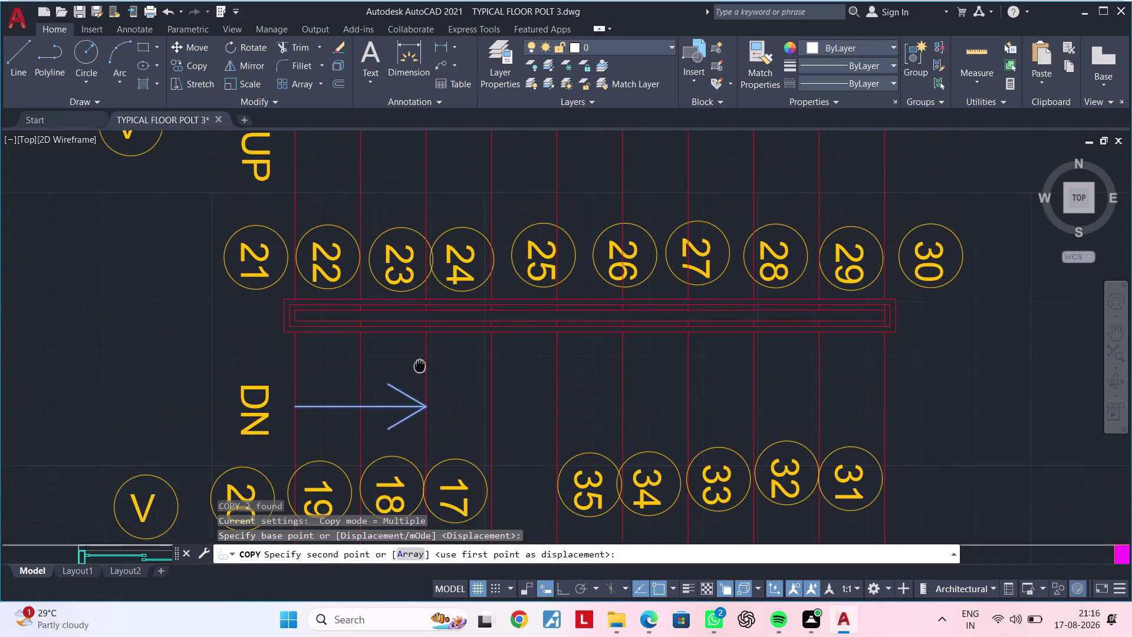
middle_drag(420, 366, 410, 409)
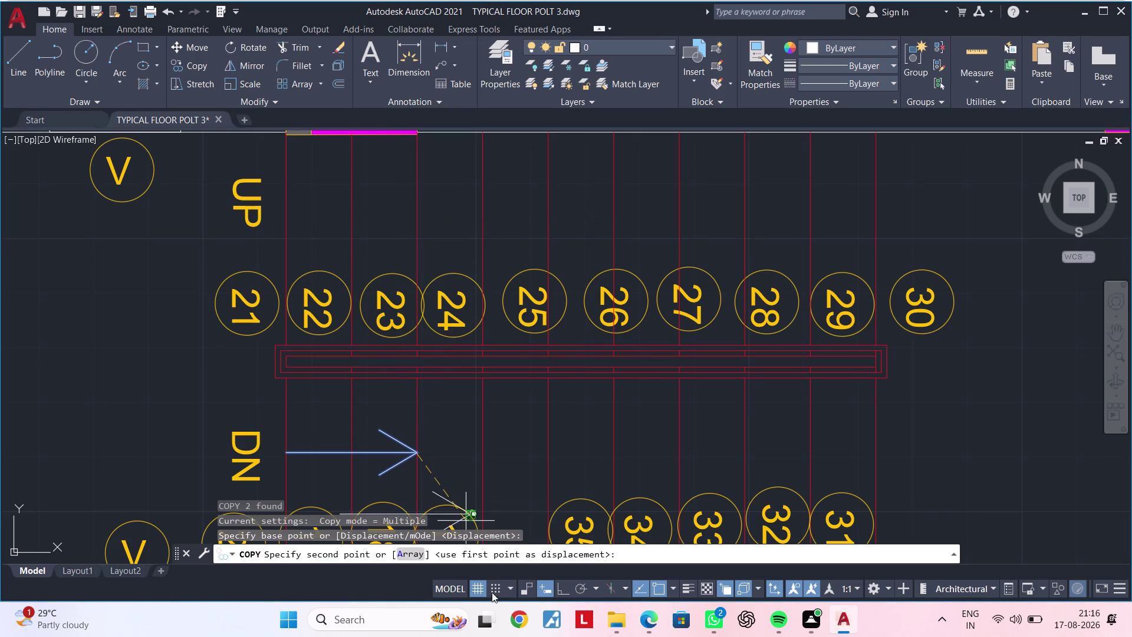
click(557, 584)
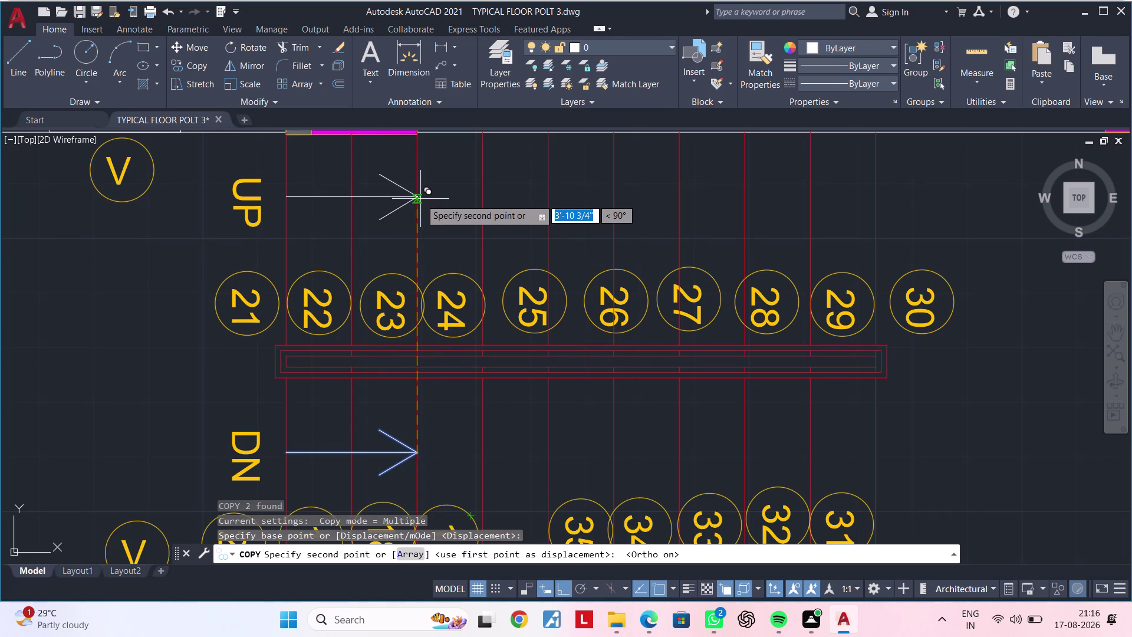
click(421, 199)
scroll(down, 3)
key(Escape)
key(Escape)
scroll(down, 3)
middle_drag(480, 261, 621, 256)
key(Escape)
key(Escape)
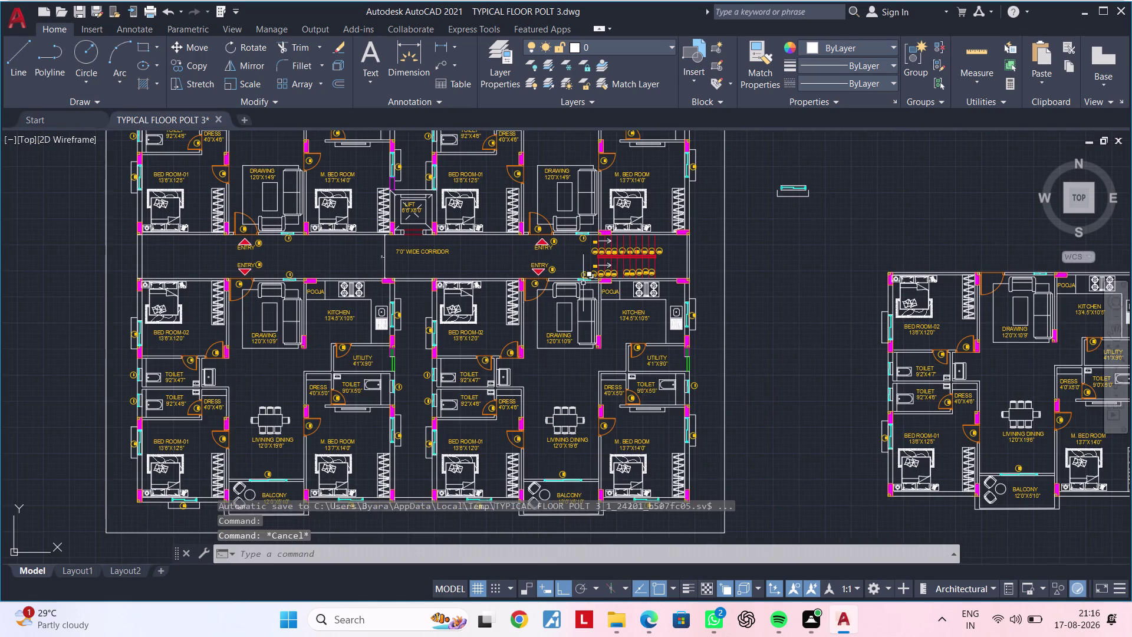
middle_drag(572, 285, 640, 272)
key(Escape)
key(Escape)
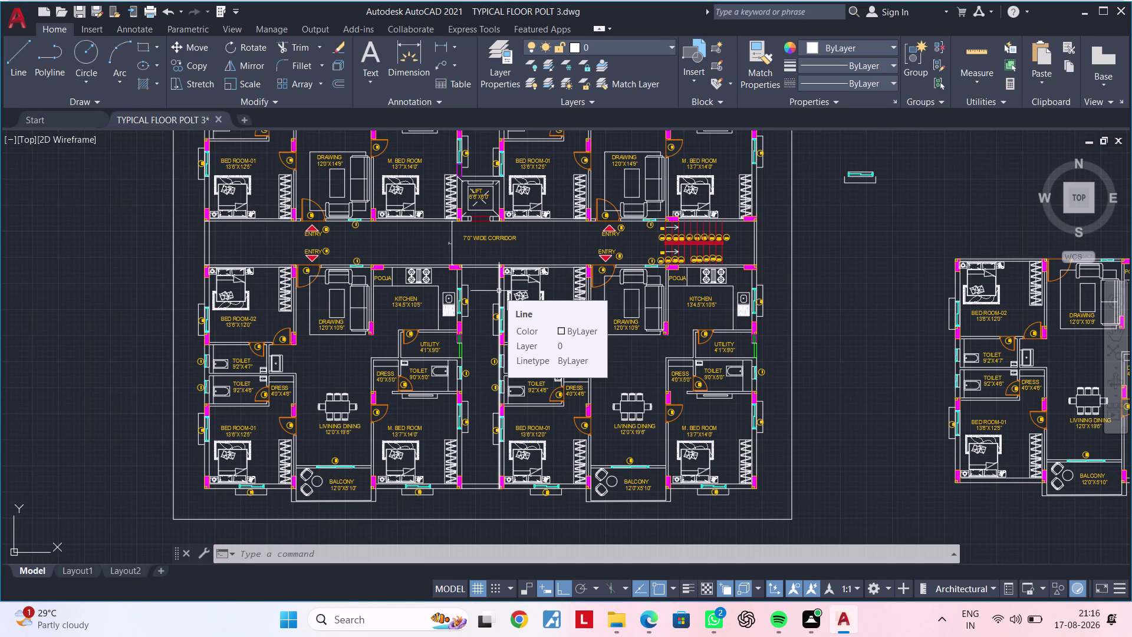
key(Escape)
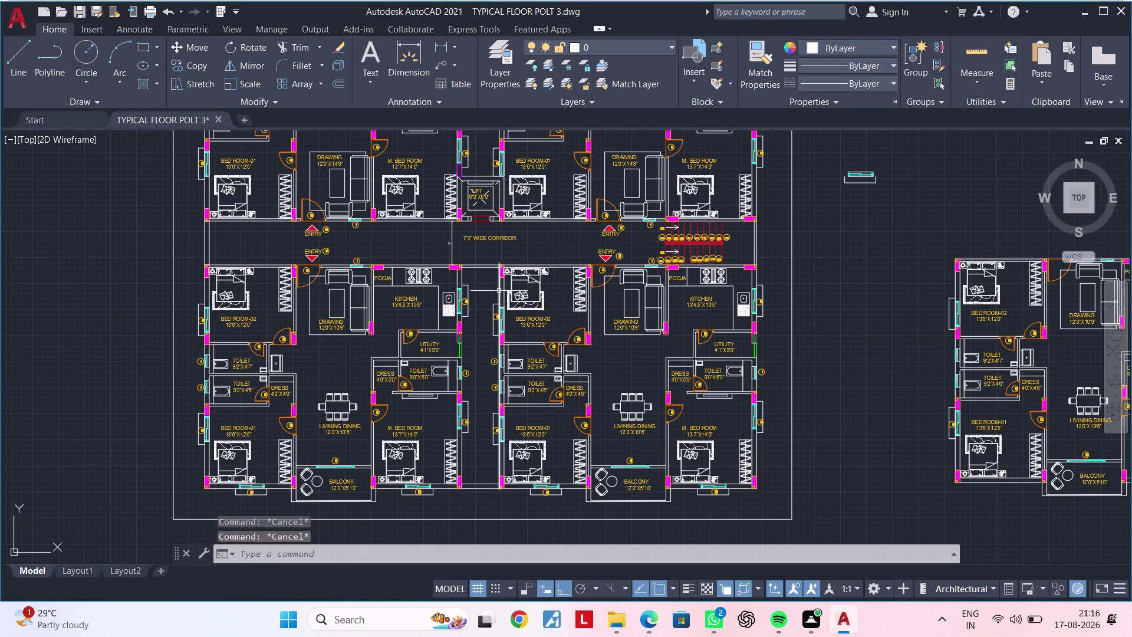
key(Escape)
key(Escape)
key(Escape)
key(Escape)
middle_drag(523, 424, 499, 381)
key(Escape)
key(Escape)
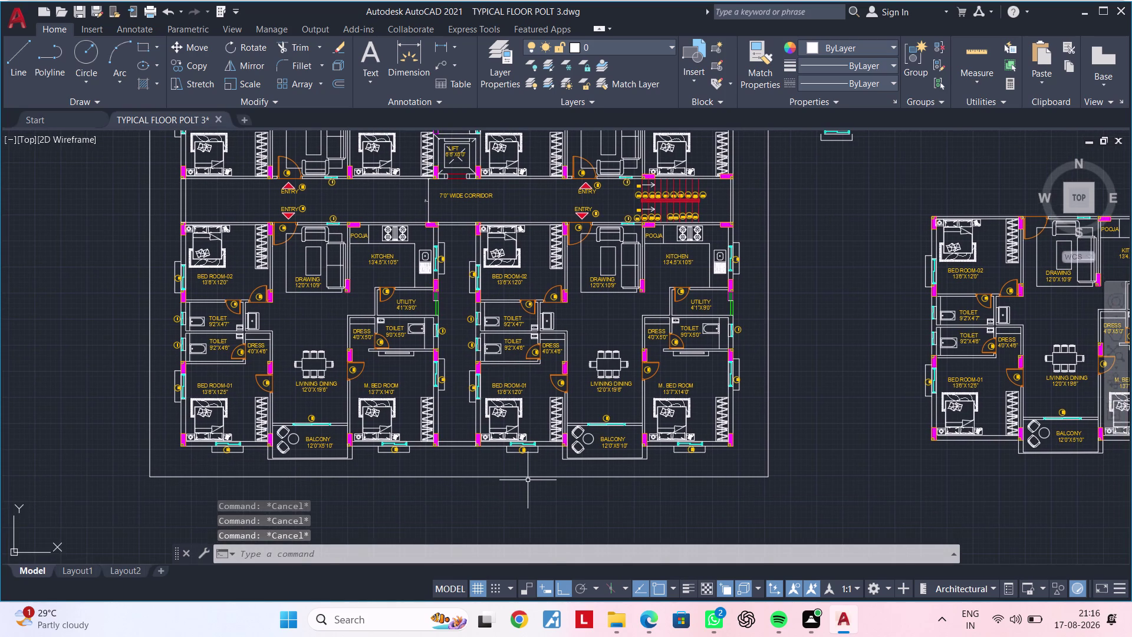
text(L)
key(space)
scroll(up, 3)
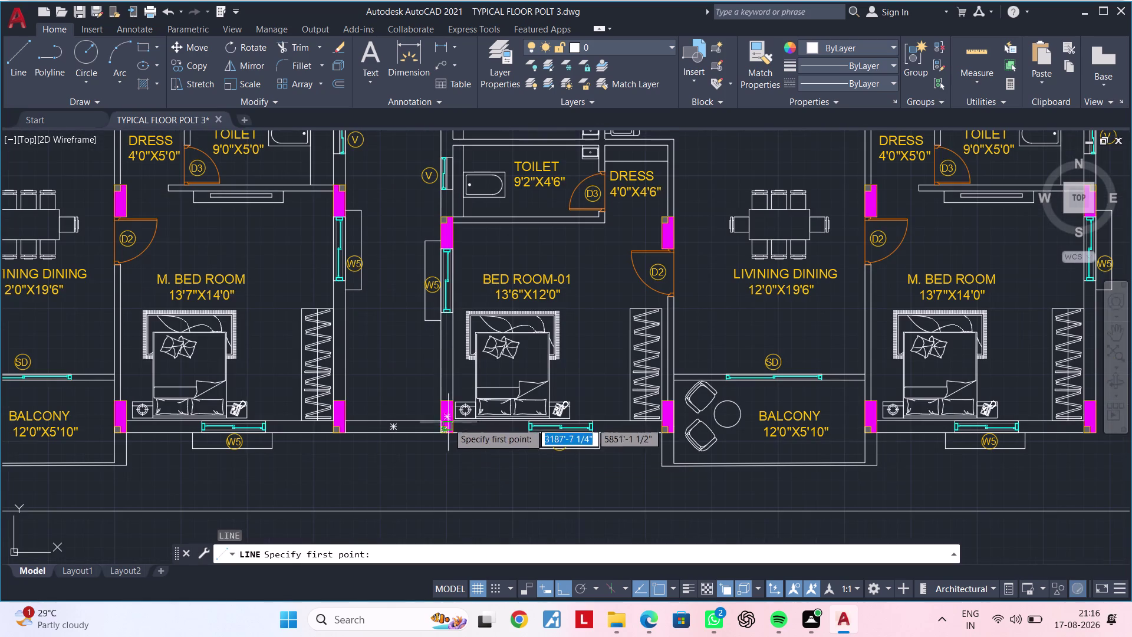
Draw a long diagonal line from the bedroom wall corner up to the upper wall corner.
scroll(up, 3)
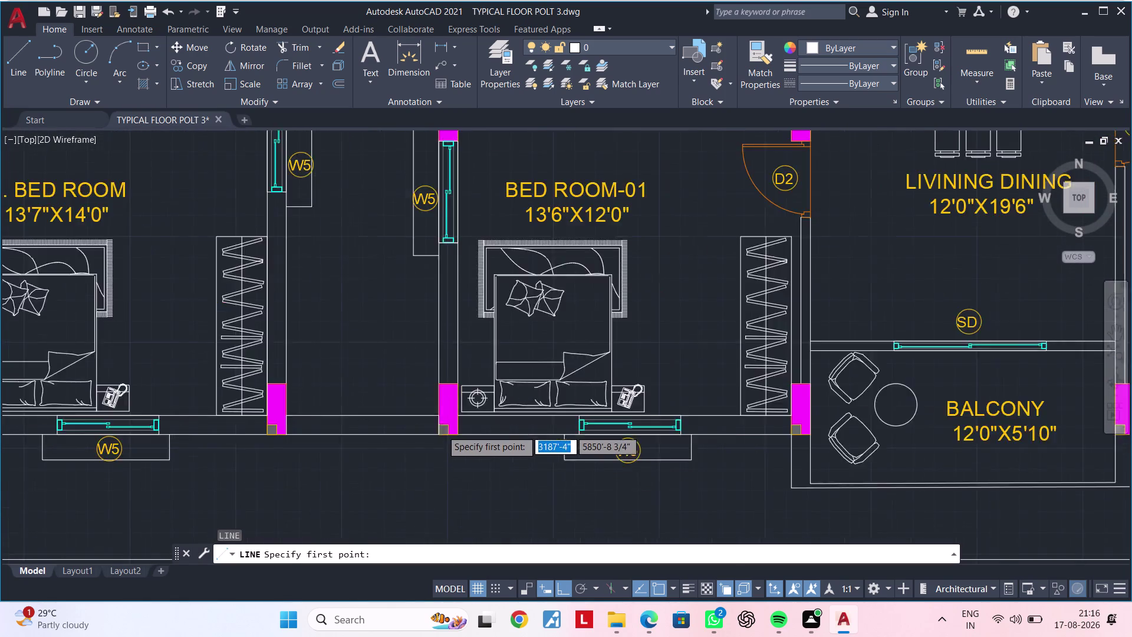
click(435, 438)
scroll(down, 3)
middle_drag(359, 276, 363, 295)
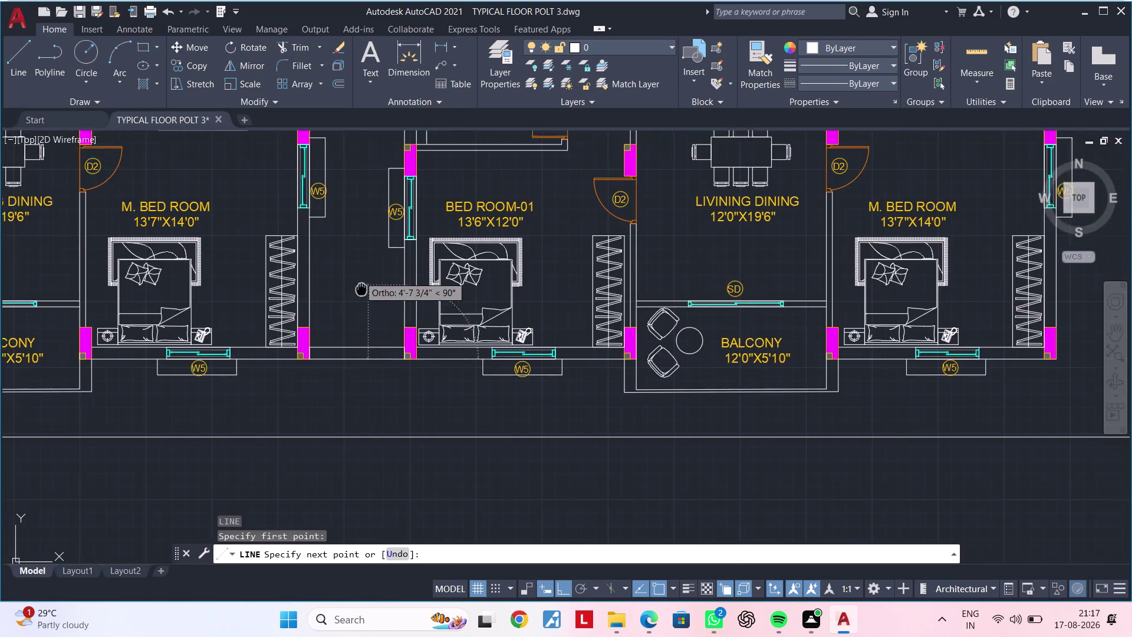
middle_drag(362, 295, 412, 514)
middle_drag(359, 210, 370, 432)
scroll(up, 3)
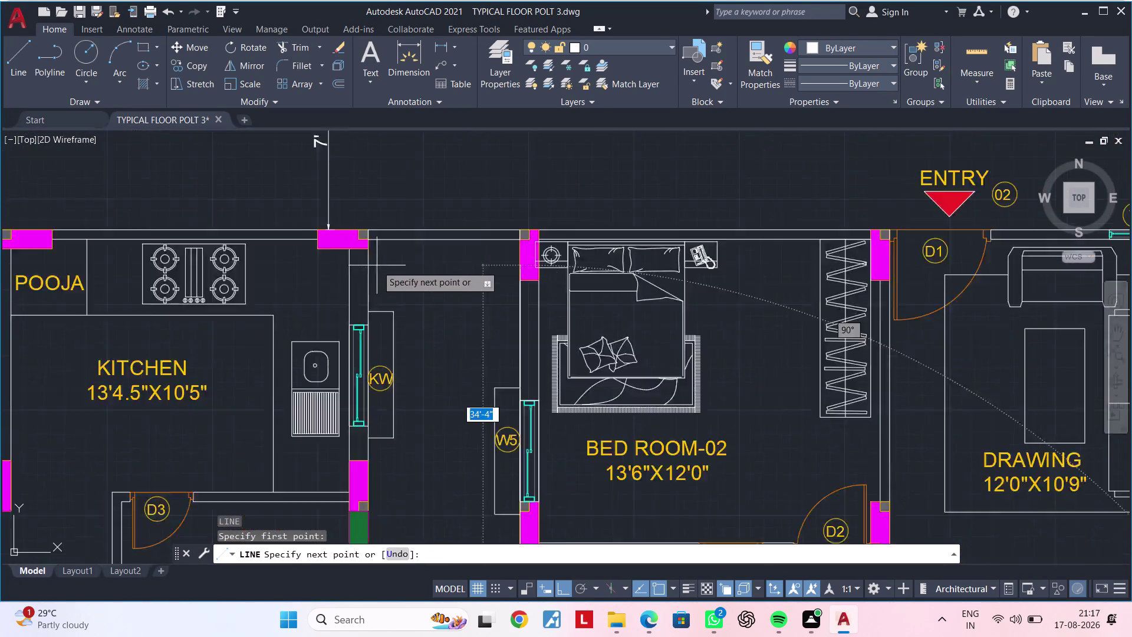
scroll(up, 3)
scroll(up, 3)
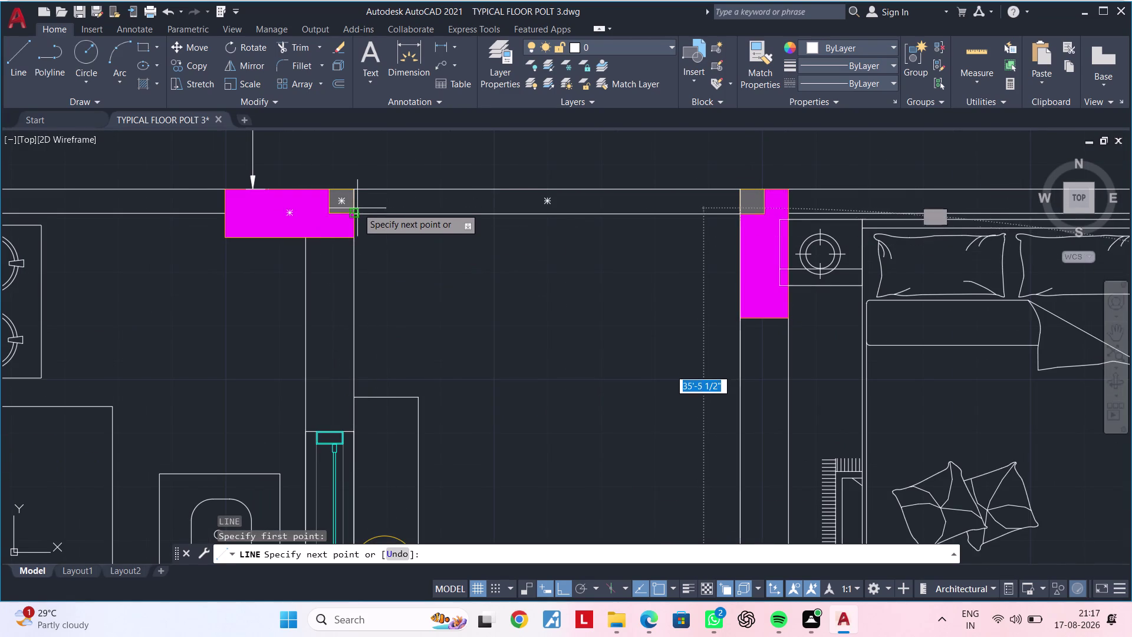
click(356, 213)
scroll(down, 3)
middle_drag(474, 185, 470, 161)
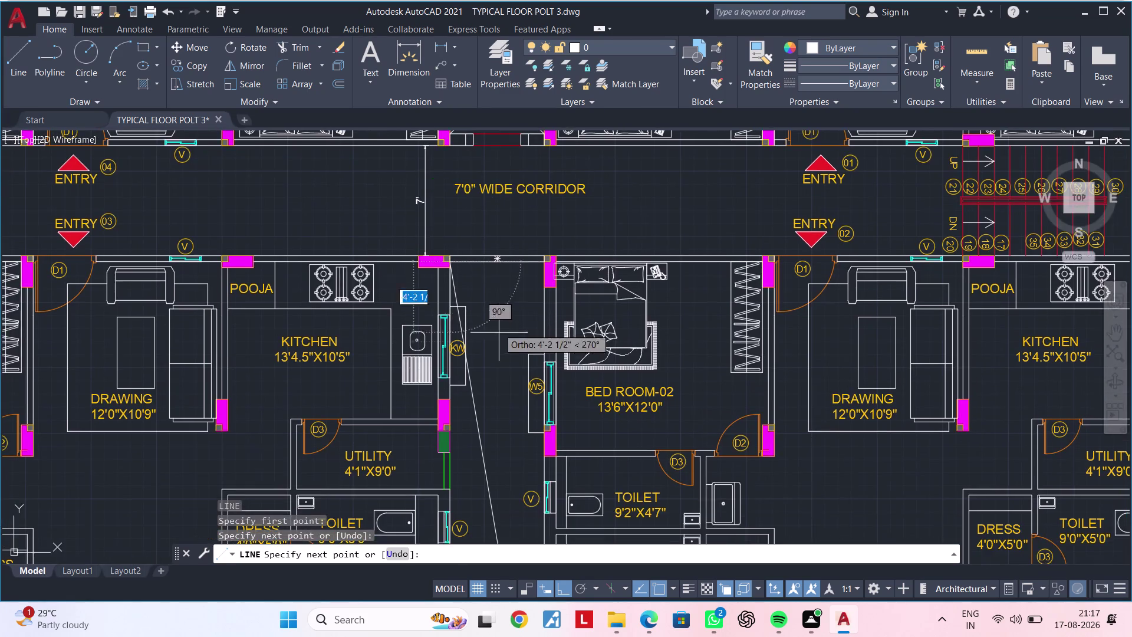
middle_drag(495, 325, 481, 151)
middle_drag(507, 300, 507, 105)
key(Escape)
key(Escape)
Select the new diagonal line and grab its lower end grip.
scroll(down, 3)
middle_drag(495, 320, 445, 155)
scroll(up, 3)
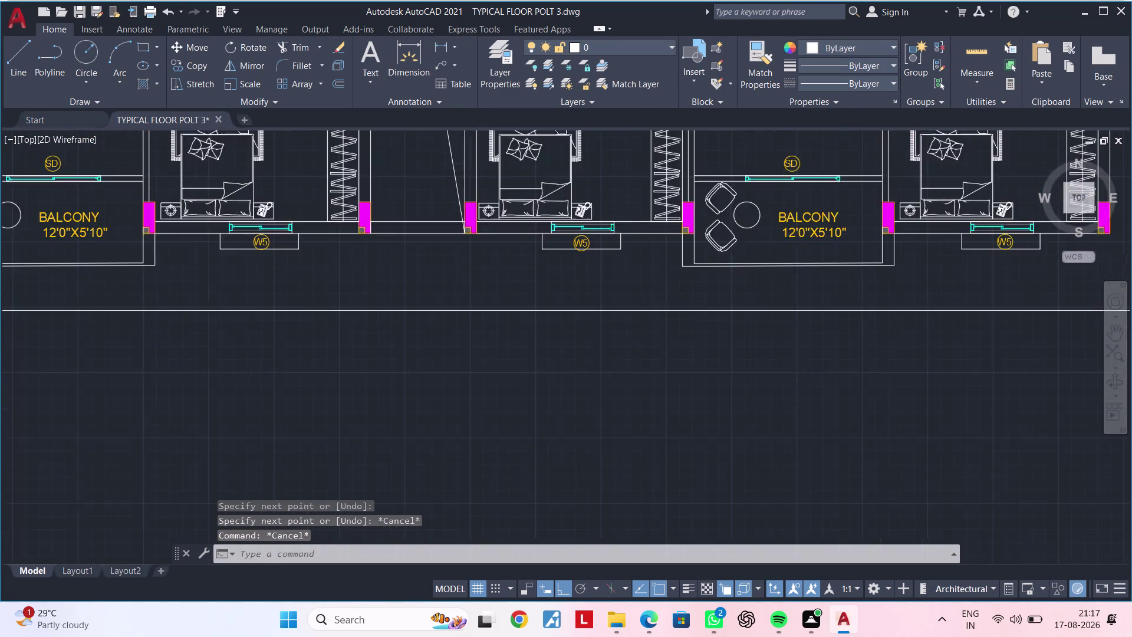
middle_drag(463, 256, 534, 359)
scroll(up, 3)
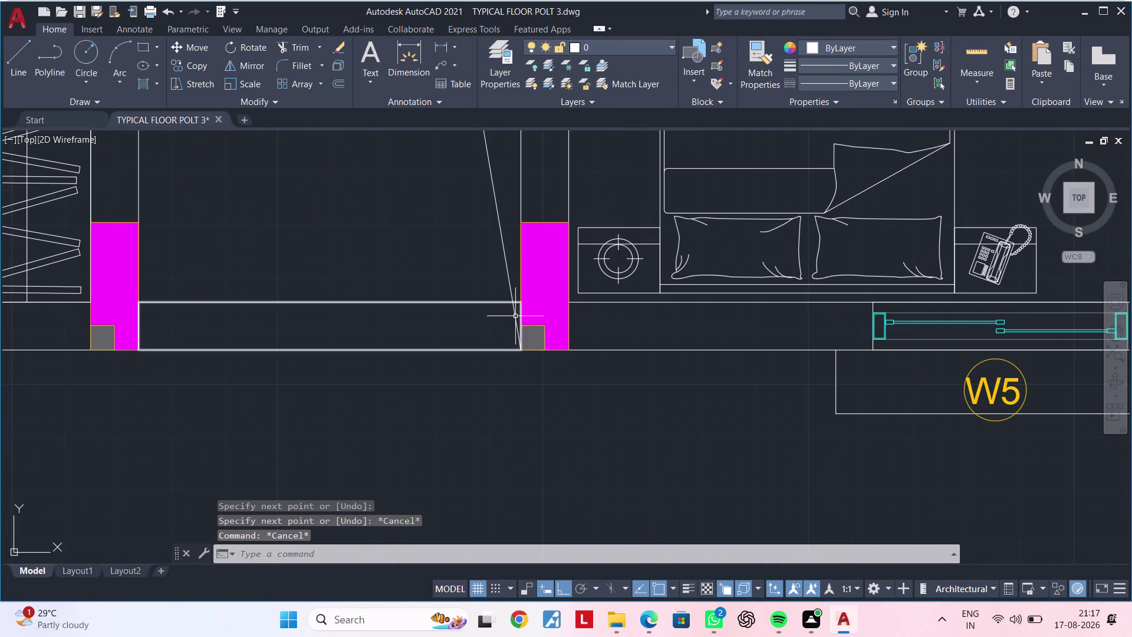
click(514, 316)
click(520, 350)
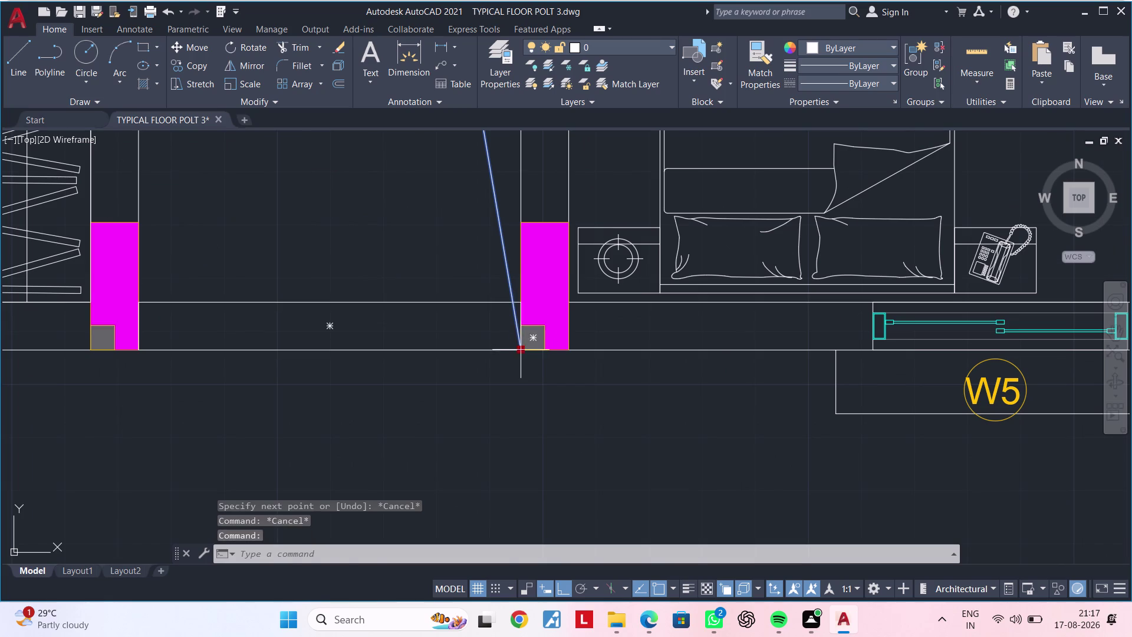
click(522, 303)
scroll(down, 3)
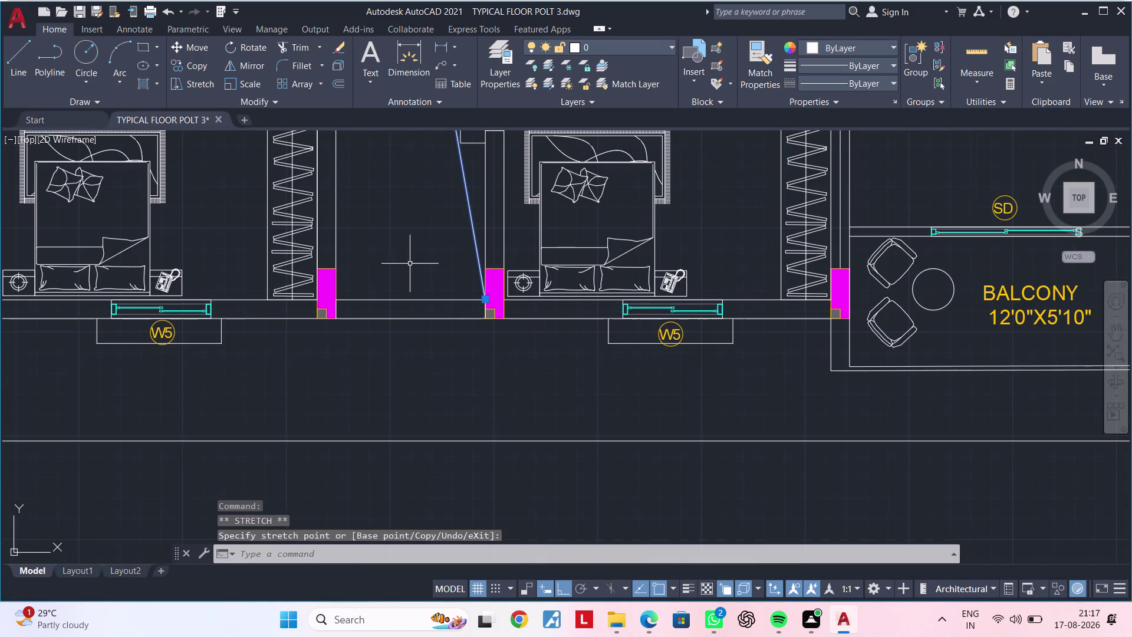
middle_drag(410, 282, 411, 305)
Draw a cross line from the wall corner to the shaft corner beside the bedroom.
key(space)
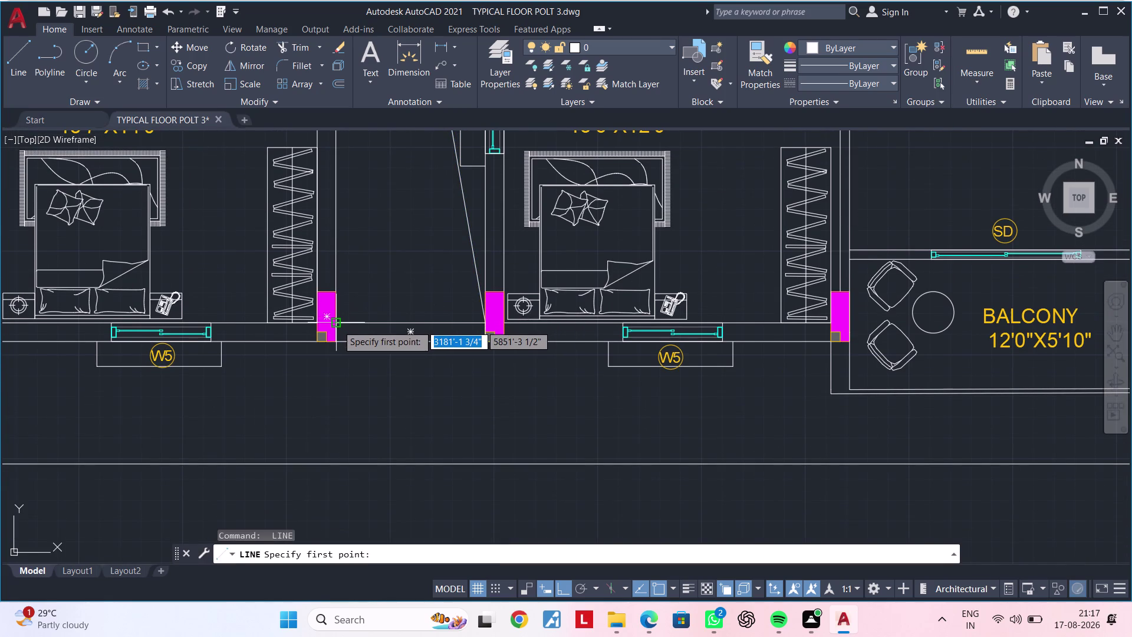
click(337, 324)
scroll(down, 3)
middle_drag(397, 215, 405, 439)
middle_drag(405, 209, 399, 538)
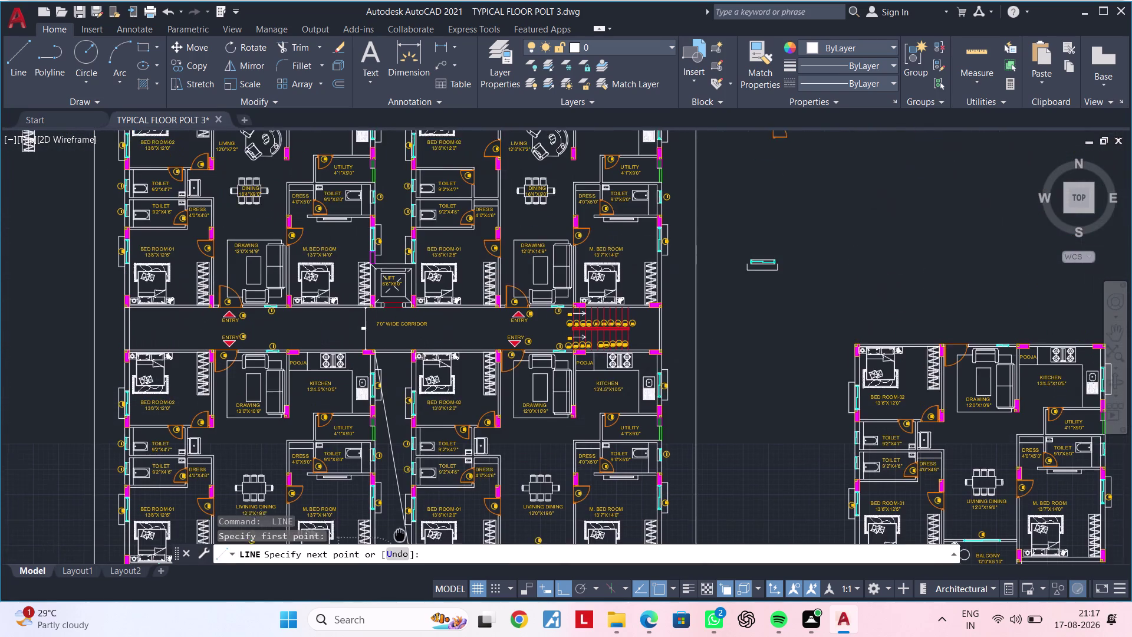
middle_drag(400, 538, 401, 525)
scroll(up, 3)
scroll(up, 3)
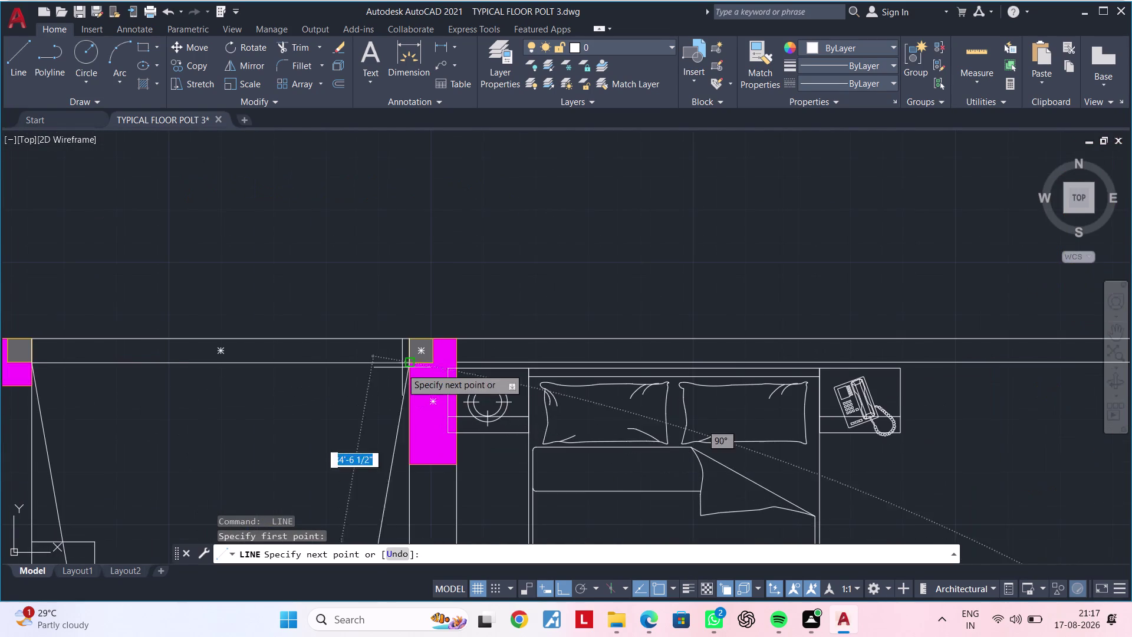
click(408, 358)
scroll(down, 3)
key(Escape)
key(Escape)
Draw the first diagonal across the shaft next to the lift, lower corner to upper corner.
scroll(down, 3)
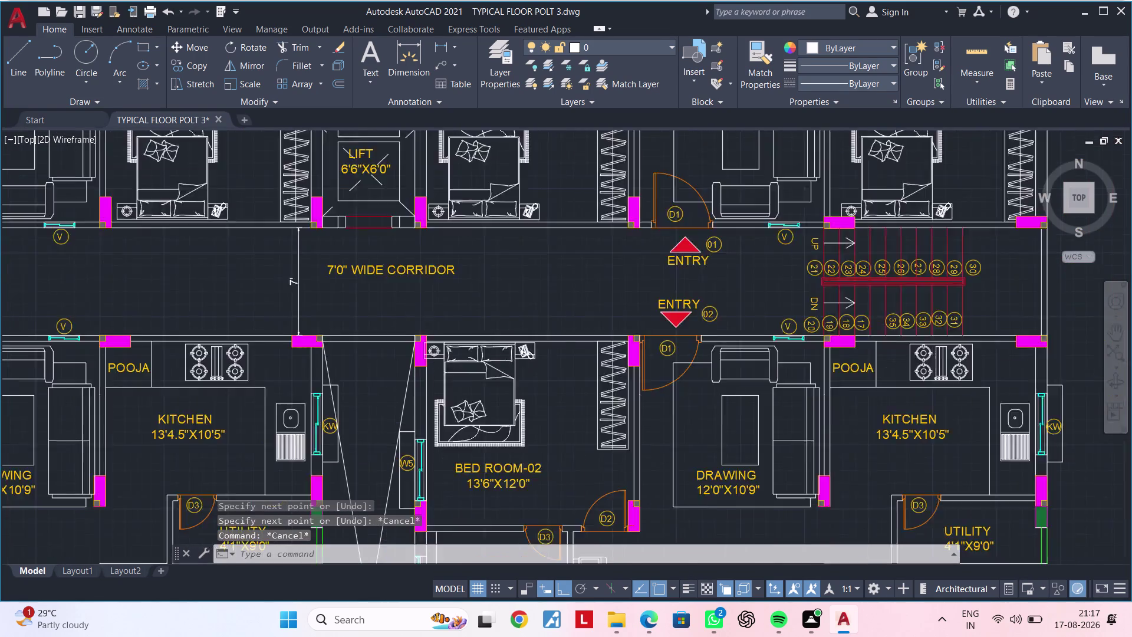
middle_drag(418, 329, 442, 486)
middle_drag(436, 418, 435, 425)
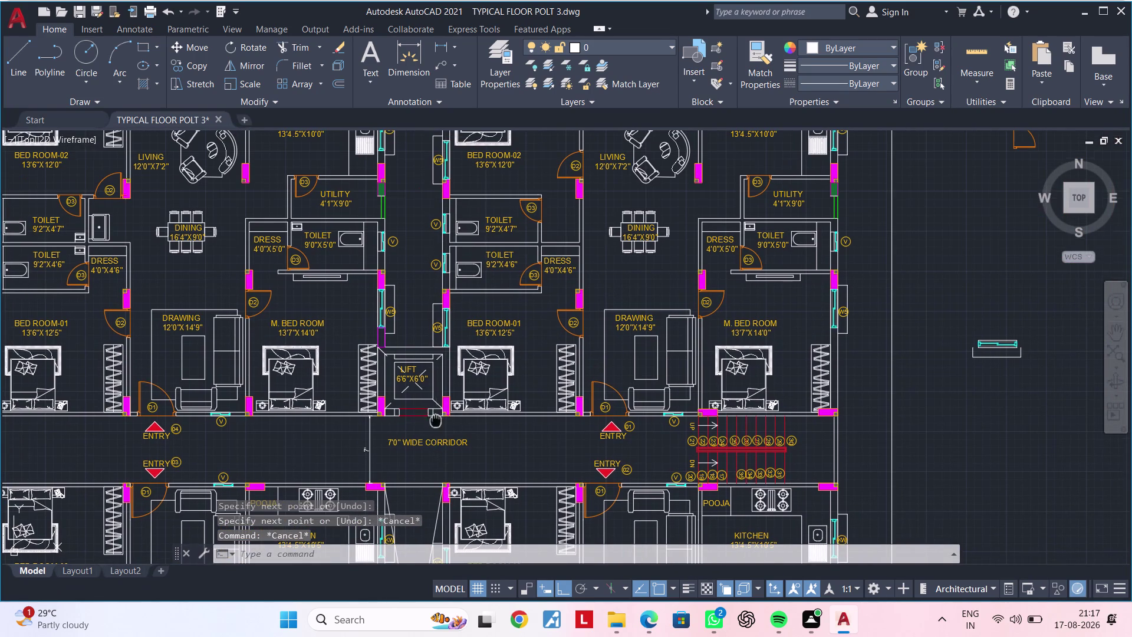
middle_drag(435, 424, 439, 553)
key(Escape)
key(space)
scroll(up, 3)
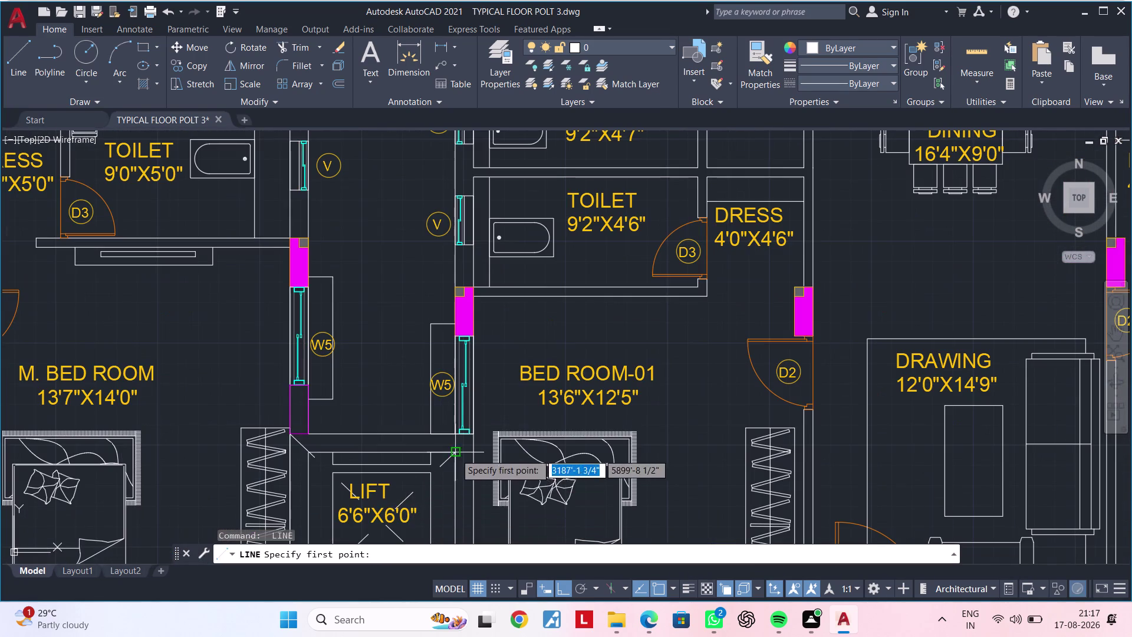
scroll(up, 3)
click(453, 419)
scroll(down, 3)
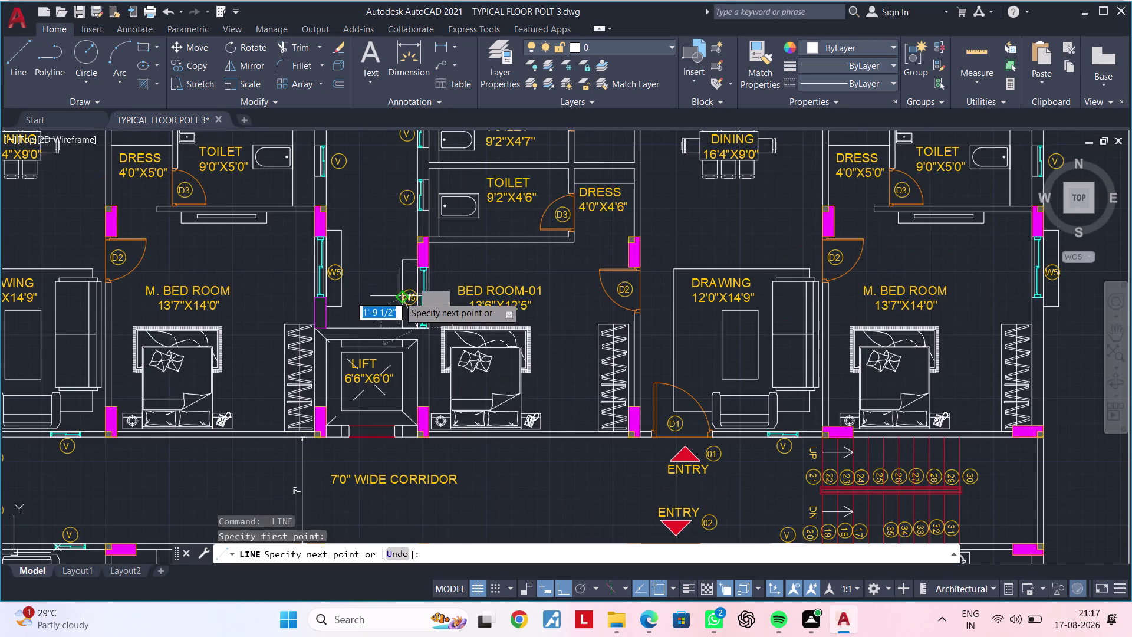
middle_drag(398, 298, 475, 544)
scroll(down, 3)
scroll(up, 3)
scroll(up, 3)
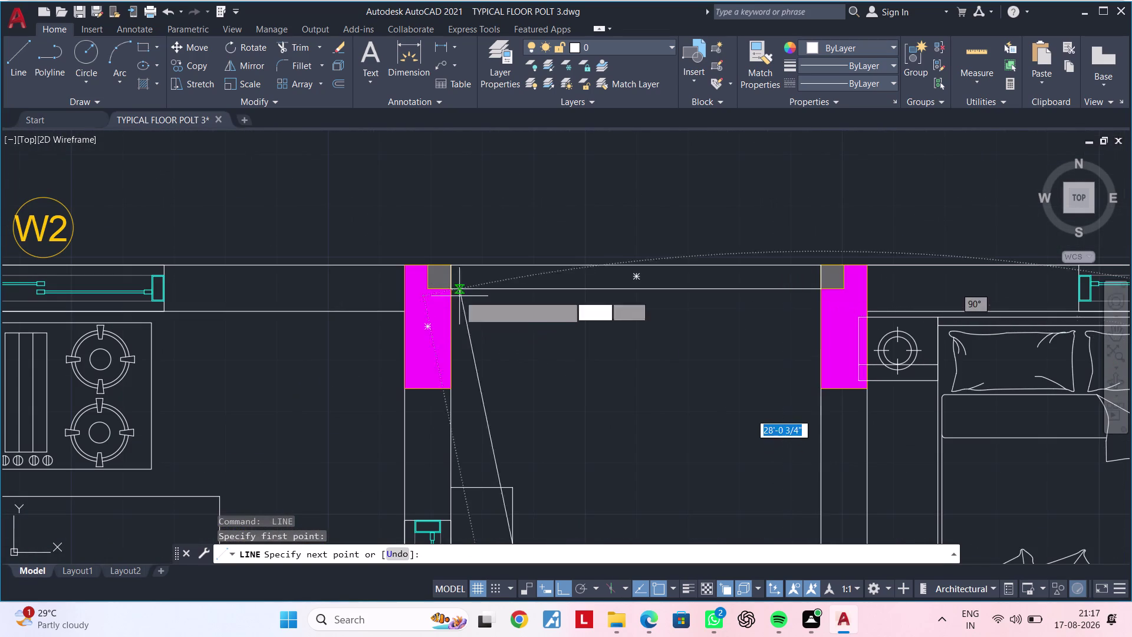
click(456, 289)
scroll(down, 3)
middle_drag(555, 371, 527, 340)
key(Escape)
middle_drag(527, 351, 502, 291)
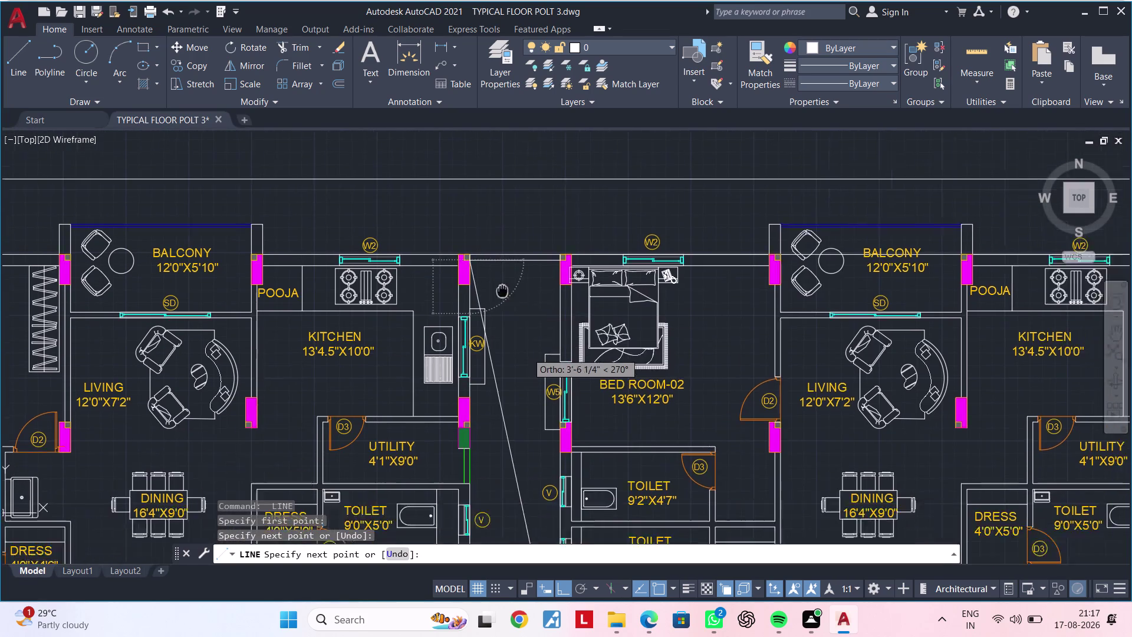
middle_drag(502, 290, 493, 271)
key(Escape)
middle_drag(498, 306, 486, 248)
key(Escape)
Draw the second diagonal across the lift-side shaft, completing the X.
middle_drag(485, 252, 460, 203)
middle_drag(493, 265, 474, 212)
key(space)
scroll(up, 3)
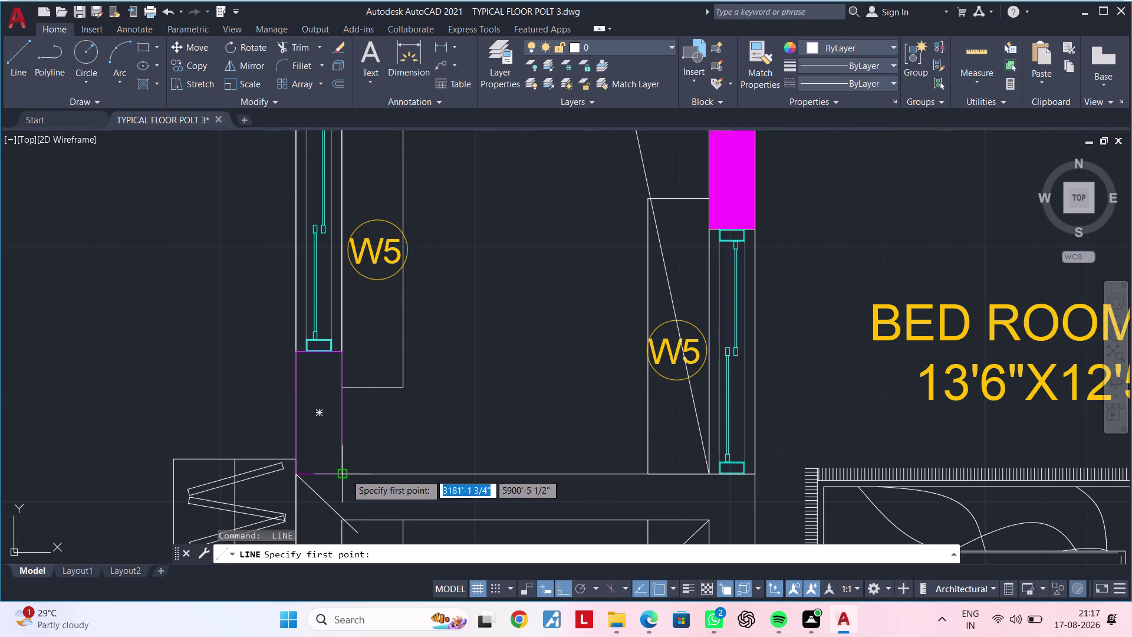
click(345, 473)
scroll(down, 3)
middle_drag(446, 288, 456, 504)
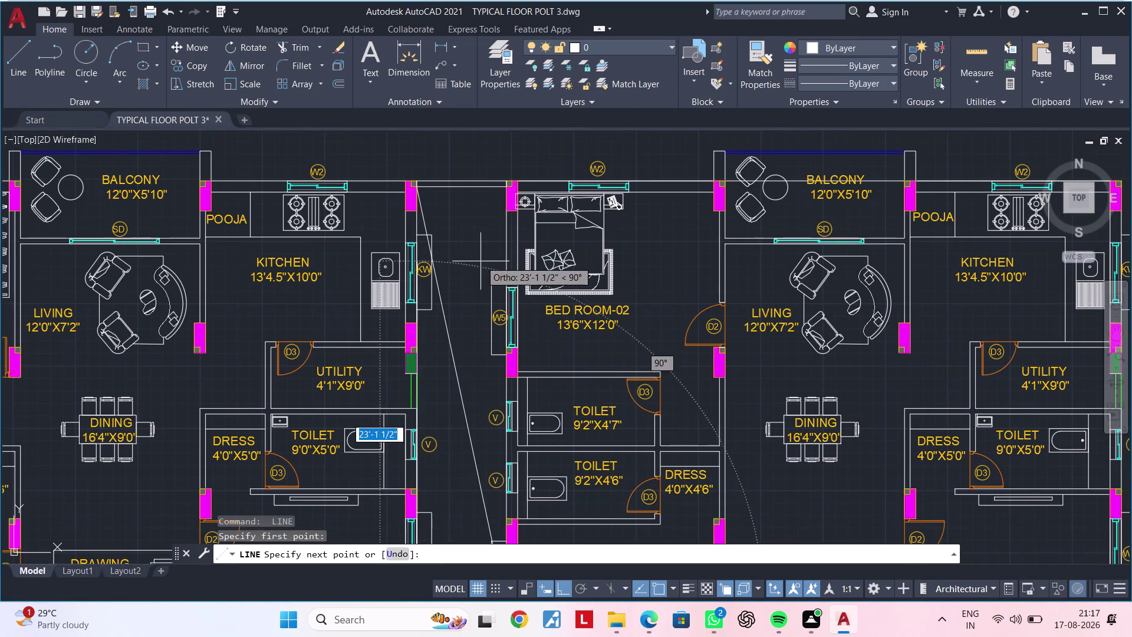
middle_drag(480, 257, 452, 345)
scroll(up, 3)
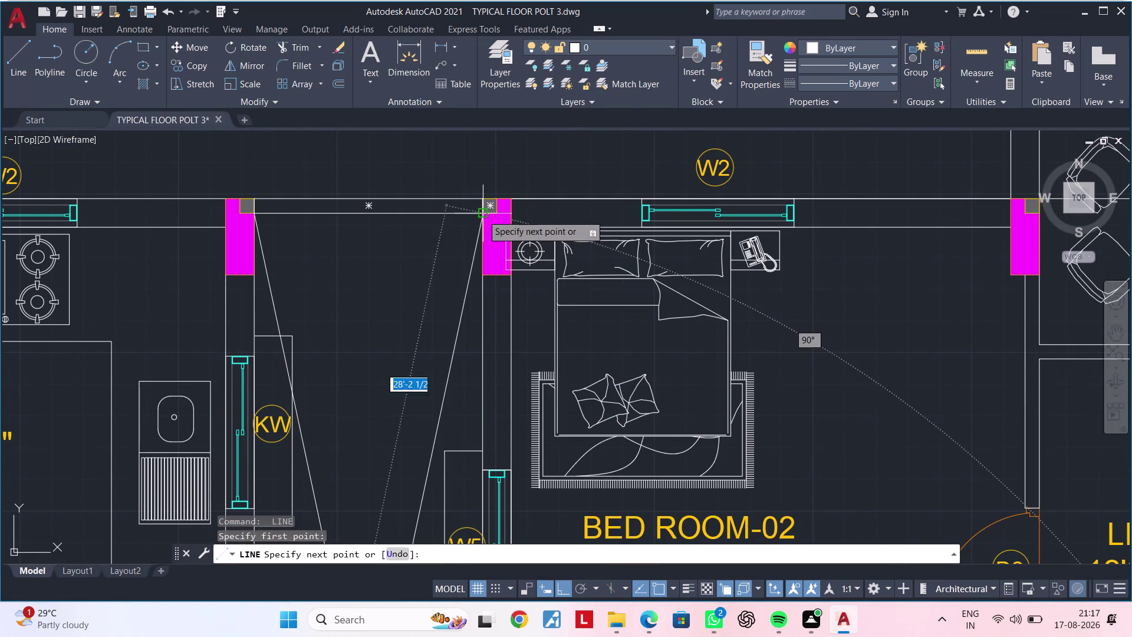
click(482, 213)
key(Escape)
key(Escape)
scroll(down, 3)
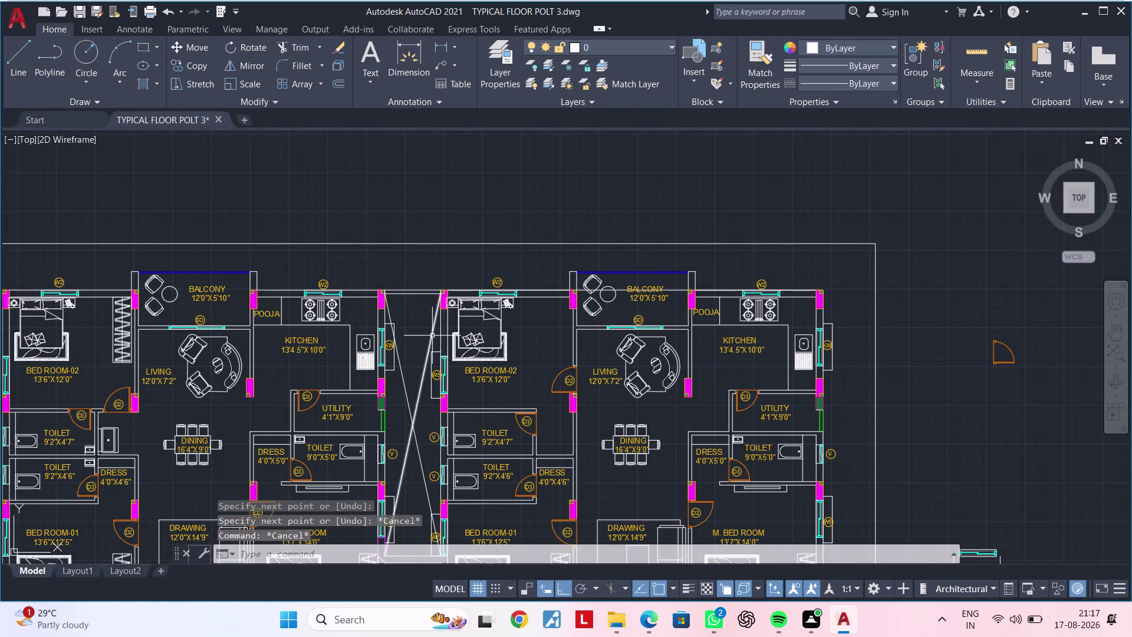
Zoom out to view the whole floor plan and cancel any active command.
middle_drag(432, 335, 413, 256)
scroll(down, 3)
middle_drag(422, 373, 455, 303)
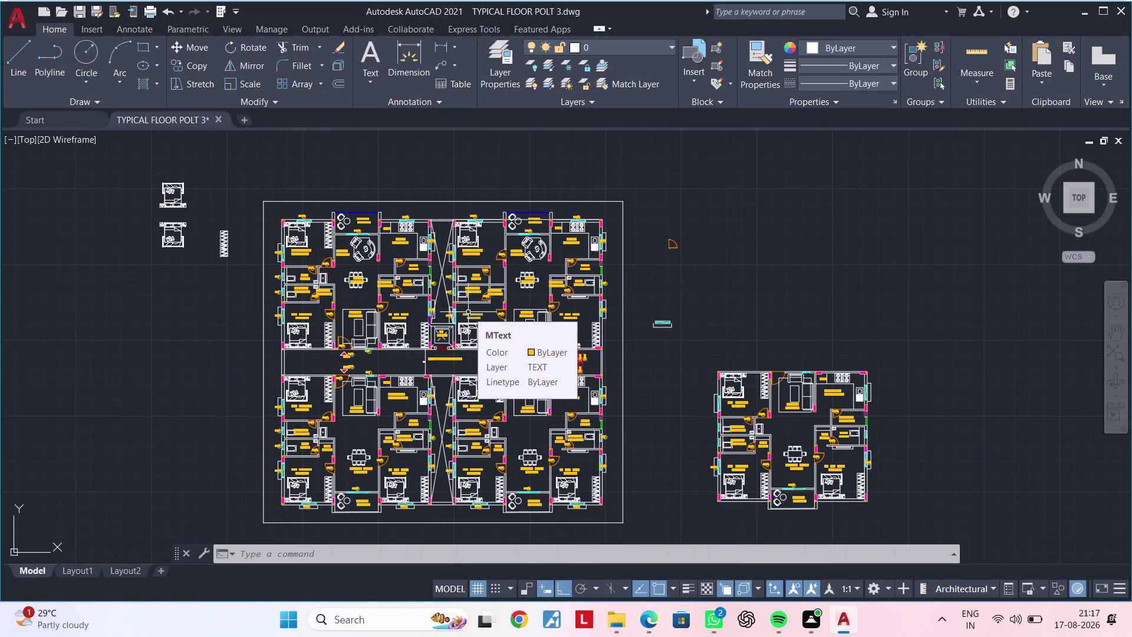
key(Escape)
key(Escape)
key(Escape)
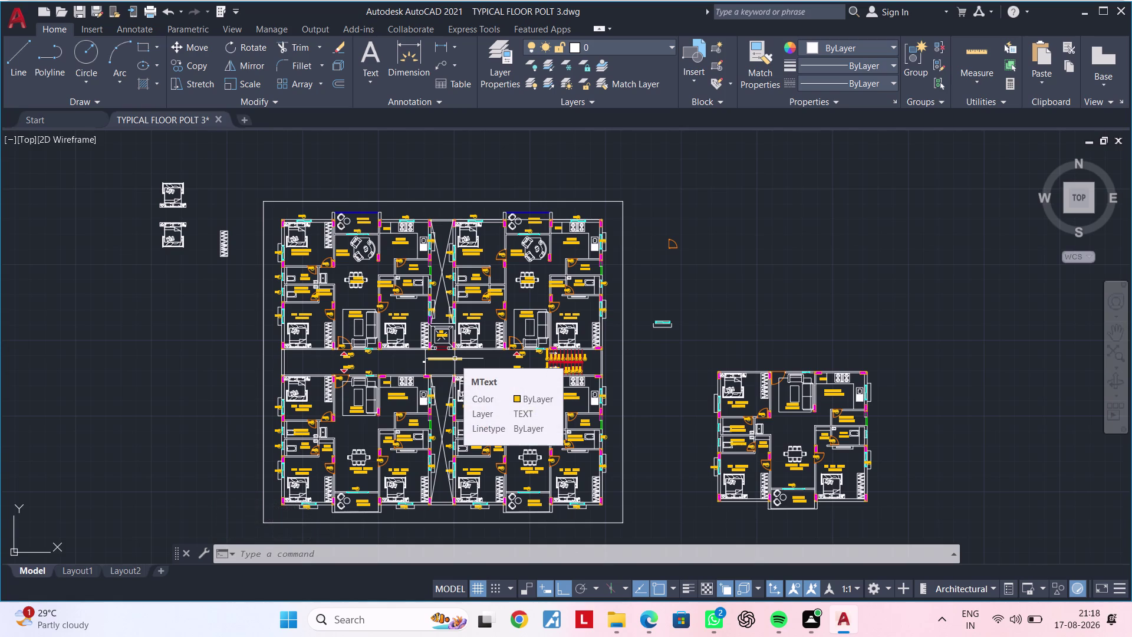
key(Escape)
key(Escape)
key(Escape)
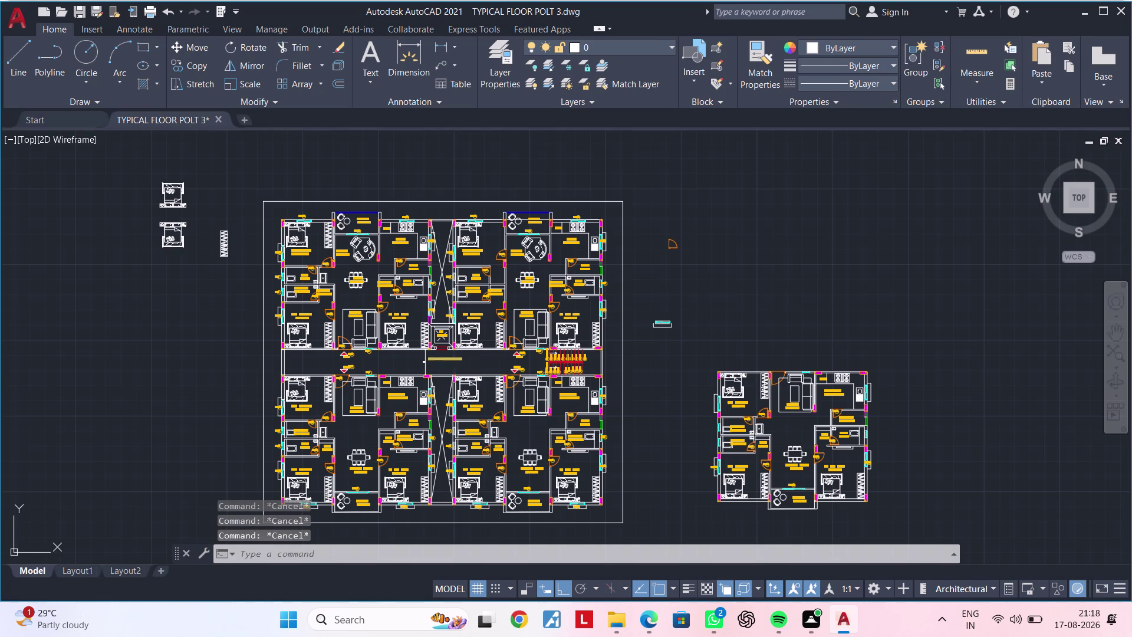
key(Escape)
key(Escape)
key(Escape)
key(Escape)
key(Escape)
Zoom into the corridor and entries, then start the HATCH command with H.
scroll(up, 3)
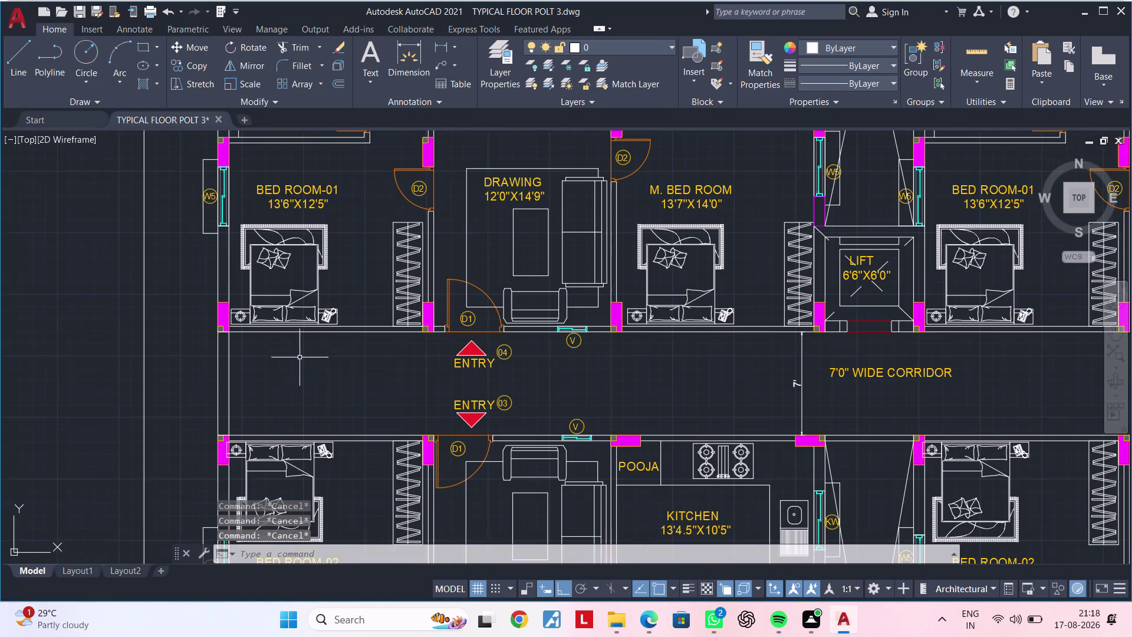
middle_drag(291, 401, 306, 423)
key(Escape)
key(Escape)
key(Escape)
text(H)
key(space)
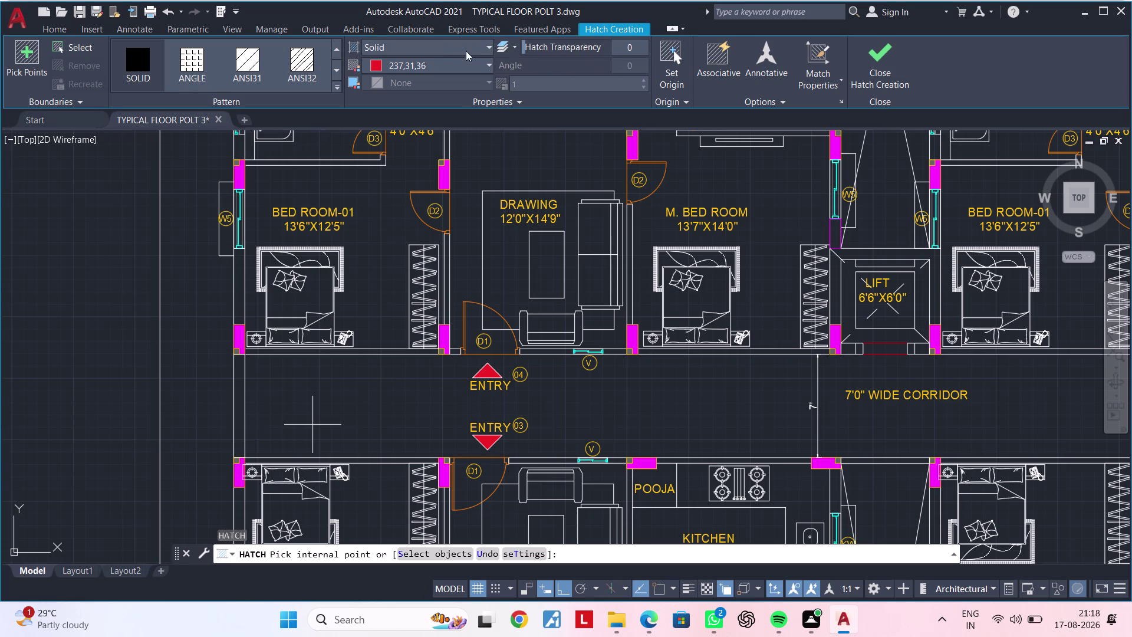
Change the hatch colour to grey (99,100,102) and fill the first two corridor wall strips.
click(379, 64)
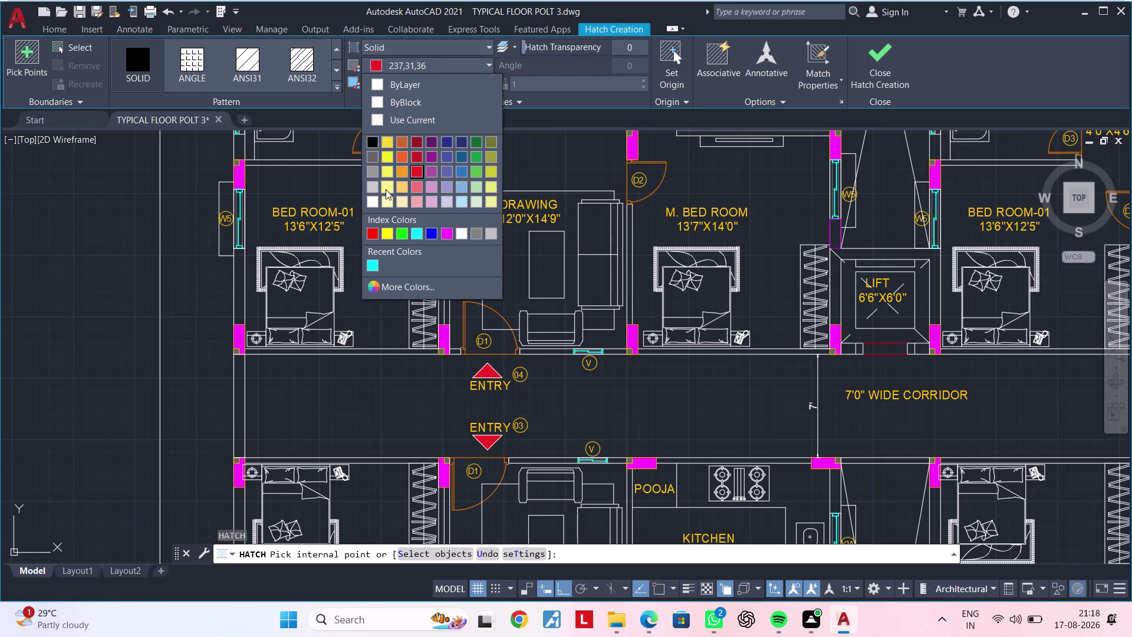
click(373, 156)
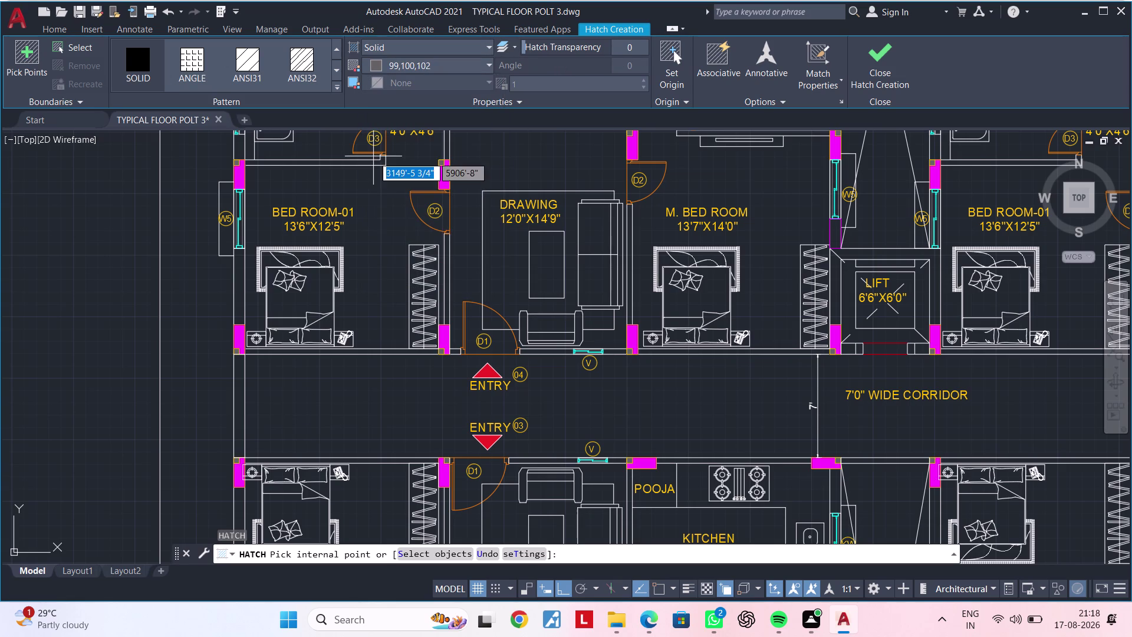
click(139, 57)
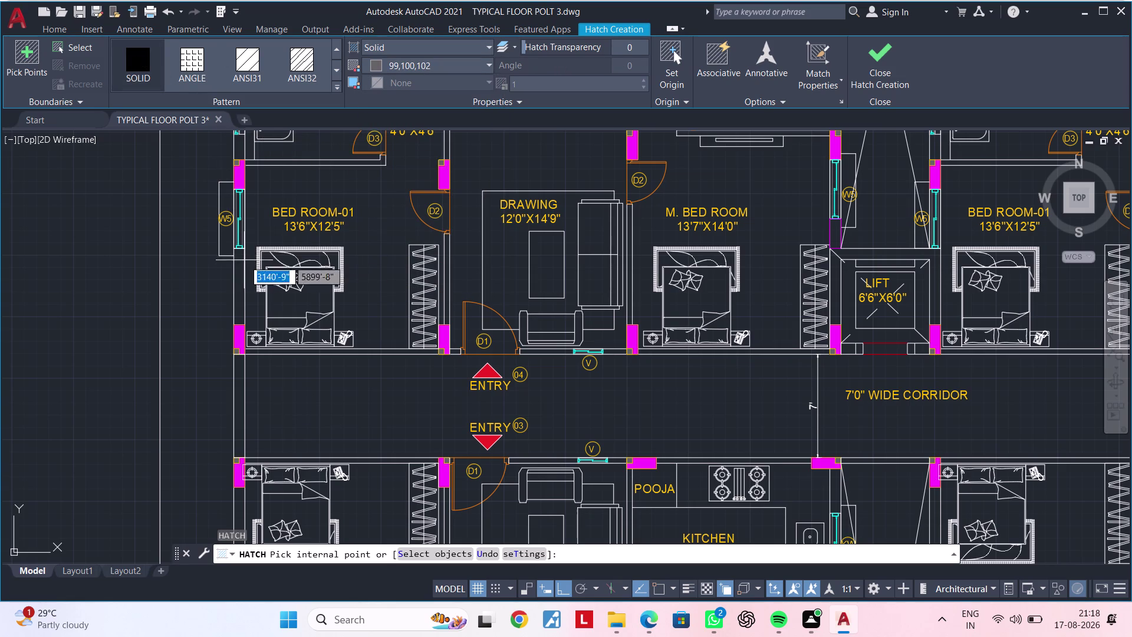
scroll(up, 3)
click(236, 276)
middle_drag(253, 269, 266, 169)
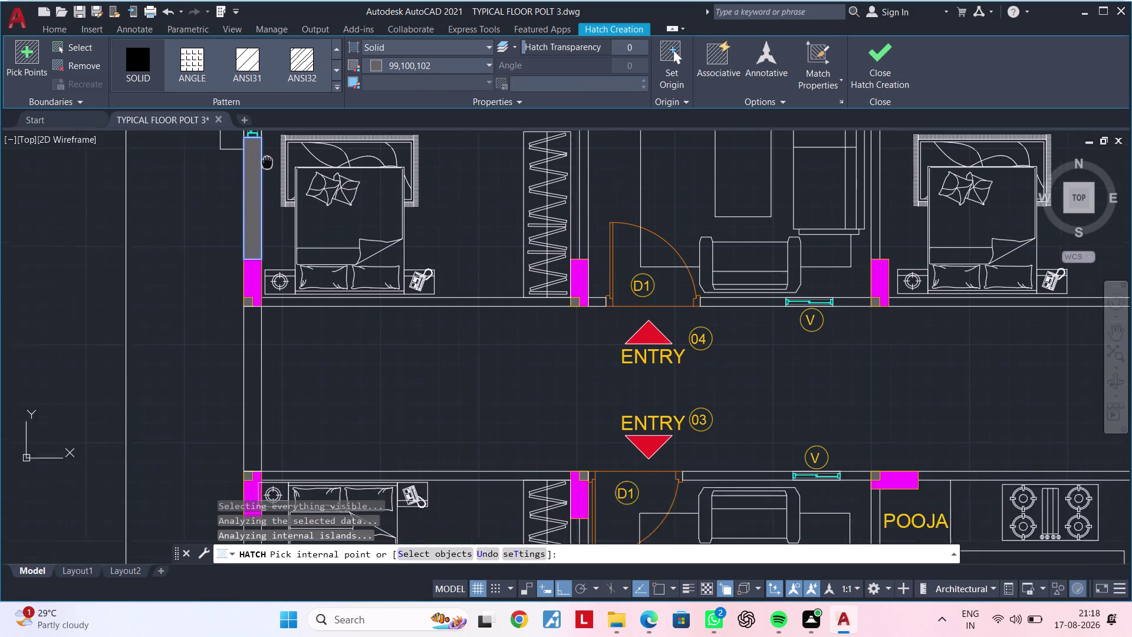
middle_drag(266, 169, 272, 138)
click(261, 327)
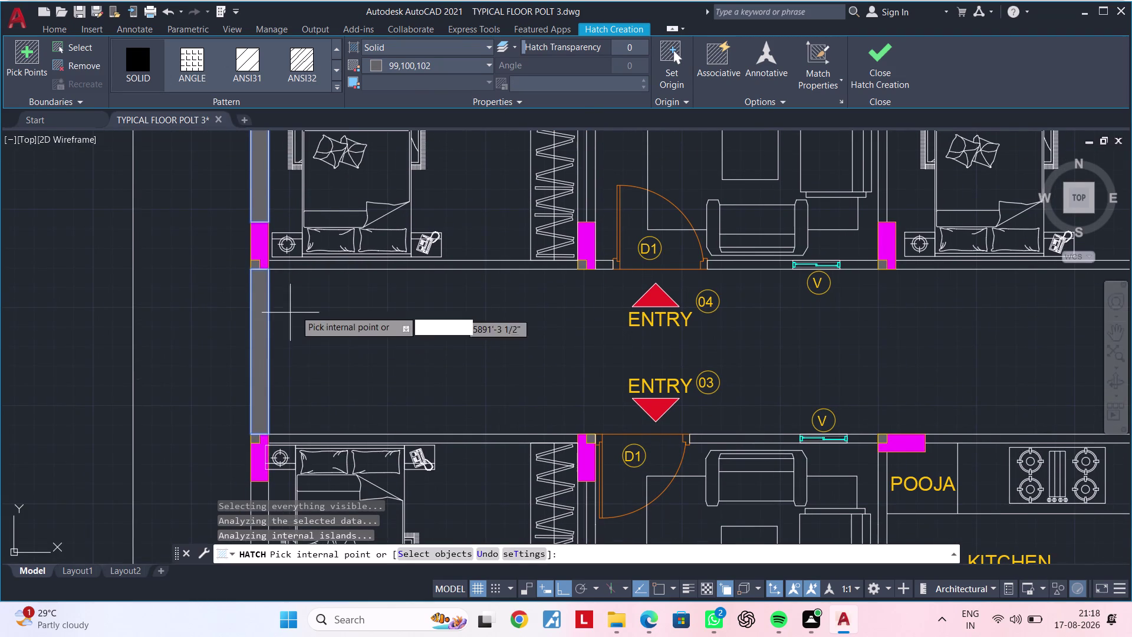
Fill the wall pieces below the bedroom, beside the door and by the vent with grey.
scroll(down, 3)
scroll(up, 3)
scroll(up, 3)
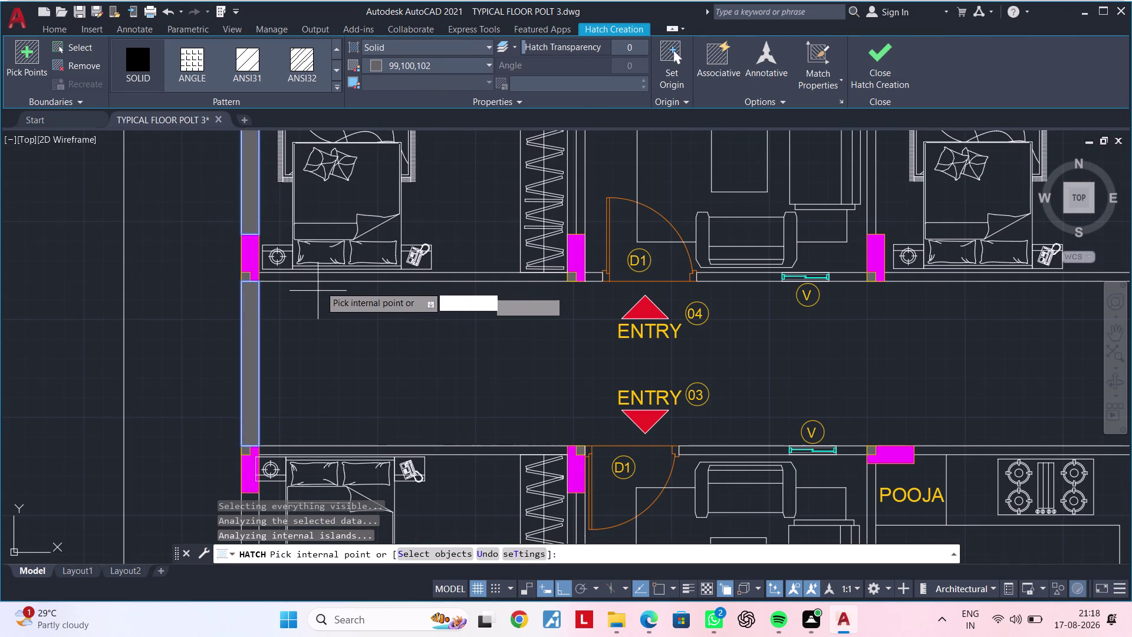
scroll(up, 3)
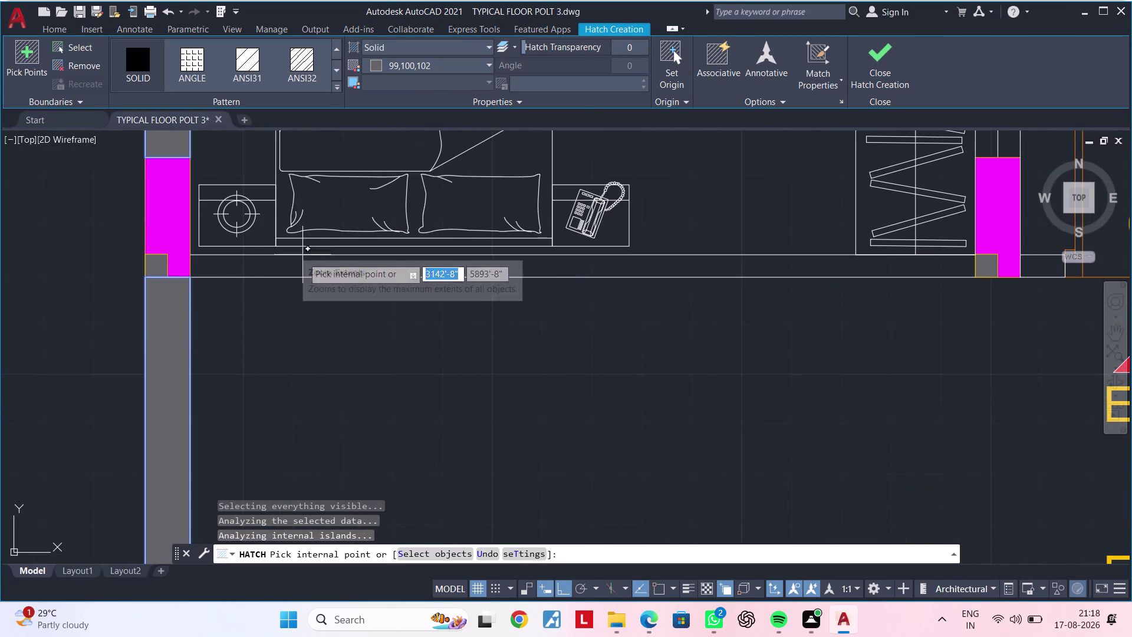
click(299, 267)
scroll(down, 3)
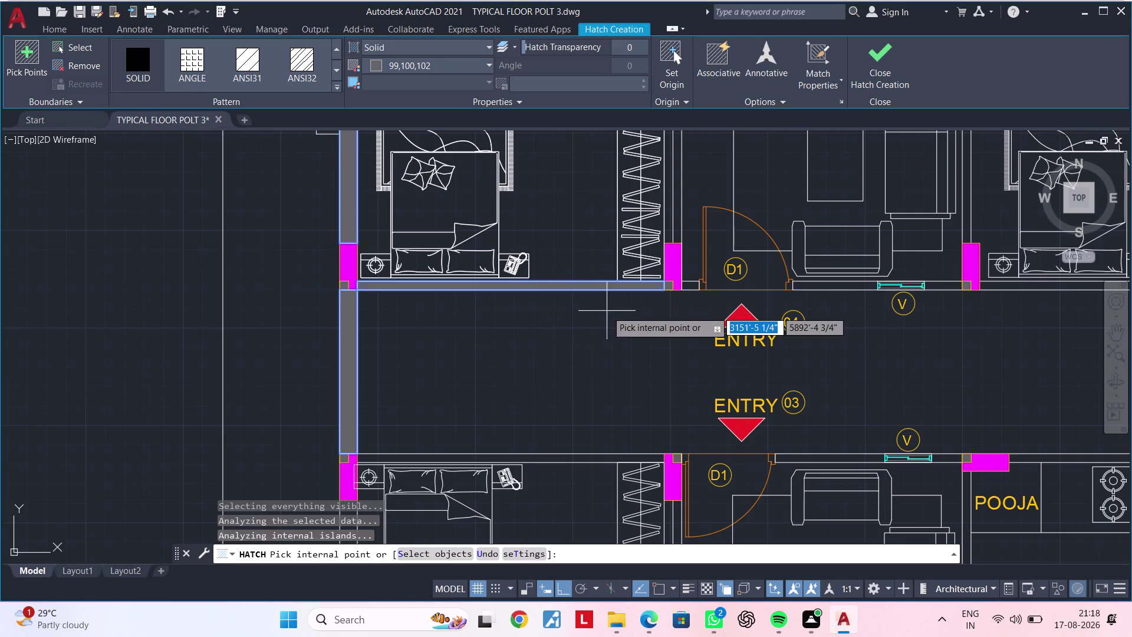
middle_drag(607, 310, 174, 309)
scroll(up, 3)
scroll(up, 3)
click(283, 257)
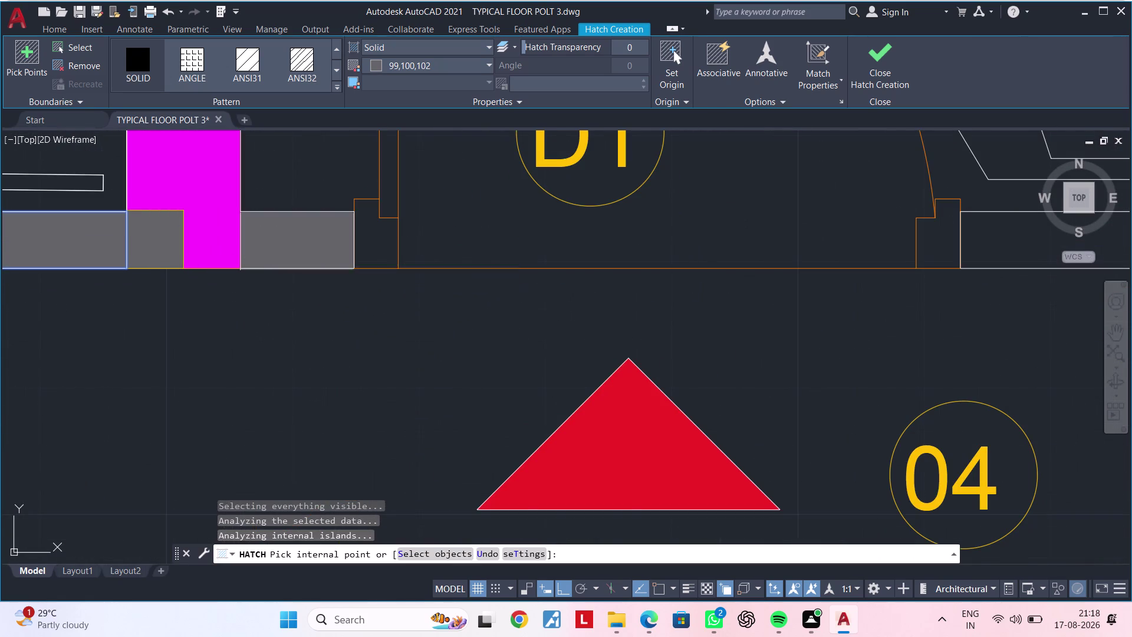
scroll(down, 3)
middle_drag(355, 290, 139, 304)
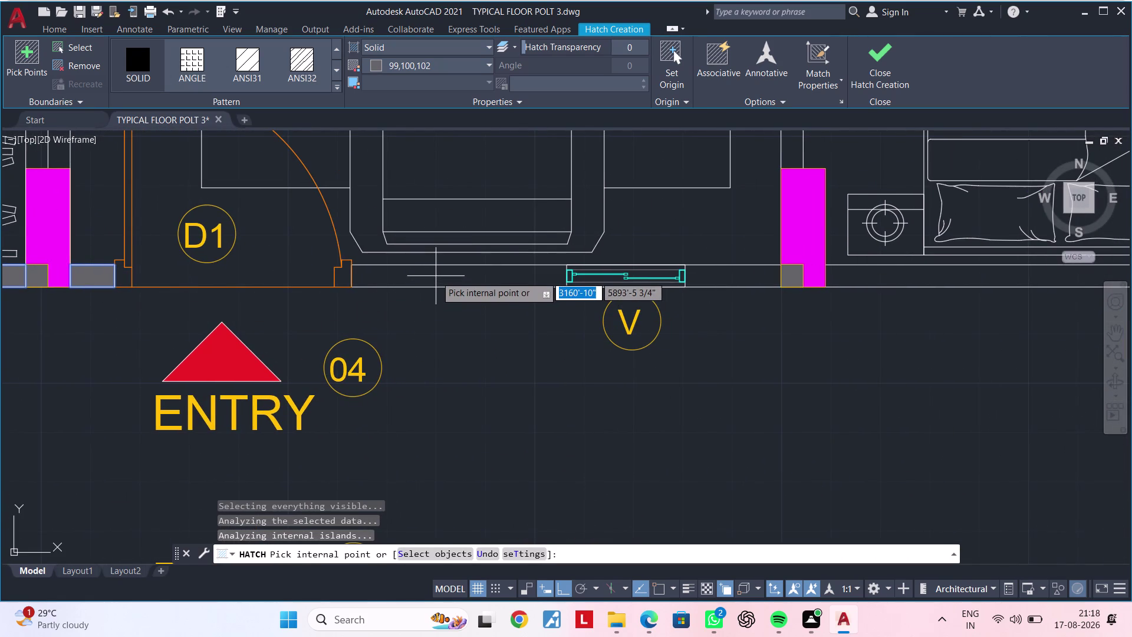
click(435, 276)
Fill the wall pieces beside the vent, near the column and above the corridor.
scroll(down, 3)
middle_drag(455, 291, 366, 293)
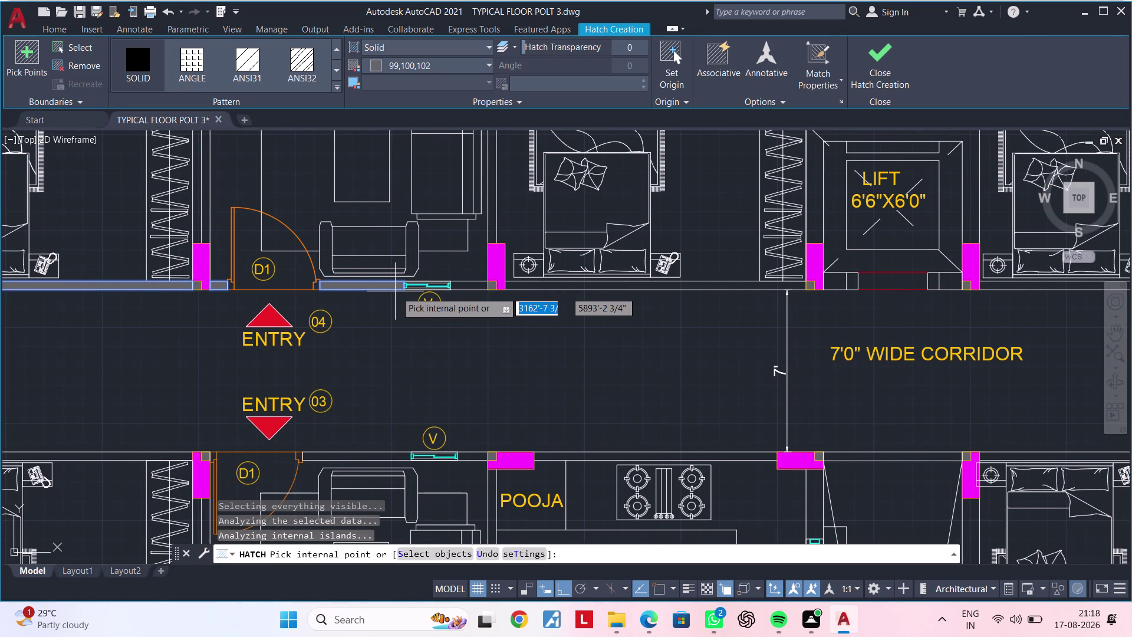
scroll(up, 3)
click(470, 287)
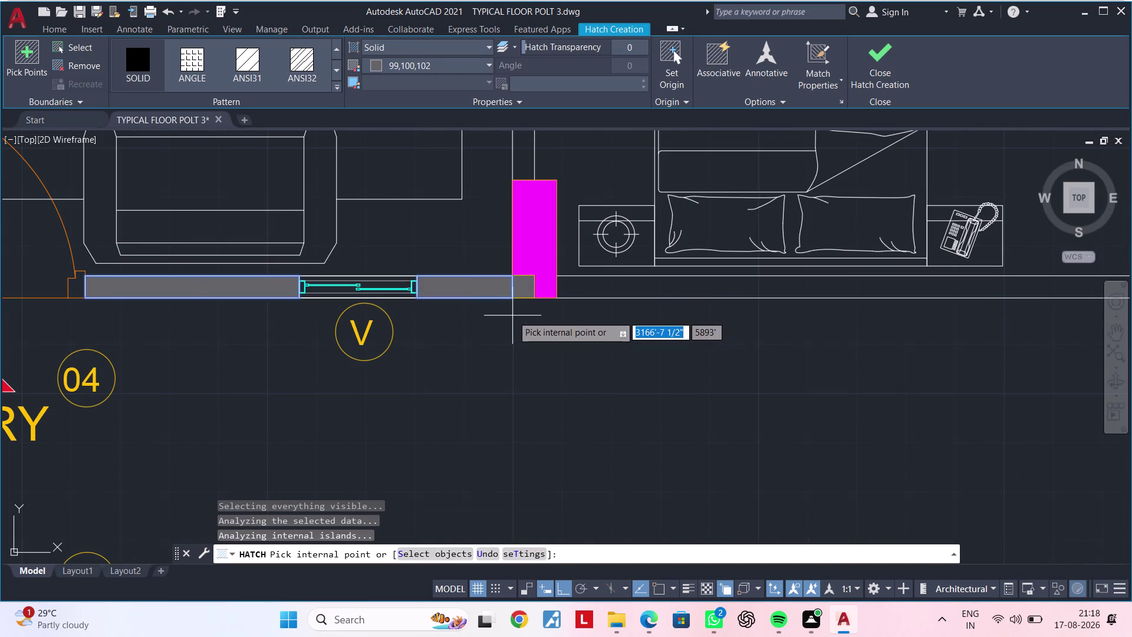
middle_drag(505, 318, 190, 322)
click(320, 290)
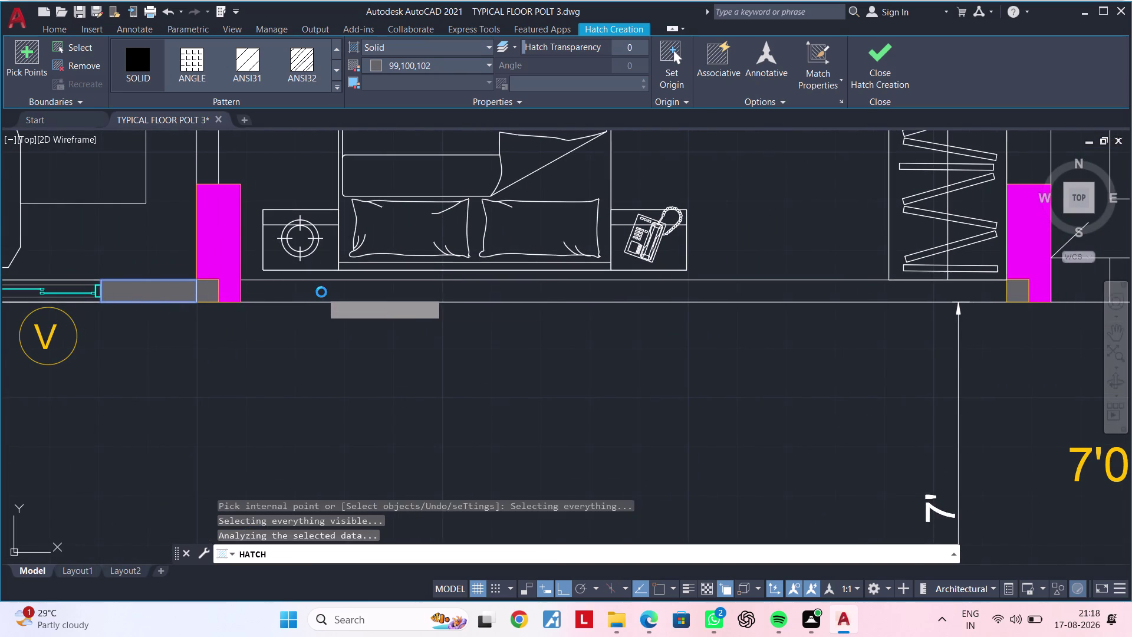
scroll(down, 3)
middle_drag(486, 312, 54, 313)
scroll(up, 3)
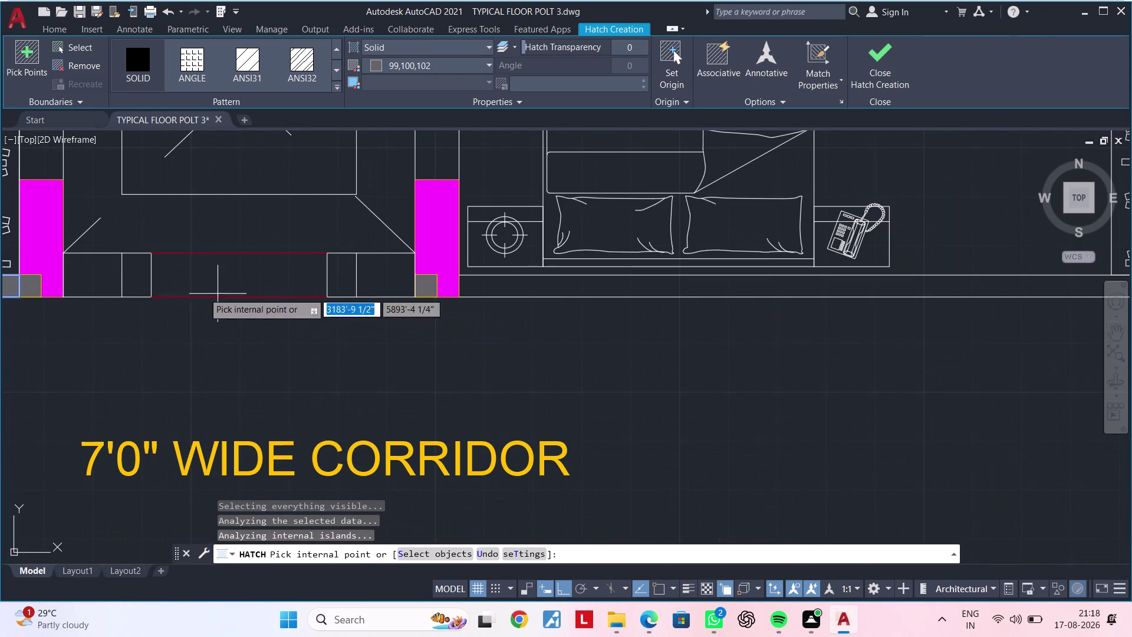
click(94, 280)
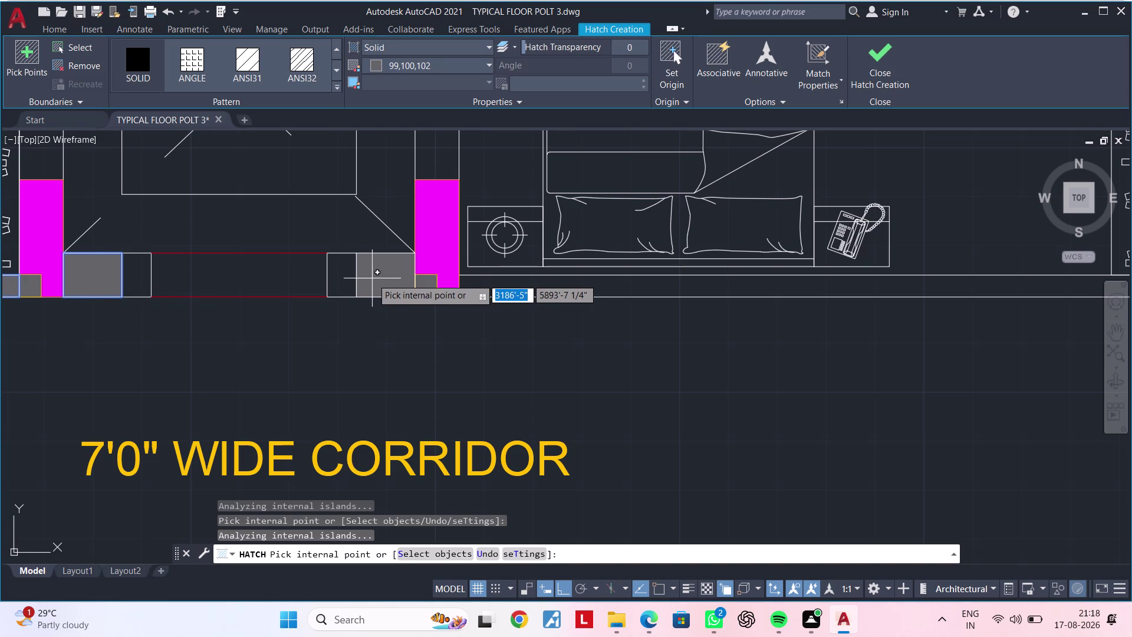
Fill the corridor walls beside the lift, the long strip and the wall beside door D1.
click(371, 278)
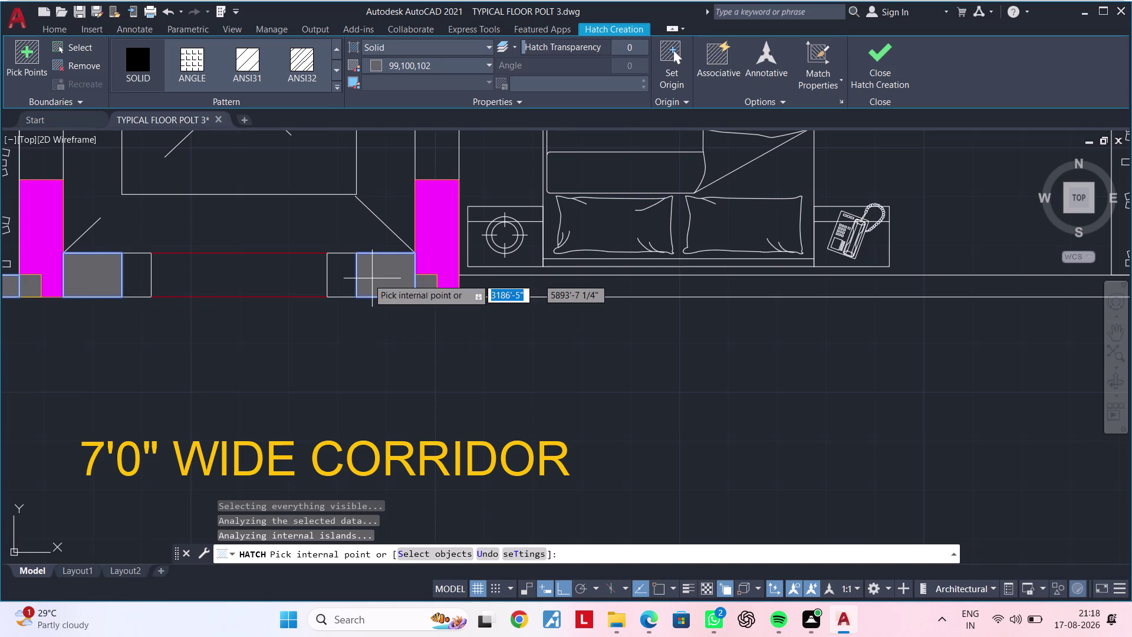
click(347, 277)
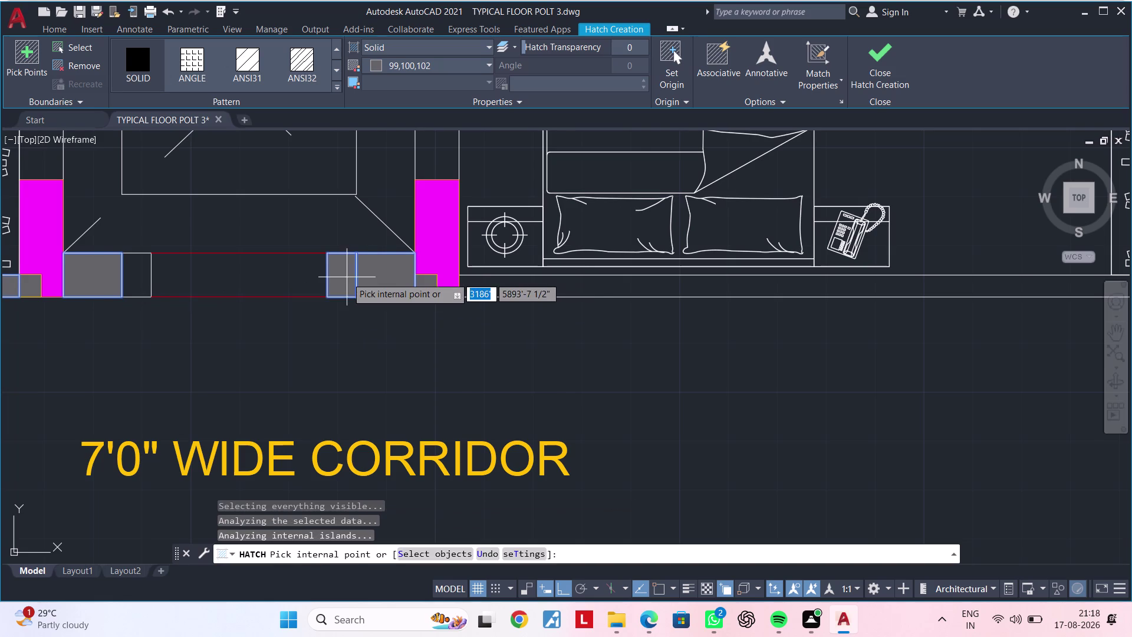
click(135, 274)
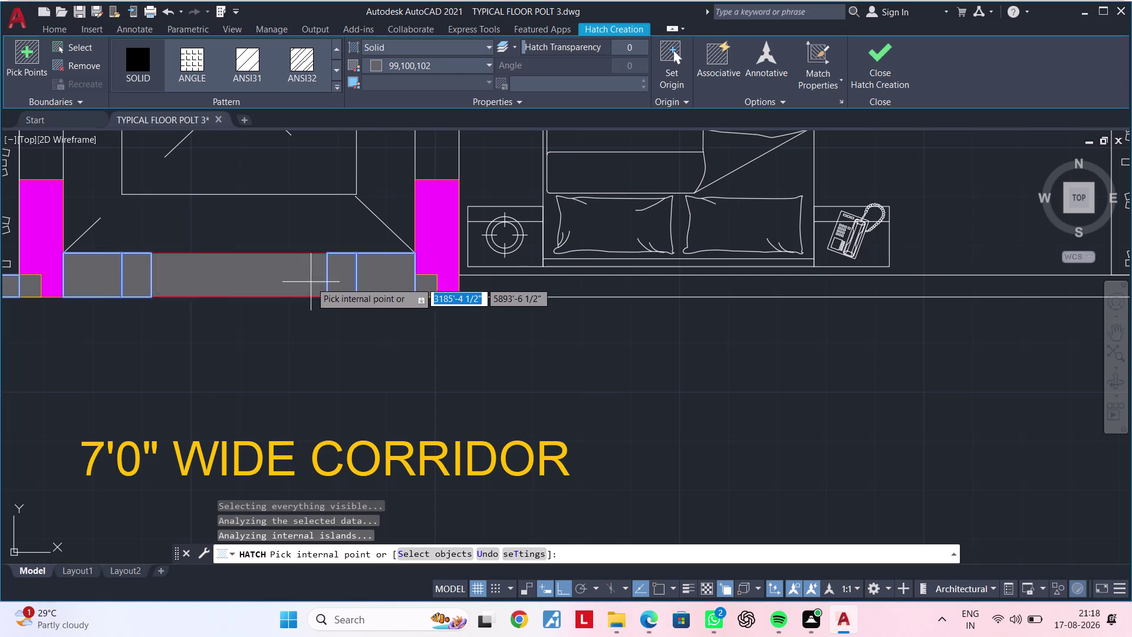
middle_drag(294, 285, 85, 284)
click(320, 287)
scroll(down, 3)
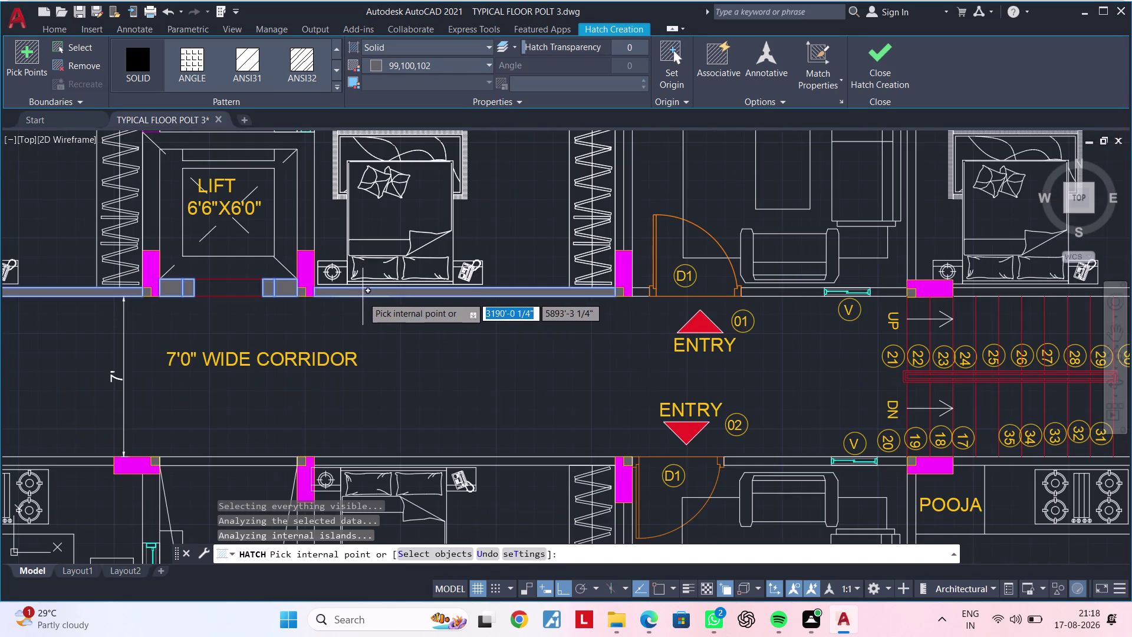
middle_drag(504, 324, 270, 330)
scroll(up, 3)
scroll(up, 3)
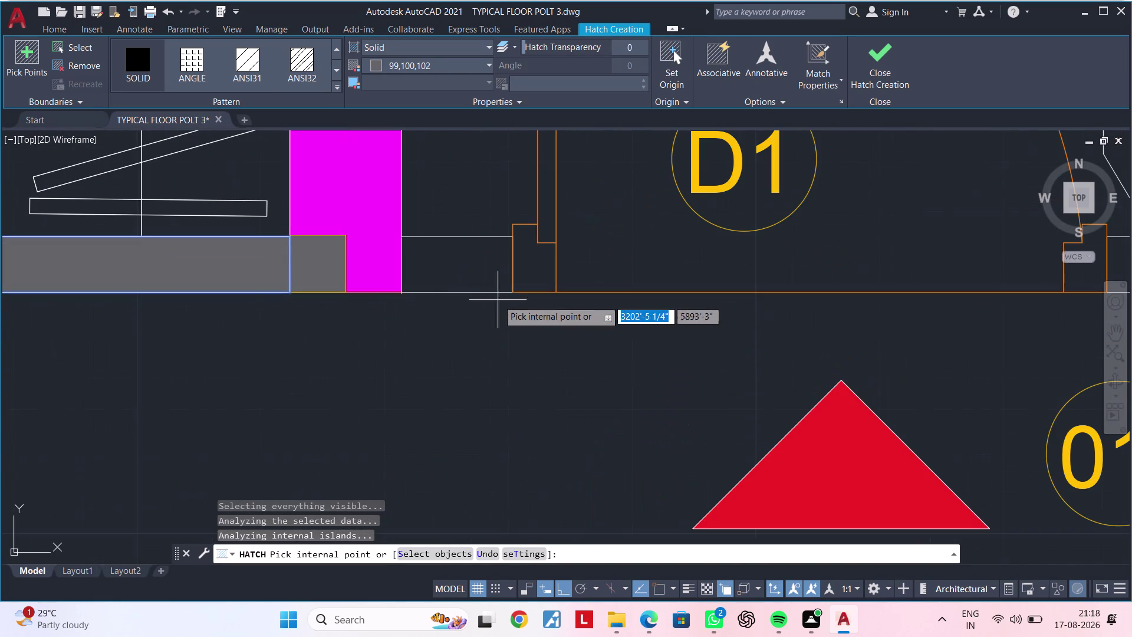
click(463, 276)
scroll(down, 3)
key(Escape)
Restart the grey solid hatch and fill the corridor wall strip between door D1 and window V.
key(Escape)
scroll(down, 3)
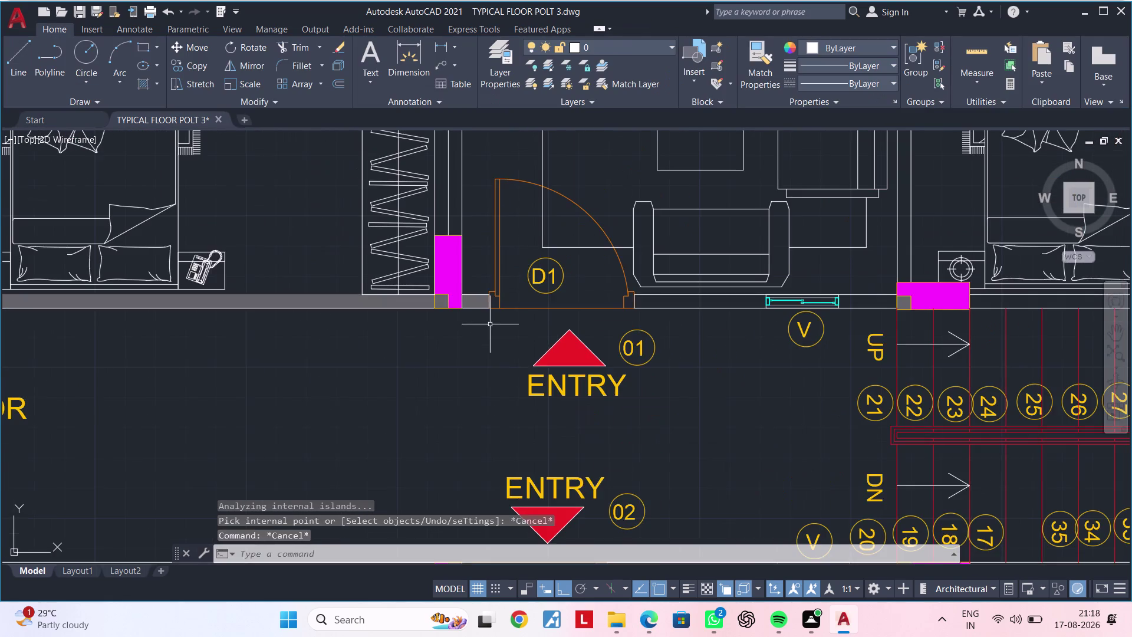
middle_drag(490, 325, 625, 318)
middle_drag(444, 331, 644, 332)
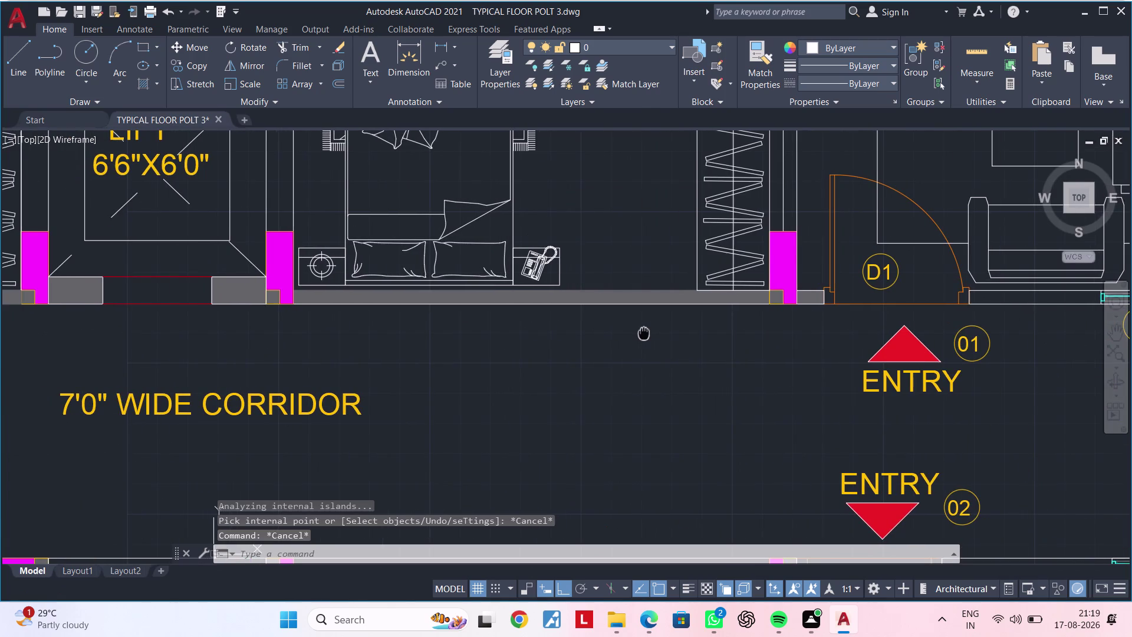
middle_drag(644, 332, 236, 324)
scroll(down, 3)
middle_drag(499, 326, 300, 326)
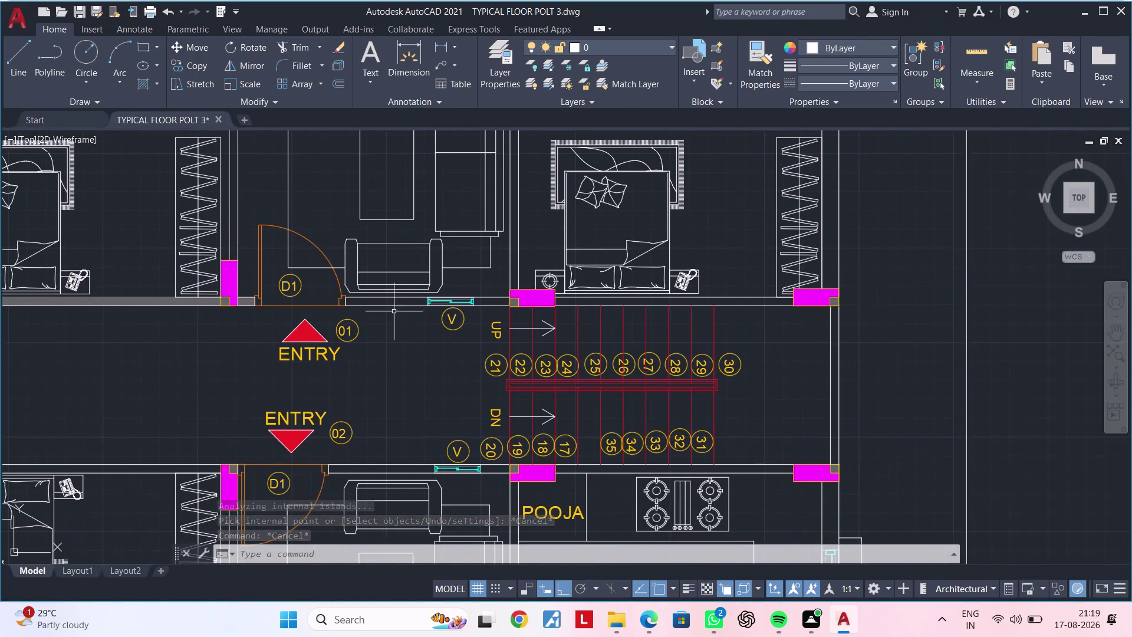
scroll(up, 3)
middle_drag(383, 320, 313, 326)
key(space)
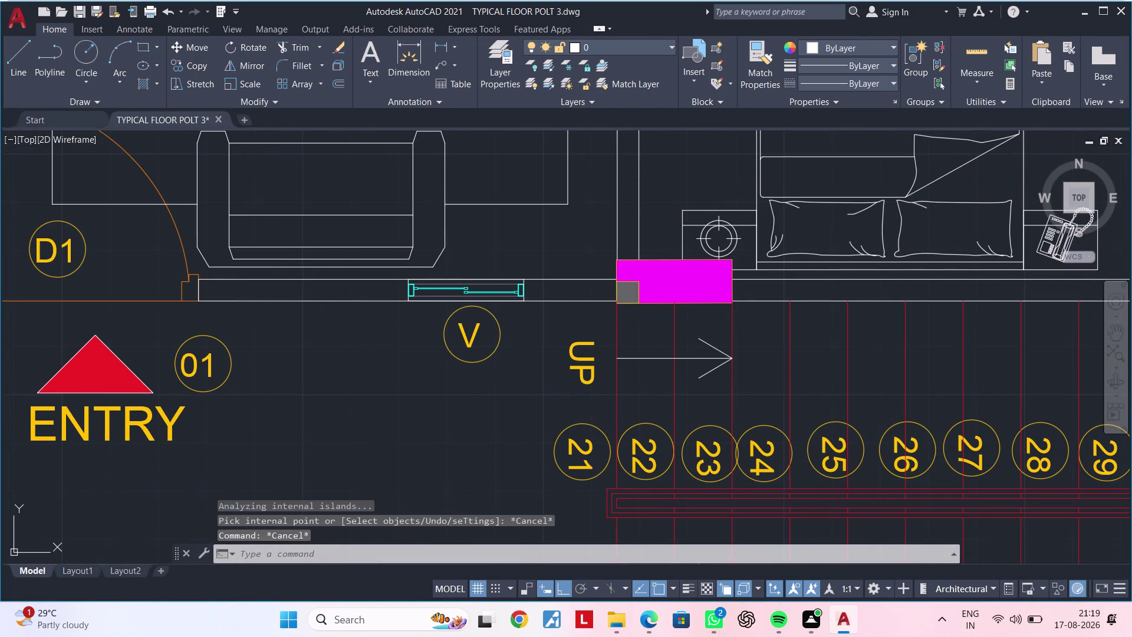
click(357, 286)
middle_drag(374, 320, 184, 322)
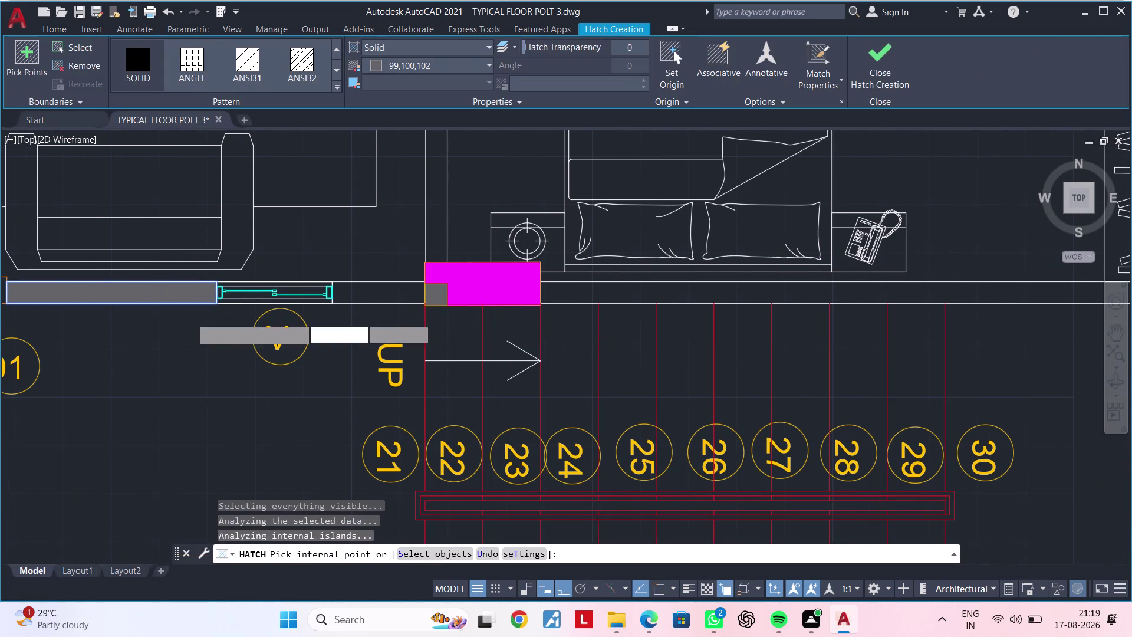
Fill the stair-side walls above the UP arrow, over the steps and at the stair's right end.
click(364, 297)
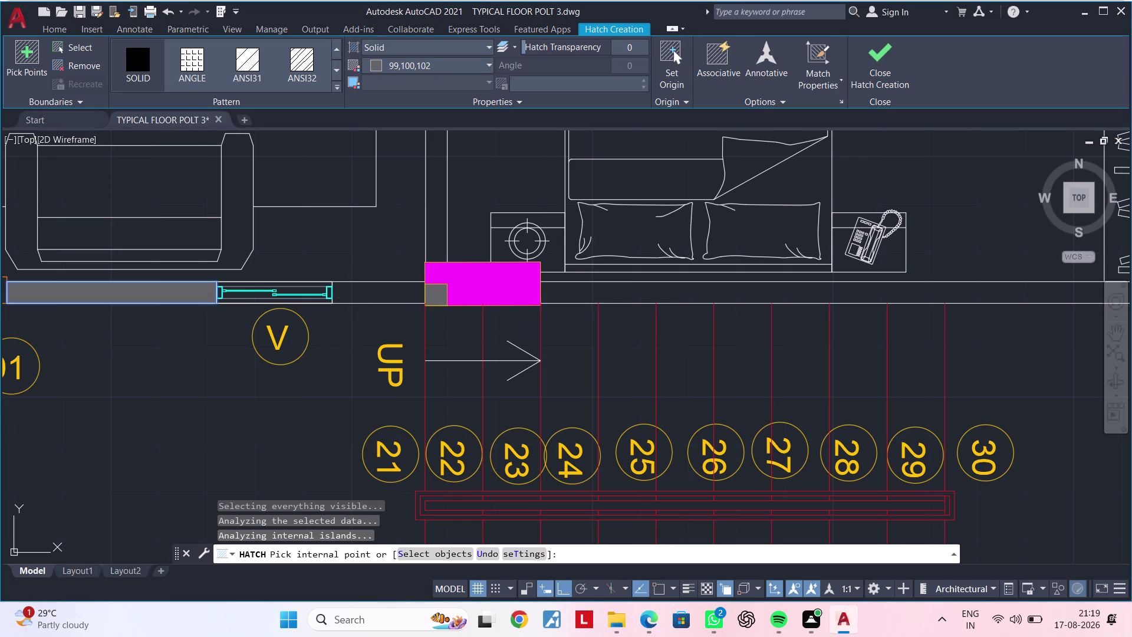
middle_drag(432, 303, 123, 306)
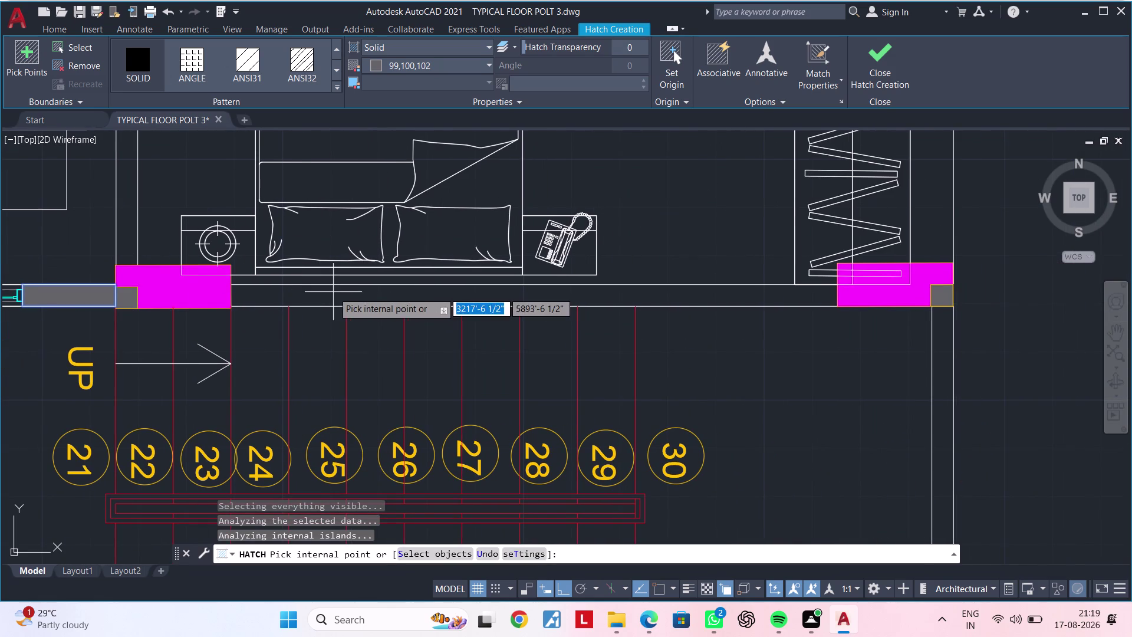
click(333, 292)
middle_drag(550, 301, 104, 350)
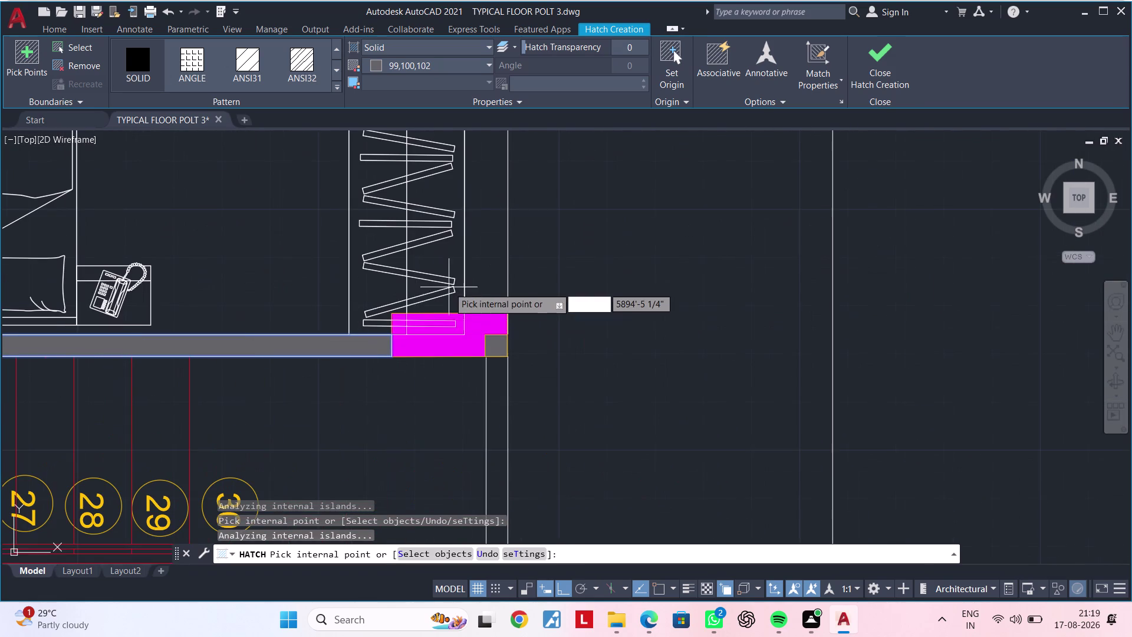
click(486, 278)
Fill the wall beside the toilet window and finish the hatch.
scroll(down, 3)
scroll(down, 3)
middle_drag(571, 333, 578, 377)
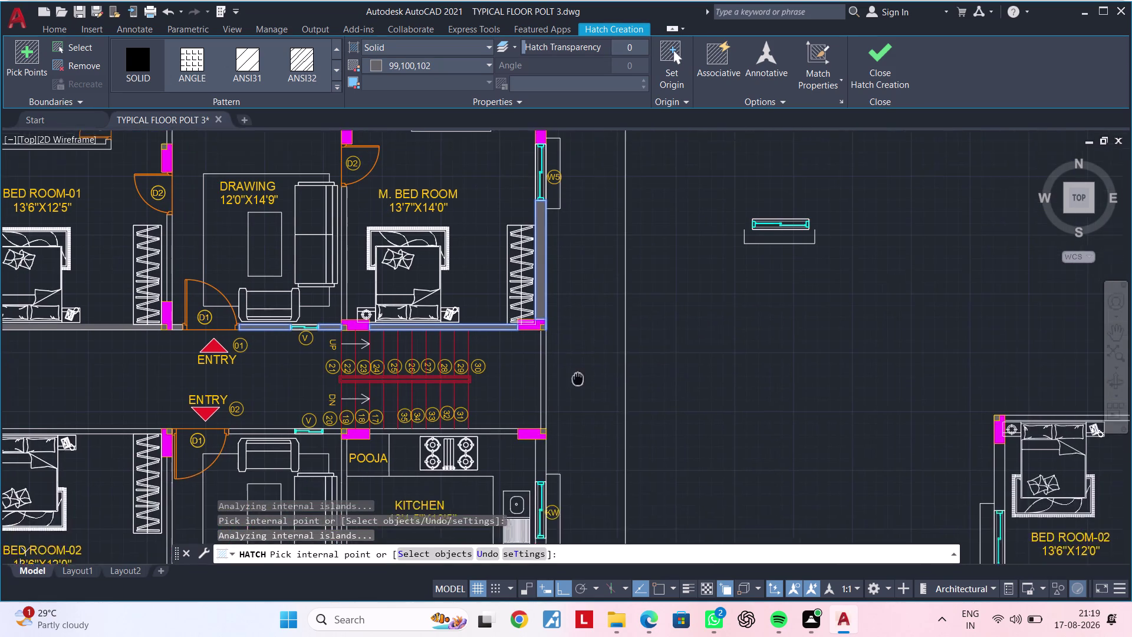
middle_drag(578, 377, 585, 403)
middle_drag(574, 286, 581, 422)
scroll(up, 3)
click(543, 260)
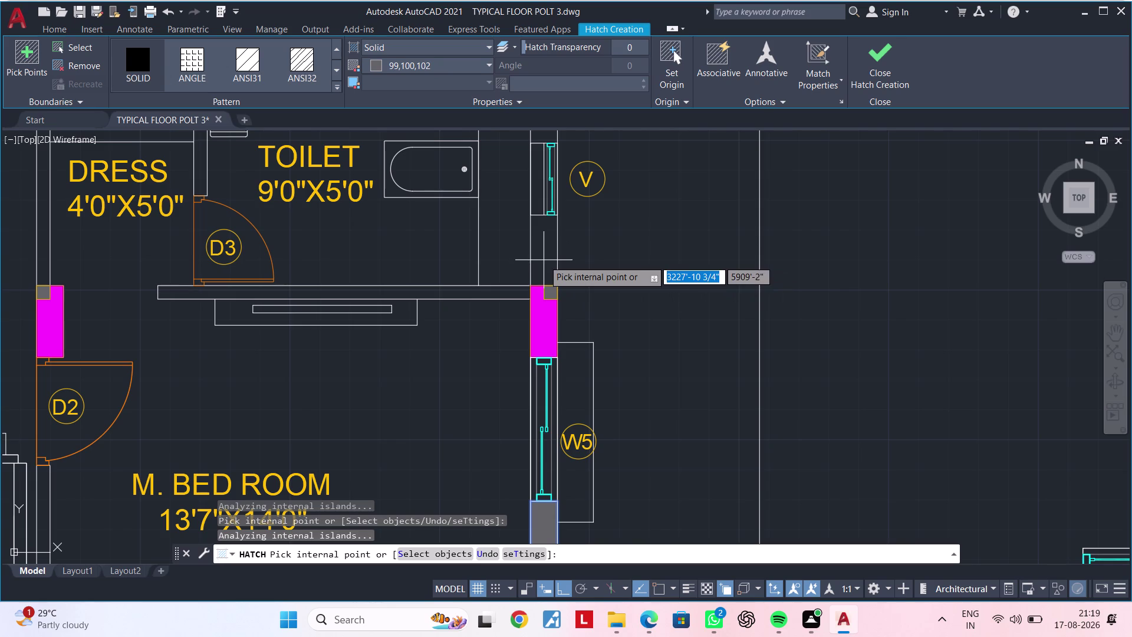
key(Escape)
key(Escape)
key(Escape)
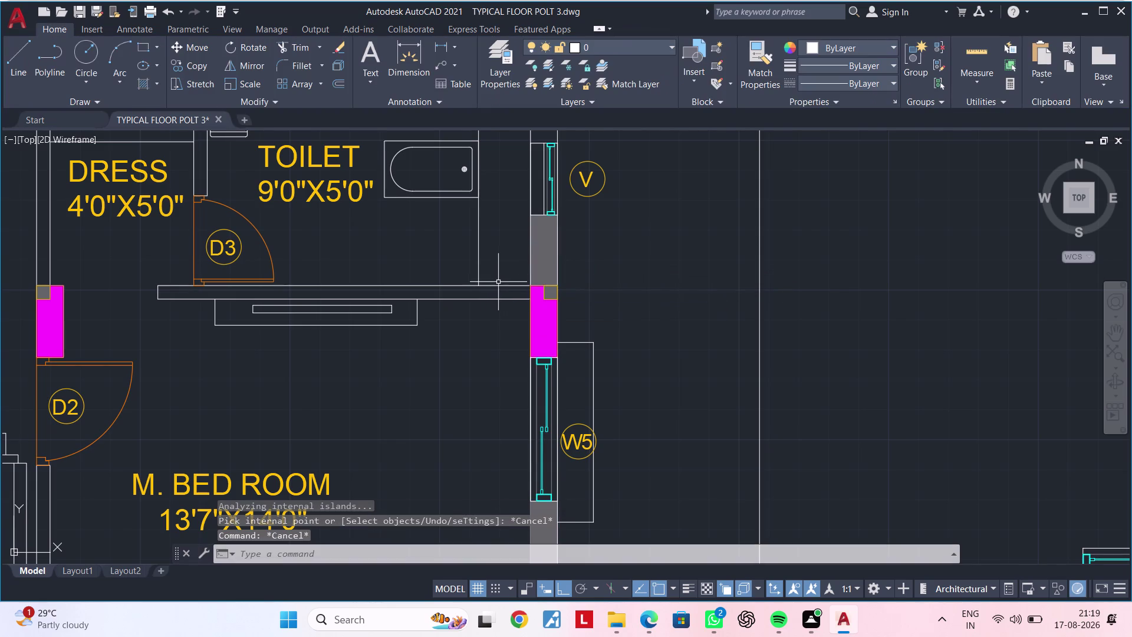
Cancel an unwanted grey fill near the toilet and dress room, then restart the hatch.
key(space)
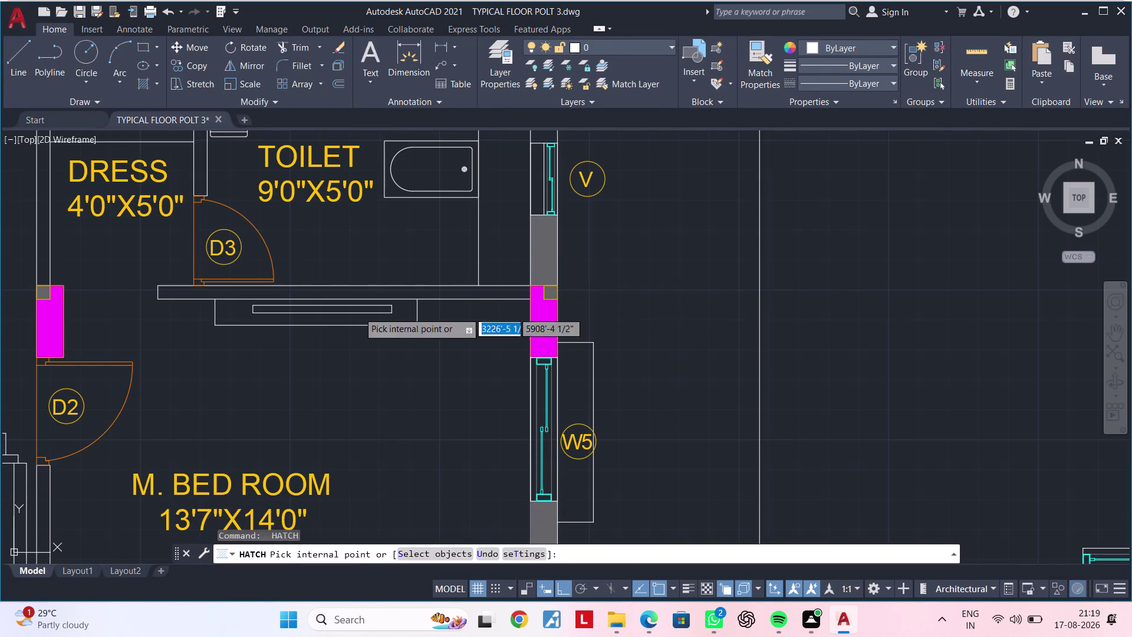
click(447, 292)
middle_drag(197, 295, 561, 298)
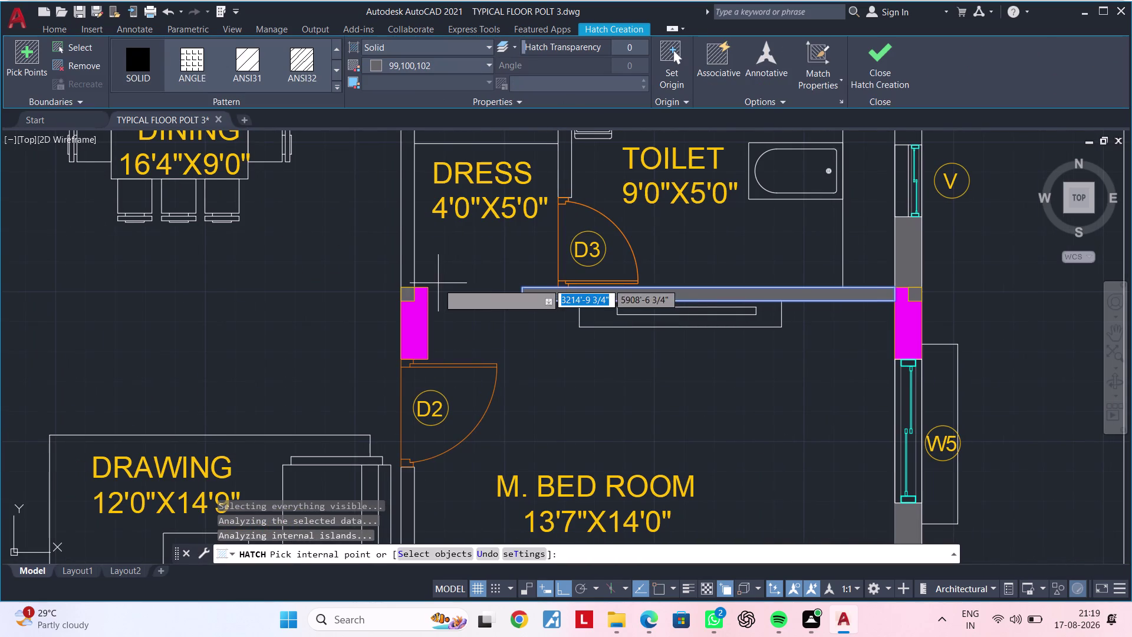
click(407, 262)
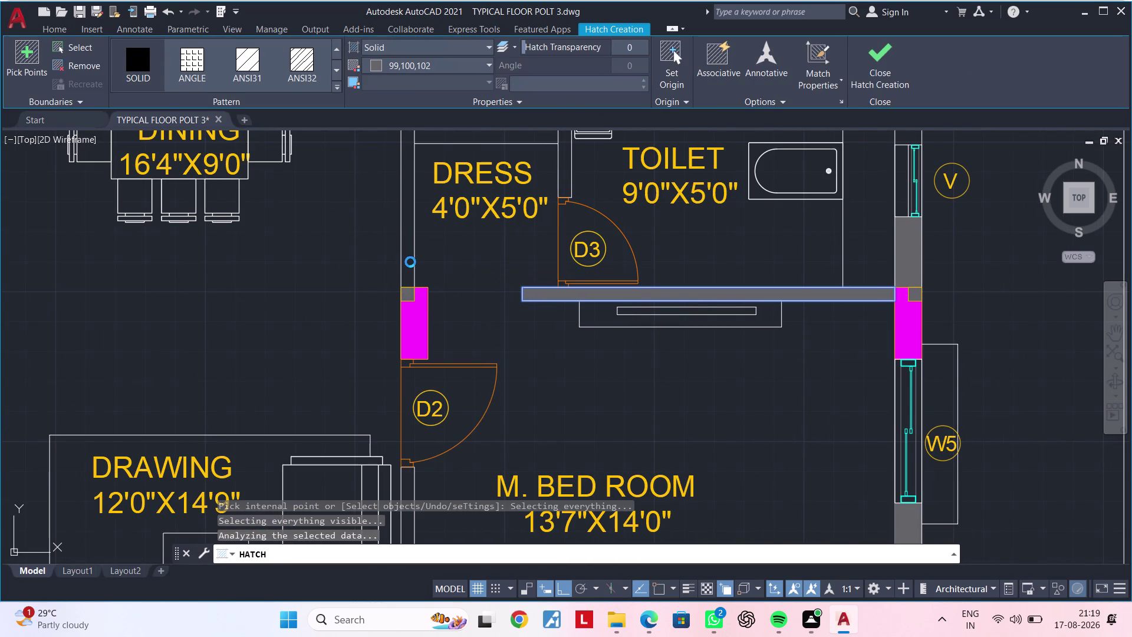
key(Escape)
key(Escape)
key(Escape)
key(Escape)
key(space)
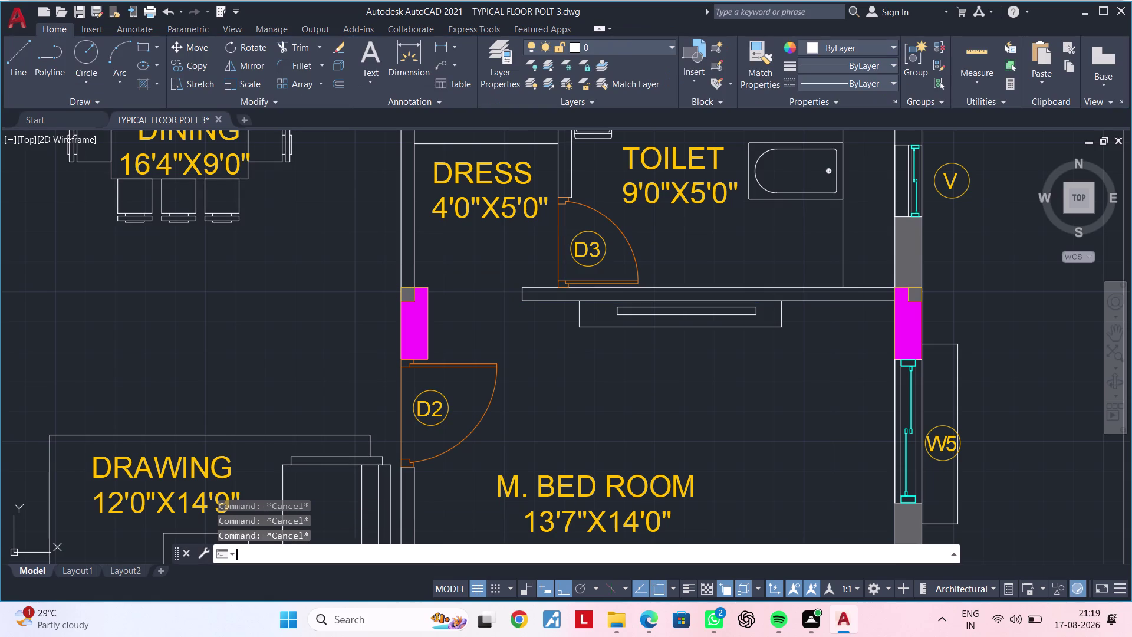
click(410, 238)
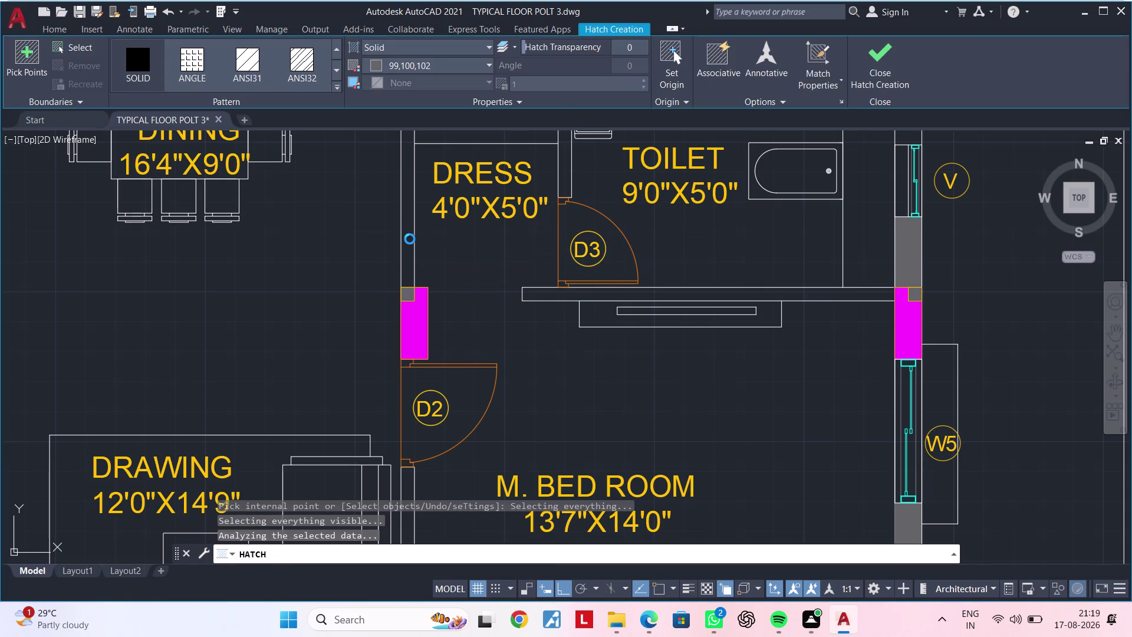
Cancel the stray fill, restart the grey hatch and fill the master bedroom's left wall.
key(Escape)
key(Escape)
key(Escape)
key(Escape)
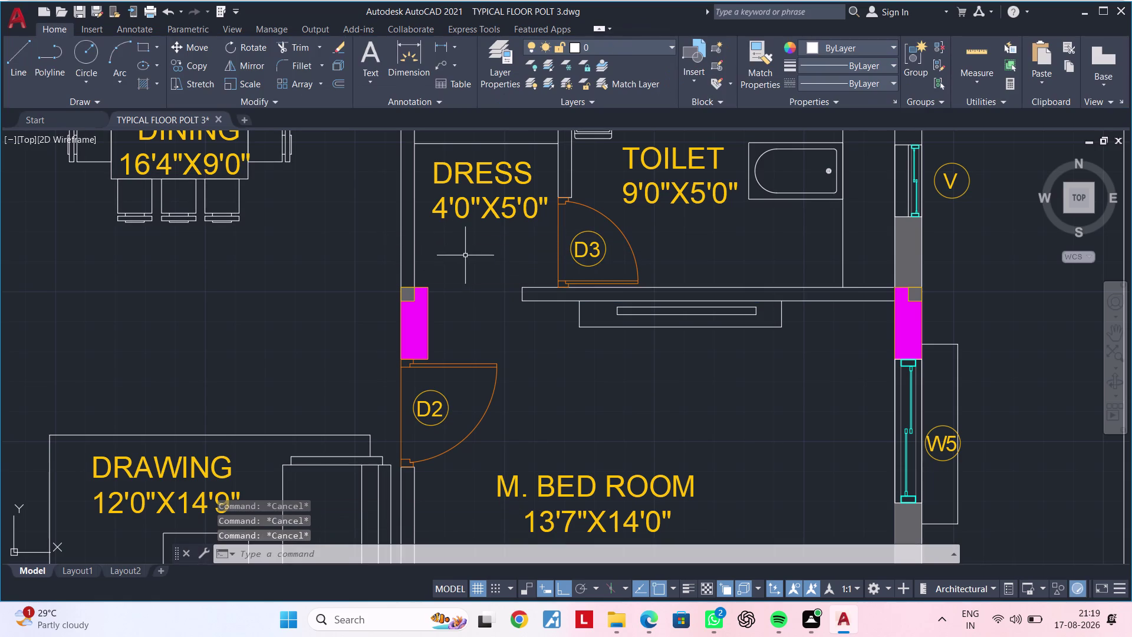
scroll(down, 3)
middle_drag(470, 257, 441, 207)
key(Escape)
key(space)
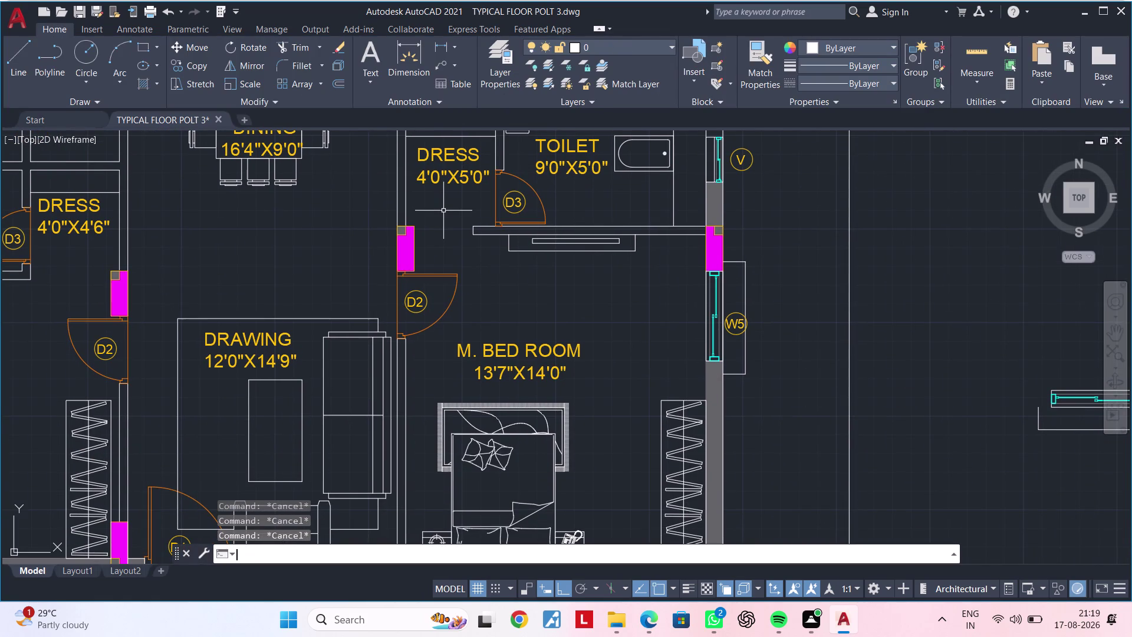
middle_drag(446, 346, 431, 254)
scroll(up, 3)
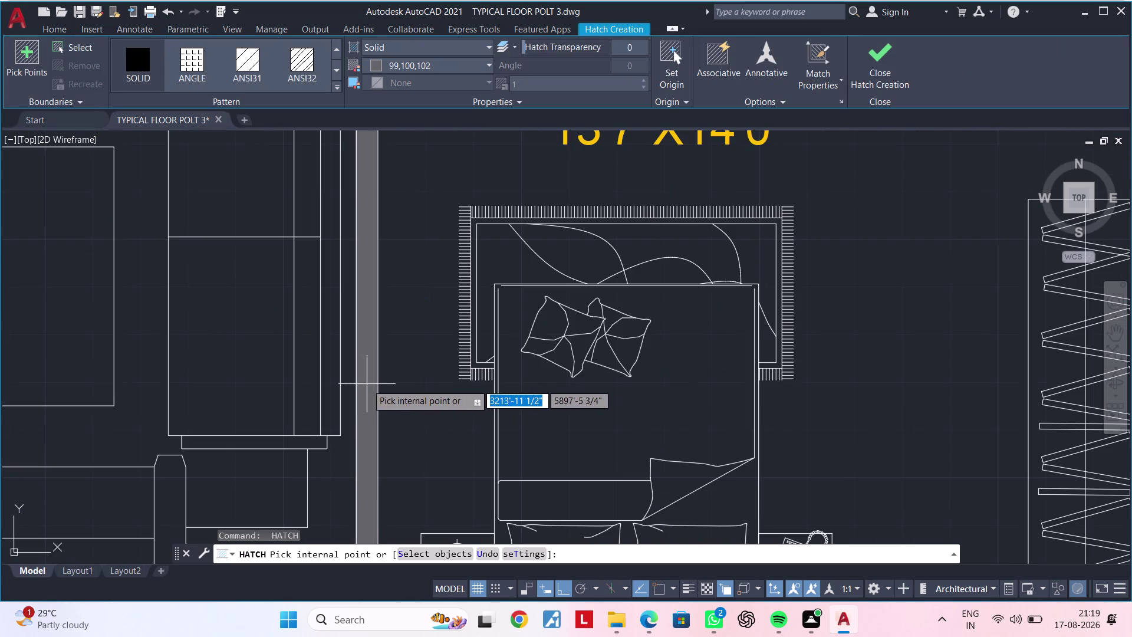
click(367, 383)
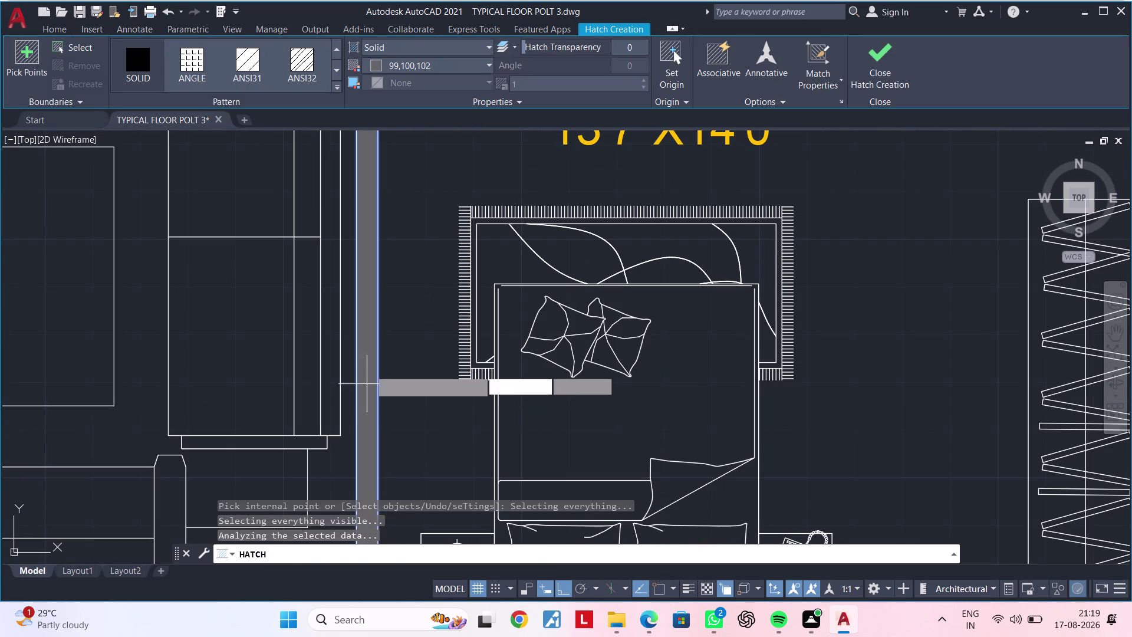
Fill the walls around the dress room above door D2.
scroll(down, 3)
middle_drag(435, 287, 410, 462)
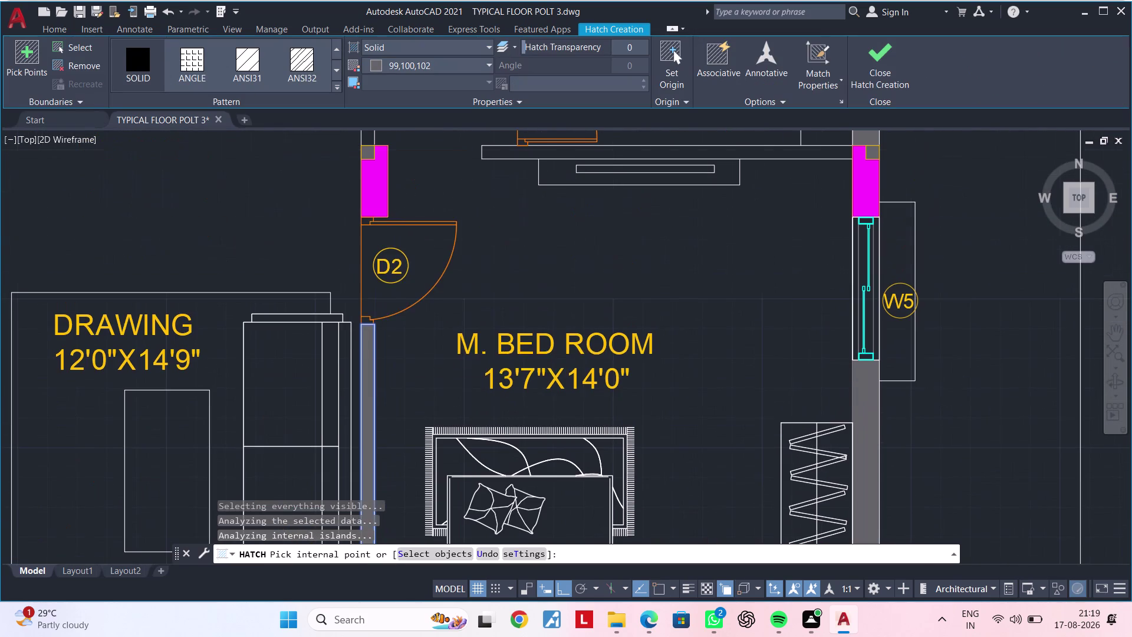
middle_drag(427, 207, 426, 415)
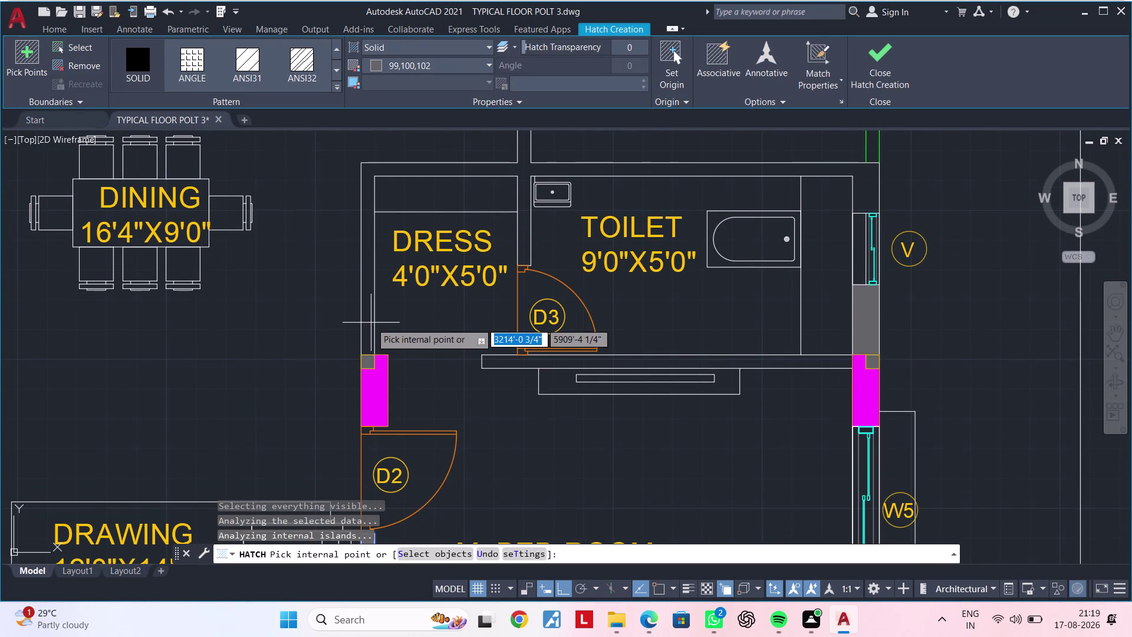
click(370, 323)
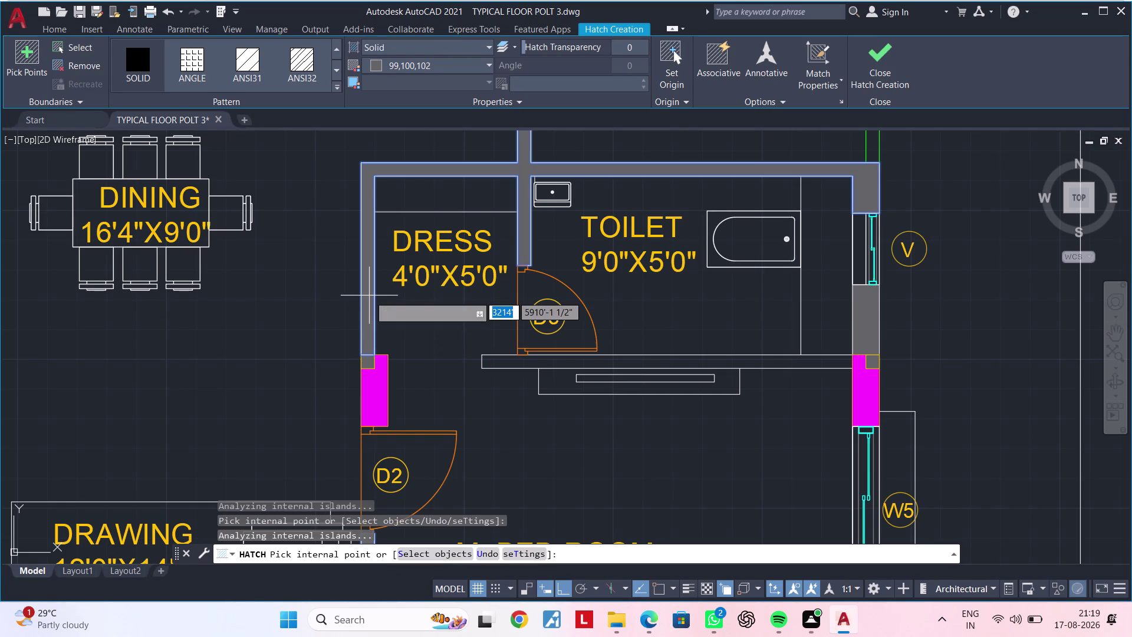
Add the utility room wall and its adjoining vertical wall segments to the grey hatch.
scroll(down, 3)
middle_drag(491, 376, 439, 546)
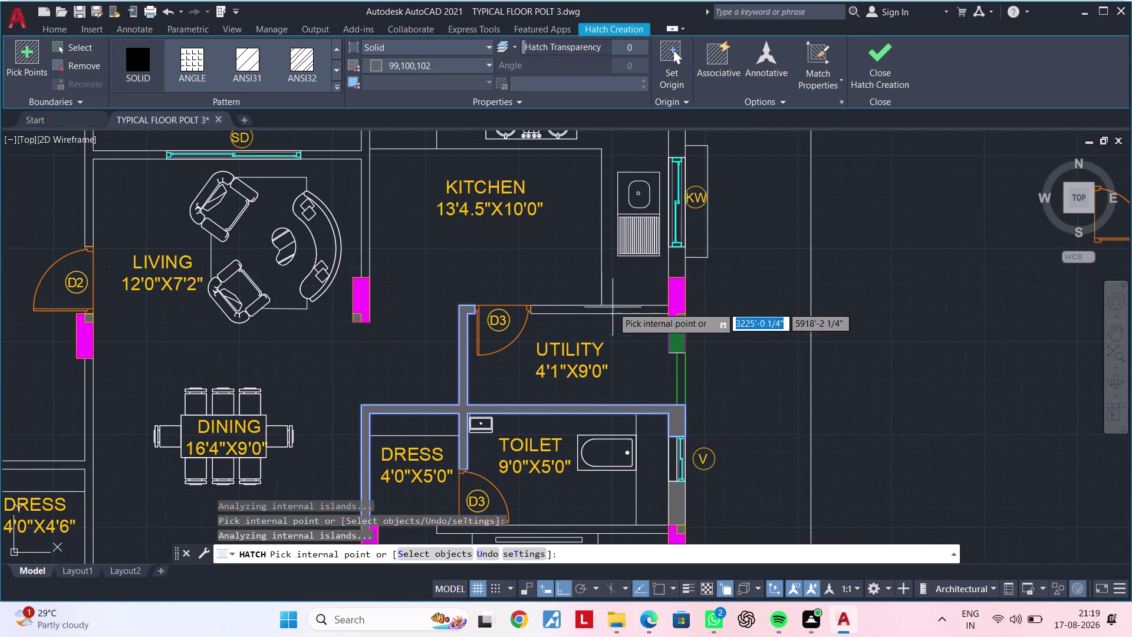
scroll(up, 3)
click(623, 300)
scroll(down, 3)
middle_drag(645, 375, 454, 375)
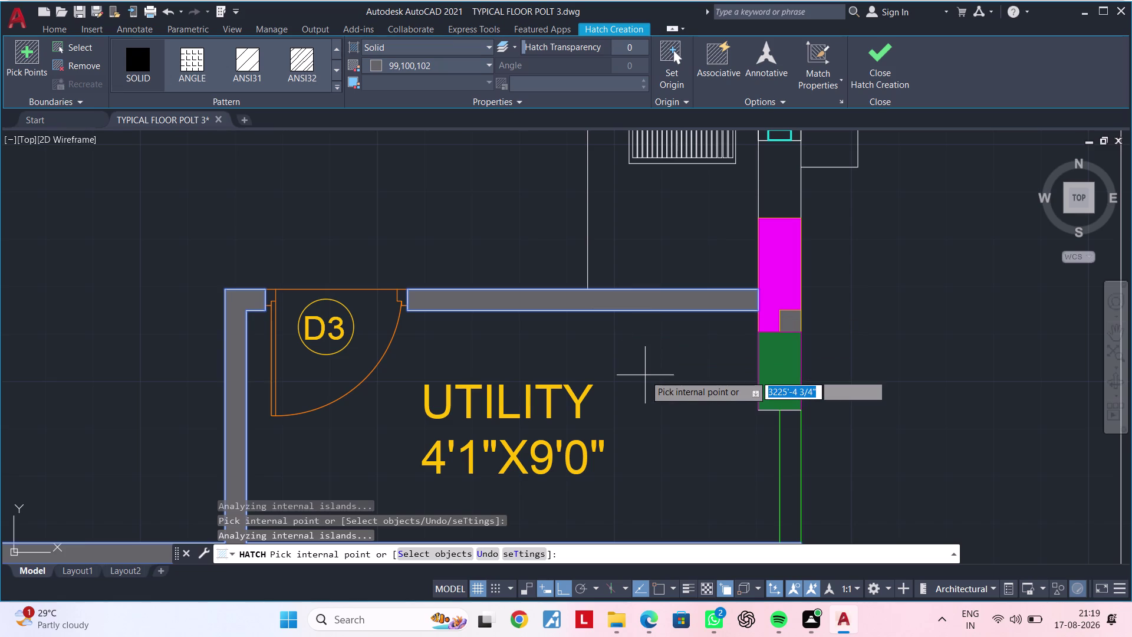
middle_drag(454, 375, 424, 380)
scroll(up, 3)
click(504, 256)
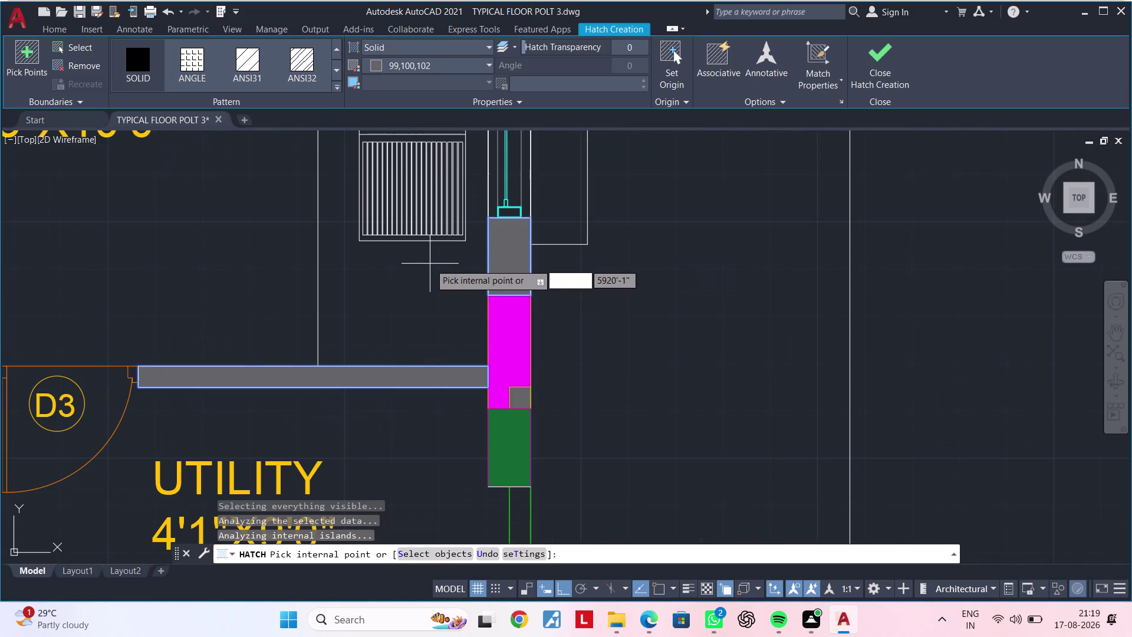
middle_drag(430, 269, 433, 479)
click(504, 174)
scroll(down, 3)
middle_drag(417, 184, 471, 332)
scroll(up, 3)
click(458, 302)
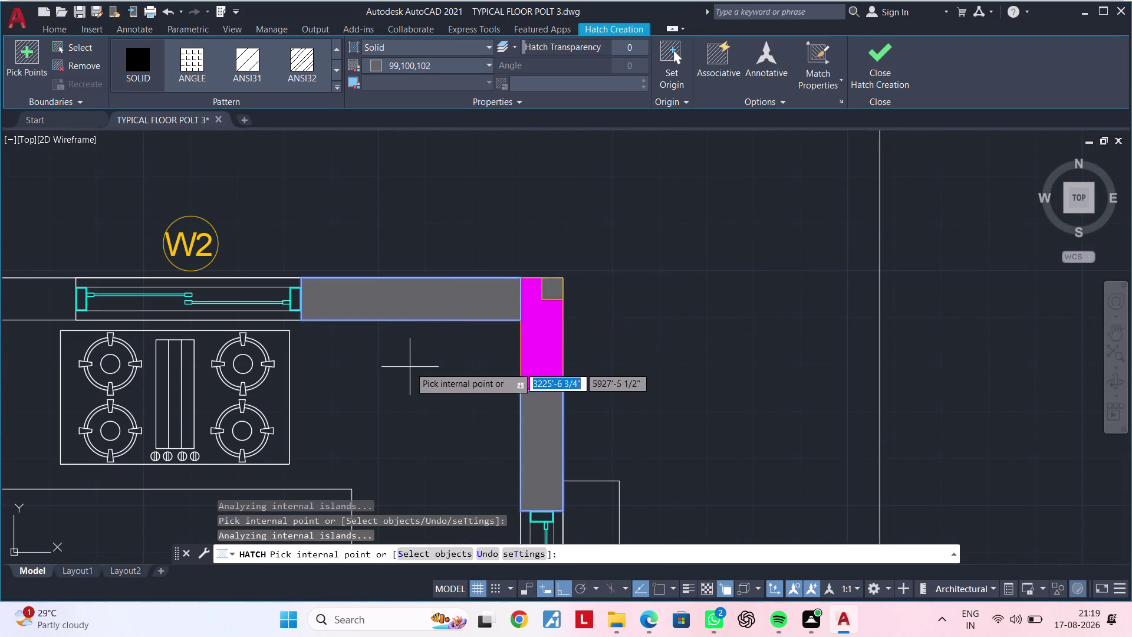
Add the kitchen wall above the stove and the wall beside the pooja room.
middle_drag(409, 367, 703, 345)
click(303, 275)
scroll(down, 3)
middle_drag(307, 233, 598, 258)
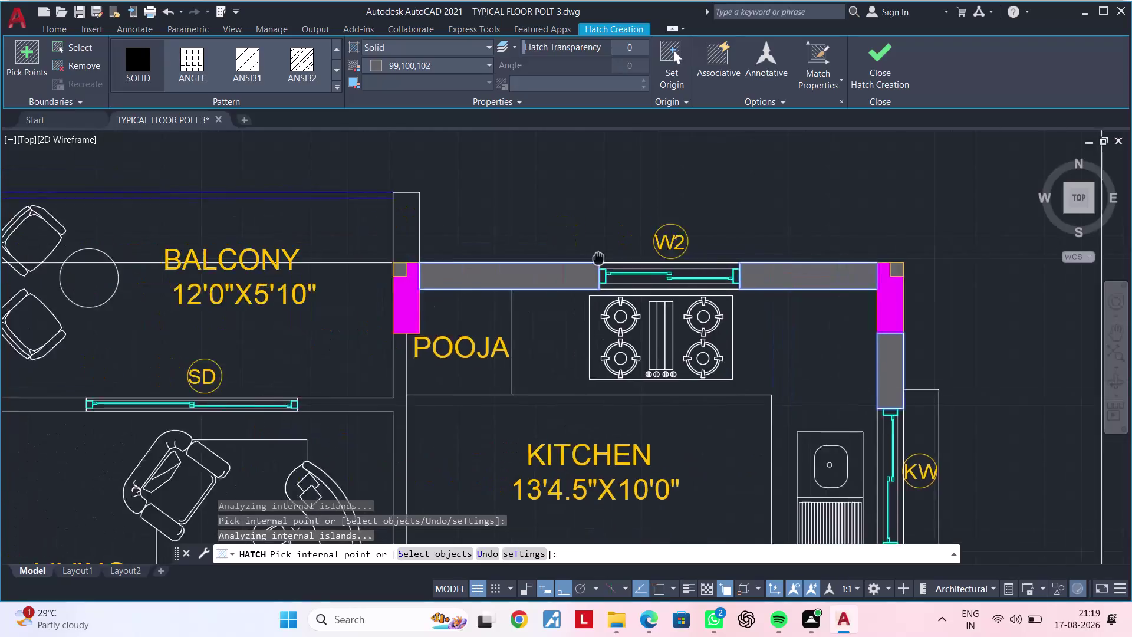
middle_drag(598, 258, 642, 262)
click(461, 242)
Add the balcony's right, left and lower walls and the balcony–living room wall.
middle_drag(361, 233, 636, 234)
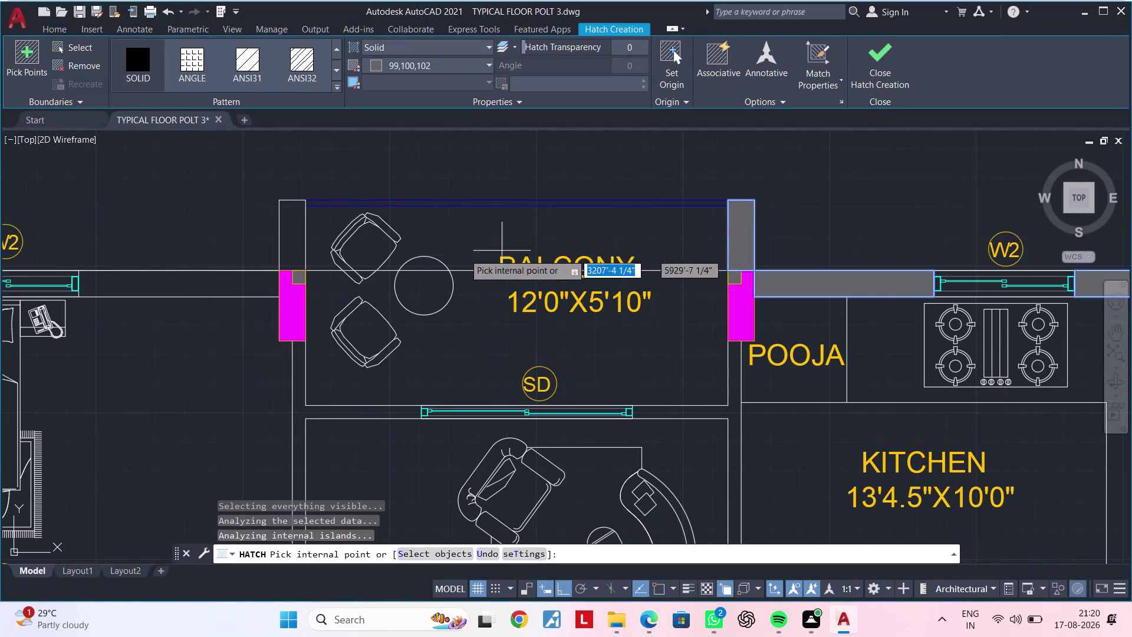
click(295, 242)
click(229, 287)
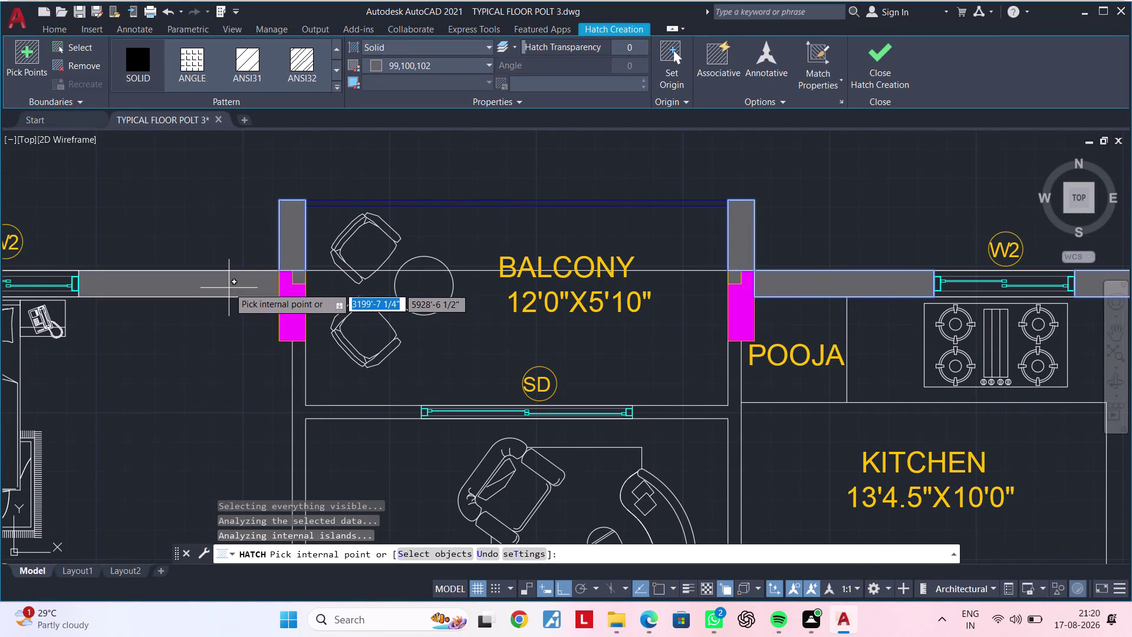
click(299, 394)
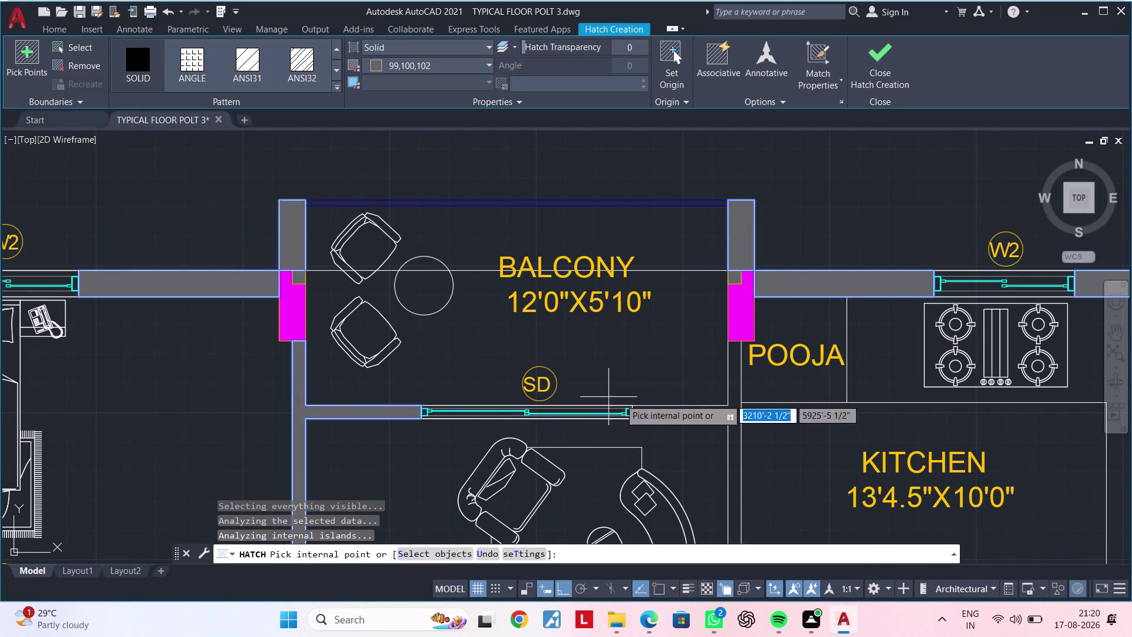
click(700, 411)
middle_drag(694, 388, 668, 260)
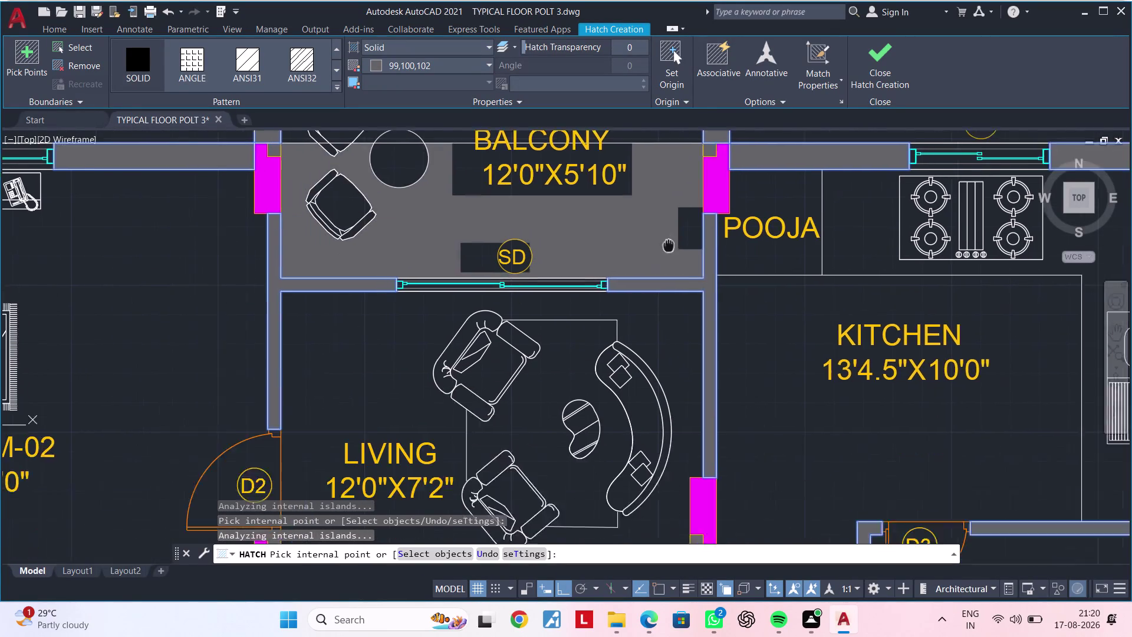
Add Bed Room-02's top and left walls and the wall above the kitchen wash area.
middle_drag(669, 261, 676, 211)
scroll(down, 3)
middle_drag(444, 270, 527, 256)
scroll(up, 3)
click(395, 242)
scroll(down, 3)
middle_drag(430, 199, 438, 316)
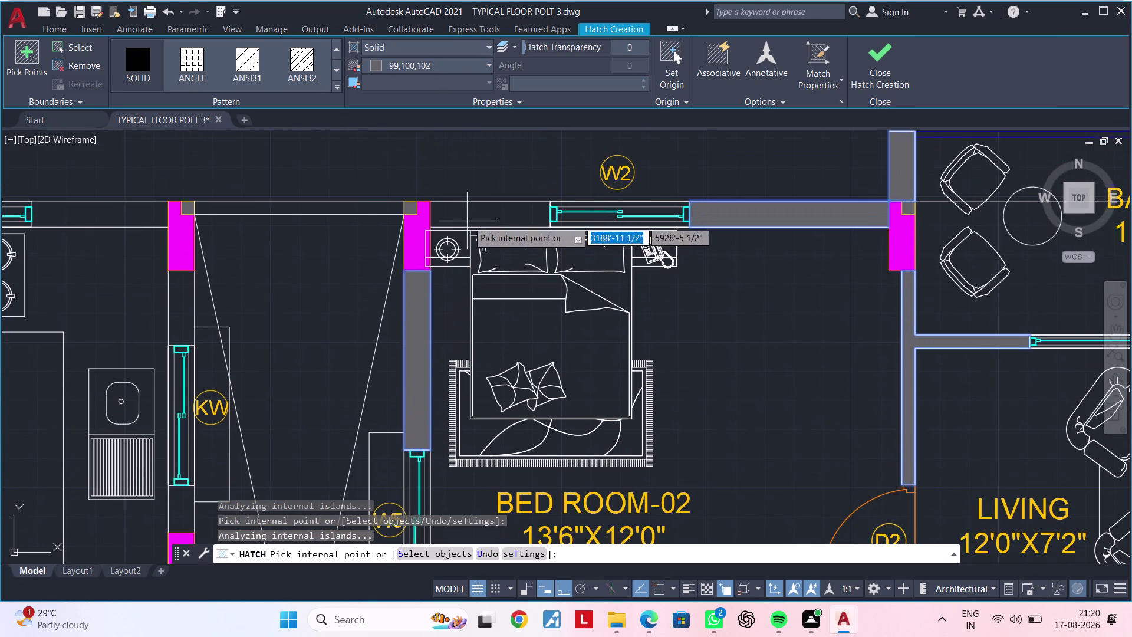
click(469, 217)
click(326, 207)
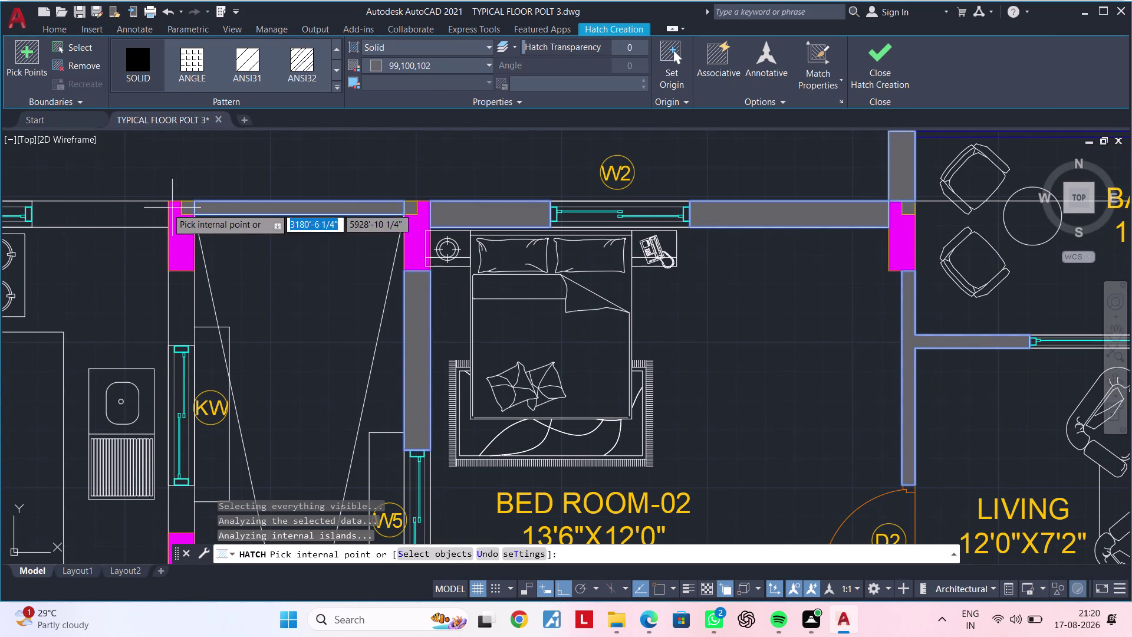
click(120, 215)
Add the first toilet's top wall, the wall left of the toilets and the wall between them.
scroll(down, 3)
middle_drag(247, 245, 250, 56)
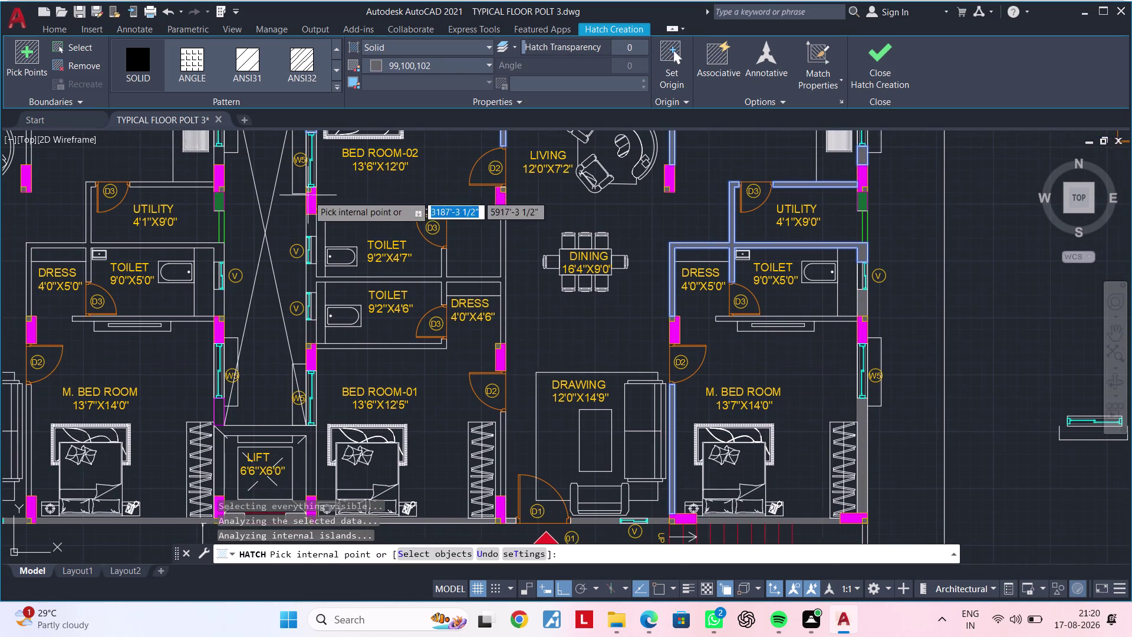
scroll(up, 3)
click(371, 183)
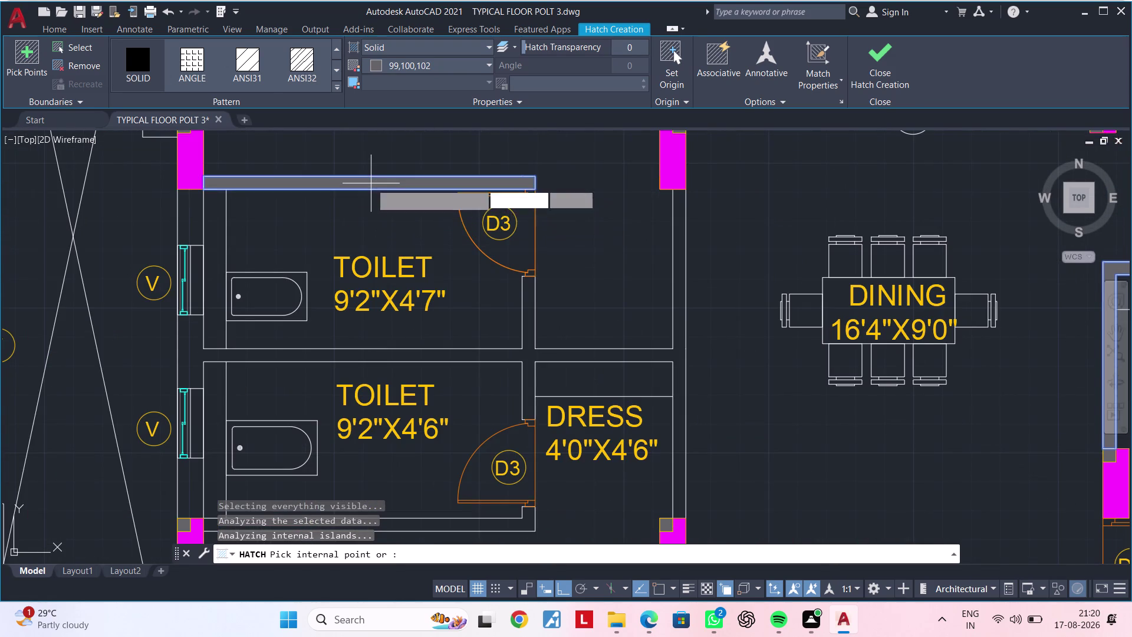
click(186, 221)
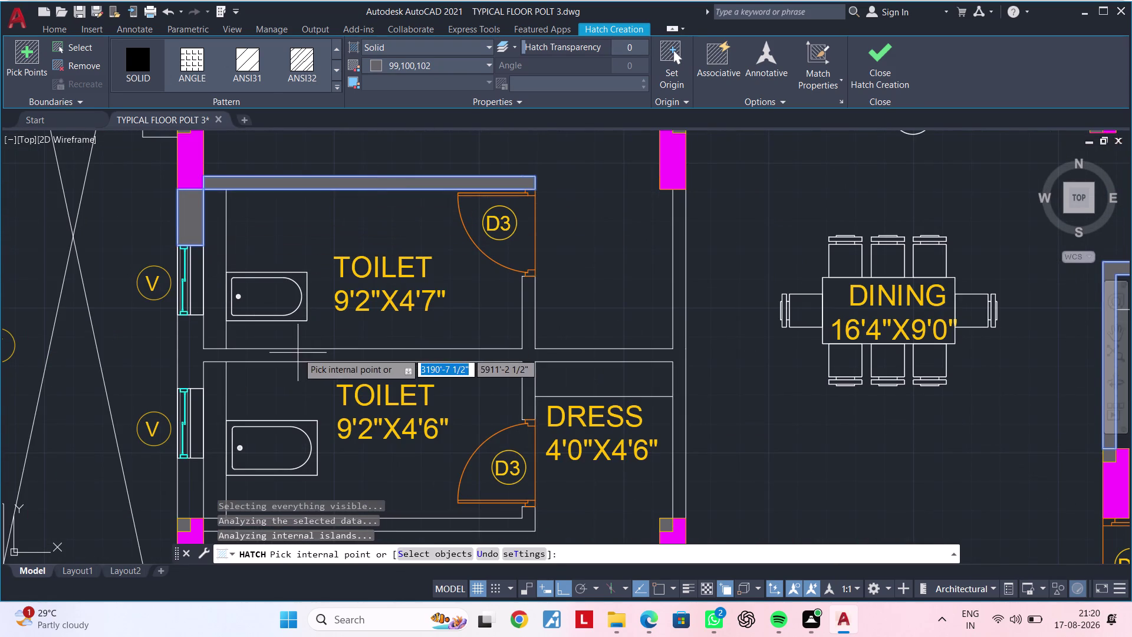
click(298, 352)
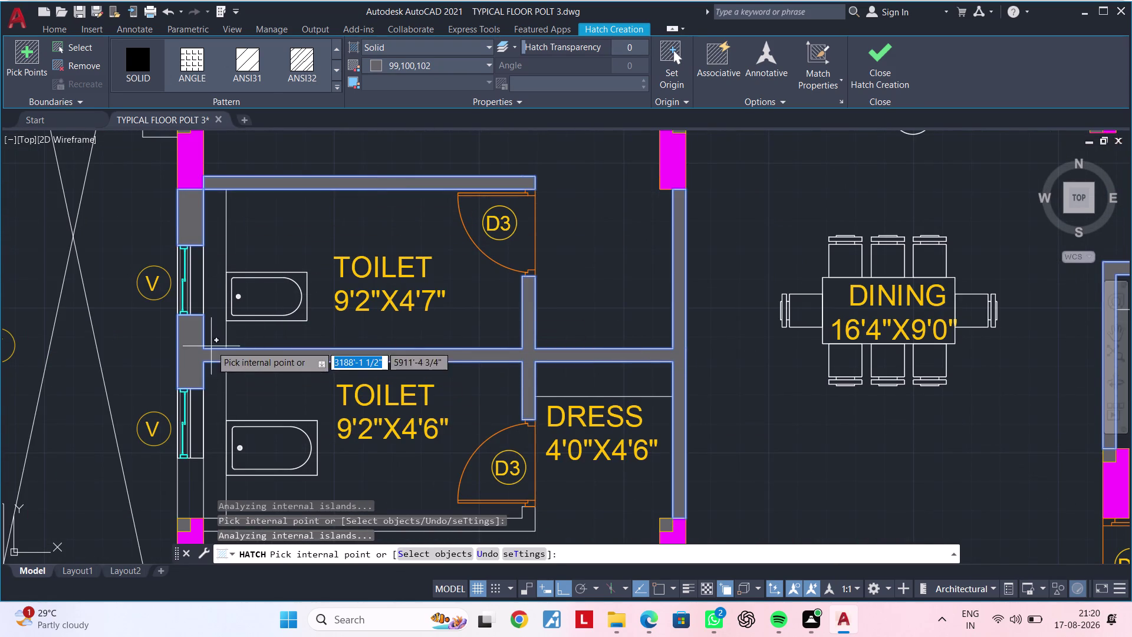
Add the dress room walls and the wall beside Bed Room-01.
scroll(down, 3)
middle_drag(261, 280, 294, 213)
click(237, 362)
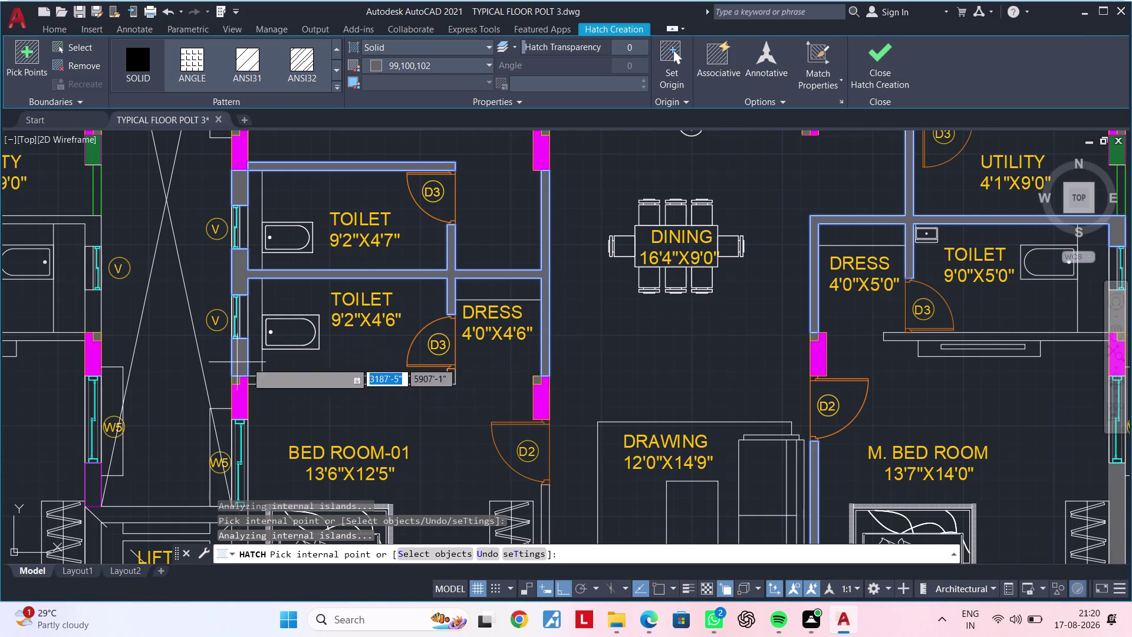
click(408, 382)
Add the lift's walls: the one above it, its side wall and the remaining wall.
middle_drag(441, 400, 450, 217)
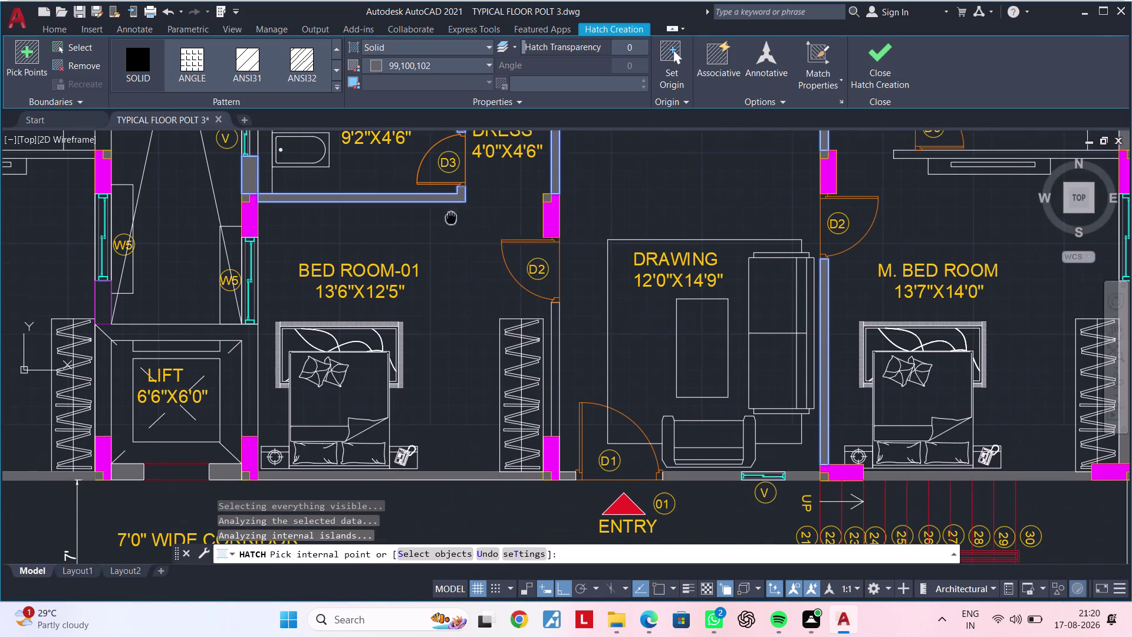
click(249, 349)
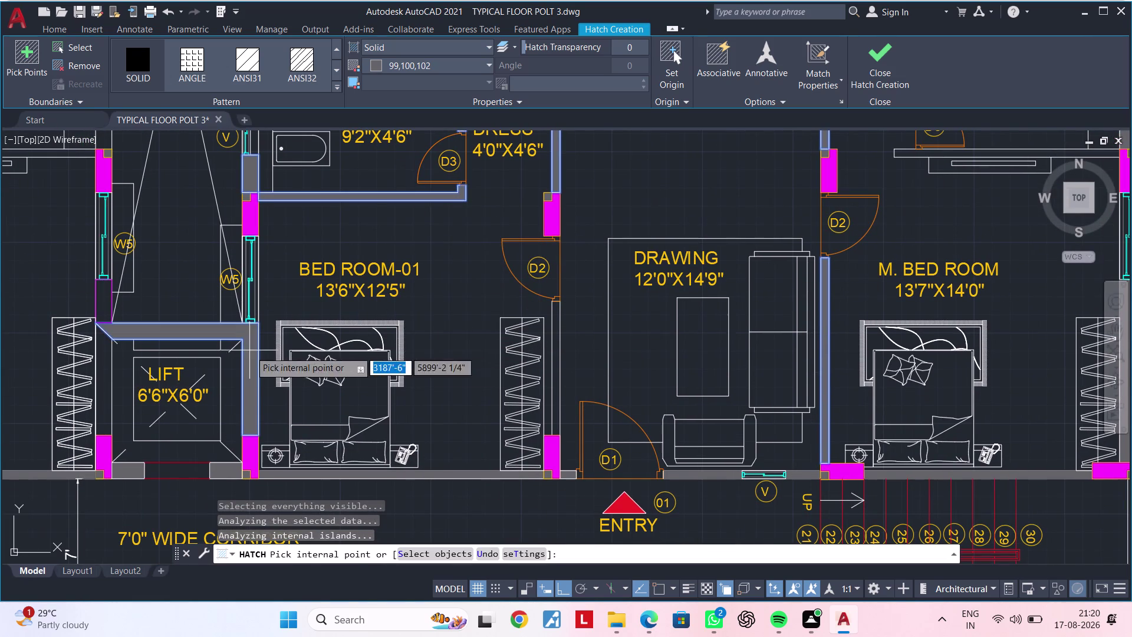
click(555, 386)
scroll(down, 3)
middle_drag(572, 323, 577, 486)
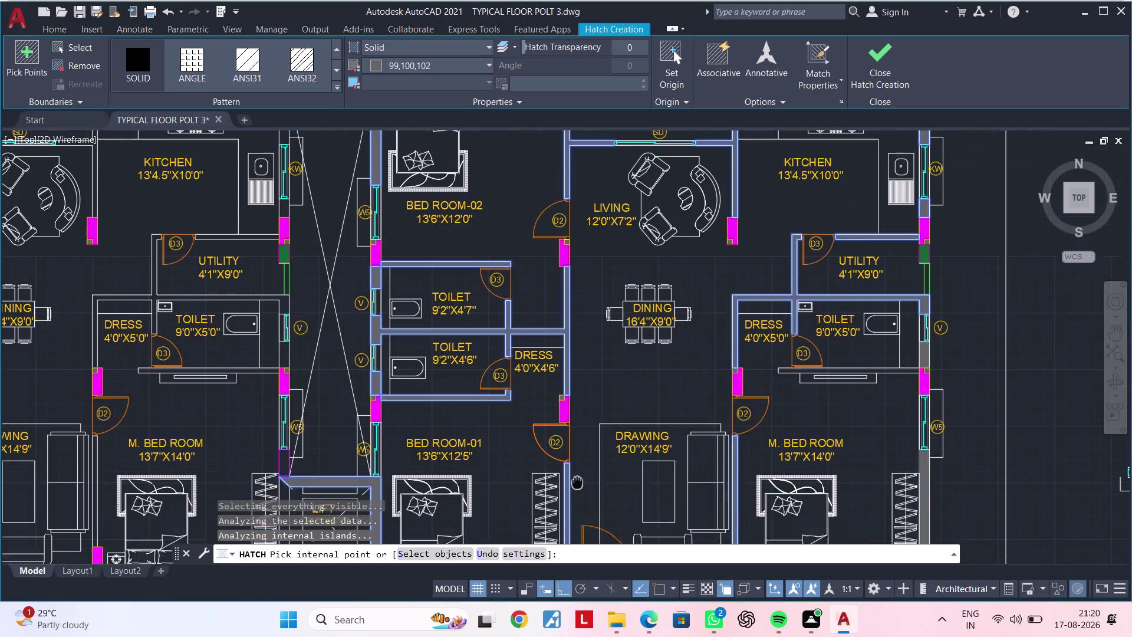
middle_drag(578, 486, 577, 495)
middle_drag(433, 248, 469, 439)
middle_drag(531, 371, 544, 233)
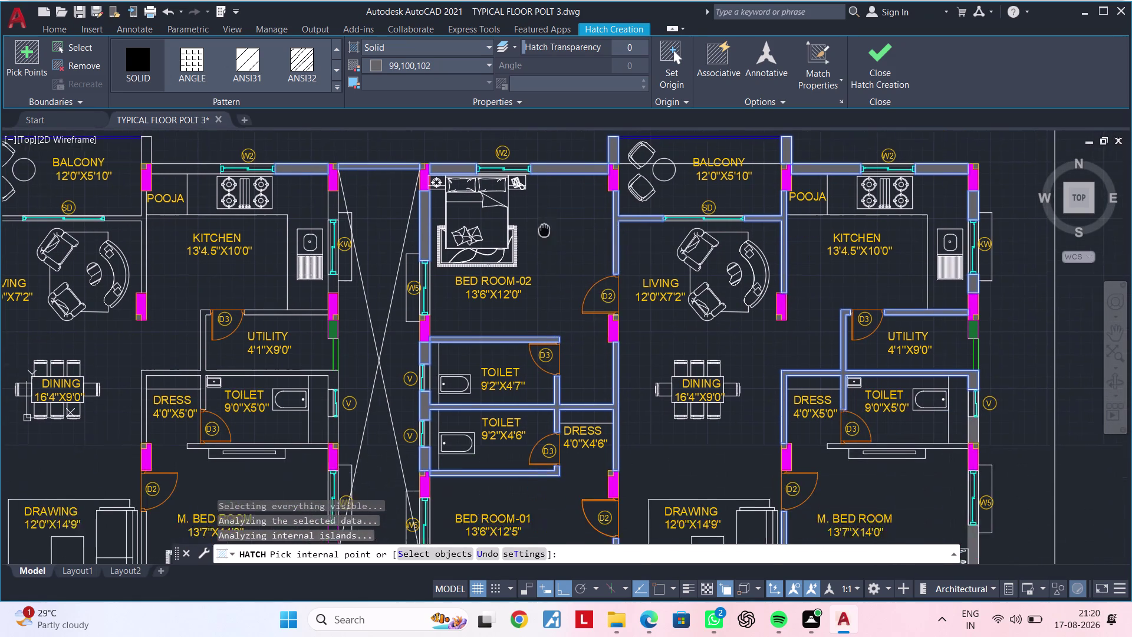
middle_drag(544, 233, 545, 220)
middle_drag(589, 341, 598, 213)
middle_drag(550, 378, 638, 262)
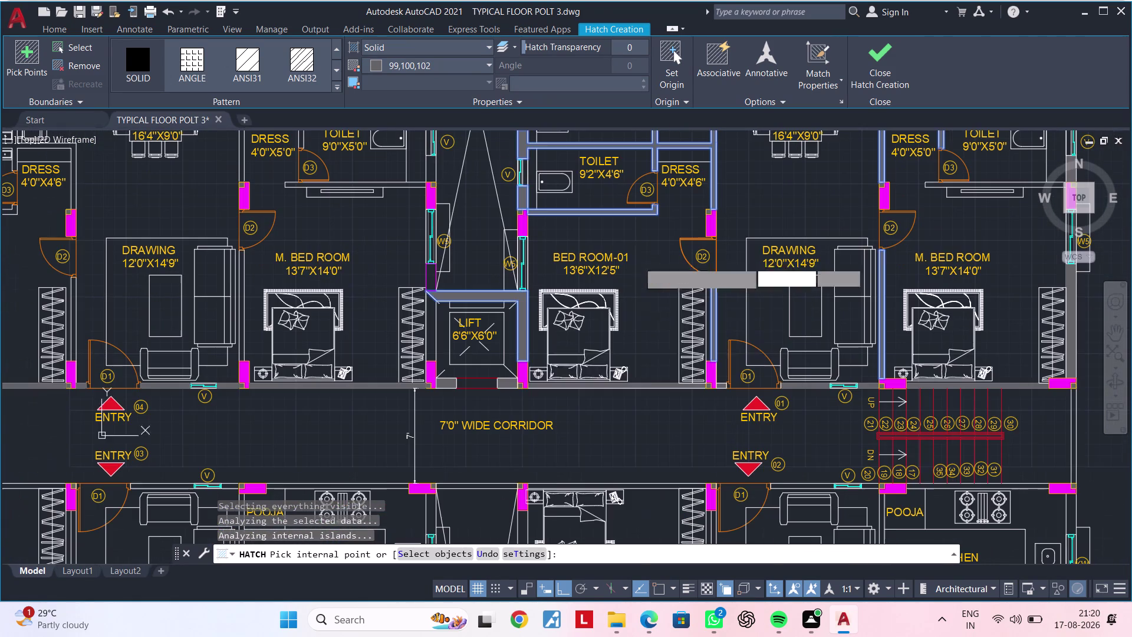
scroll(up, 3)
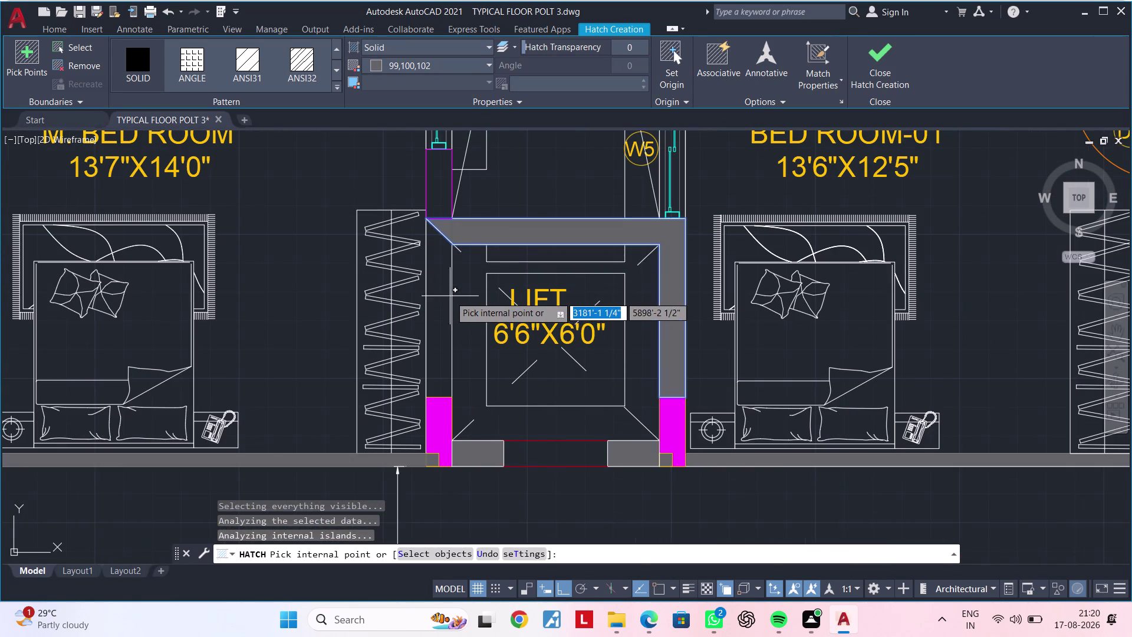
click(439, 298)
Add the walls below, right of and above the toilet beside the utility room.
middle_drag(441, 270, 456, 441)
scroll(down, 3)
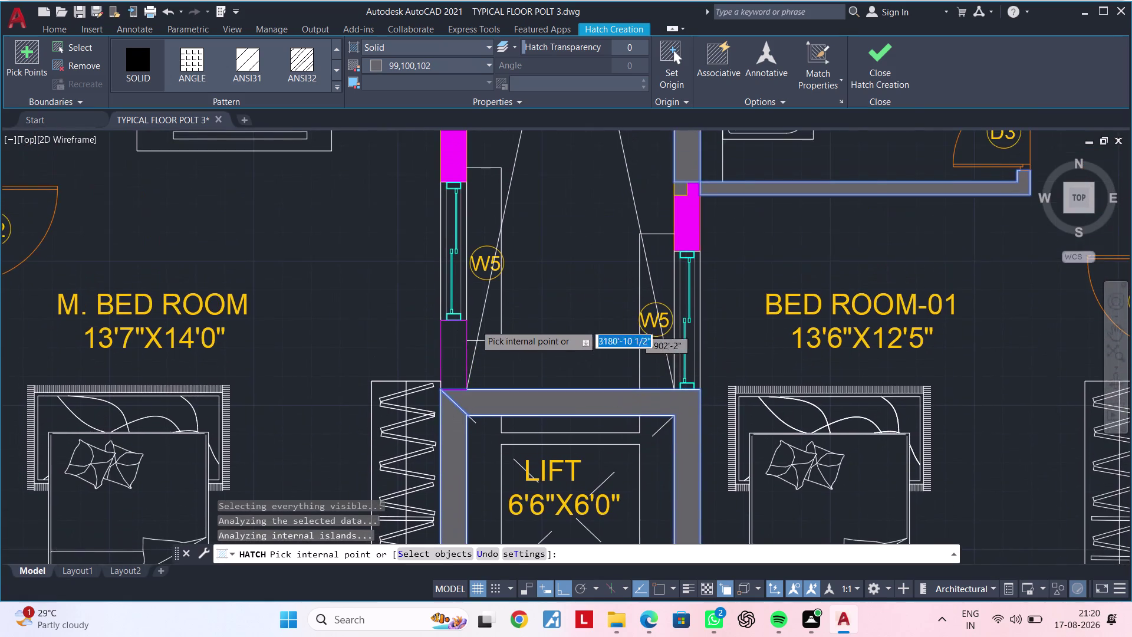
scroll(down, 3)
middle_drag(517, 303, 524, 443)
scroll(up, 3)
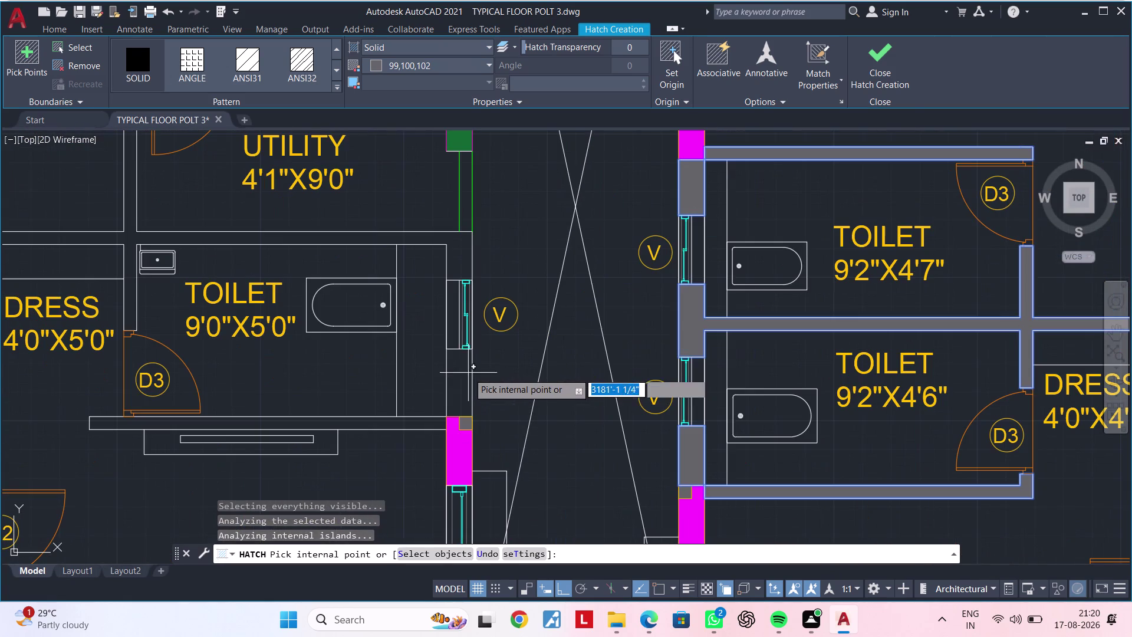
click(458, 372)
click(404, 422)
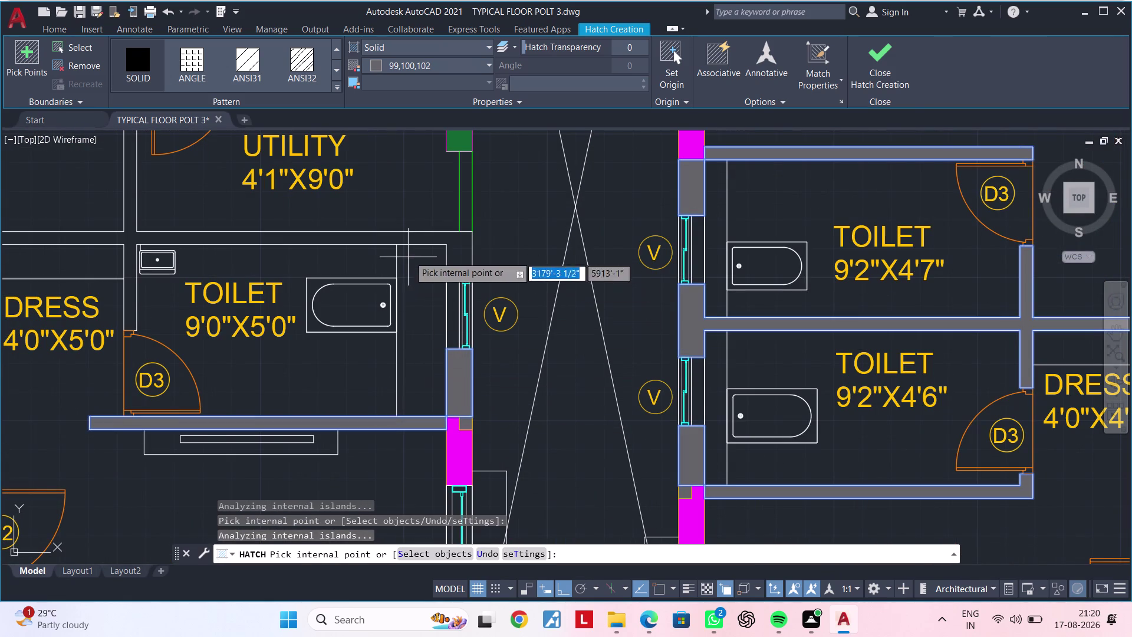
click(447, 238)
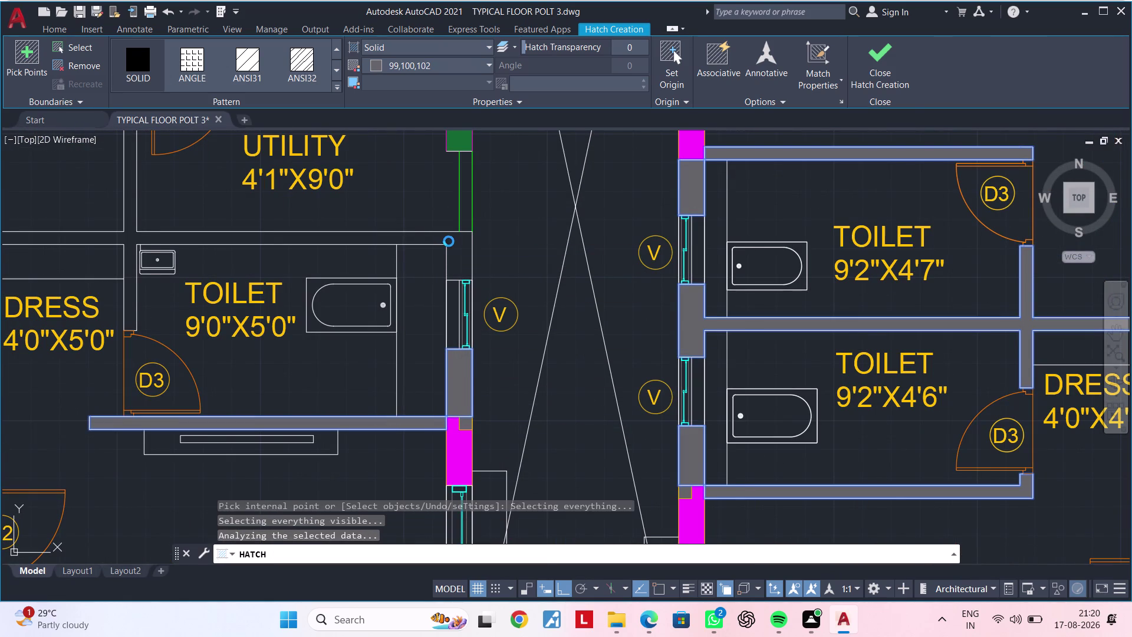
Add the walls near and above the utility room and the wall segment below KW.
scroll(down, 3)
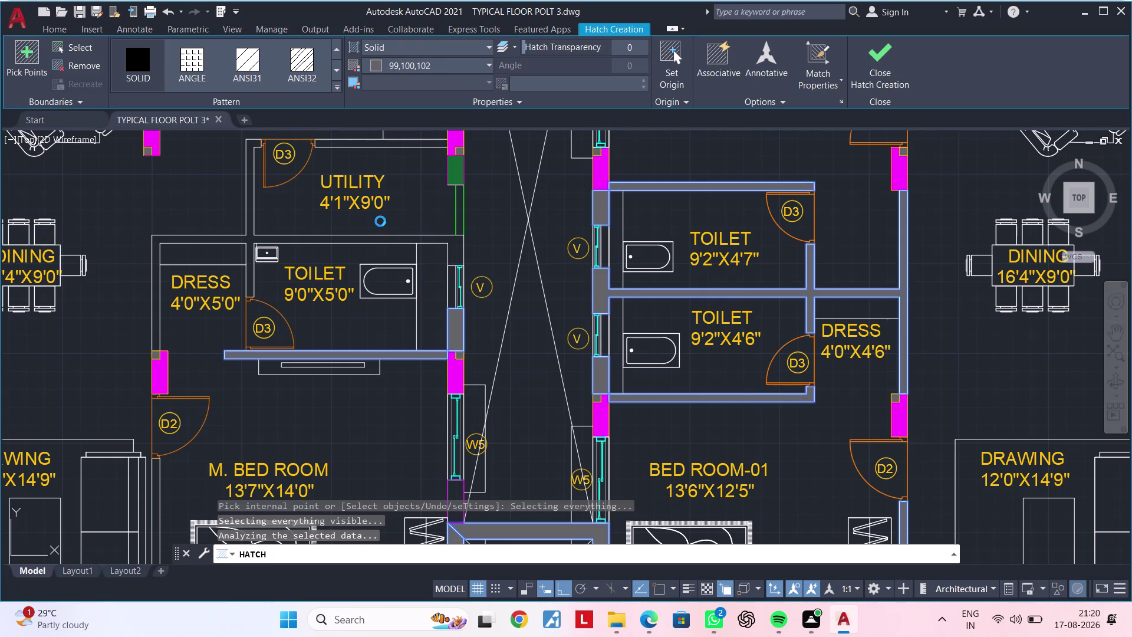
scroll(down, 3)
middle_drag(385, 218, 395, 355)
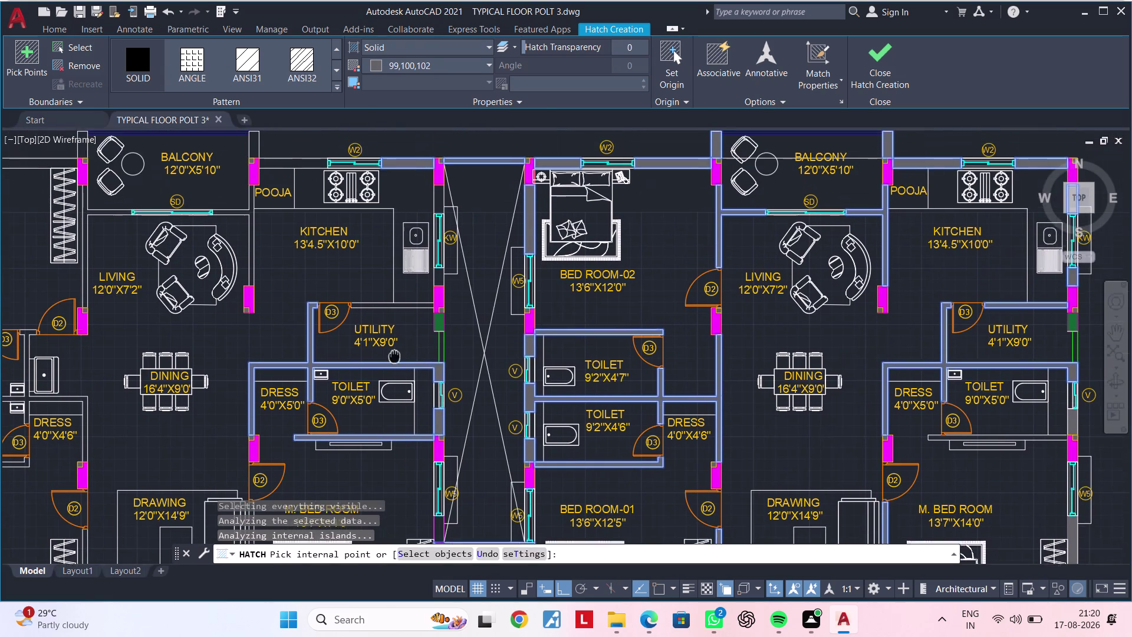
middle_drag(394, 355, 394, 357)
scroll(up, 3)
click(415, 310)
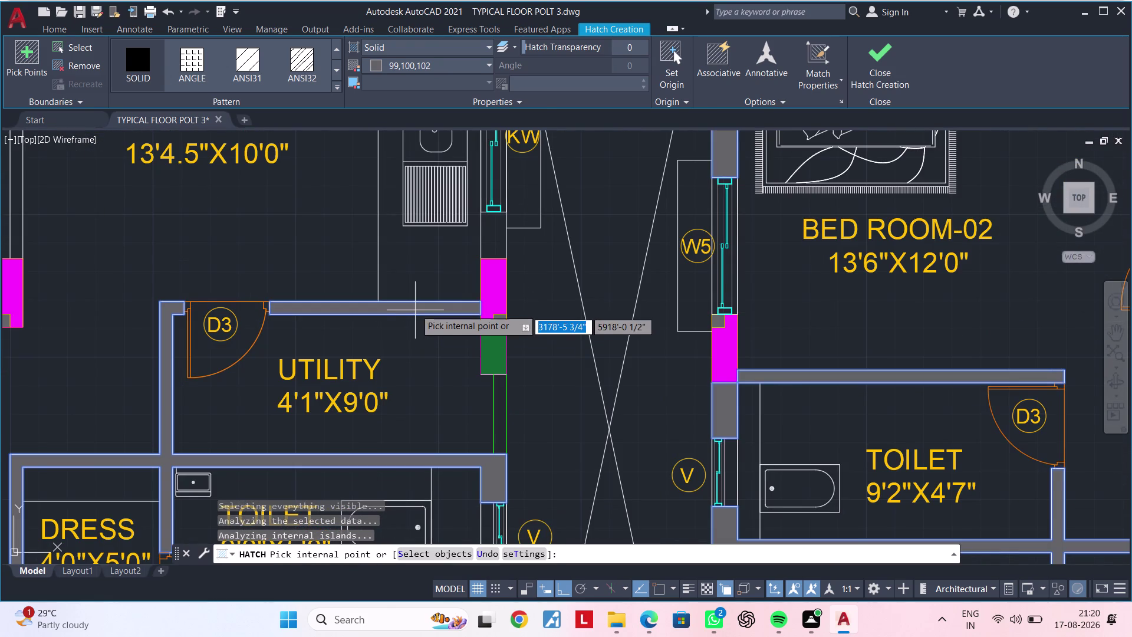
middle_drag(435, 289, 437, 393)
click(494, 345)
scroll(down, 3)
middle_drag(430, 376, 430, 382)
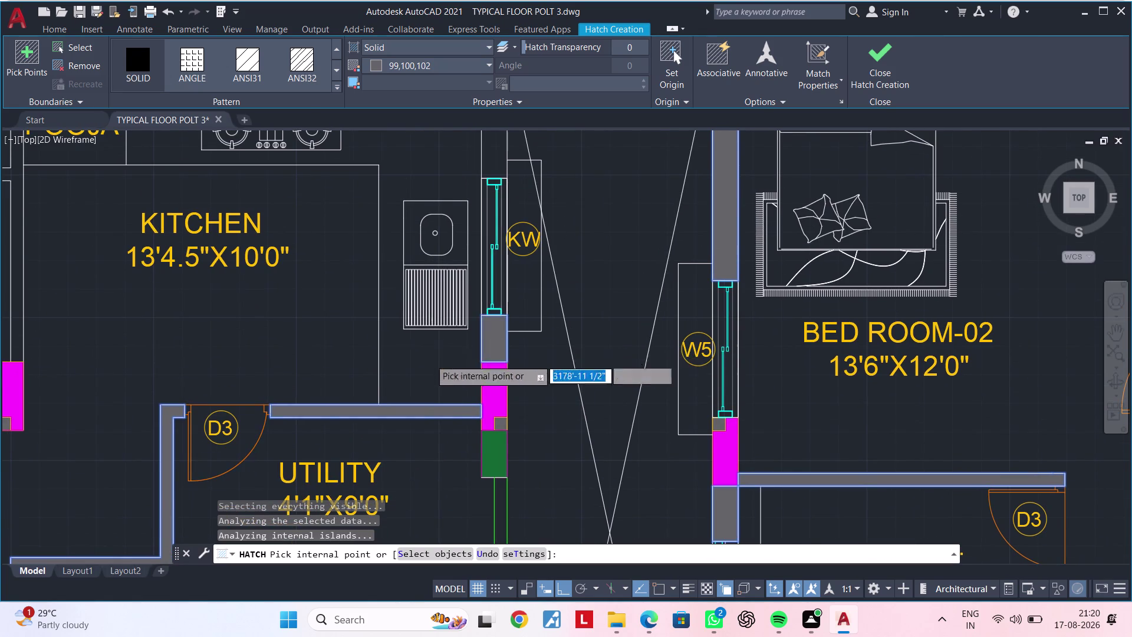
middle_drag(430, 382, 430, 473)
click(475, 318)
middle_drag(441, 318, 572, 322)
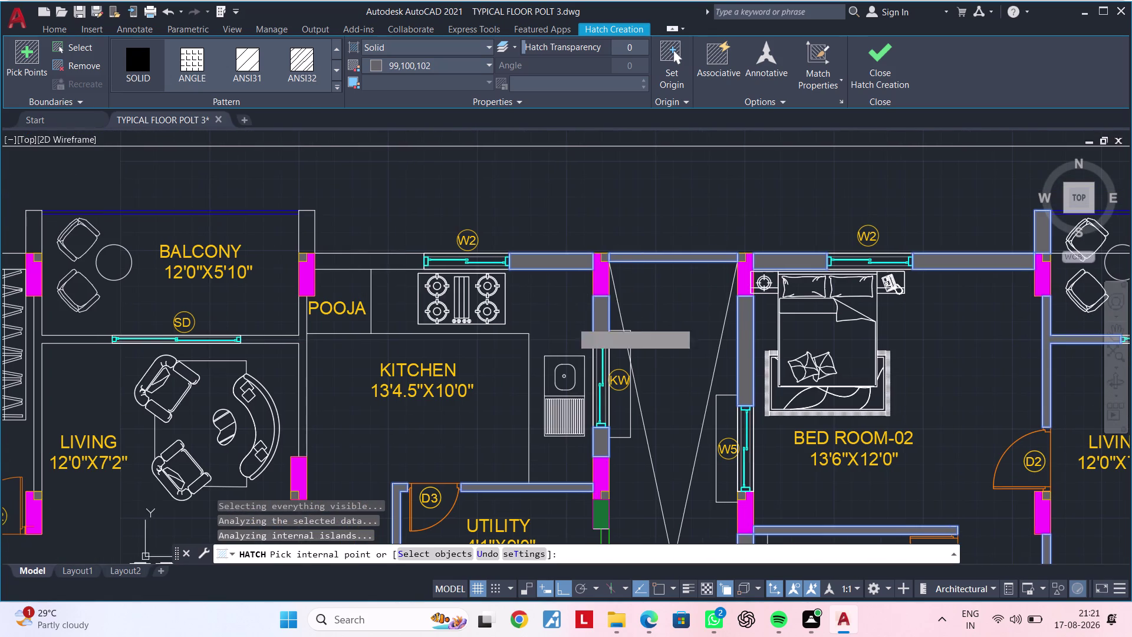
Fill the wall segments beside the pooja room and between the balcony and pooja.
click(375, 257)
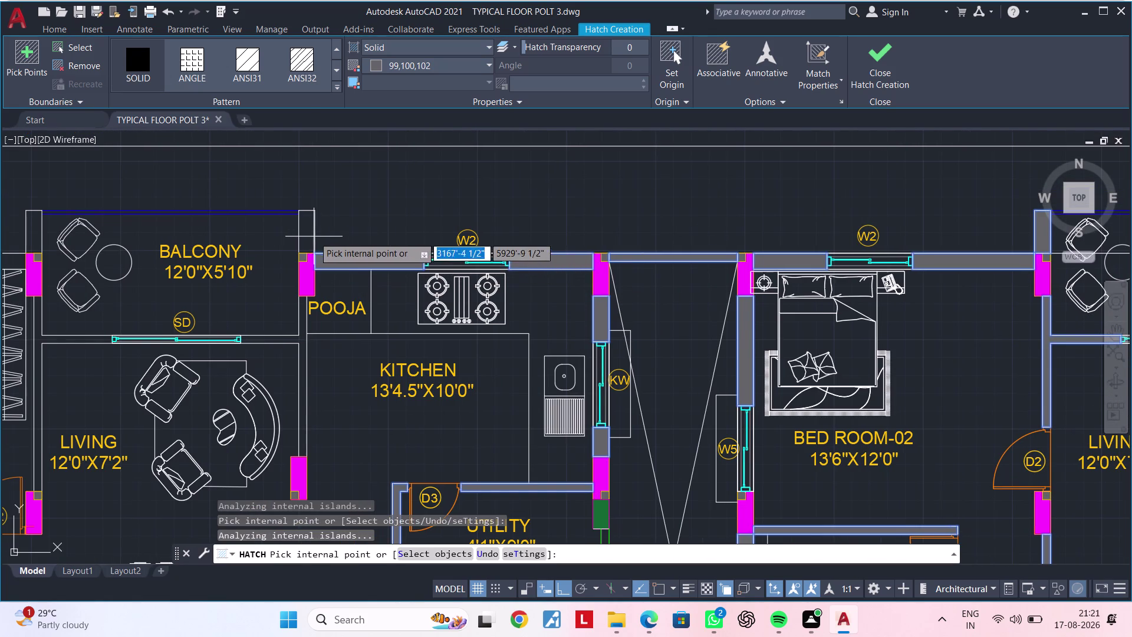
click(302, 233)
middle_drag(274, 266, 401, 192)
scroll(up, 3)
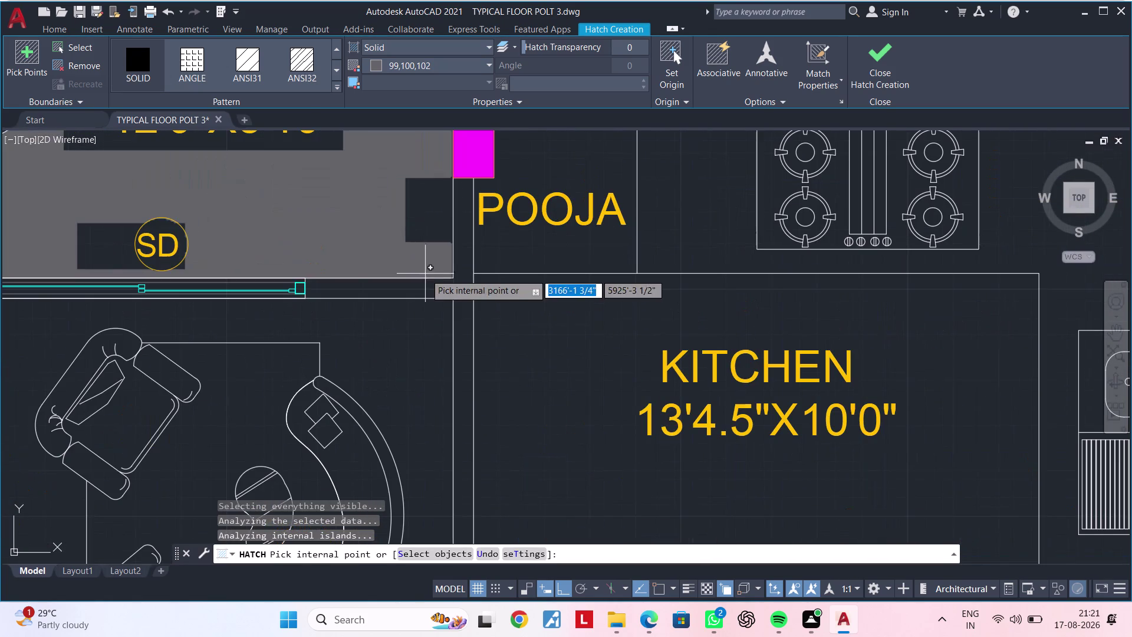
click(439, 288)
middle_drag(444, 286, 548, 277)
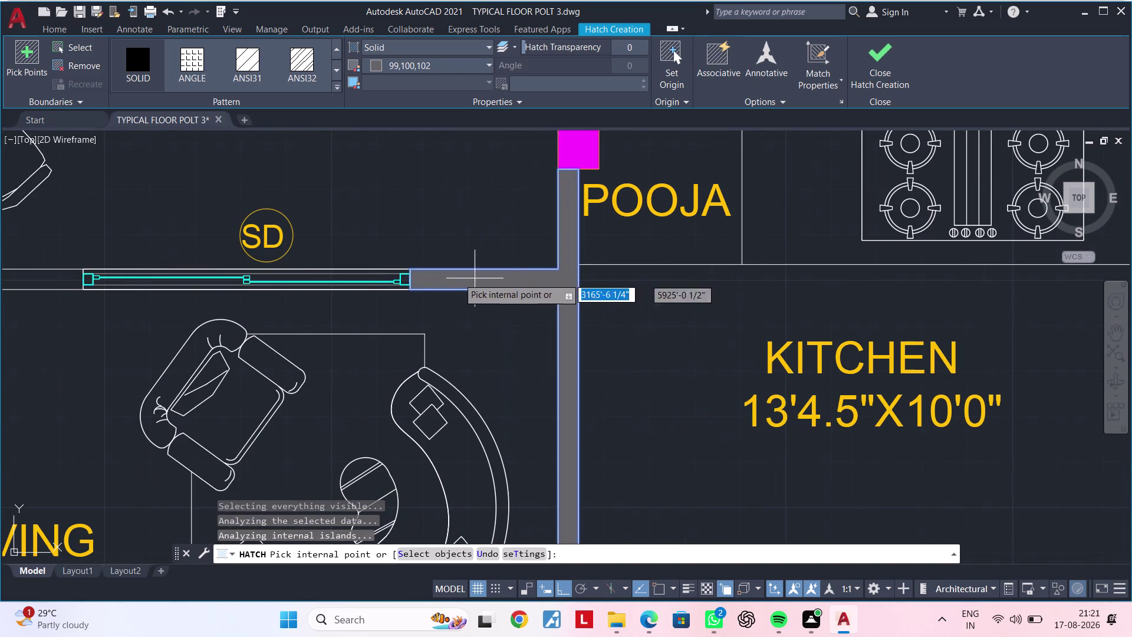
scroll(down, 3)
middle_drag(360, 273, 618, 271)
Fill the wall segments below and left of the balcony.
click(332, 276)
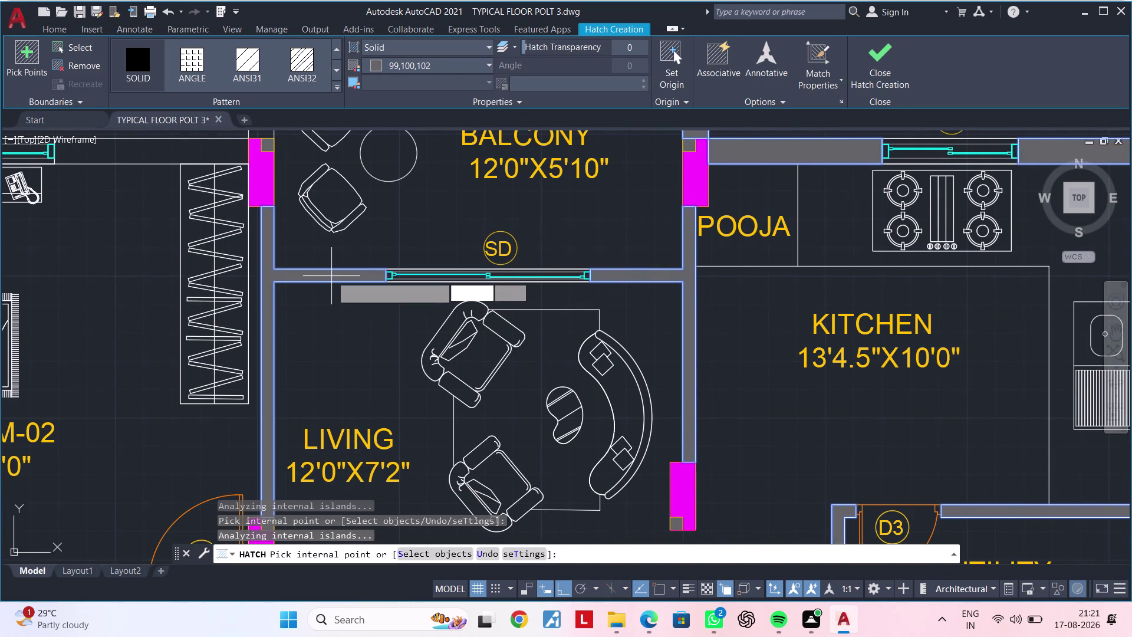
scroll(down, 3)
scroll(up, 3)
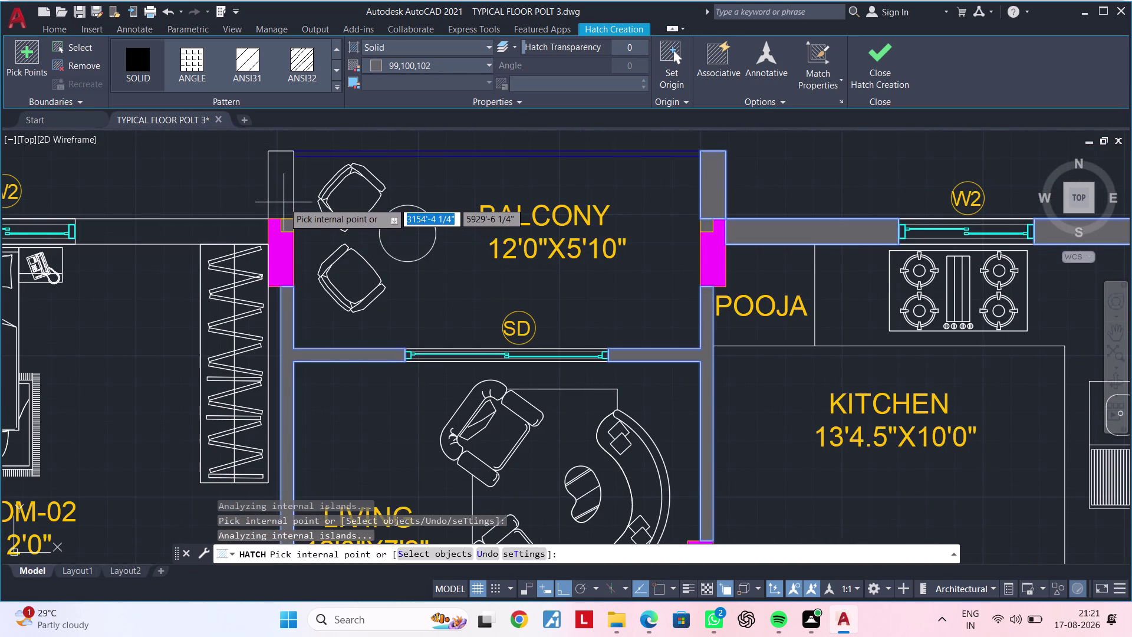
click(283, 201)
click(219, 237)
scroll(down, 3)
middle_drag(277, 230, 419, 178)
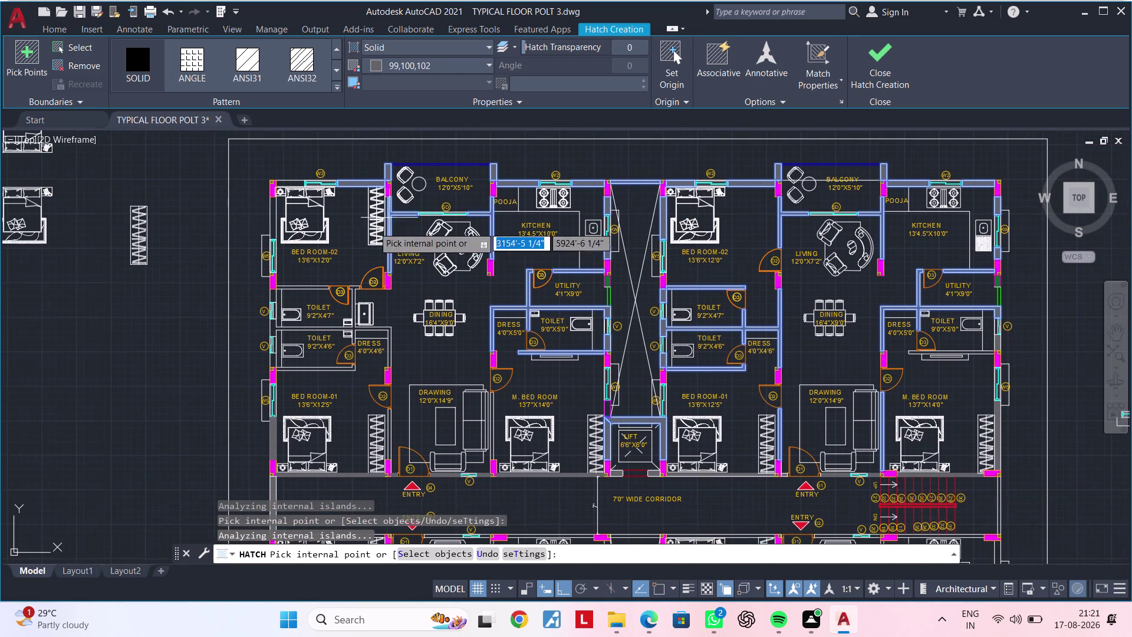
scroll(up, 3)
Fill the wall segments near and beside bedroom 02.
click(269, 208)
middle_drag(287, 218, 243, 343)
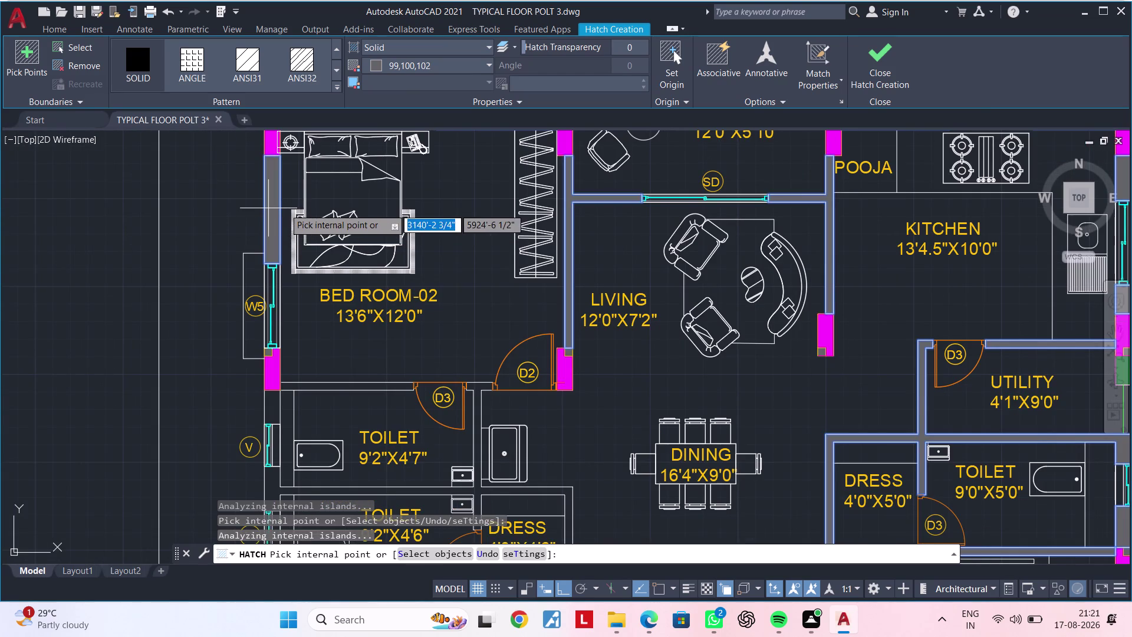
middle_drag(244, 344, 220, 380)
scroll(up, 3)
click(256, 278)
scroll(down, 3)
Fill the walls beside and above the upper toilet and between the two toilets.
middle_drag(285, 322, 310, 208)
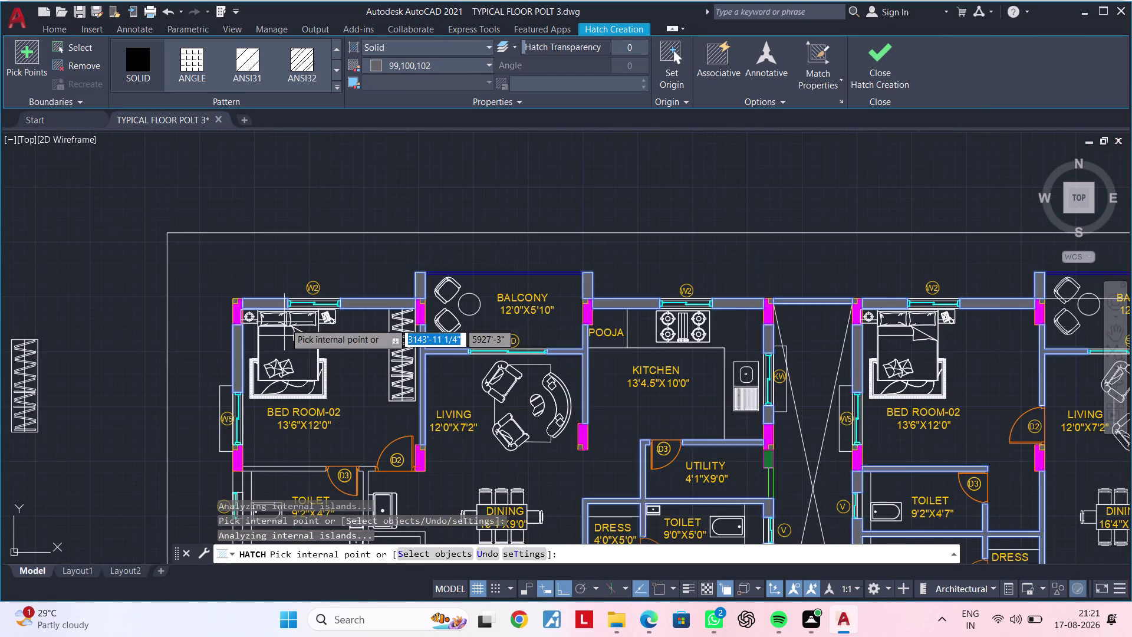
middle_drag(310, 209, 330, 163)
middle_drag(263, 332, 282, 255)
scroll(up, 3)
click(313, 246)
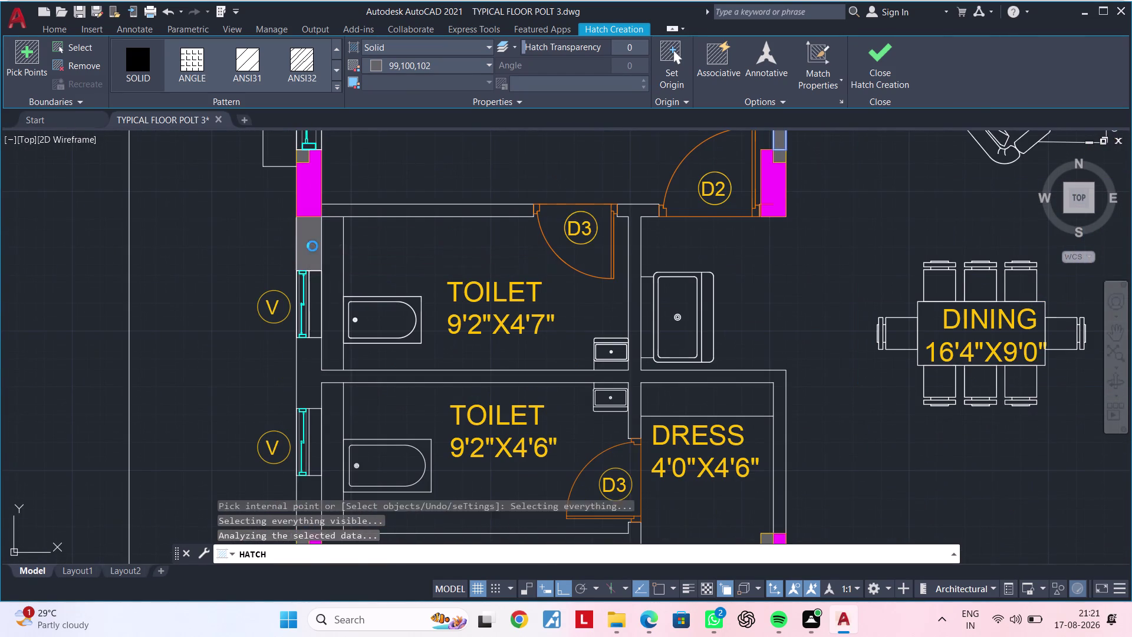
click(372, 208)
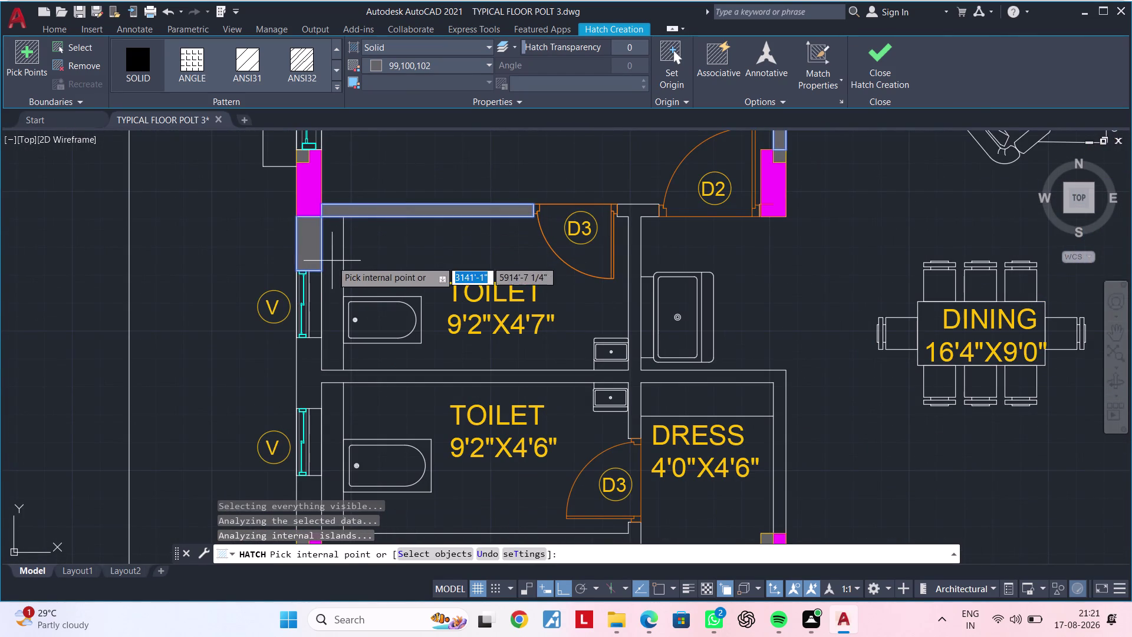
middle_drag(314, 312, 315, 234)
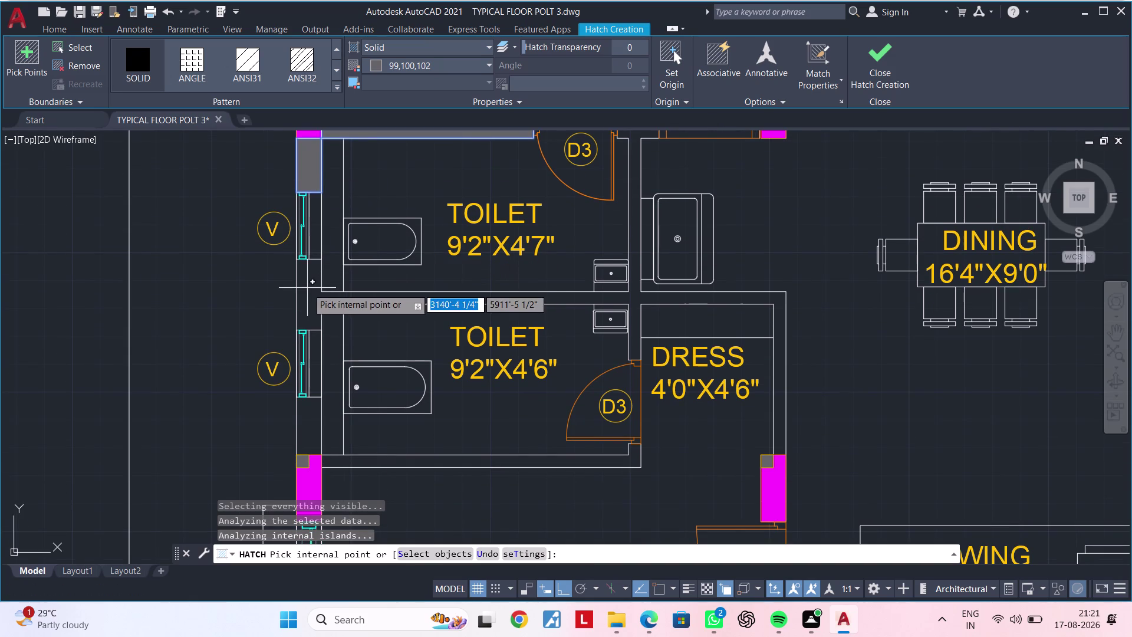
click(304, 294)
scroll(down, 3)
Fill the walls below the lower toilet and between the toilet and bedroom 01.
middle_drag(363, 312, 323, 205)
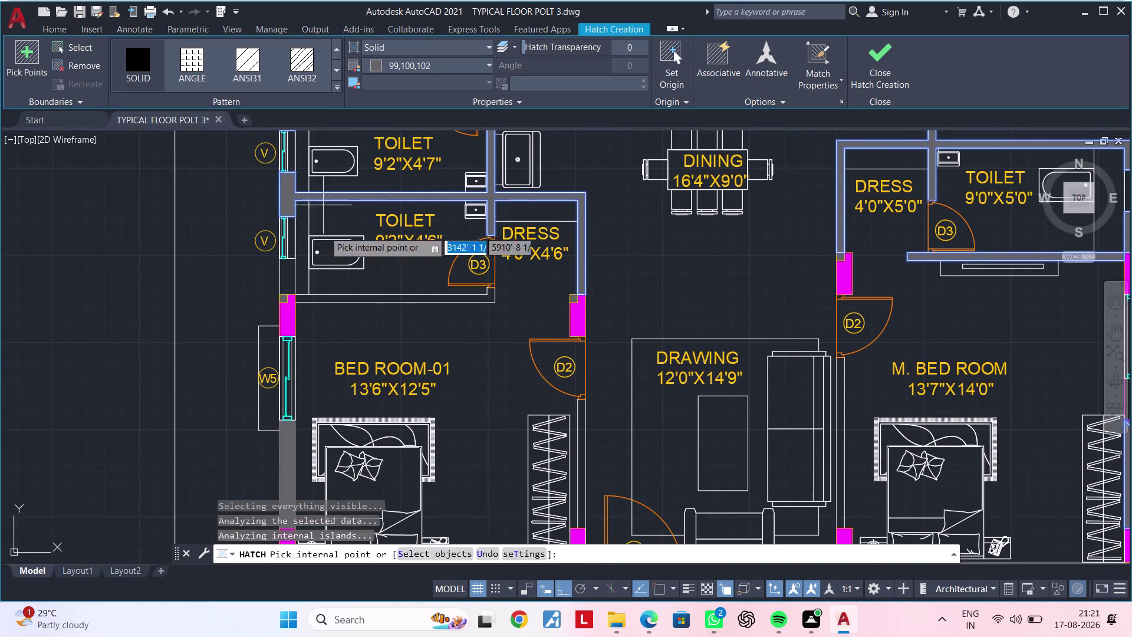
scroll(up, 3)
click(309, 279)
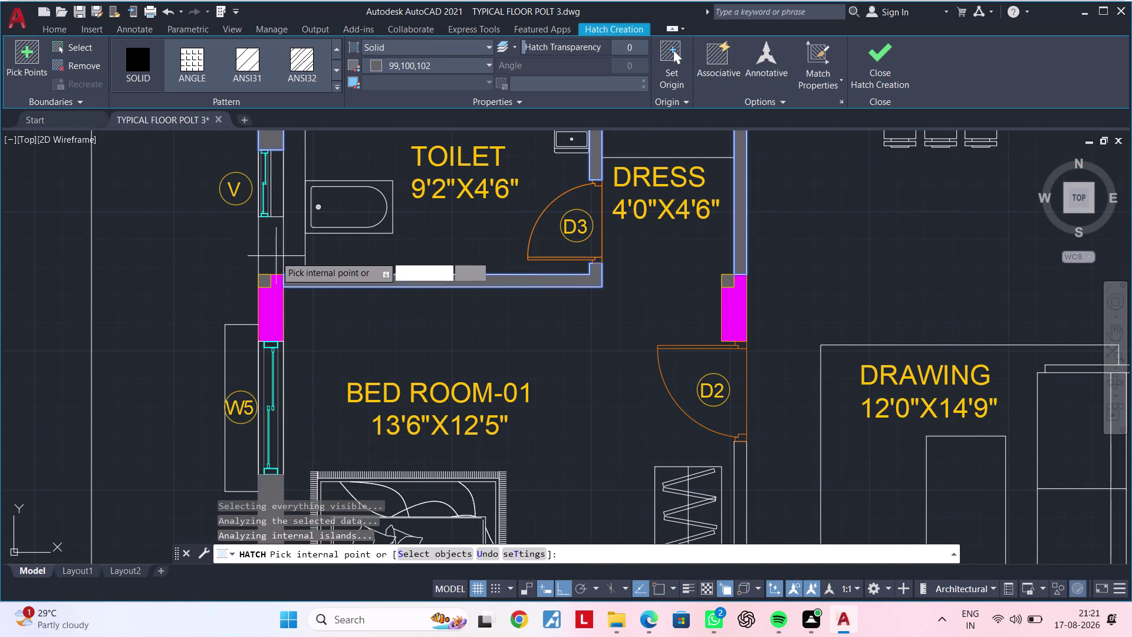
click(271, 254)
middle_drag(328, 293, 339, 171)
scroll(down, 3)
Fill the entry corridor wall and the wall beside the master bedroom.
middle_drag(437, 270, 269, 366)
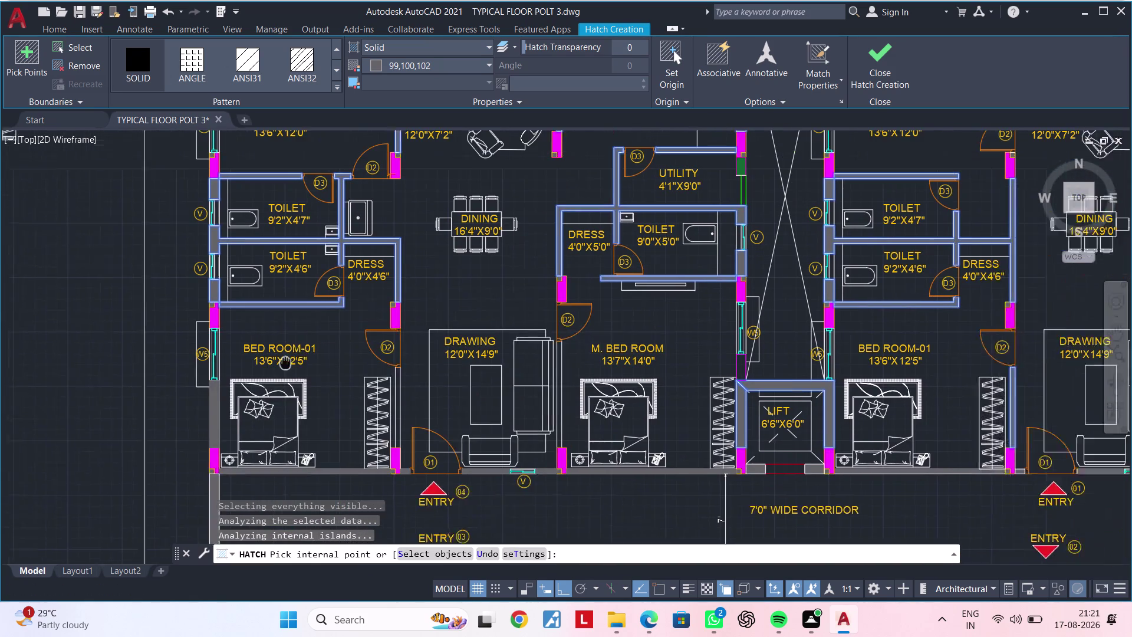
middle_drag(269, 366, 239, 373)
middle_drag(440, 315, 414, 216)
scroll(up, 3)
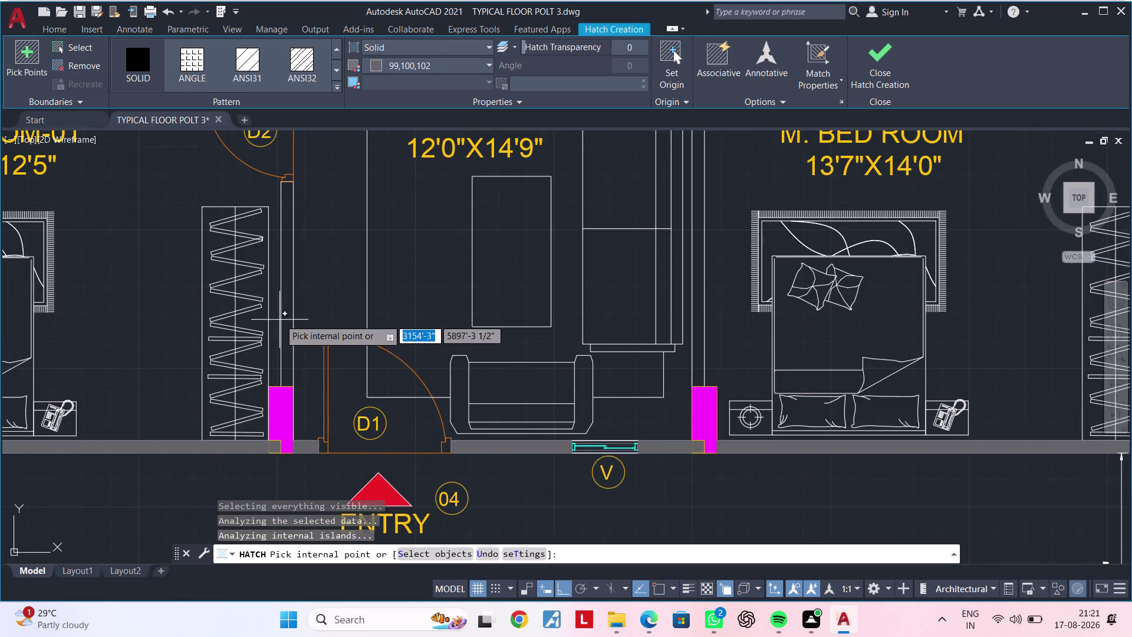
scroll(up, 3)
click(287, 307)
scroll(down, 3)
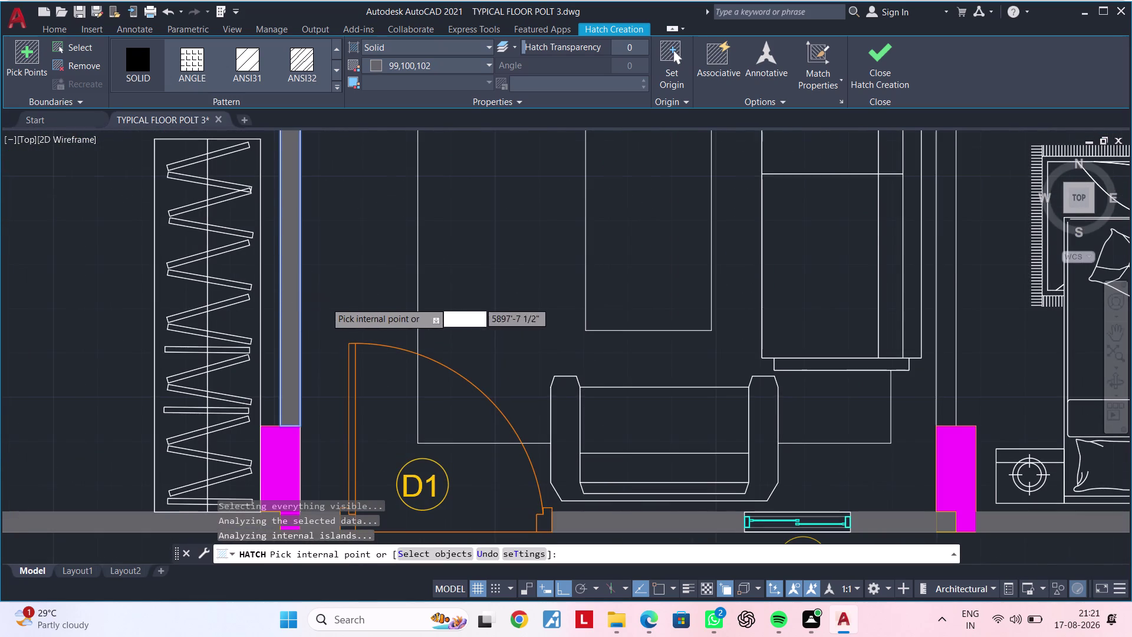
scroll(down, 3)
scroll(up, 3)
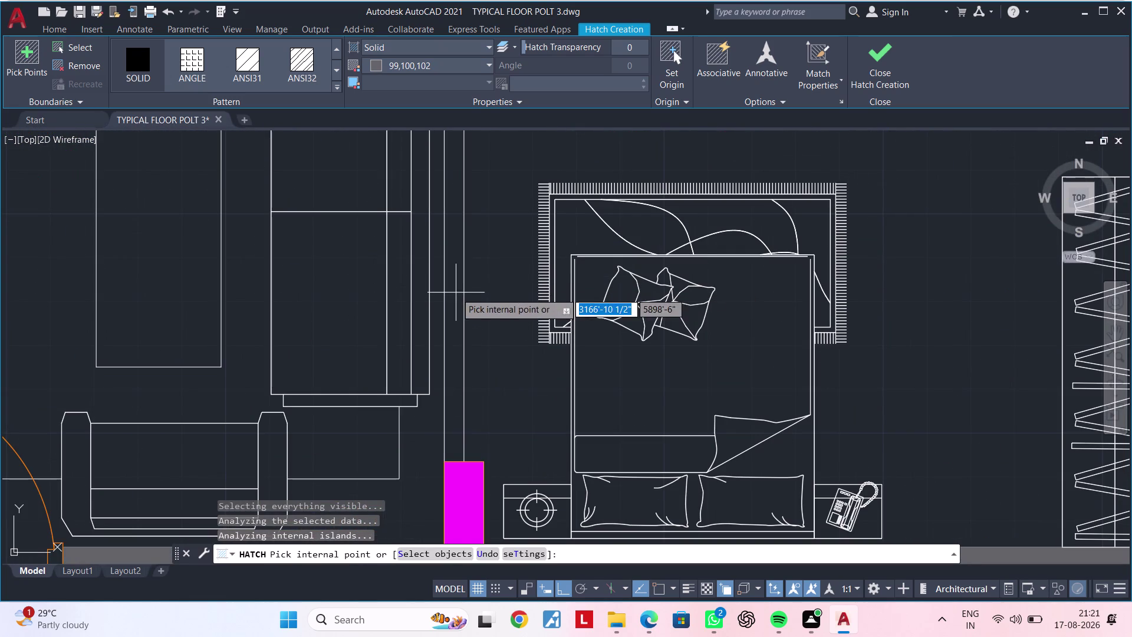
click(456, 293)
scroll(down, 3)
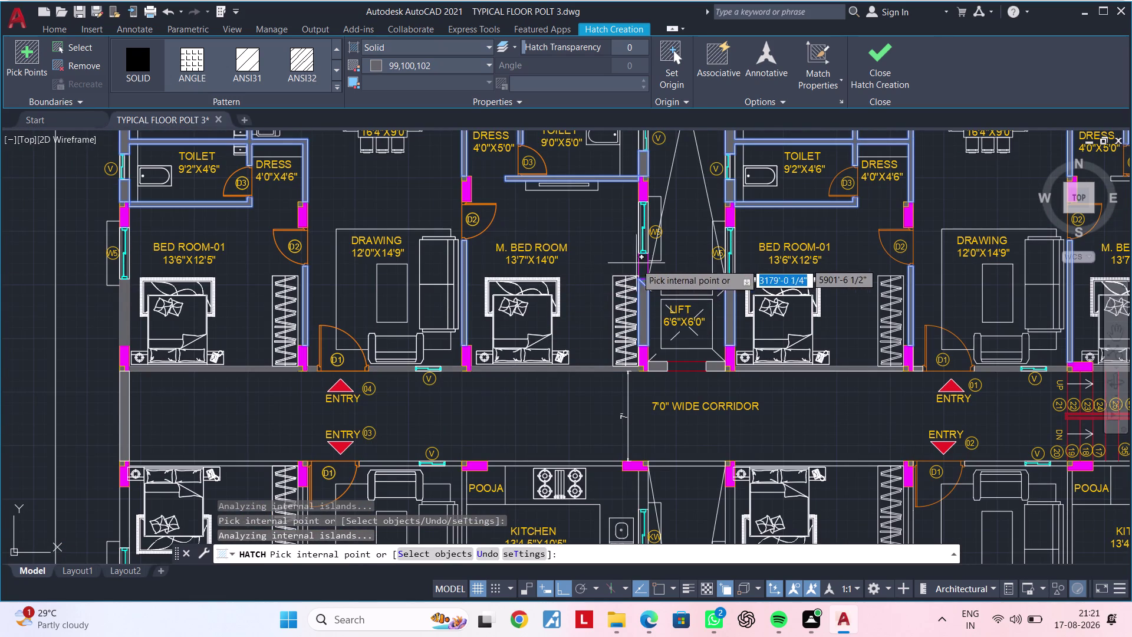
middle_drag(565, 245, 383, 391)
scroll(down, 3)
middle_drag(369, 373, 318, 365)
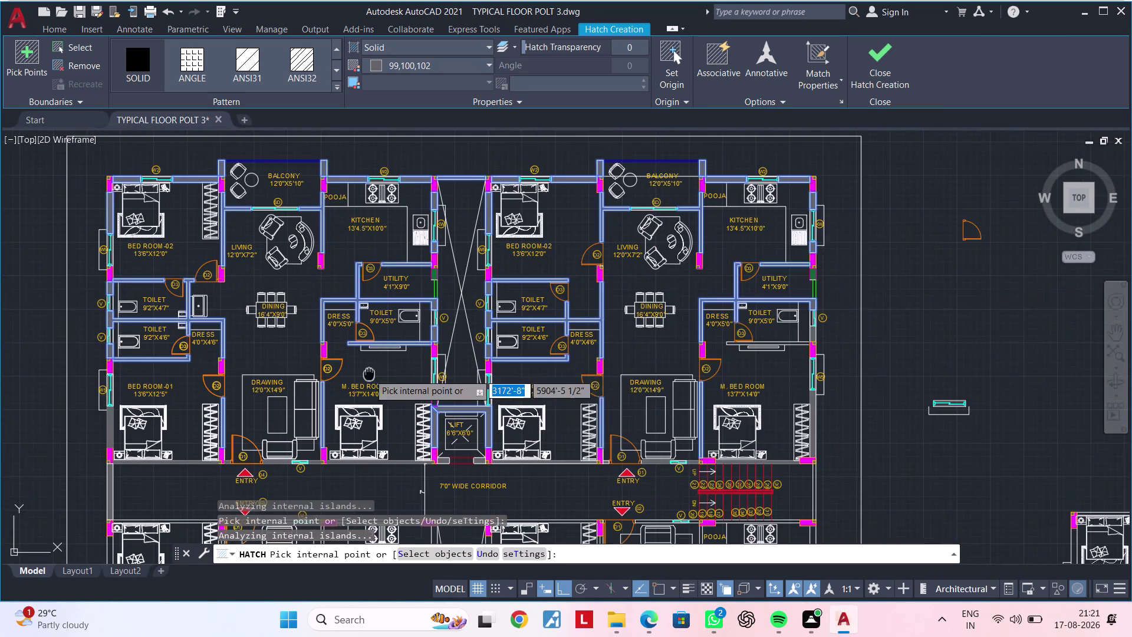
End the hatch command, keeping the grey wall fill in the plan.
middle_drag(318, 365, 311, 364)
key(Escape)
key(Escape)
key(Escape)
key(Escape)
Select the wall fill near the dress room to check it, then clear the selection.
scroll(up, 3)
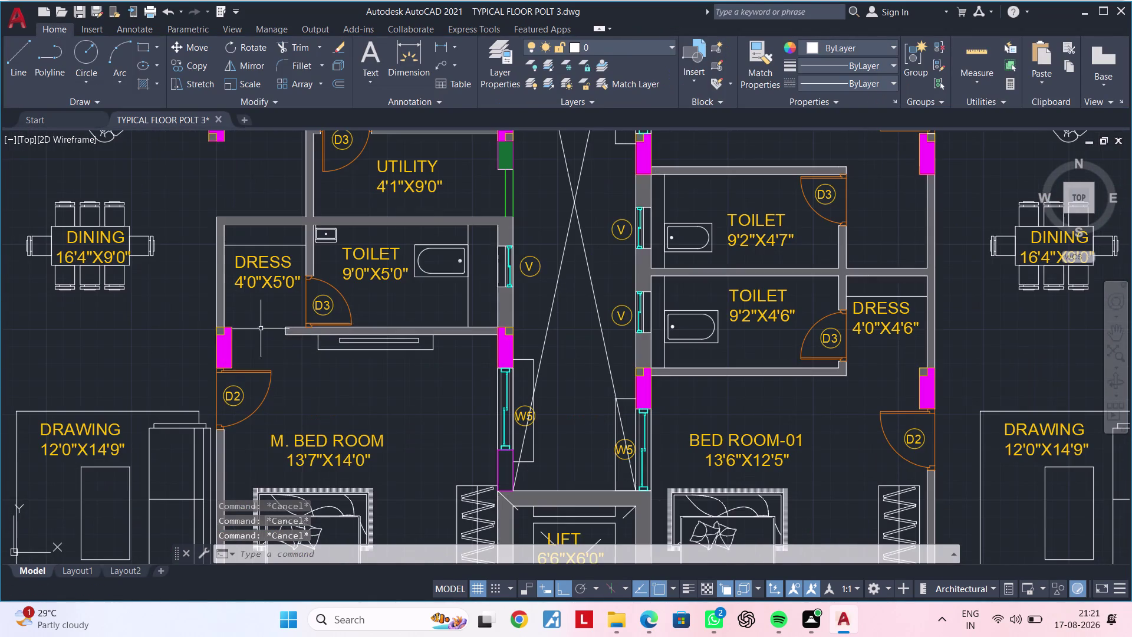
scroll(up, 3)
scroll(down, 3)
scroll(up, 3)
scroll(up, 3)
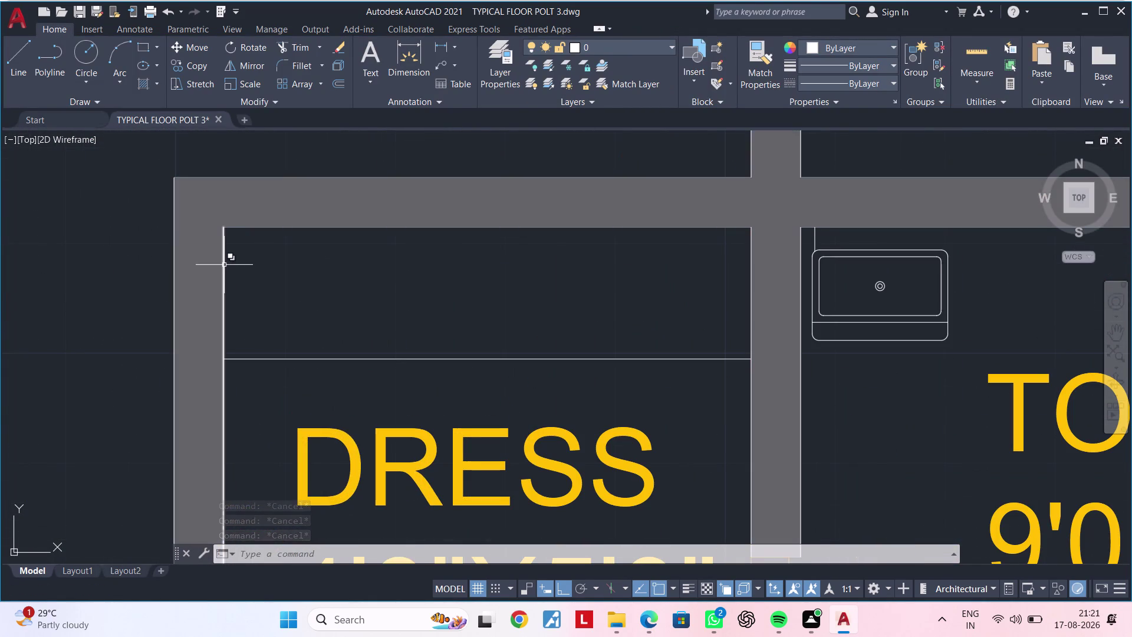
click(224, 264)
key(Escape)
key(Escape)
scroll(down, 3)
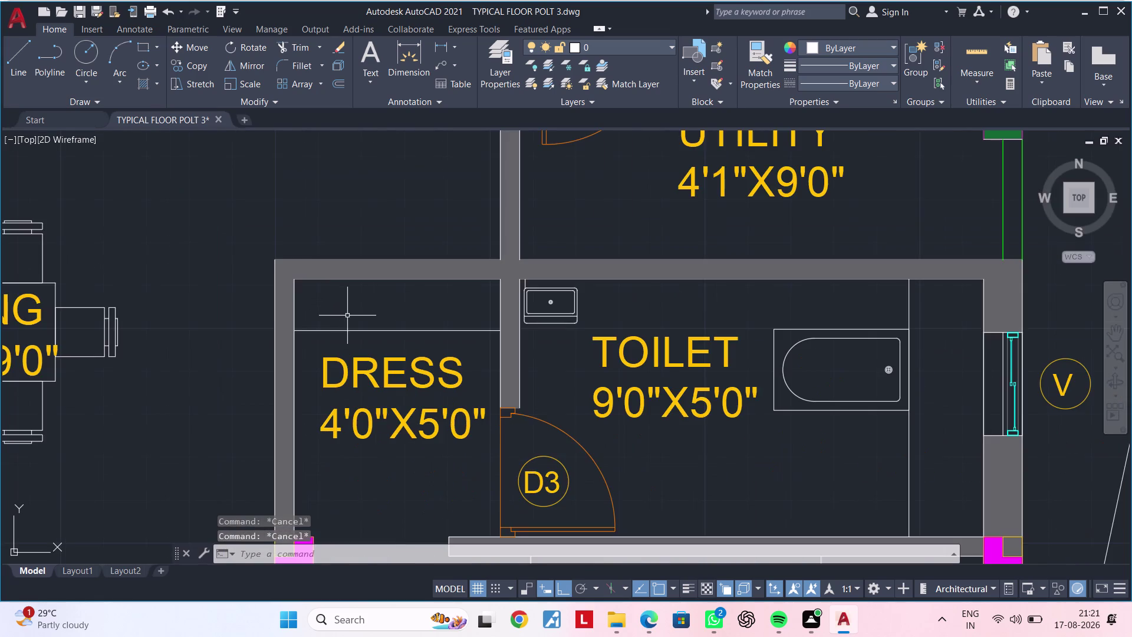
scroll(up, 3)
click(347, 267)
key(Escape)
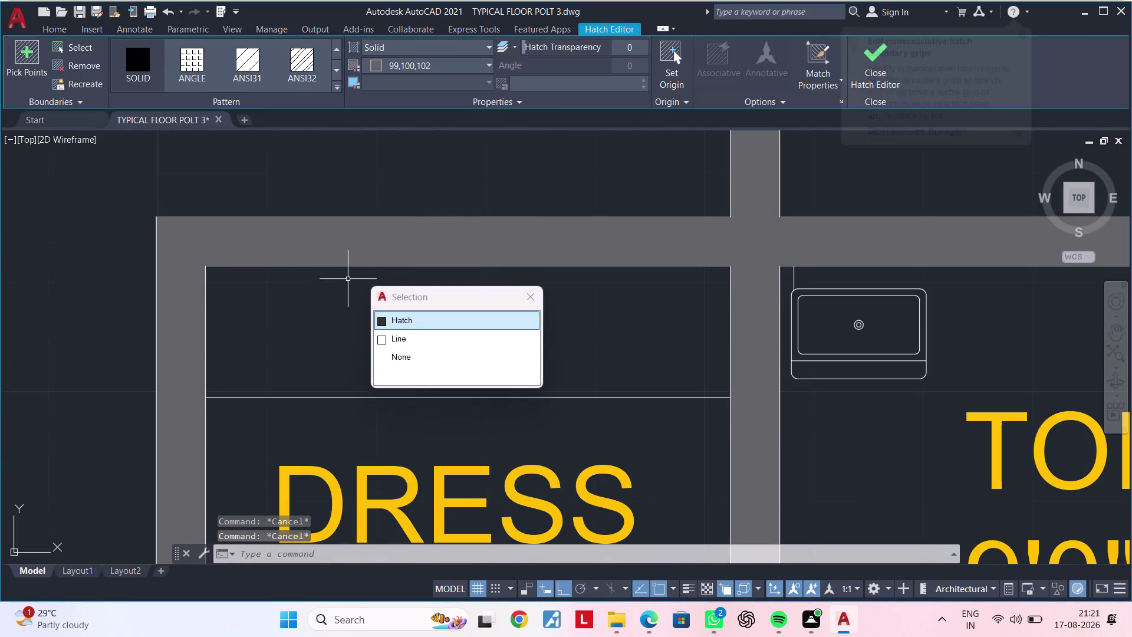
scroll(down, 3)
Pan to the bedroom 01 walls of the lower apartment.
middle_drag(447, 368, 427, 222)
scroll(down, 3)
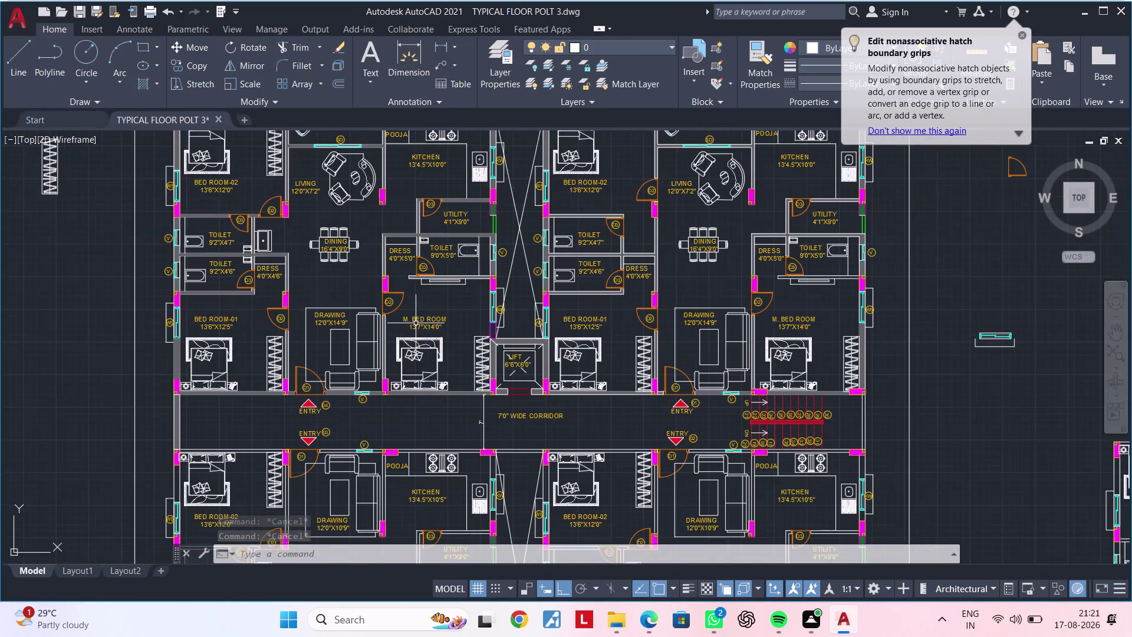
middle_drag(431, 326, 445, 271)
middle_drag(476, 380, 477, 272)
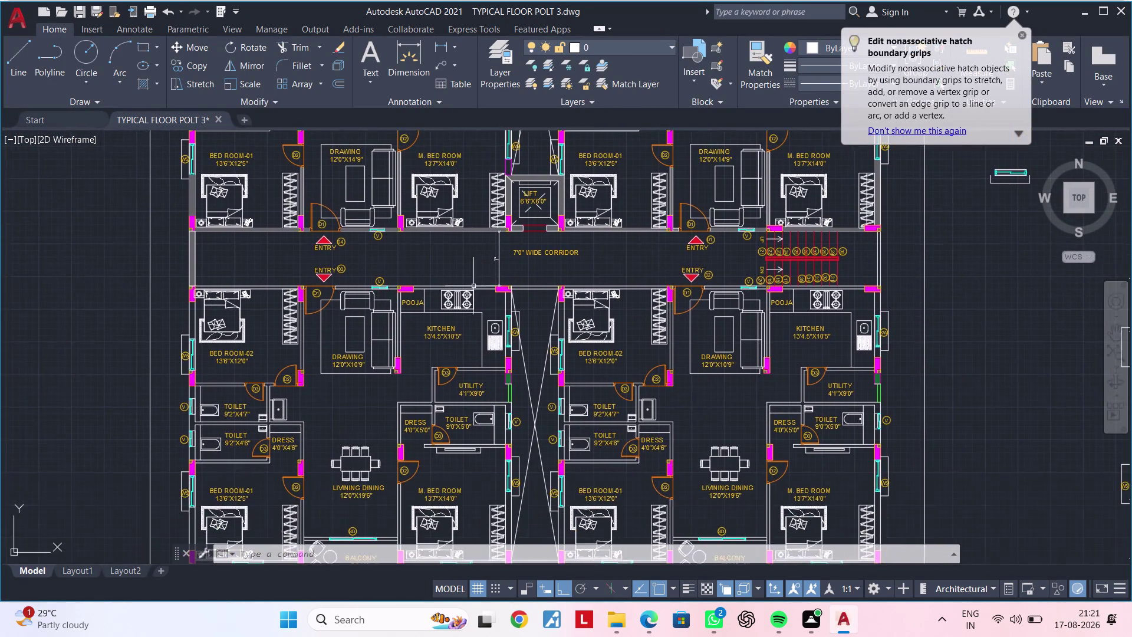
scroll(down, 3)
middle_drag(442, 402, 392, 432)
scroll(up, 3)
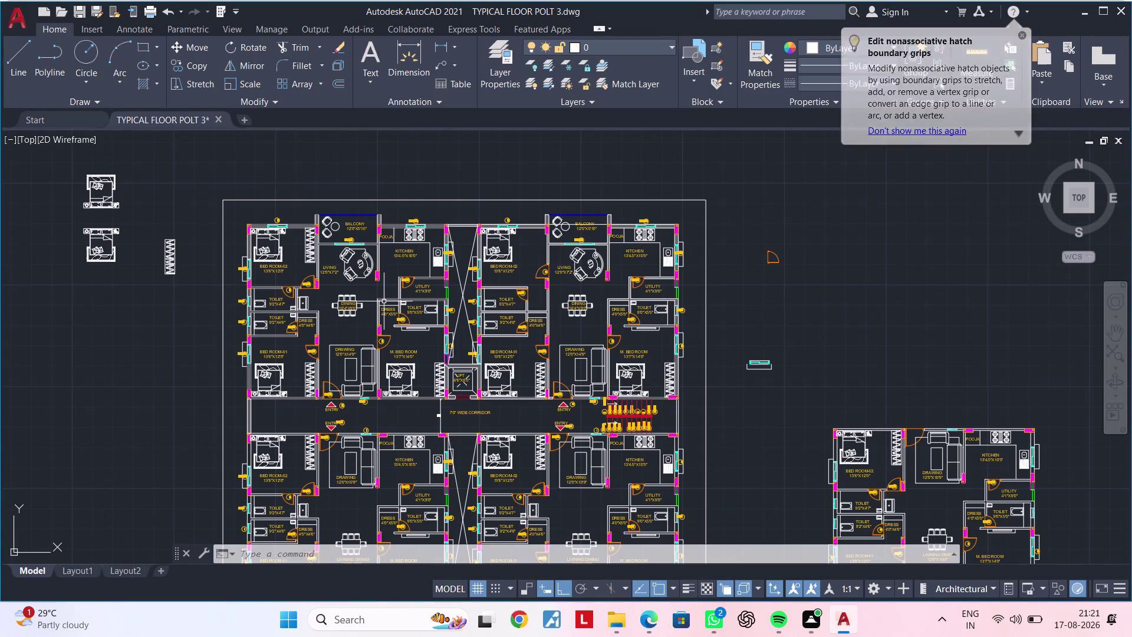
scroll(up, 3)
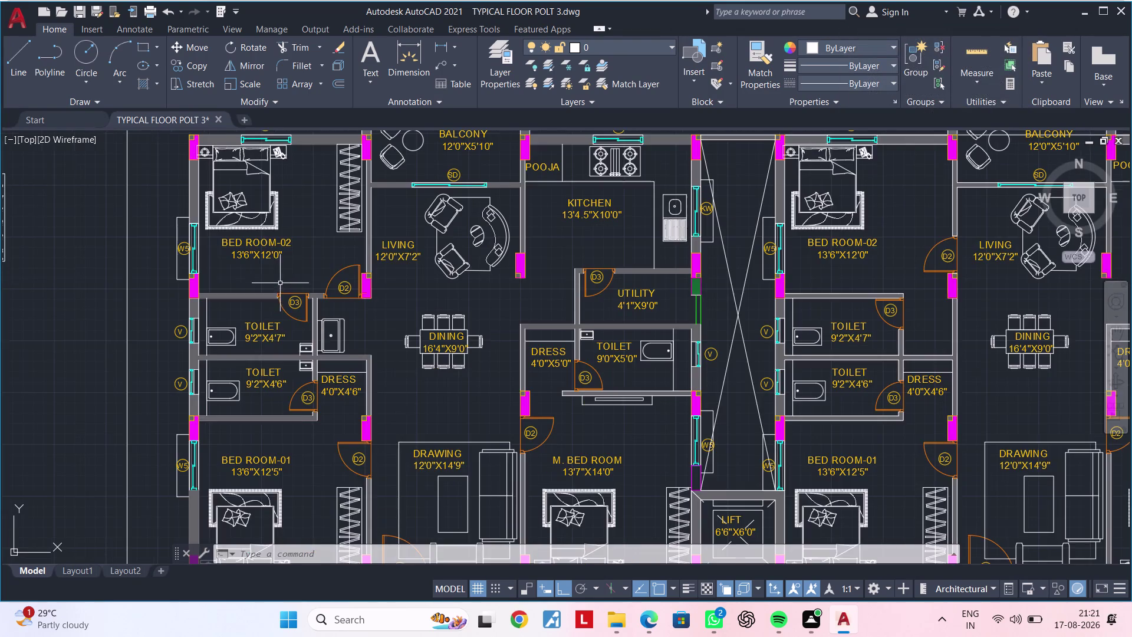
middle_drag(251, 280, 351, 248)
scroll(down, 3)
middle_drag(395, 327, 392, 198)
middle_drag(369, 352, 371, 312)
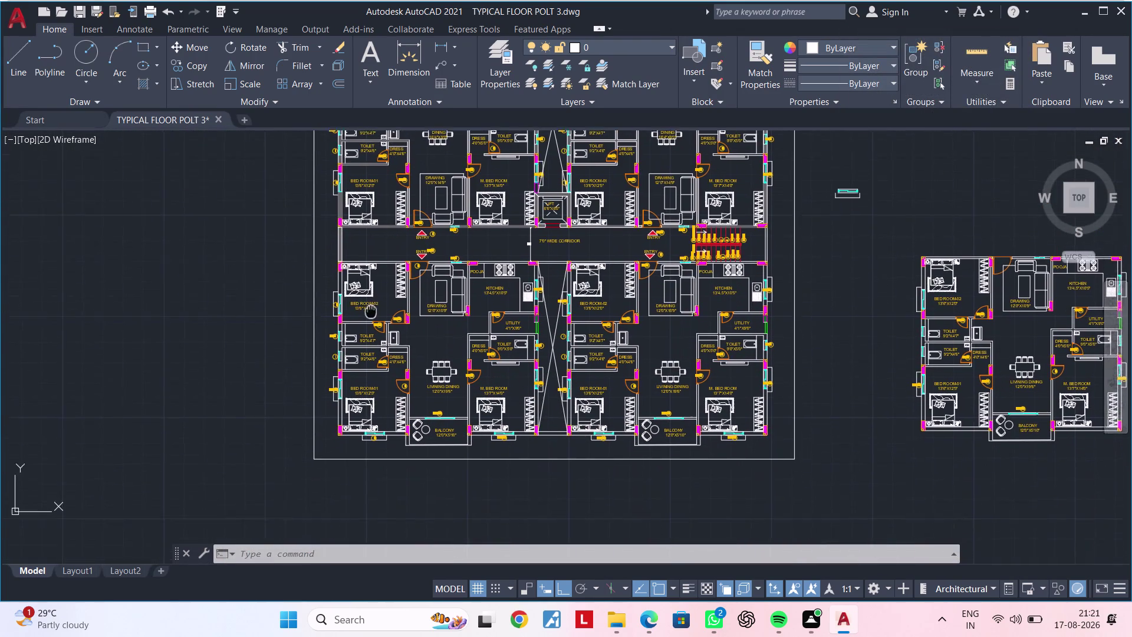
middle_drag(371, 311, 383, 258)
scroll(up, 3)
middle_drag(364, 334, 270, 375)
Restart HATCH with the H alias for a new solid grey wall fill.
key(Escape)
key(Escape)
key(Escape)
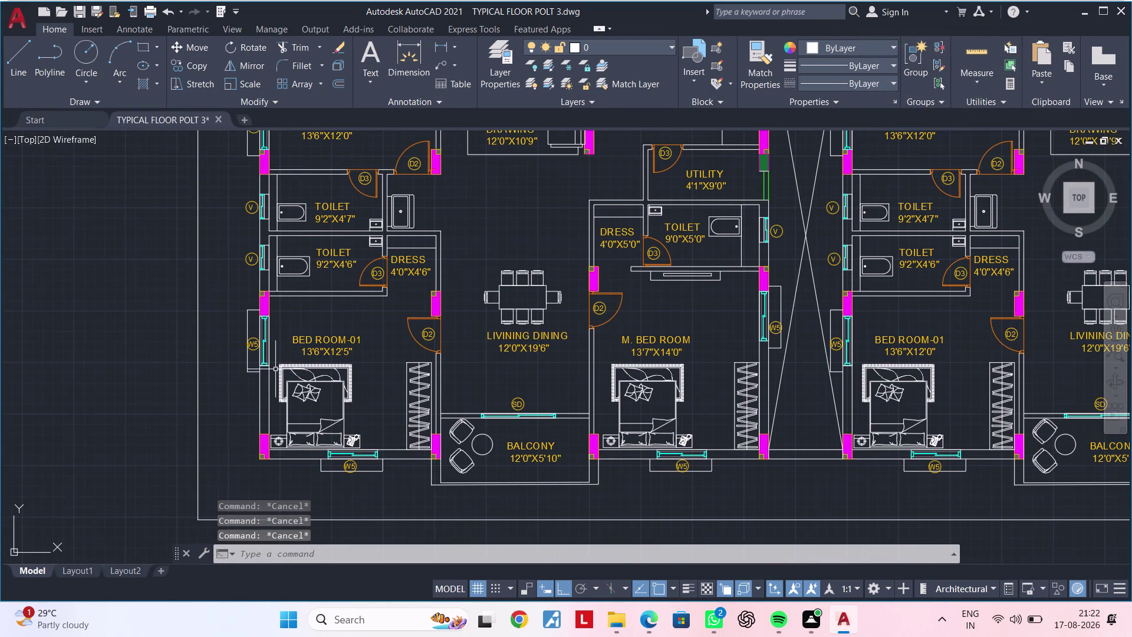
key(h)
key(space)
Fill the walls beside and below bedroom 01, beside window W5, and near the balcony.
scroll(up, 3)
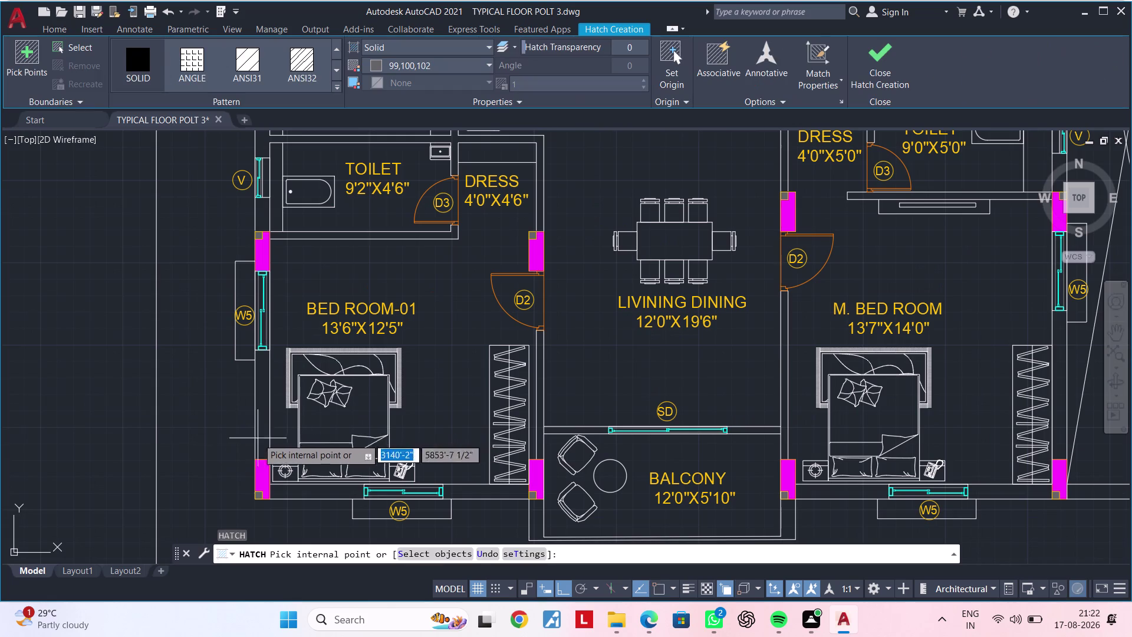
click(263, 415)
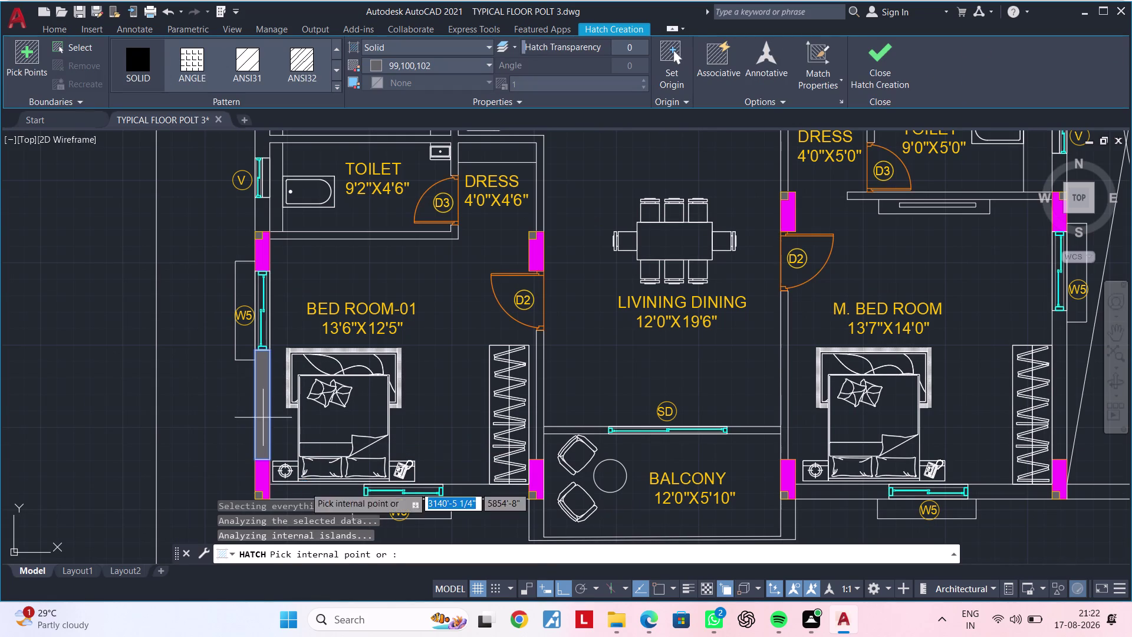
middle_drag(302, 446, 284, 351)
scroll(up, 3)
click(286, 397)
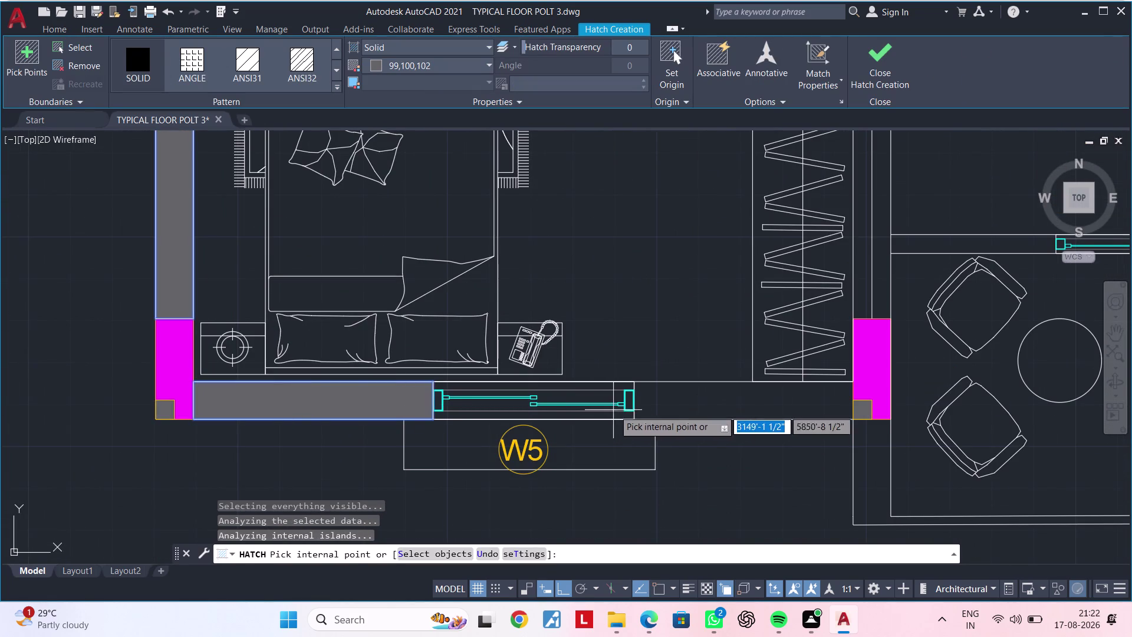
click(689, 395)
middle_drag(703, 395, 433, 529)
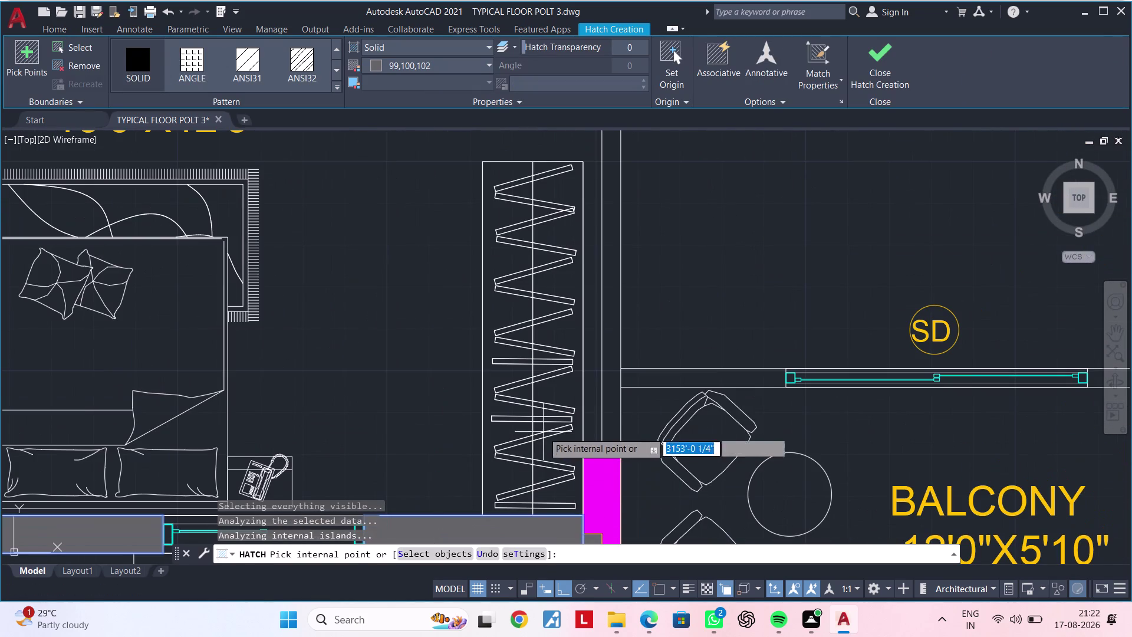
click(610, 391)
click(649, 378)
Pick inside the balcony, then cancel the fill that covered its whole floor.
middle_drag(647, 427, 546, 219)
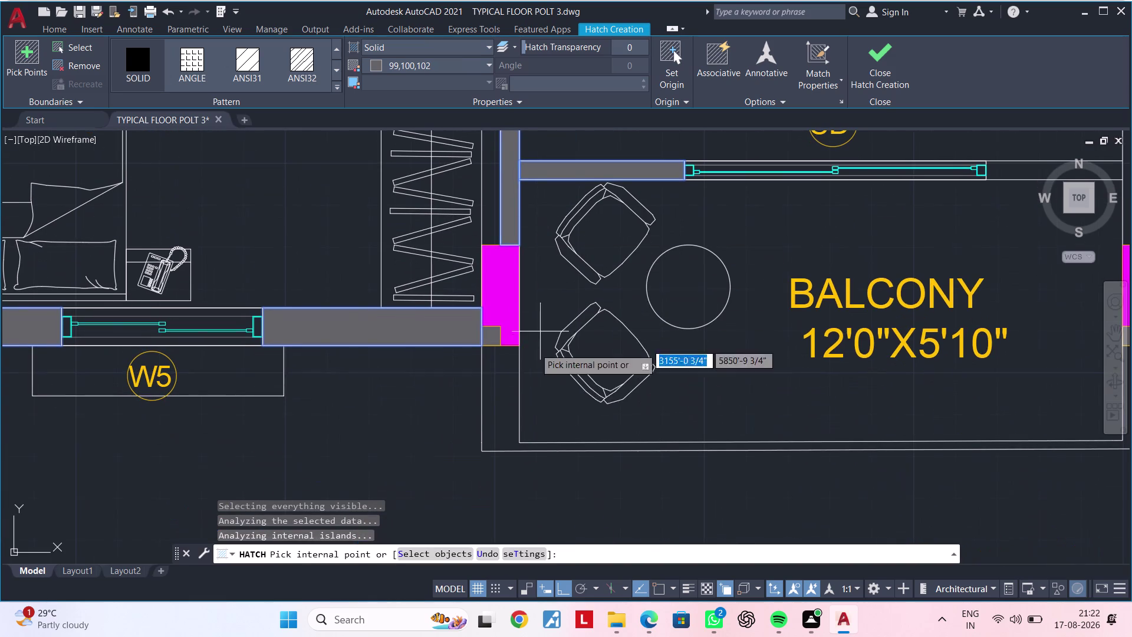
click(501, 393)
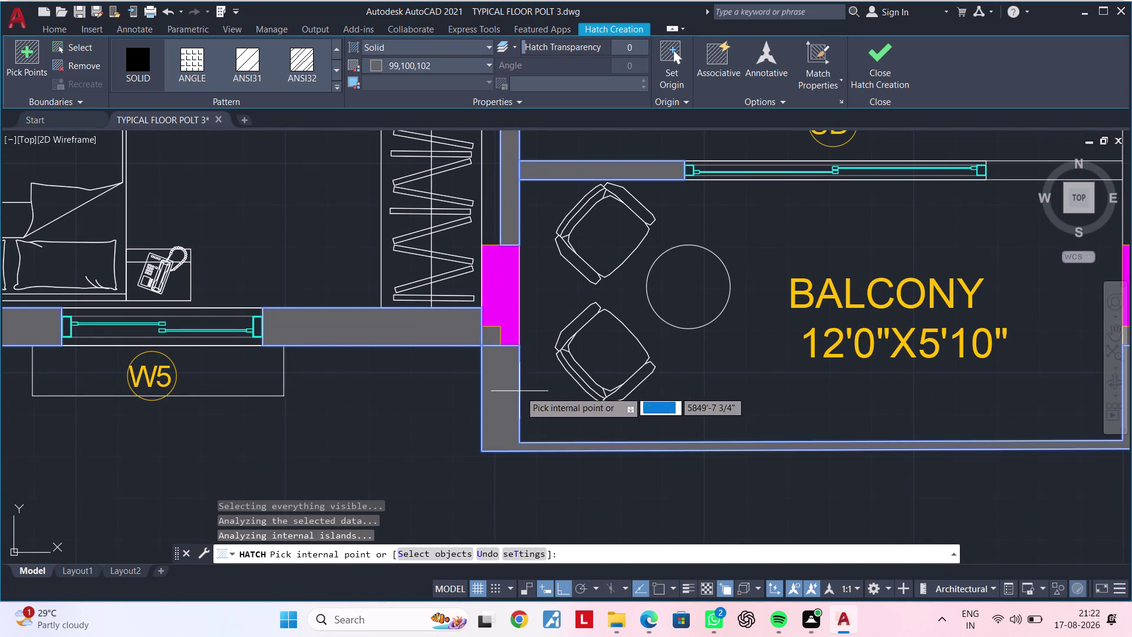
middle_drag(520, 391, 349, 371)
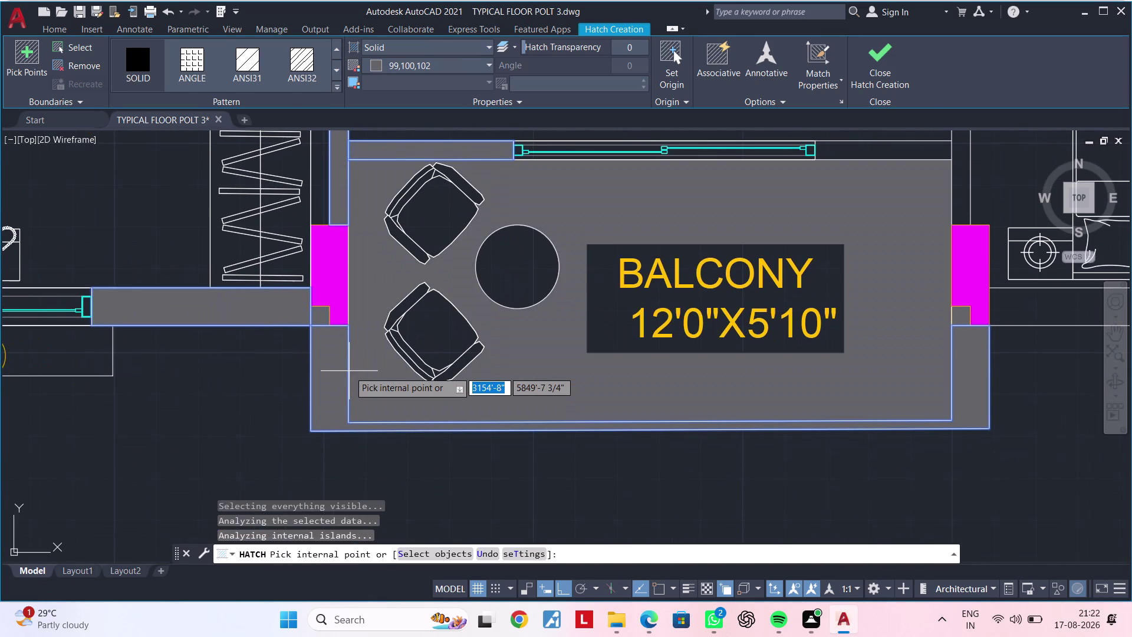
key(Escape)
key(Escape)
key(Escape)
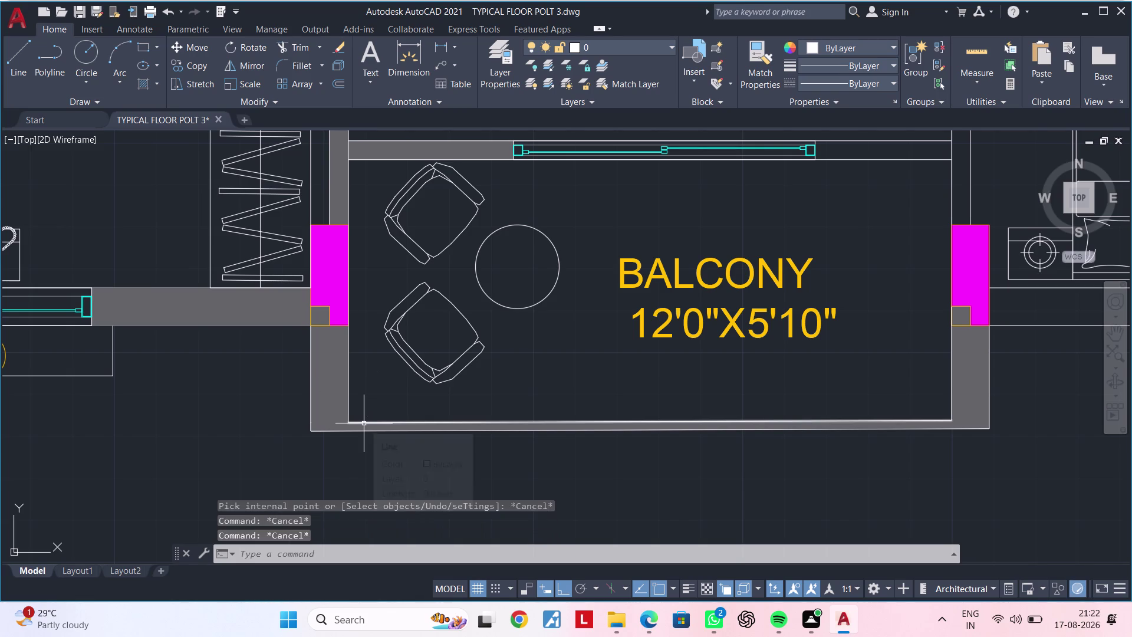
Draw a closing line across the balcony's left wall corner.
key(l)
key(space)
scroll(up, 3)
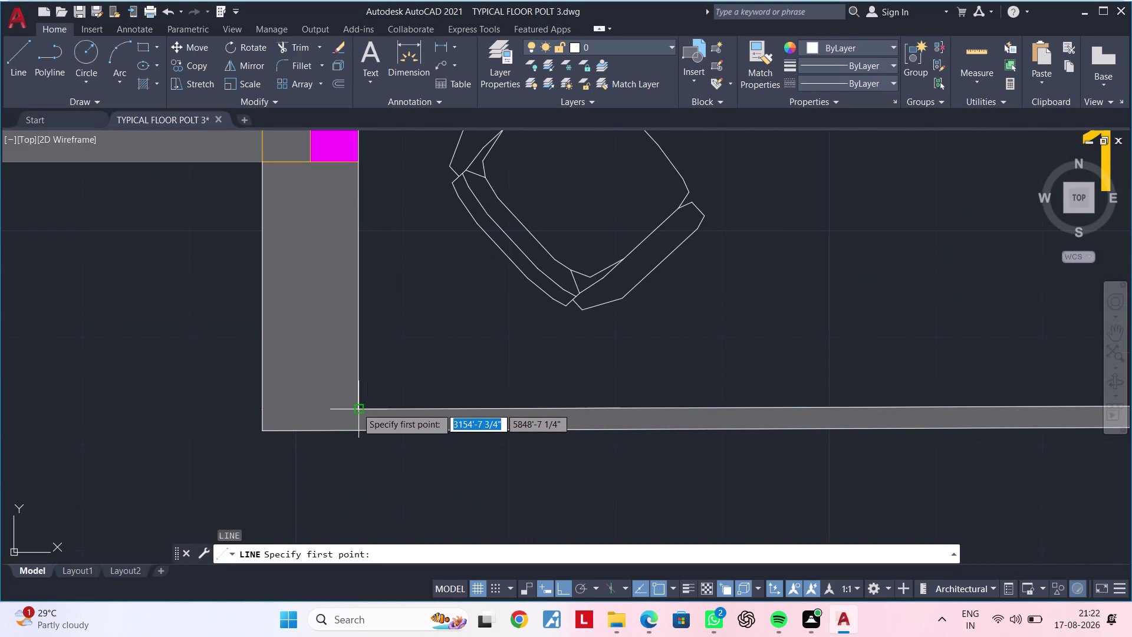
click(357, 408)
click(261, 409)
key(Escape)
key(Escape)
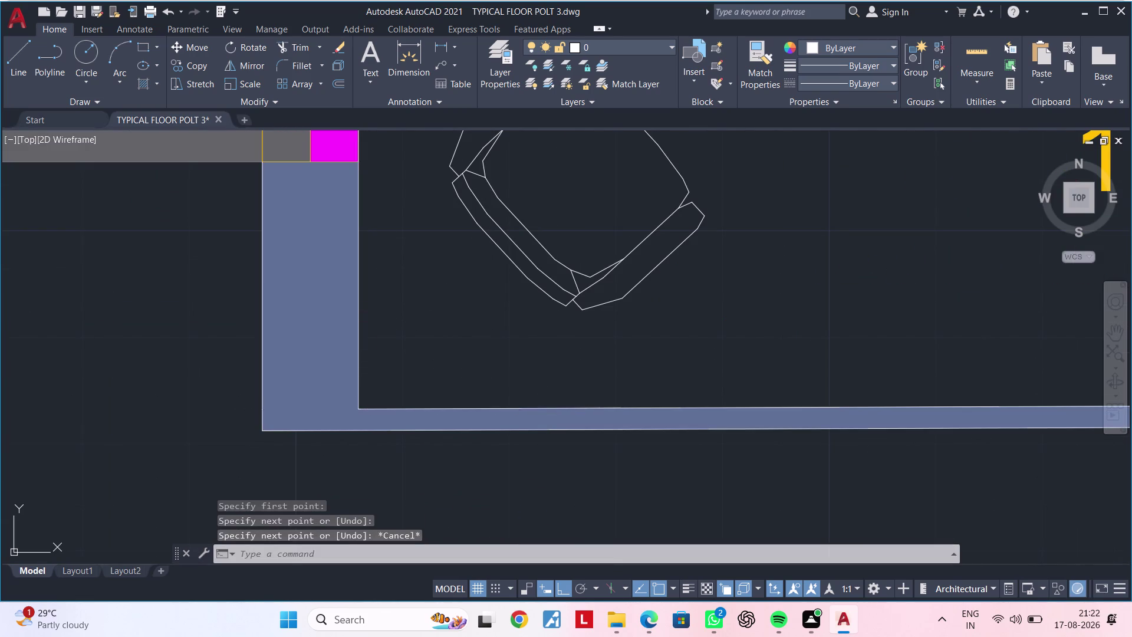
key(Escape)
Draw a second closing line across the balcony's right wall corner.
scroll(down, 3)
middle_drag(666, 432, 5, 414)
key(space)
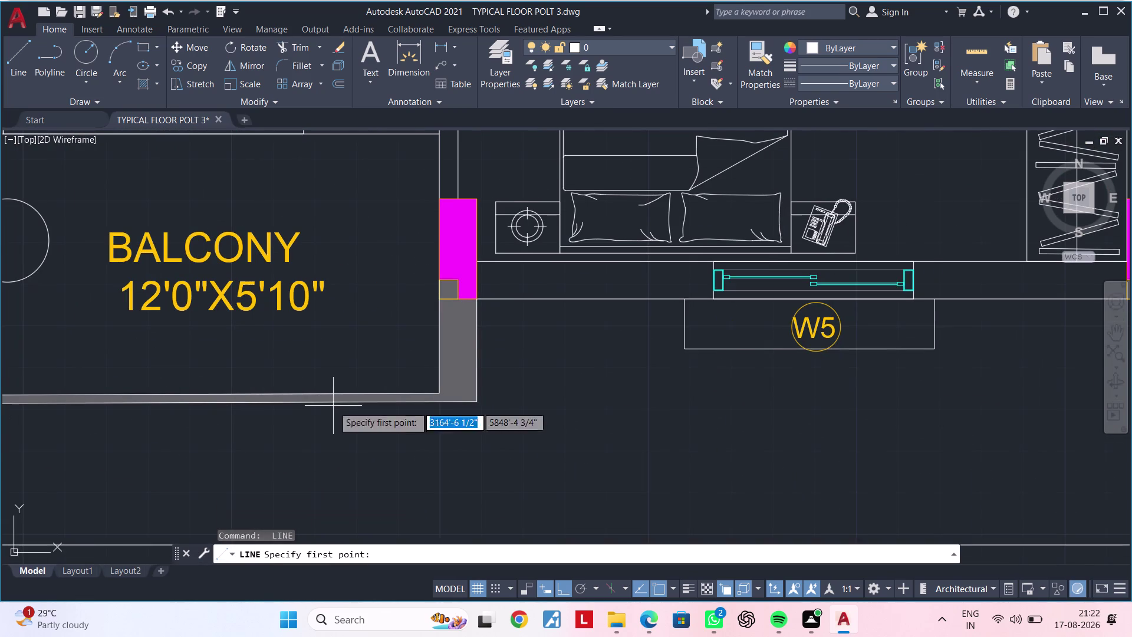
scroll(up, 3)
click(479, 393)
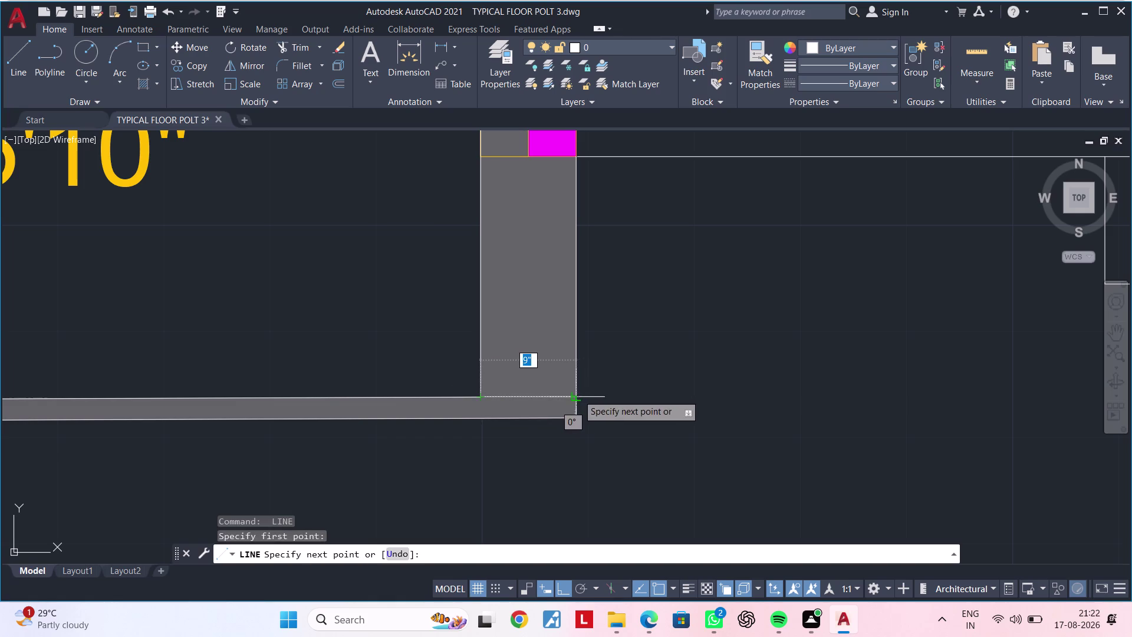
click(575, 394)
key(Escape)
middle_drag(484, 429, 602, 401)
key(Escape)
key(Escape)
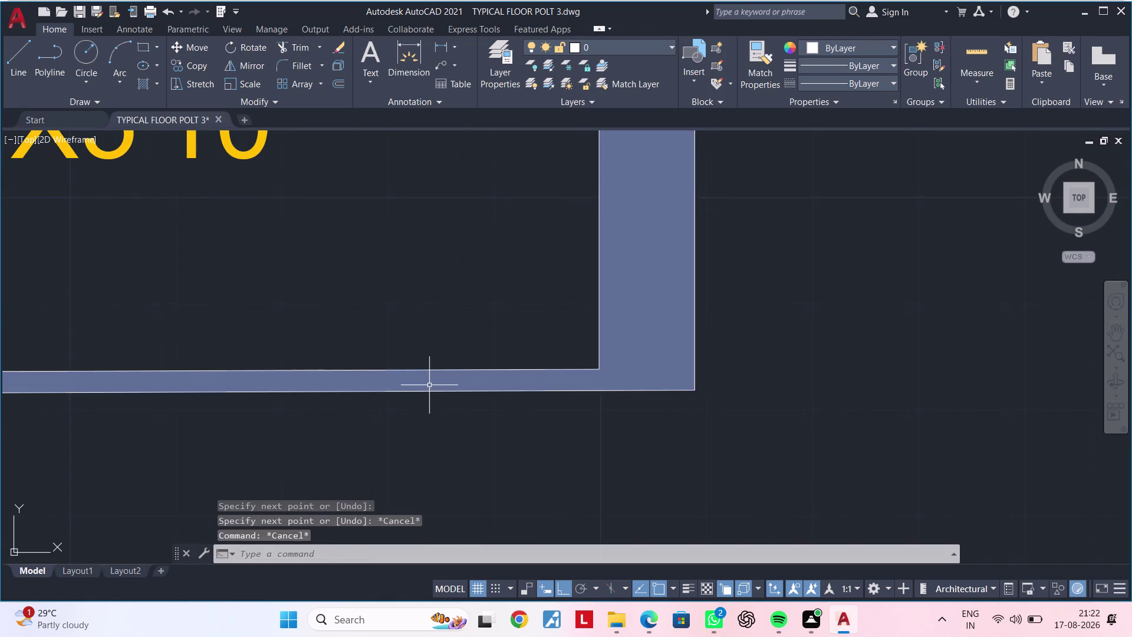
Erase the stray grey hatch from the balcony wall.
click(429, 384)
key(Delete)
scroll(down, 3)
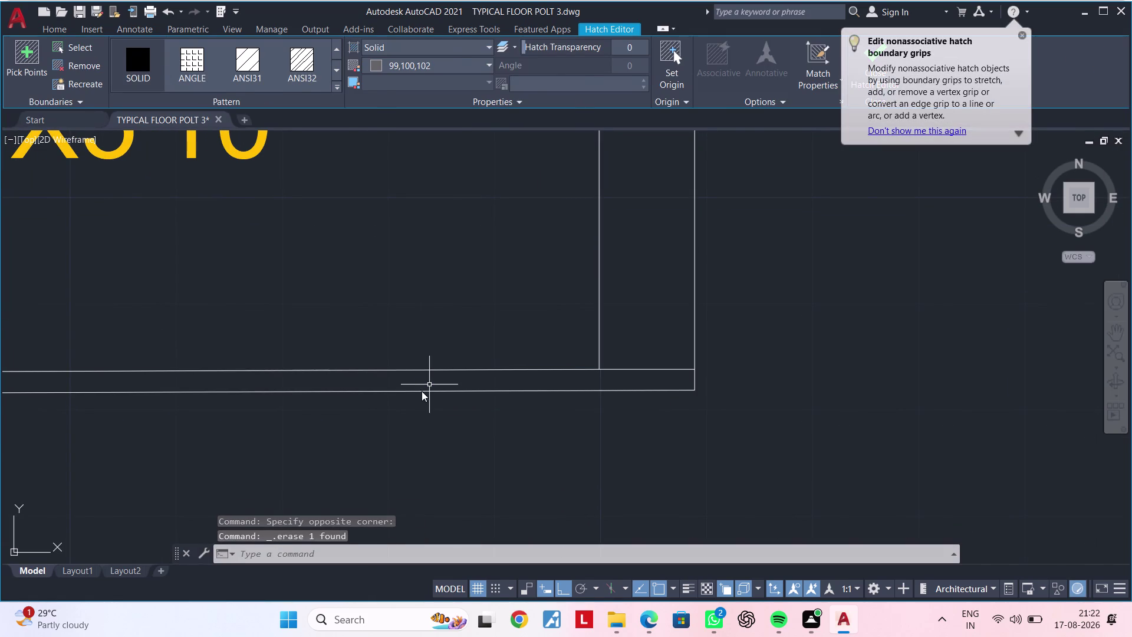
scroll(down, 3)
middle_drag(430, 391, 496, 362)
key(Escape)
key(Escape)
Try hatching the bottom balcony wall strip, then cancel the fill.
key(h)
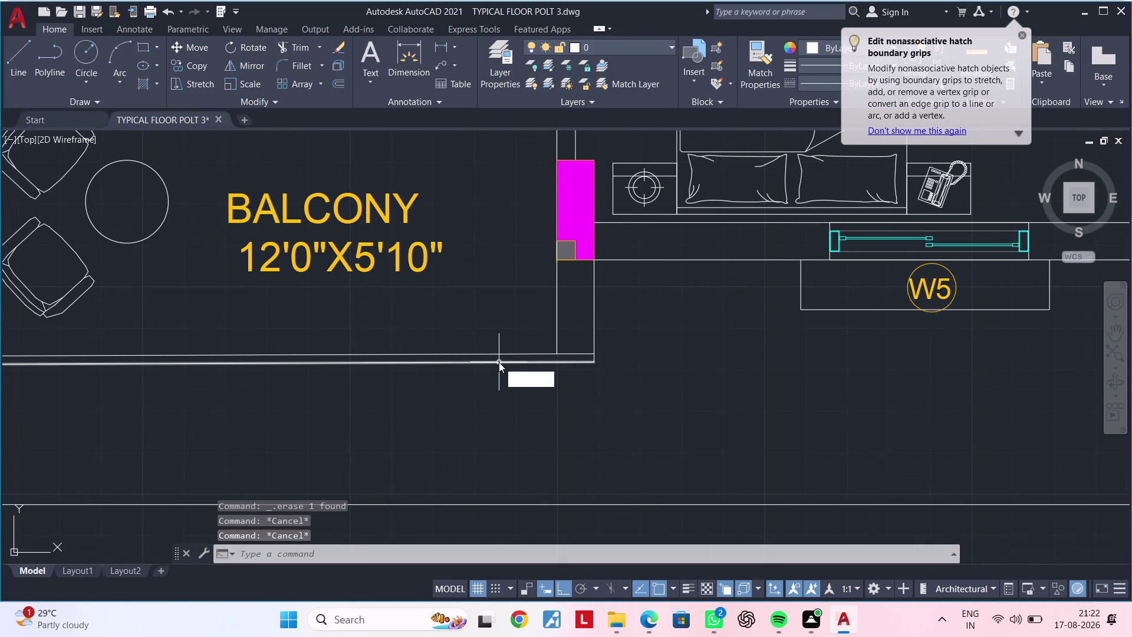
key(space)
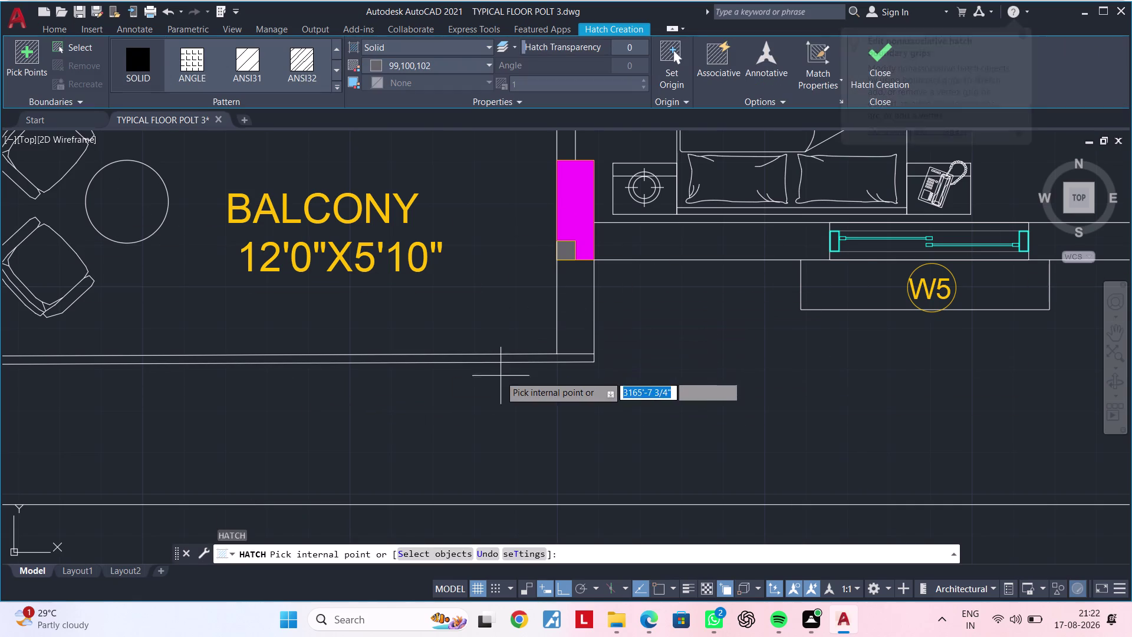
scroll(up, 3)
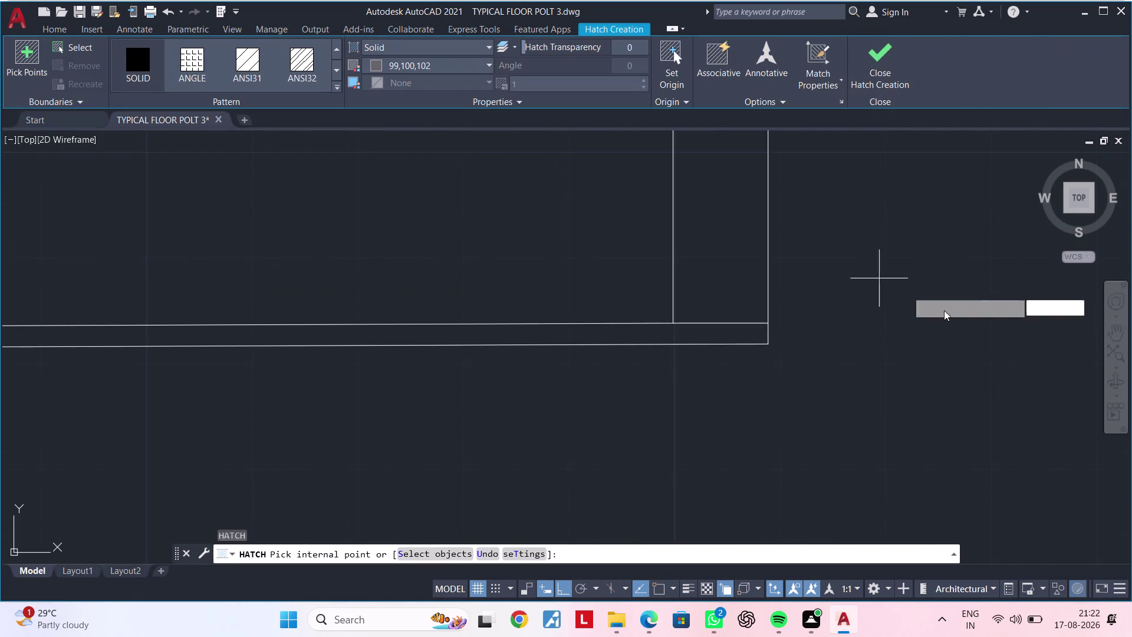
click(601, 335)
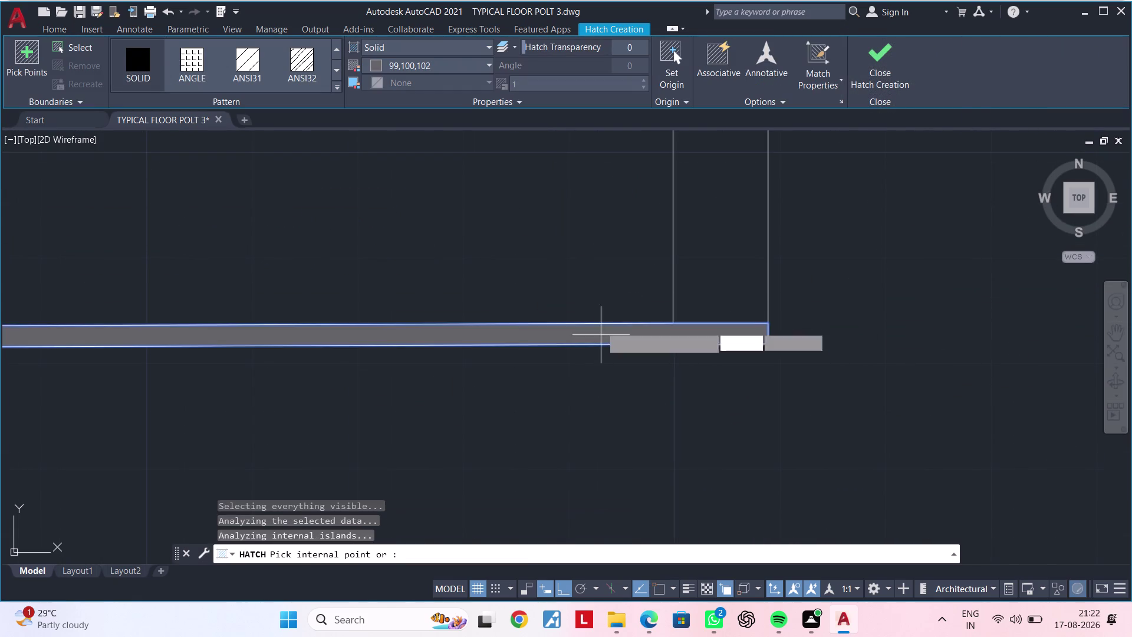
scroll(down, 3)
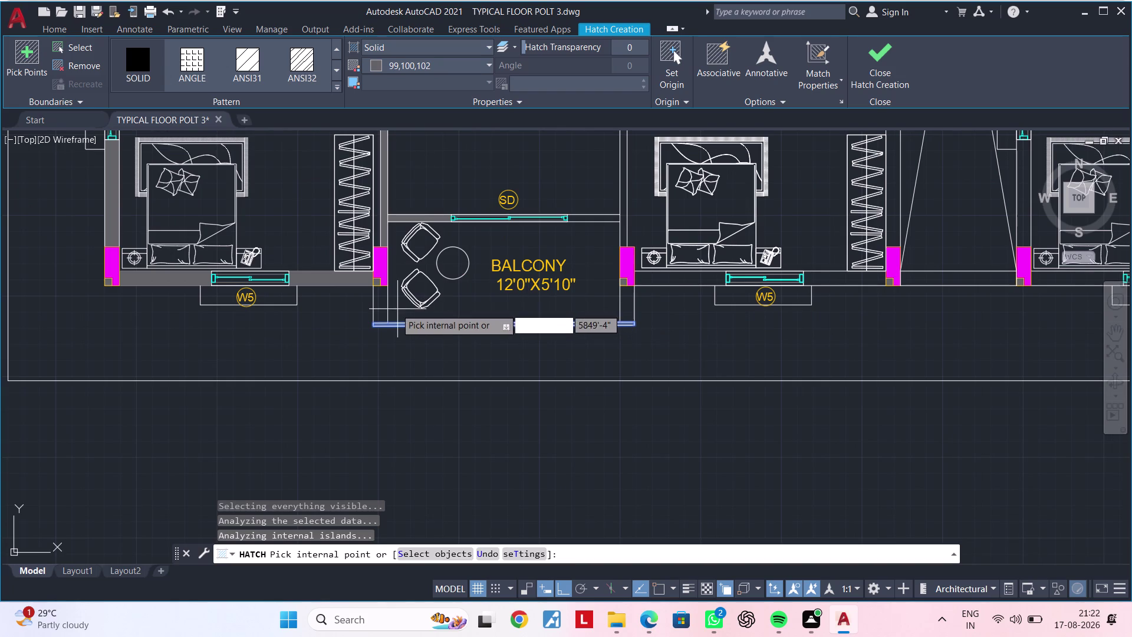
key(Escape)
key(Escape)
Delete the unwanted grey fill on the bottom balcony wall.
scroll(up, 3)
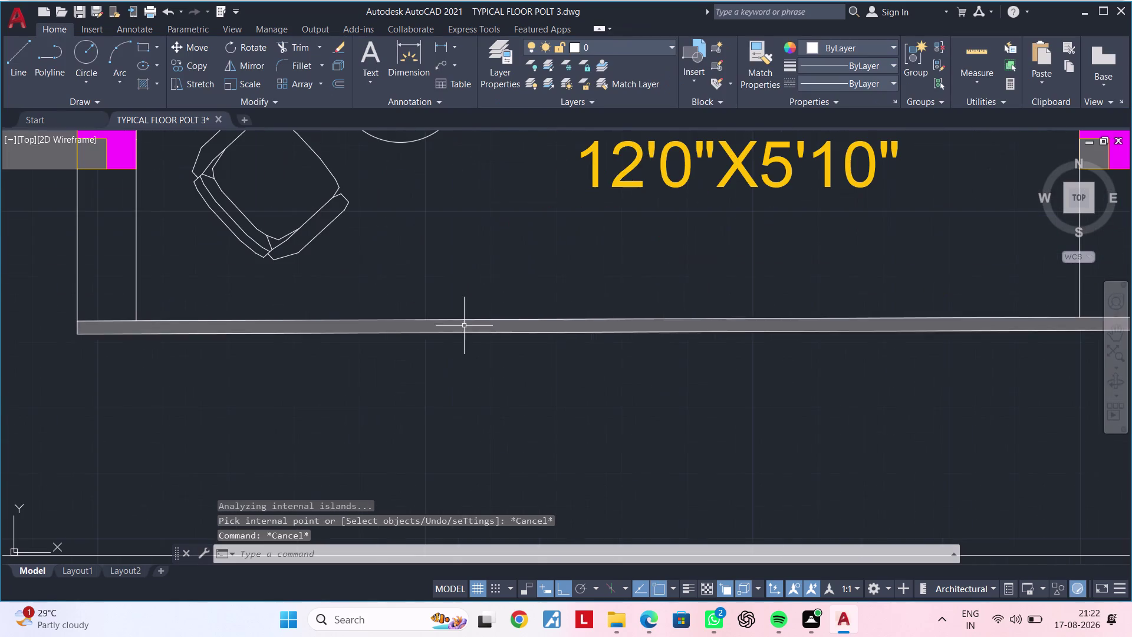
click(456, 327)
key(Delete)
middle_drag(388, 298, 536, 301)
key(Escape)
key(Escape)
Hatch the wall beside the balcony and the strip below the pier.
key(h)
key(space)
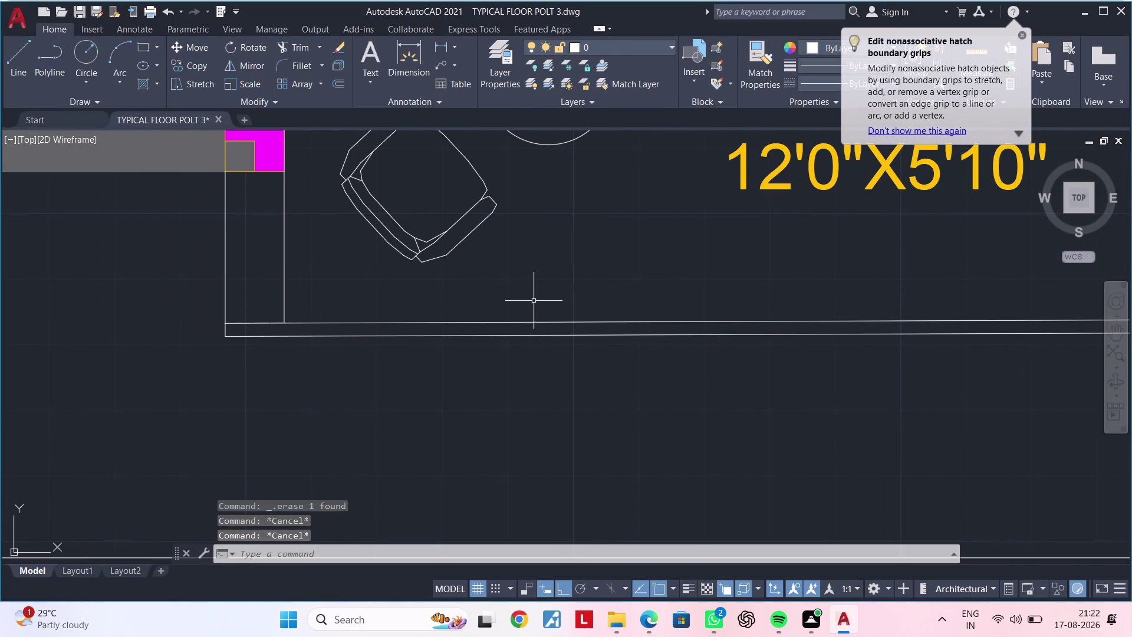
click(269, 230)
scroll(down, 3)
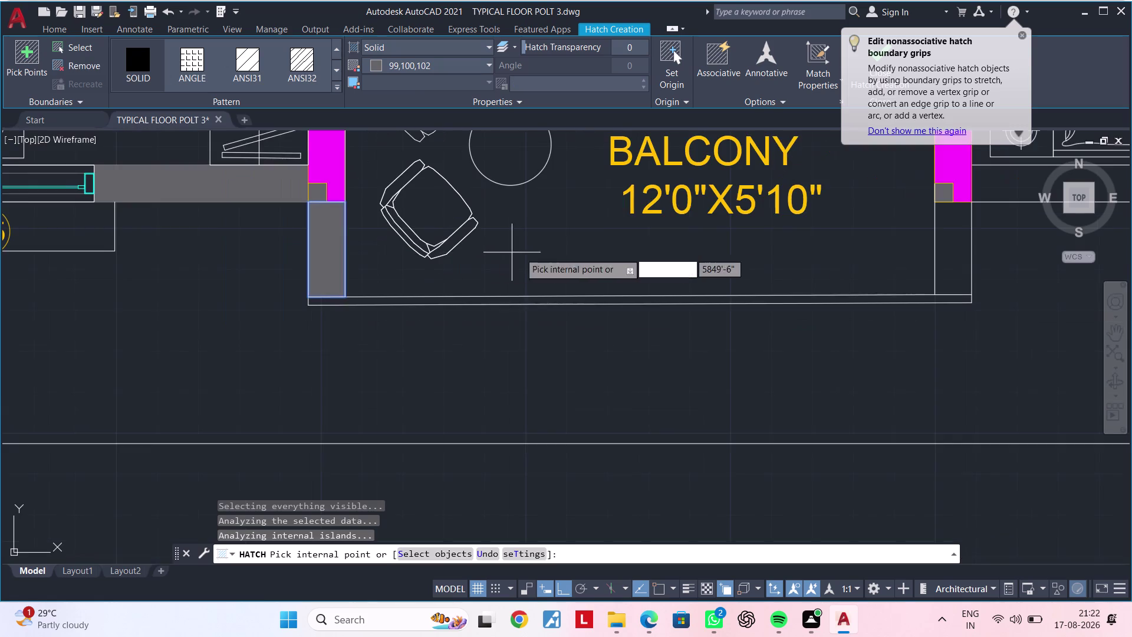
middle_drag(711, 252, 362, 239)
click(606, 236)
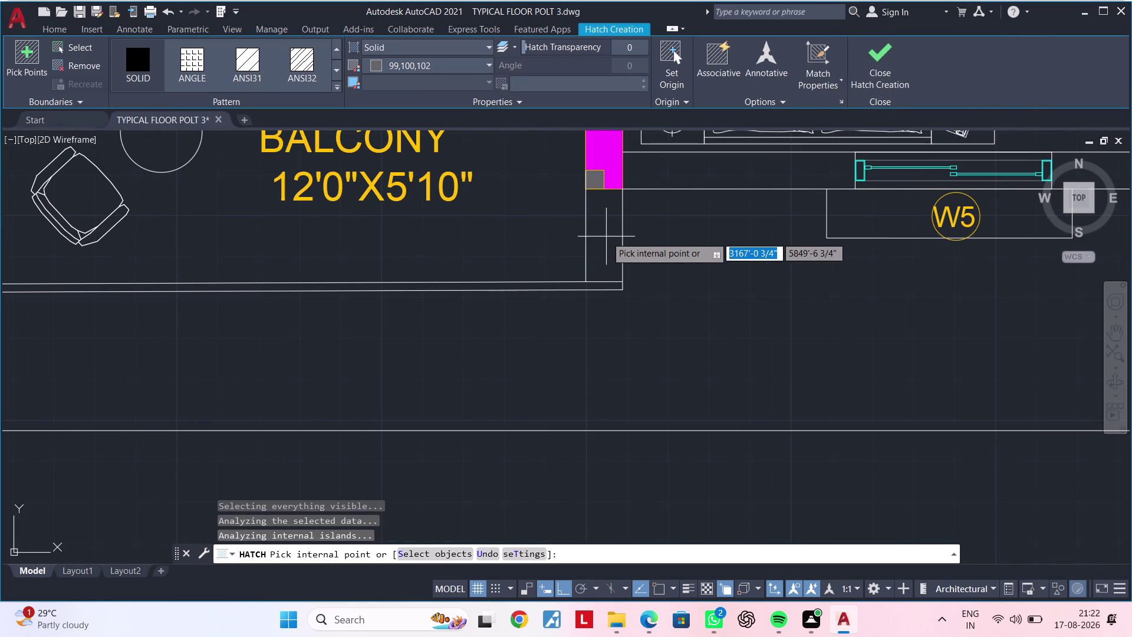
middle_drag(671, 236, 357, 309)
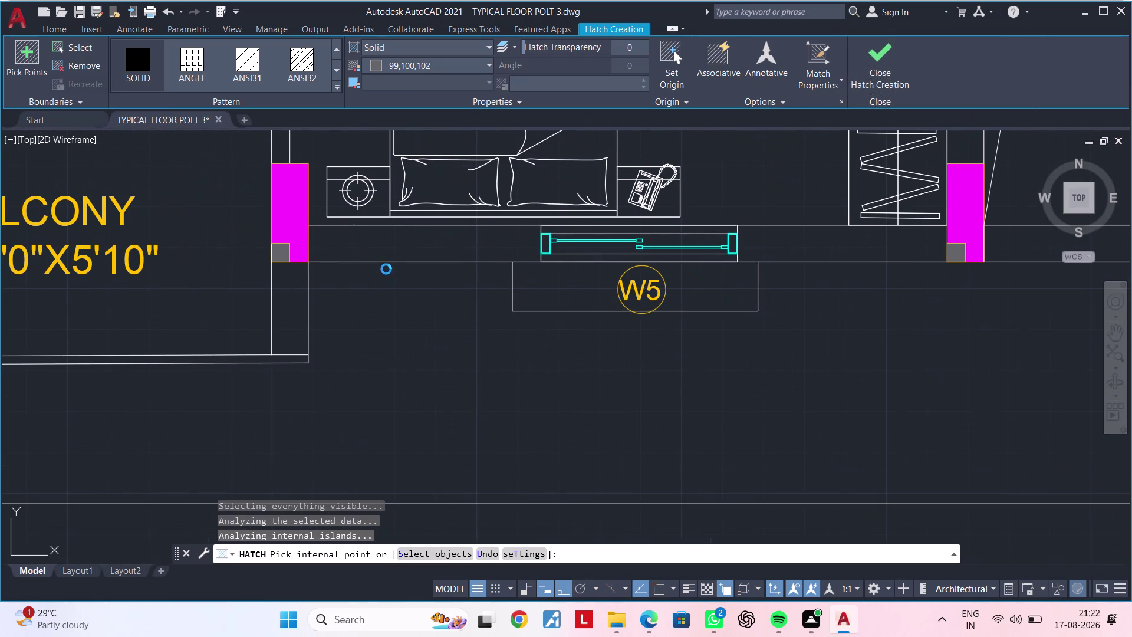
click(381, 250)
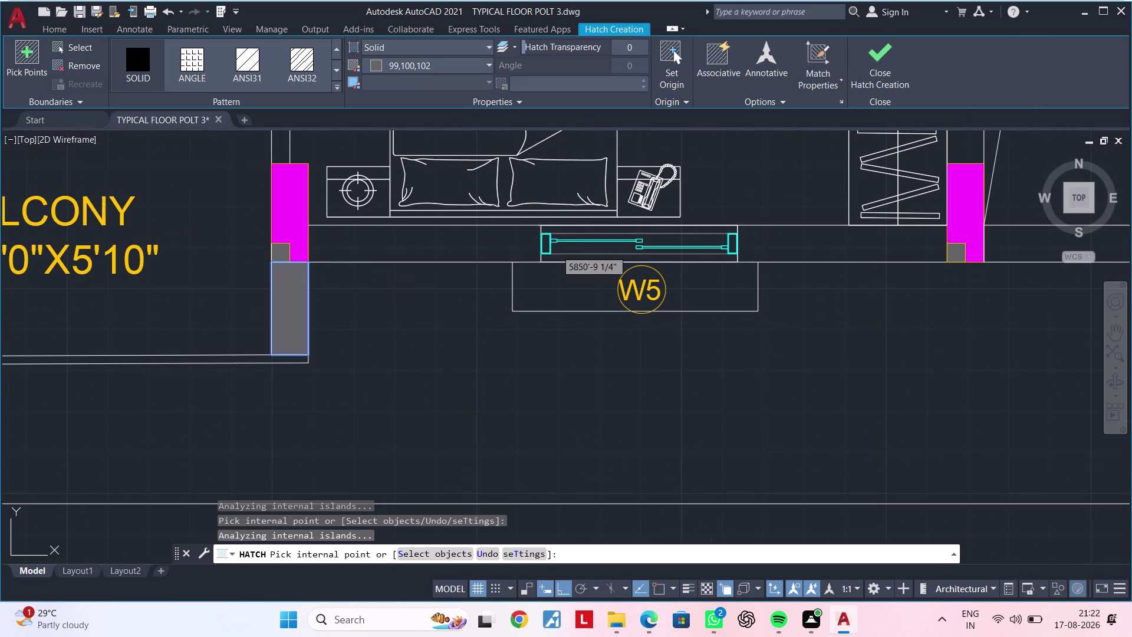
Hatch the wall pieces left and right of W5 and the adjacent segments.
middle_drag(462, 260, 202, 297)
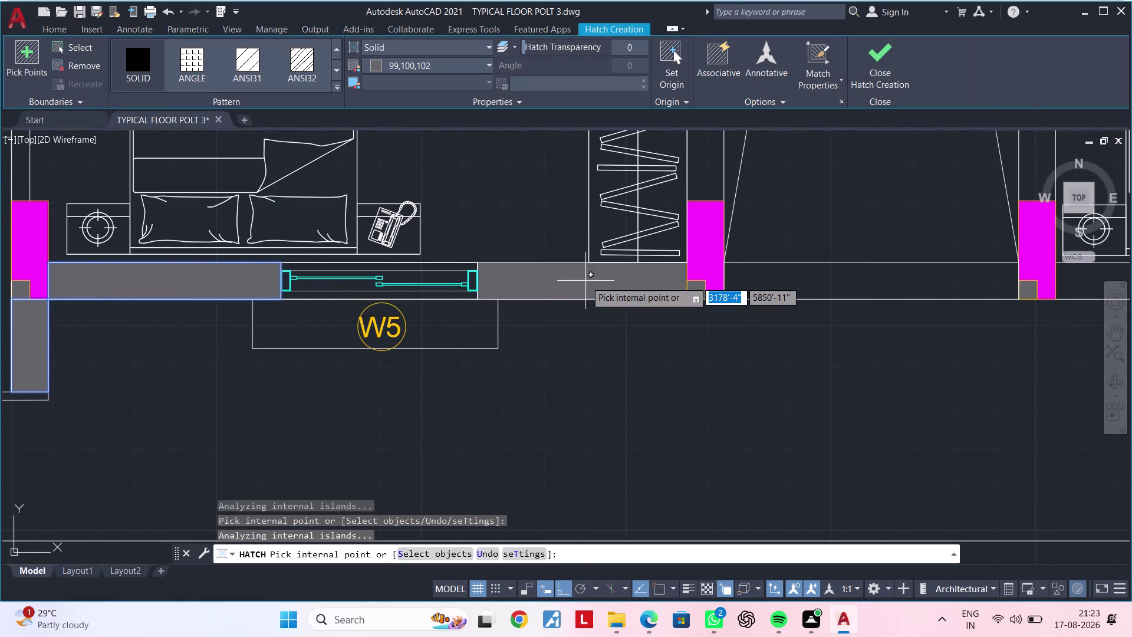
click(585, 281)
click(798, 276)
middle_drag(857, 307, 224, 314)
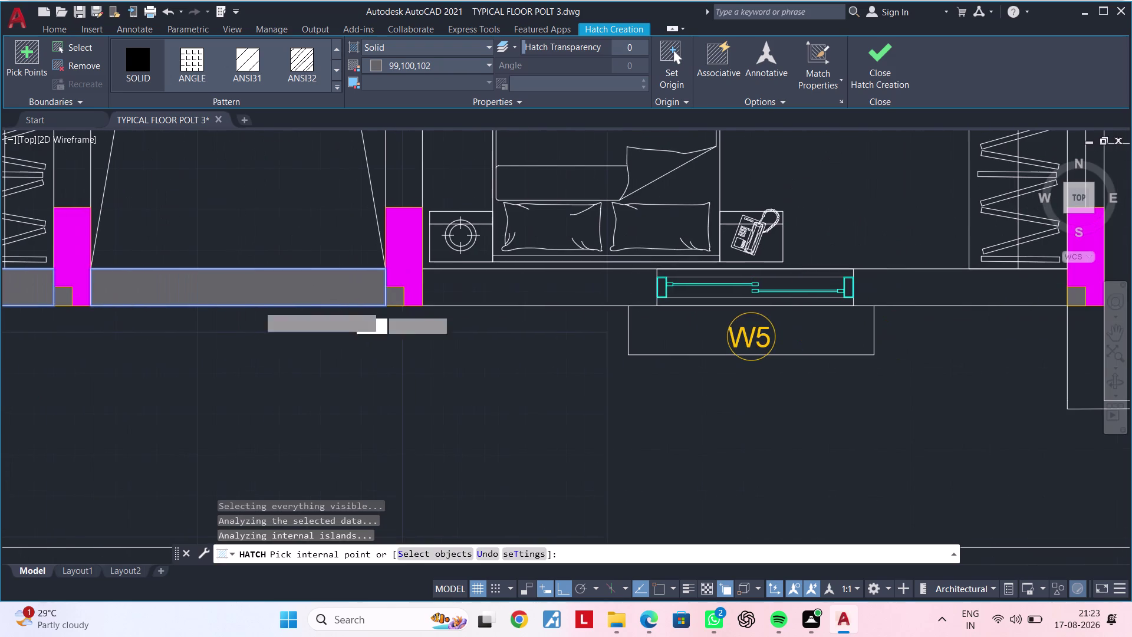
click(556, 288)
middle_drag(548, 333, 237, 351)
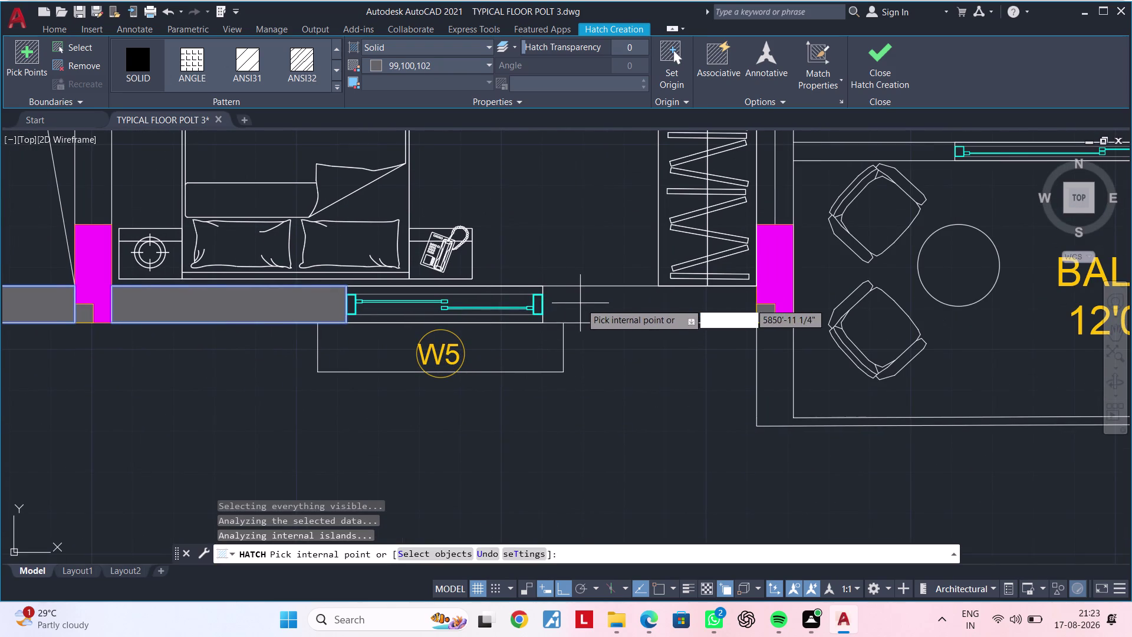
click(581, 303)
middle_drag(675, 326, 351, 335)
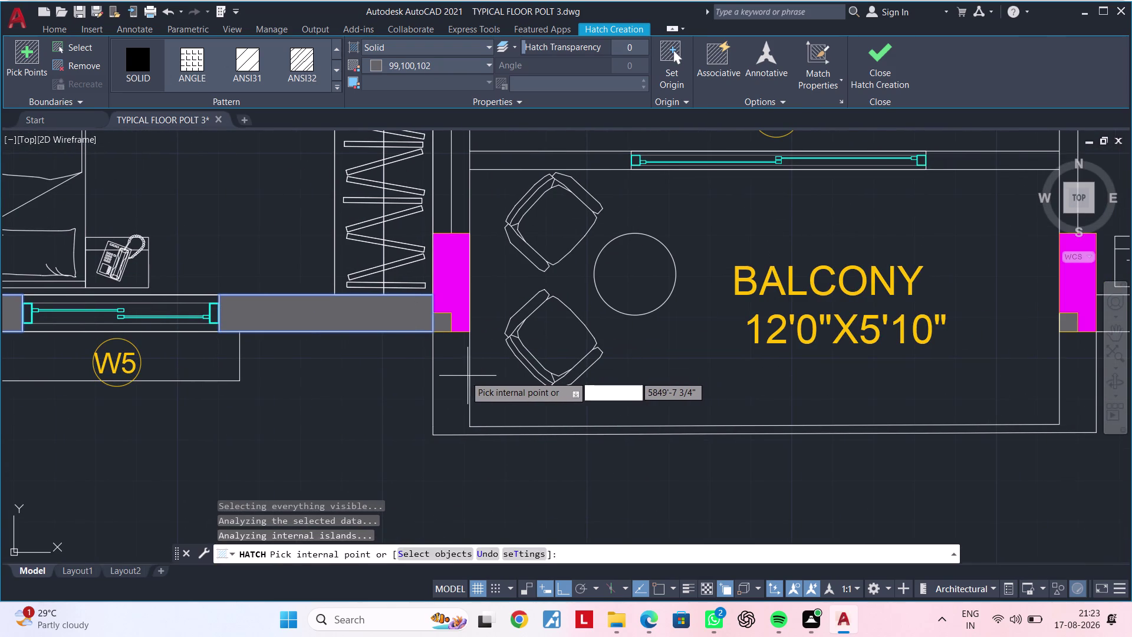
key(Escape)
key(Escape)
key(Escape)
middle_drag(498, 442, 508, 375)
key(Escape)
key(Escape)
scroll(up, 3)
key(Escape)
key(Escape)
Extend the balcony wall line to the chosen boundary line with EX.
text(EX)
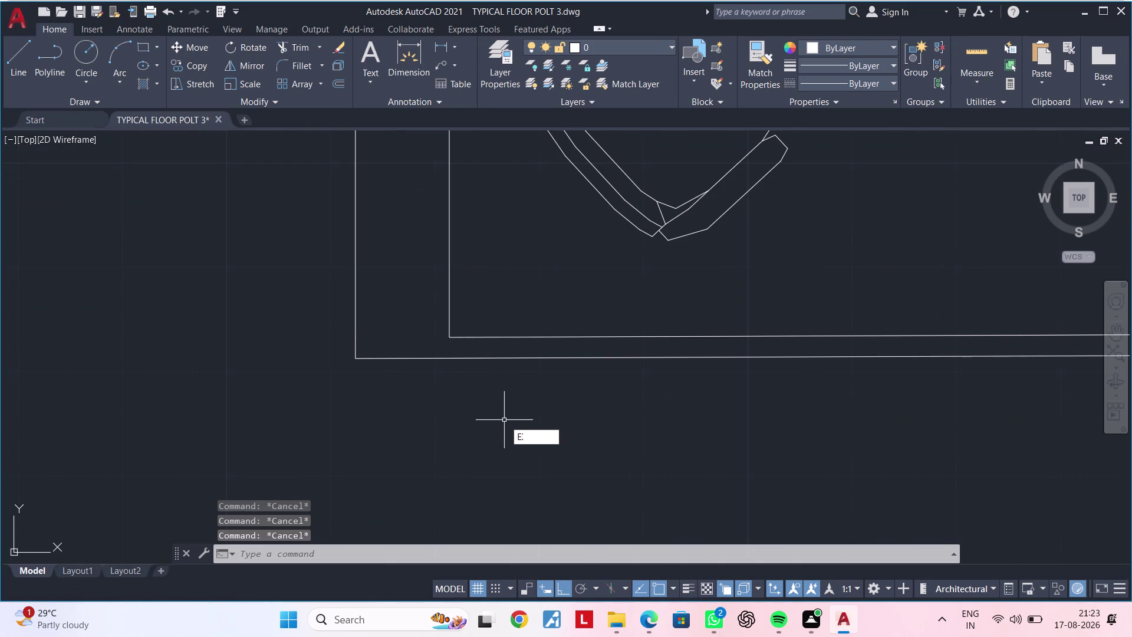
key(space)
click(485, 336)
middle_drag(753, 391, 66, 393)
scroll(down, 3)
middle_drag(886, 389, 256, 415)
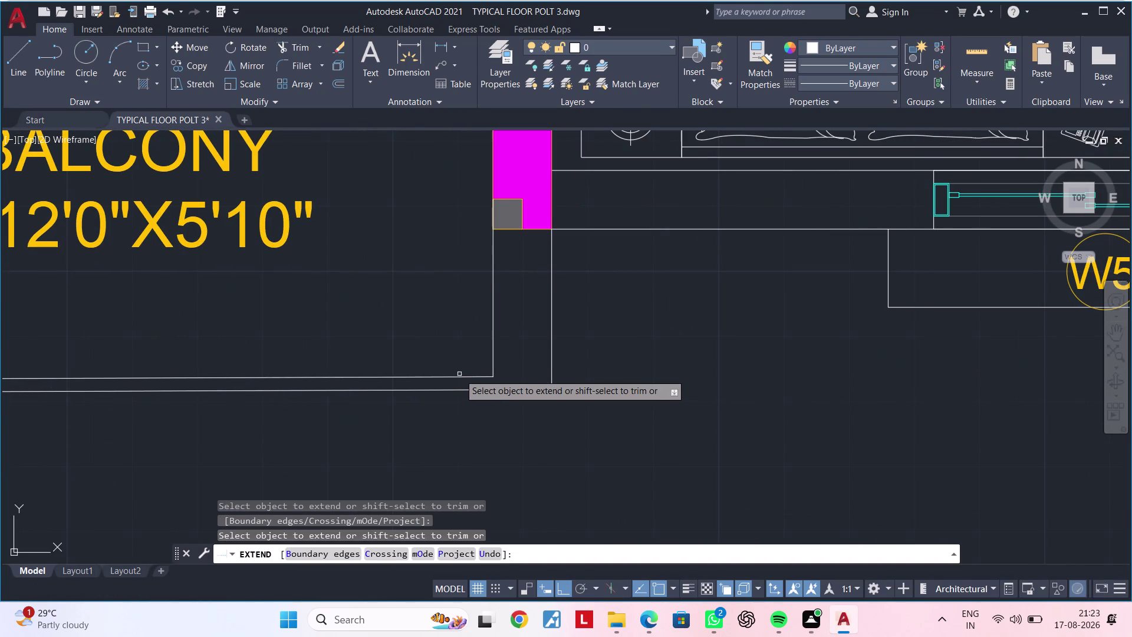
click(460, 376)
key(Escape)
scroll(down, 3)
middle_drag(471, 426, 641, 422)
key(Escape)
key(Escape)
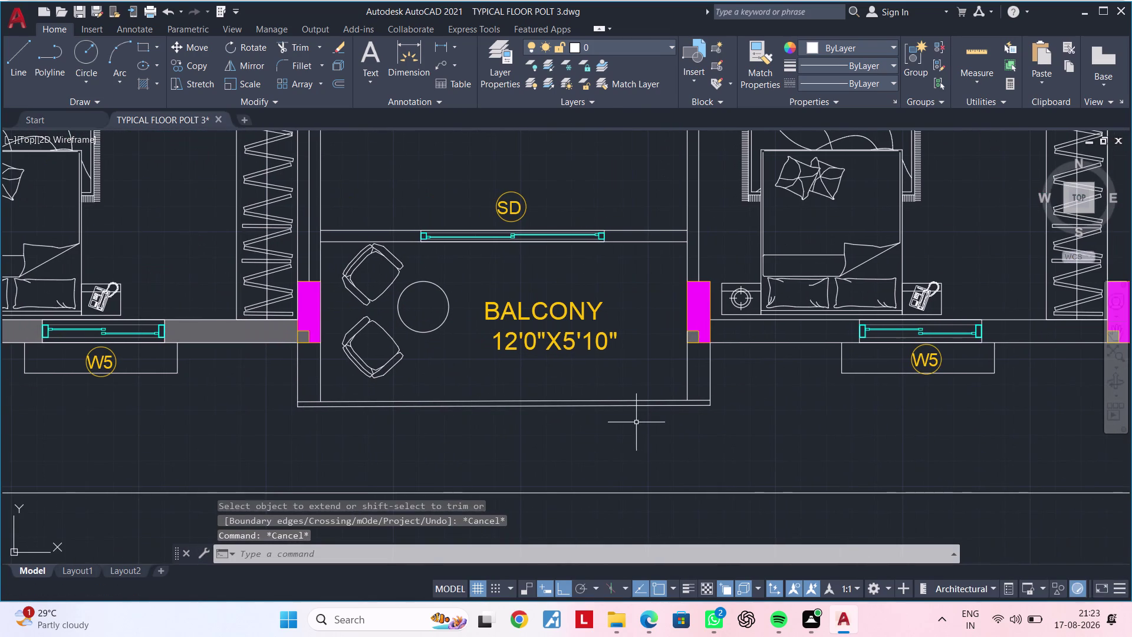
Hatch the balcony's lower left side wall strip.
key(Escape)
key(h)
key(space)
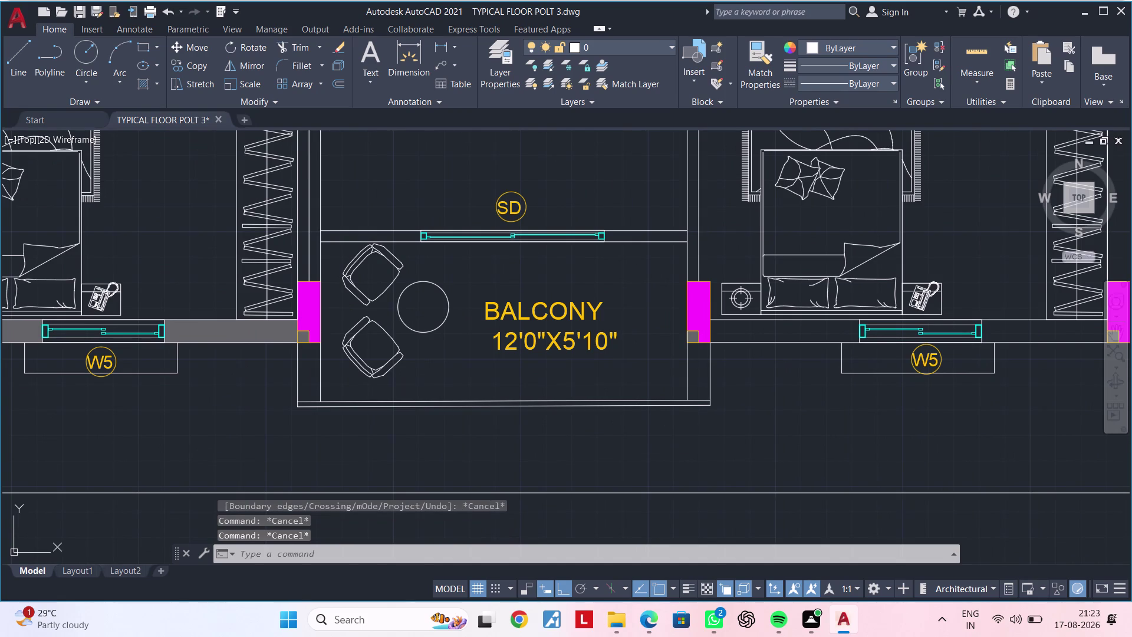
click(310, 358)
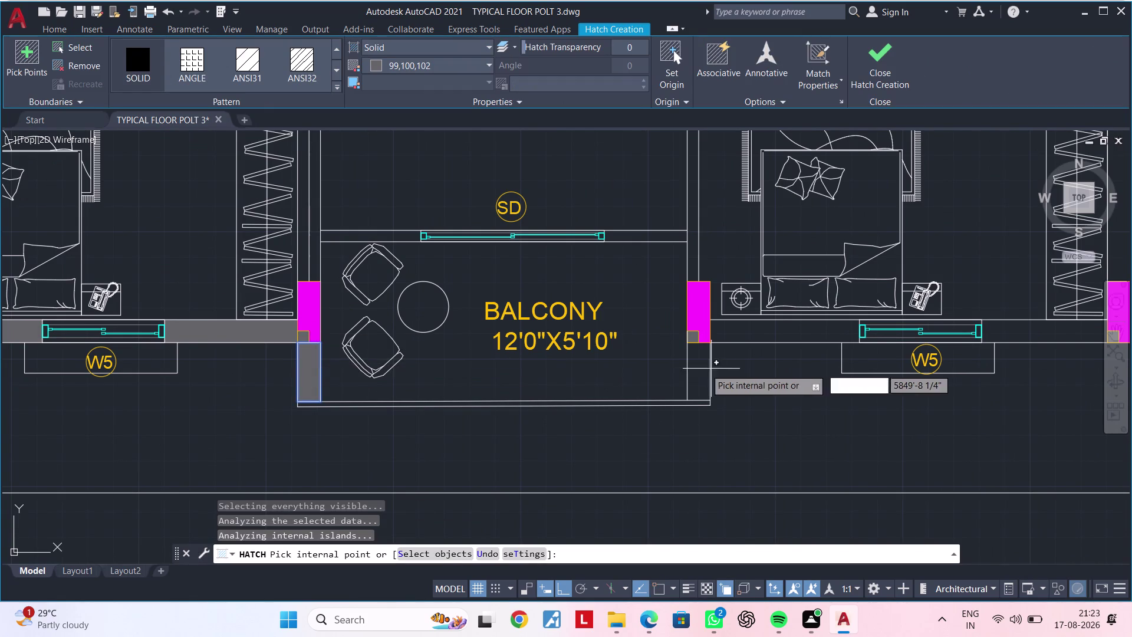
Add the balcony walls to the grey fill, including beside W5 and above the SD door.
click(696, 367)
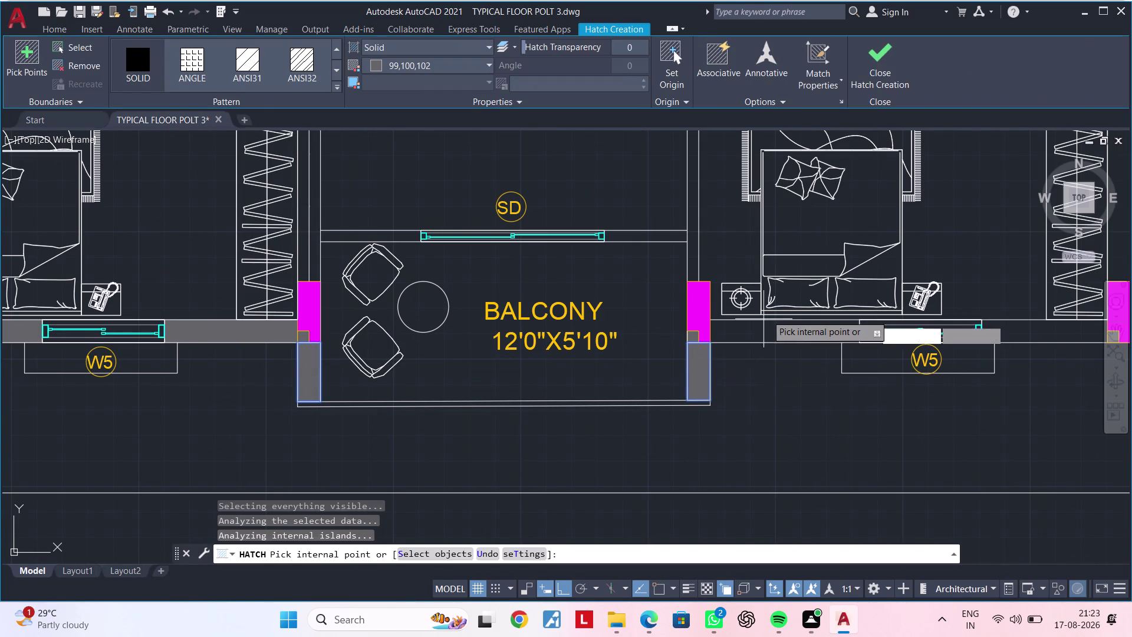
click(757, 331)
middle_drag(793, 374, 341, 413)
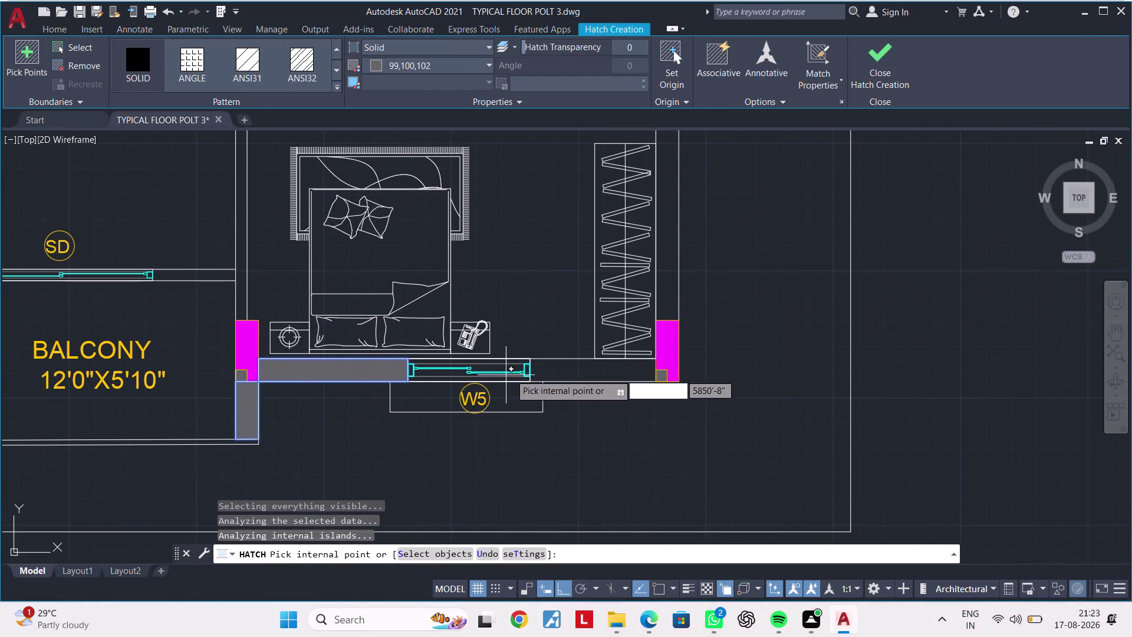
click(568, 371)
scroll(down, 3)
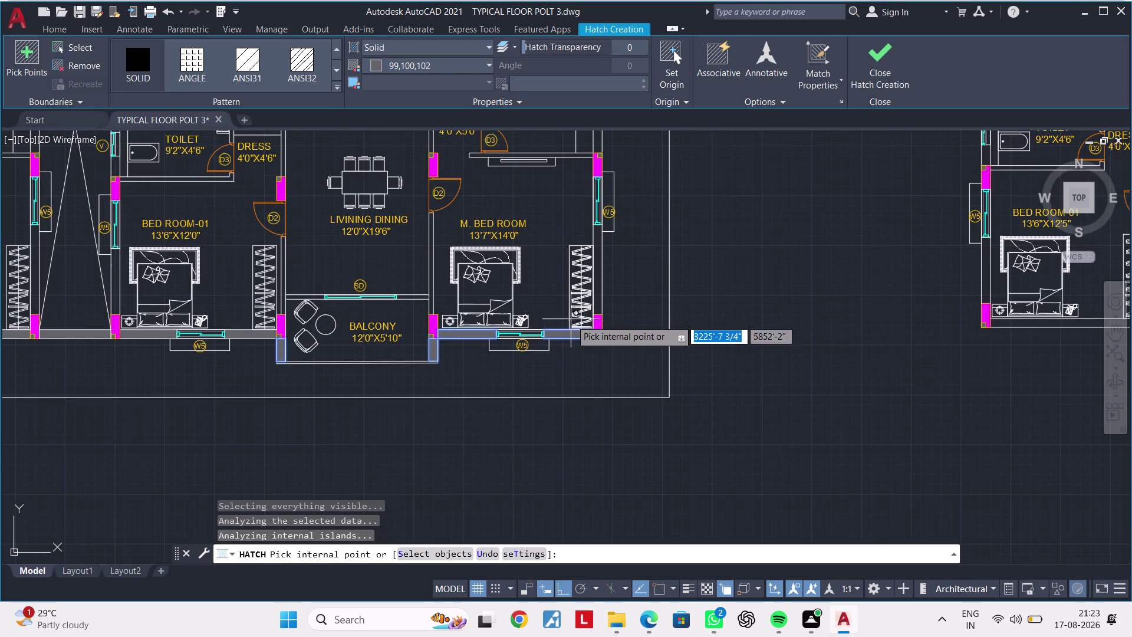
scroll(down, 3)
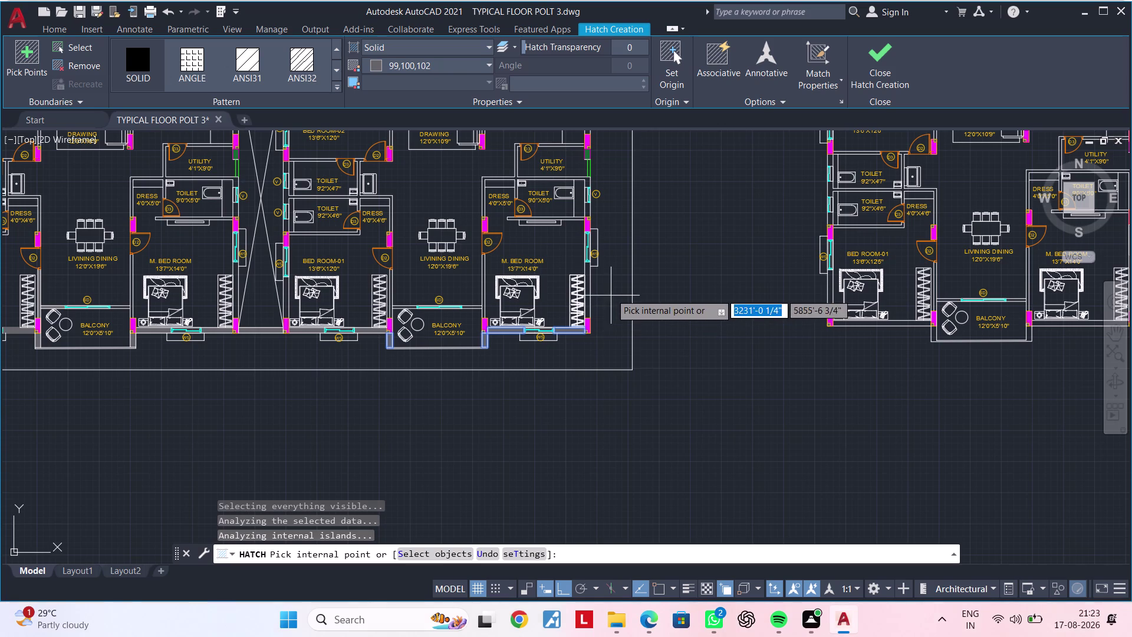
scroll(up, 3)
scroll(up, 3)
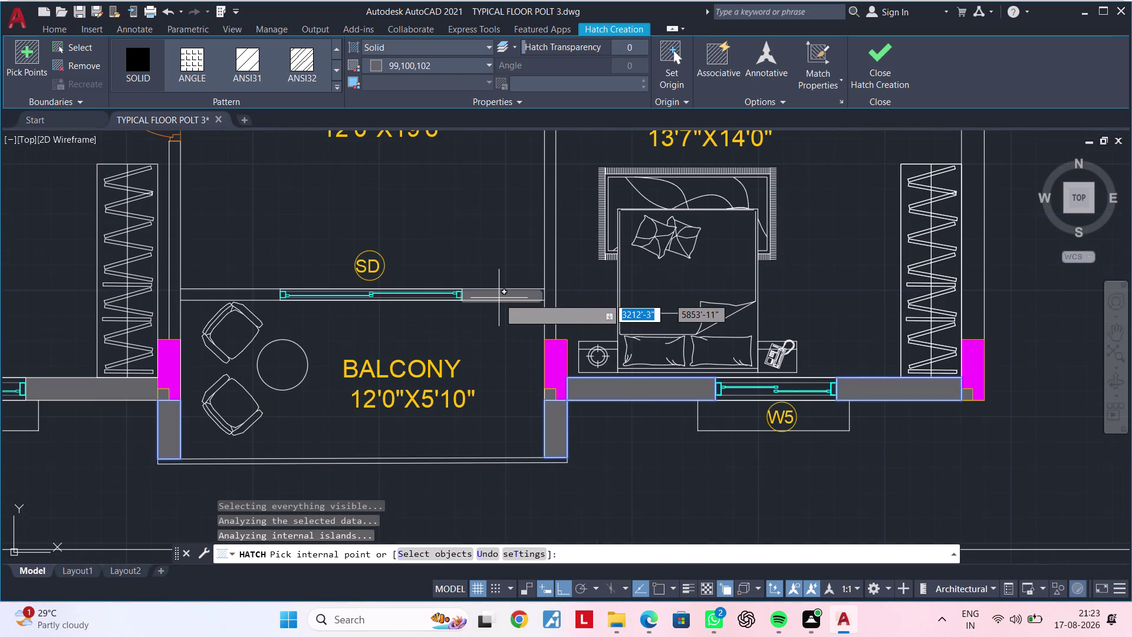
click(499, 298)
click(242, 293)
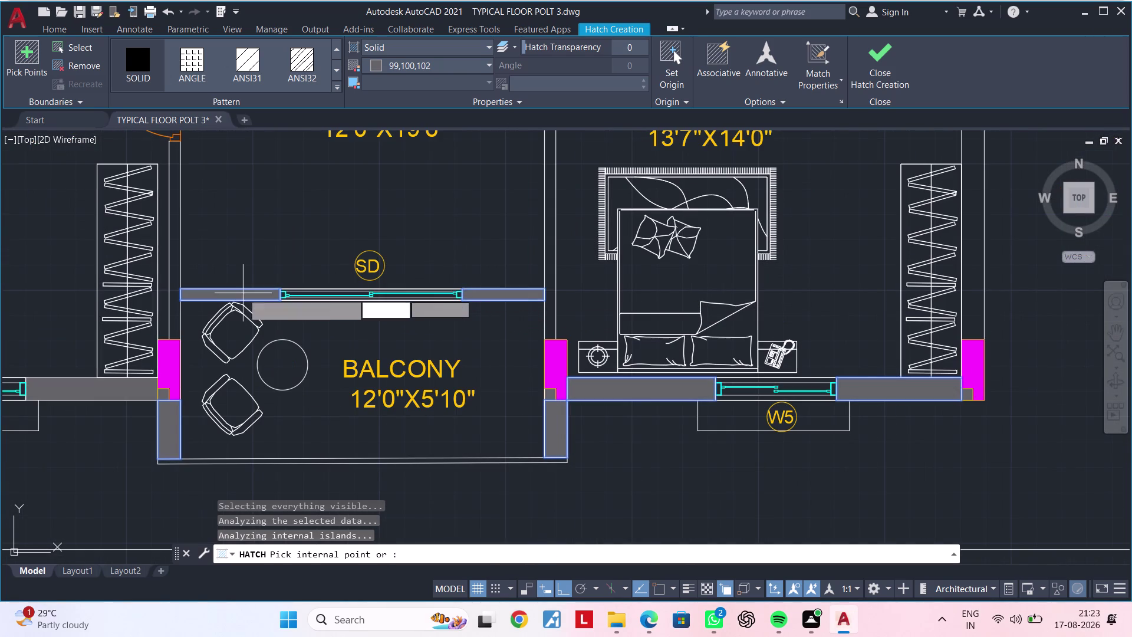
click(175, 300)
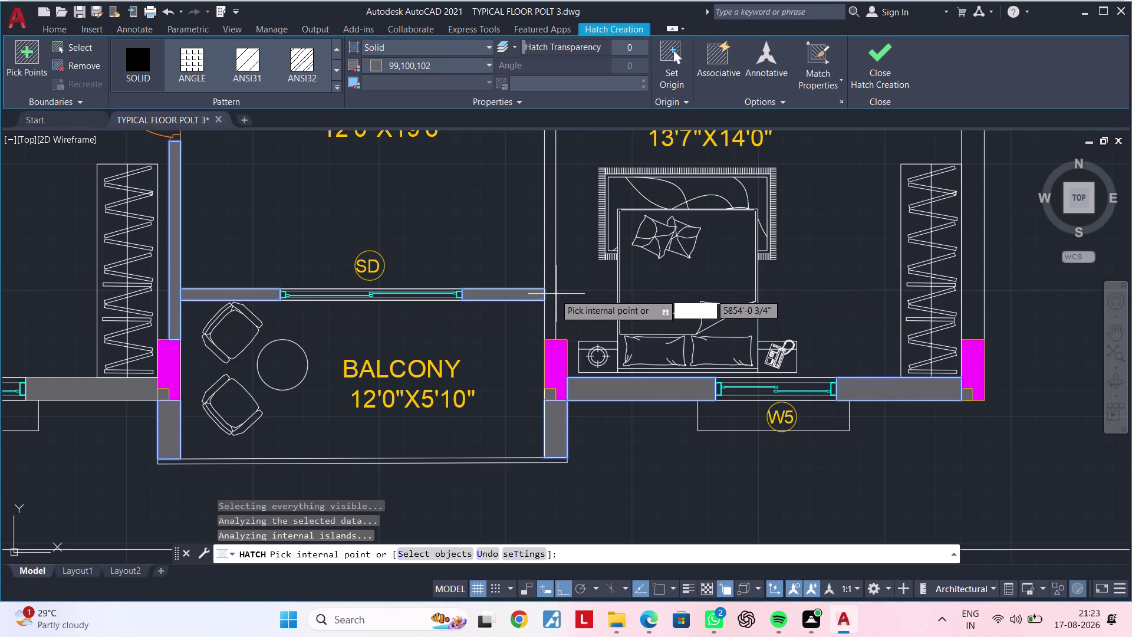
click(550, 297)
middle_drag(591, 297, 528, 317)
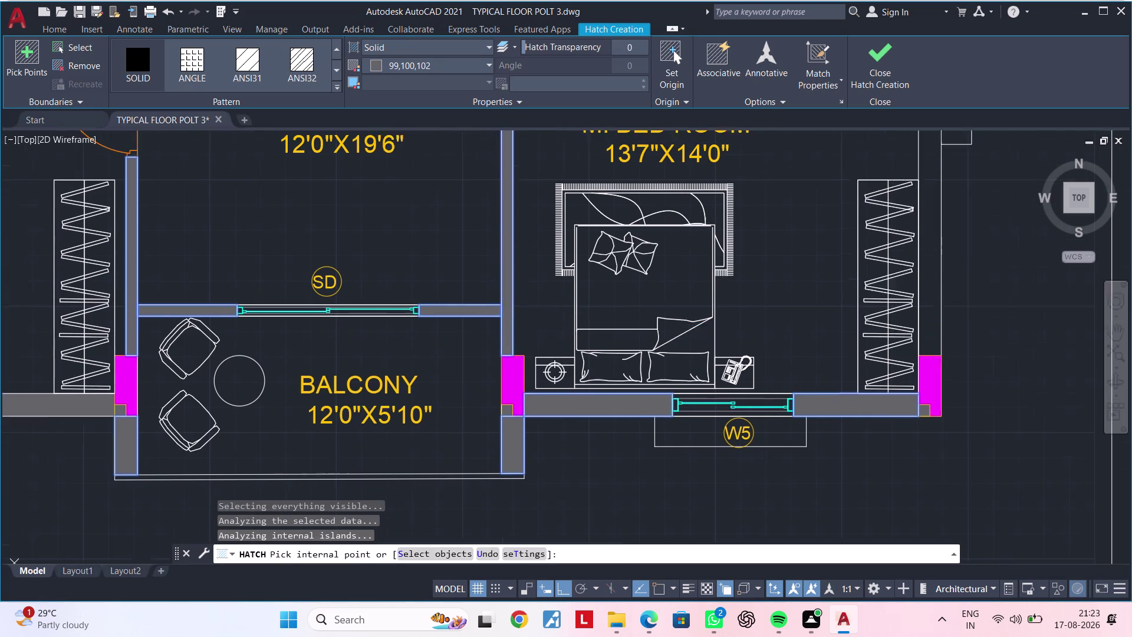
middle_drag(528, 318, 420, 340)
Fill the wall pieces around the dress and toilet with the grey hatch.
click(800, 327)
scroll(down, 3)
middle_drag(722, 262, 717, 278)
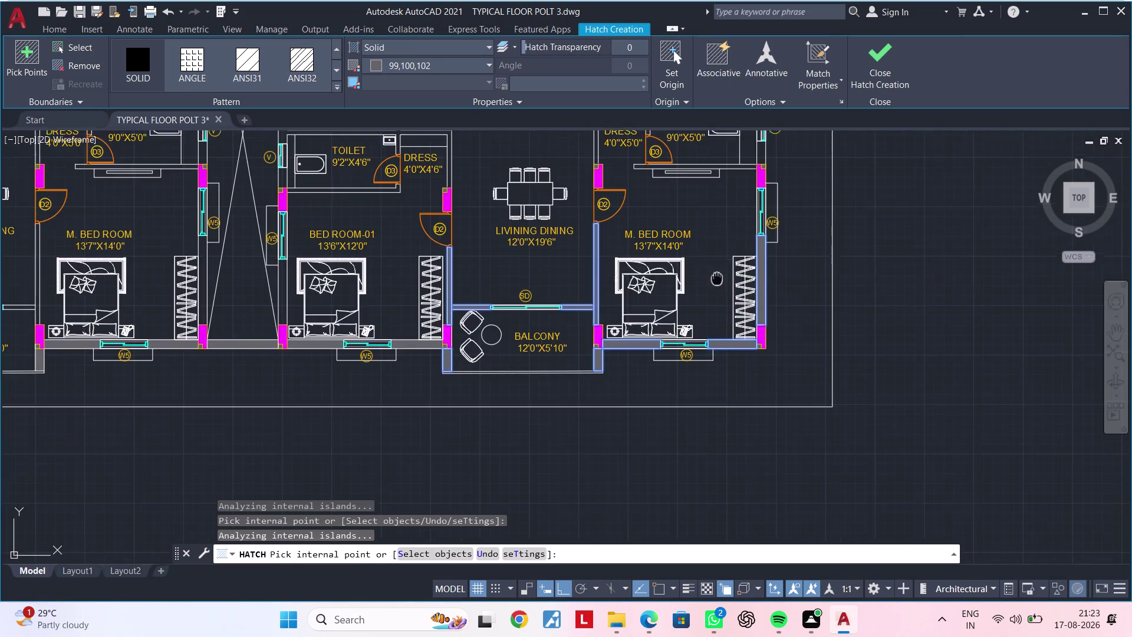
middle_drag(717, 278, 679, 422)
scroll(up, 3)
click(696, 280)
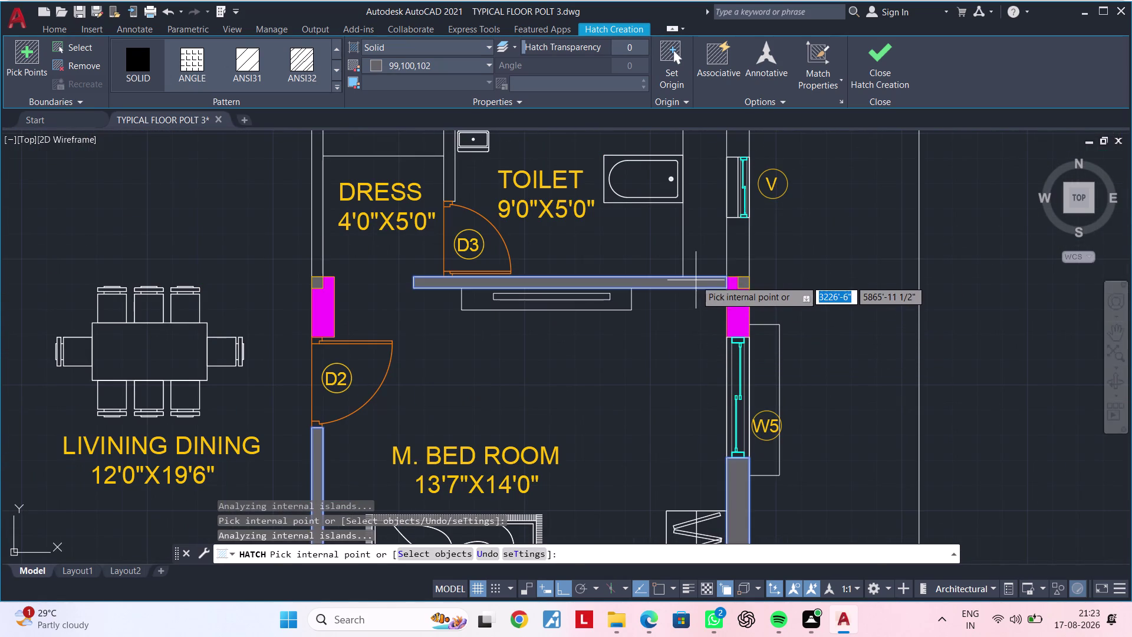
click(735, 259)
middle_drag(661, 301, 867, 298)
middle_drag(646, 332, 612, 456)
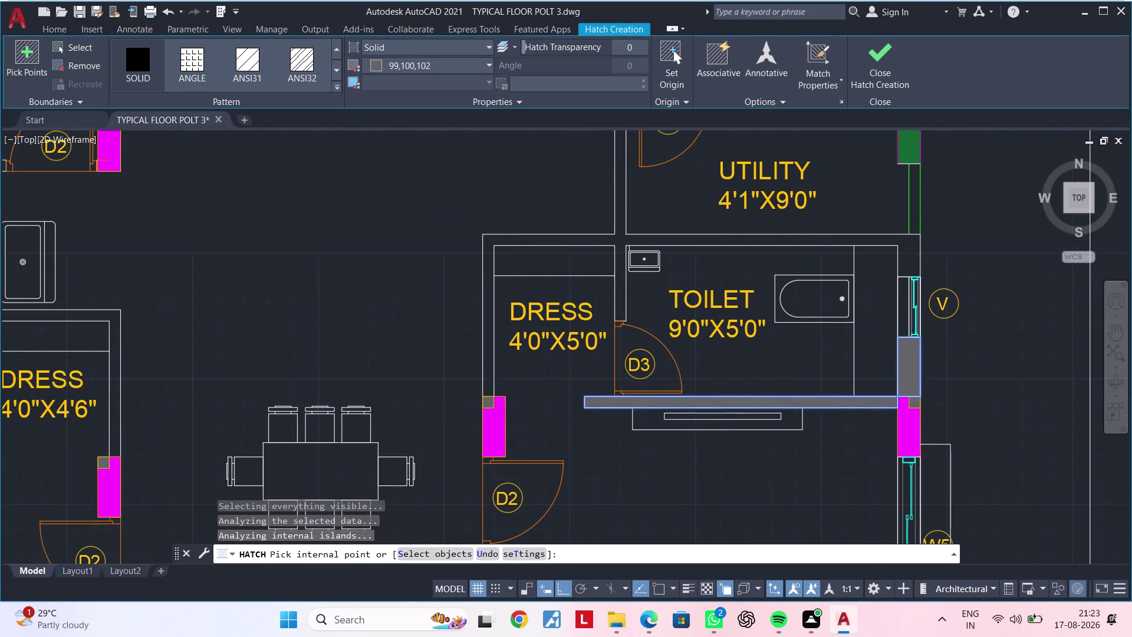
click(489, 359)
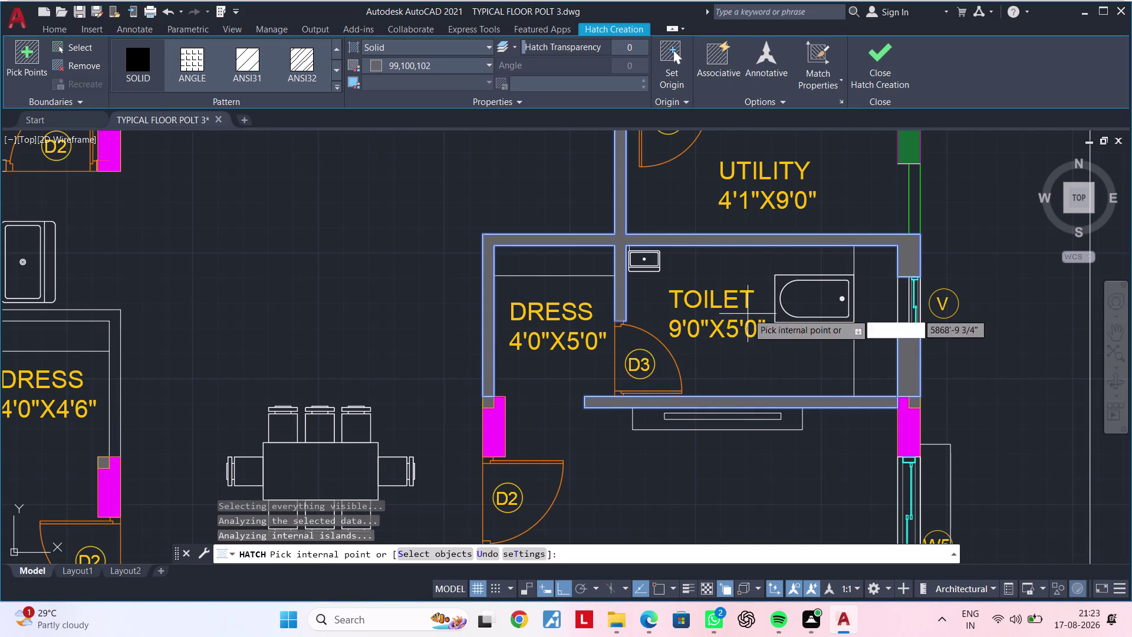
Fill the utility-kitchen wall, the kitchen's outer and top walls, and the pooja room walls.
middle_drag(728, 338, 554, 458)
middle_drag(710, 307, 669, 442)
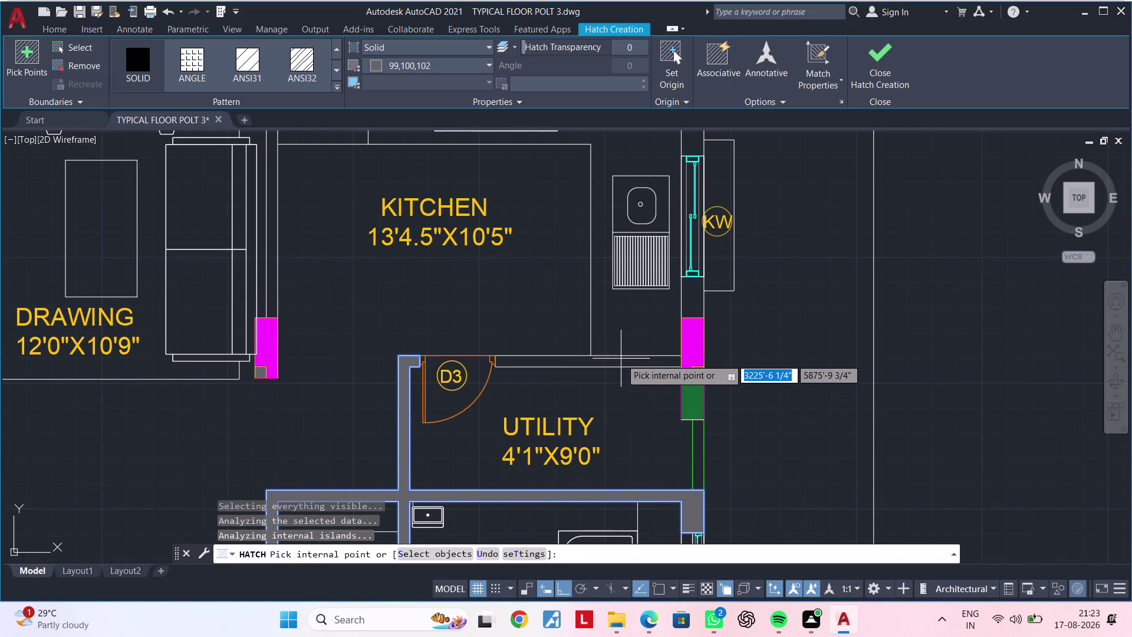
click(621, 359)
click(697, 306)
middle_drag(645, 315, 653, 490)
click(696, 297)
click(603, 222)
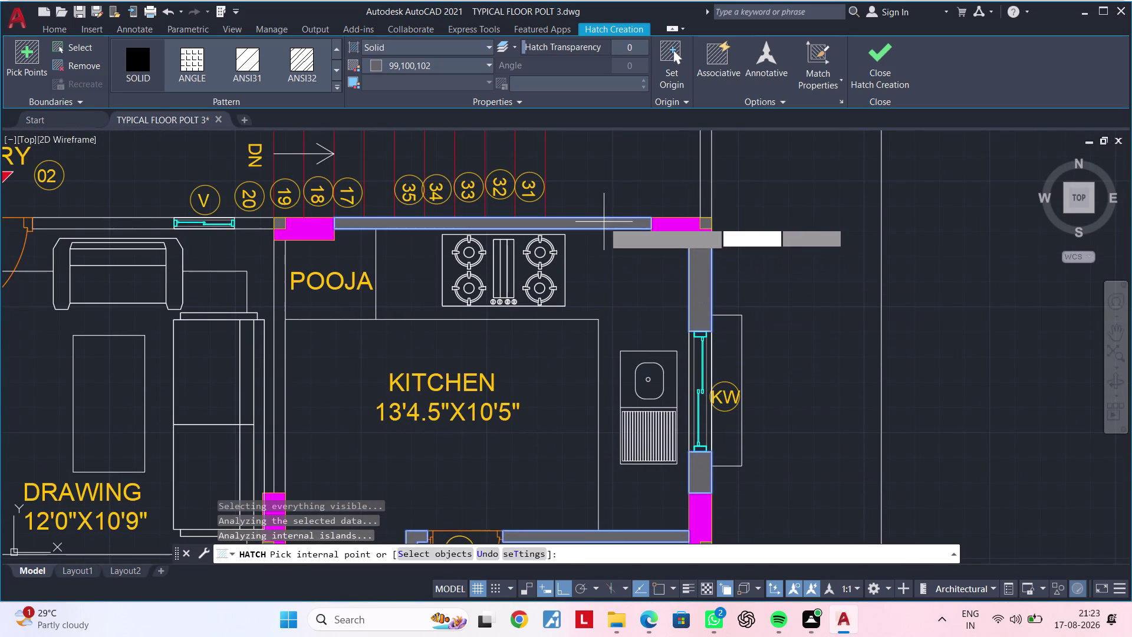
middle_drag(624, 305, 841, 260)
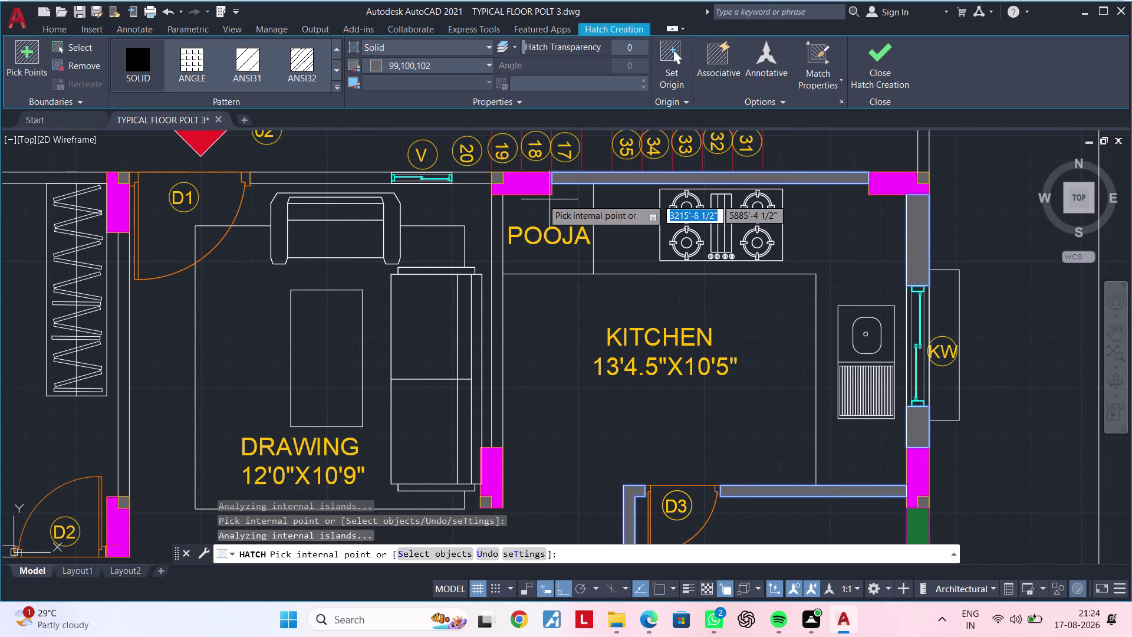
click(484, 179)
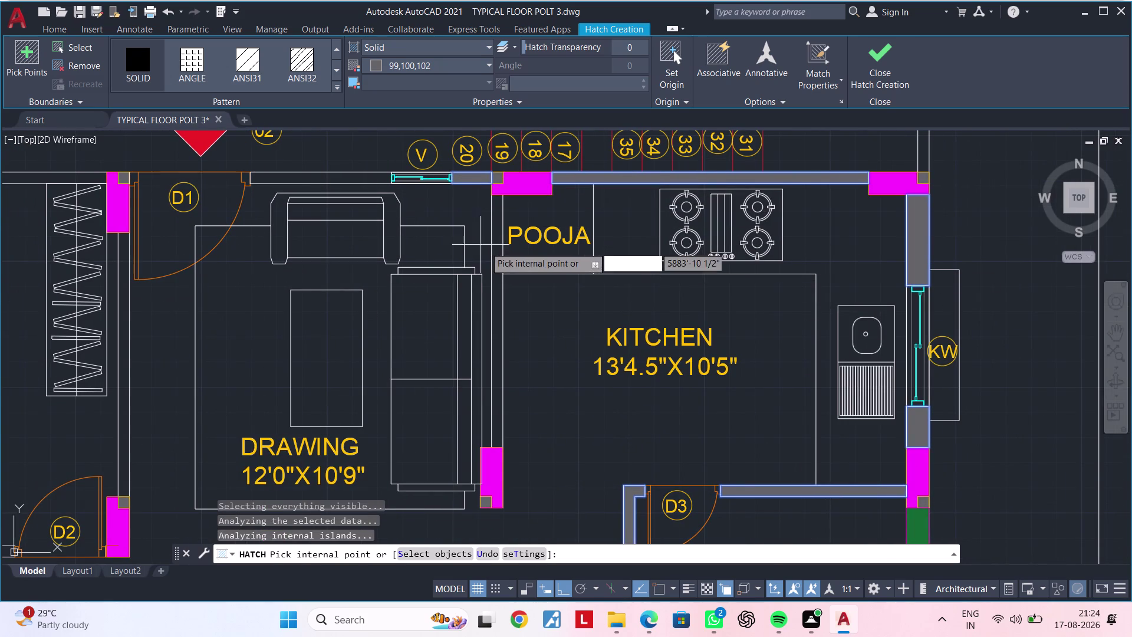
click(497, 248)
Fill the entry wall beside door D1, the bedroom's top wall and the wall beside the wardrobe.
middle_drag(560, 347, 730, 161)
scroll(down, 3)
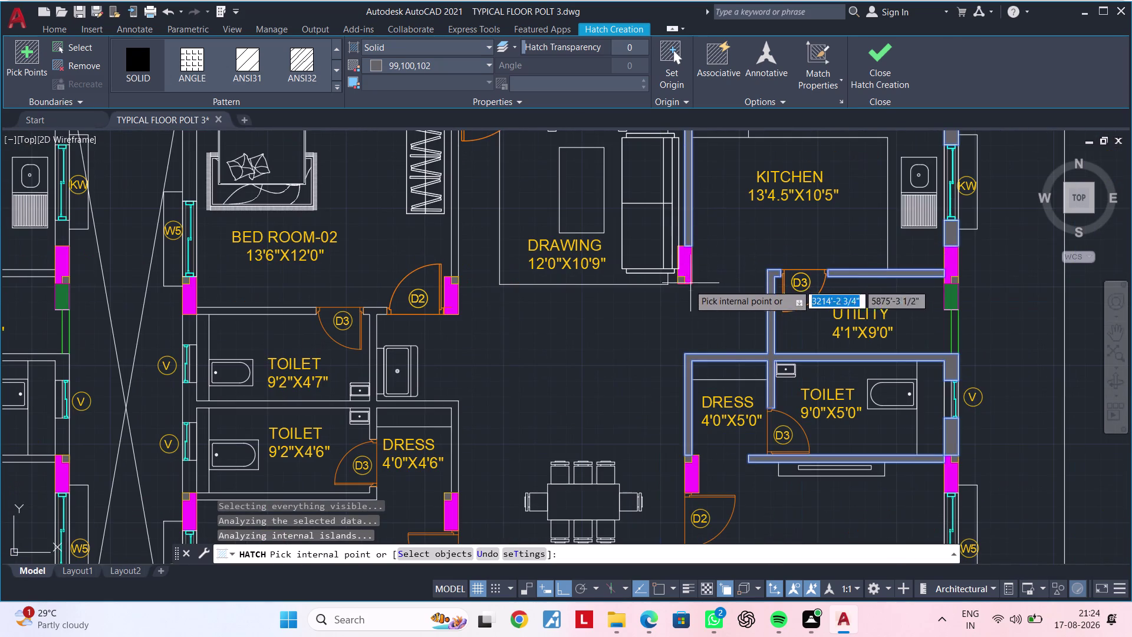
middle_drag(620, 291, 640, 457)
scroll(up, 3)
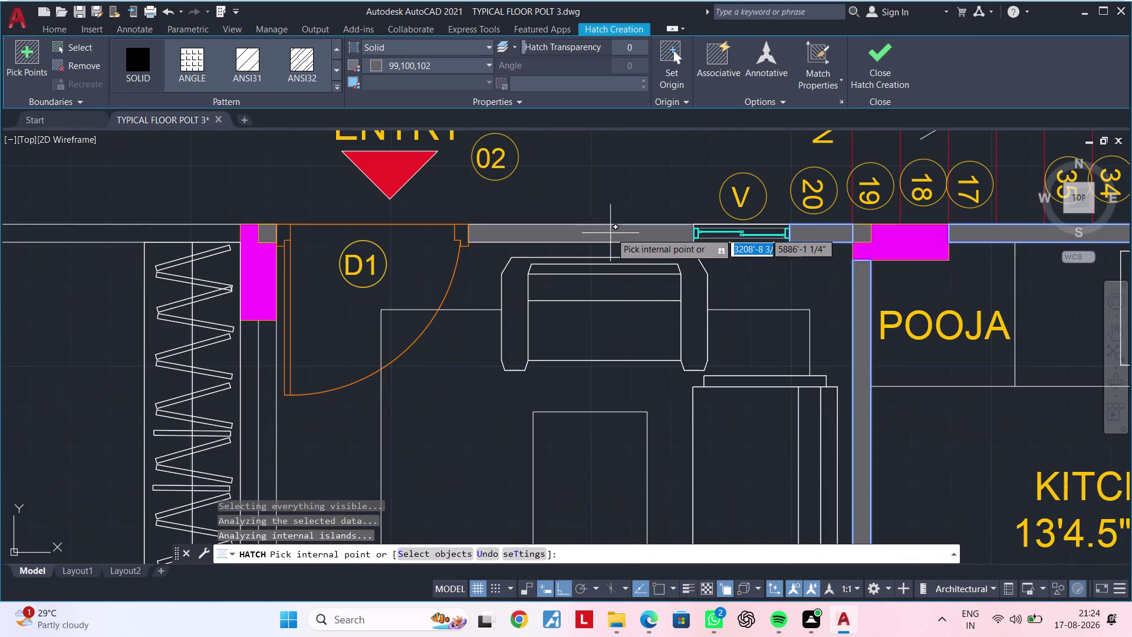
click(610, 232)
middle_drag(549, 261, 998, 209)
click(664, 181)
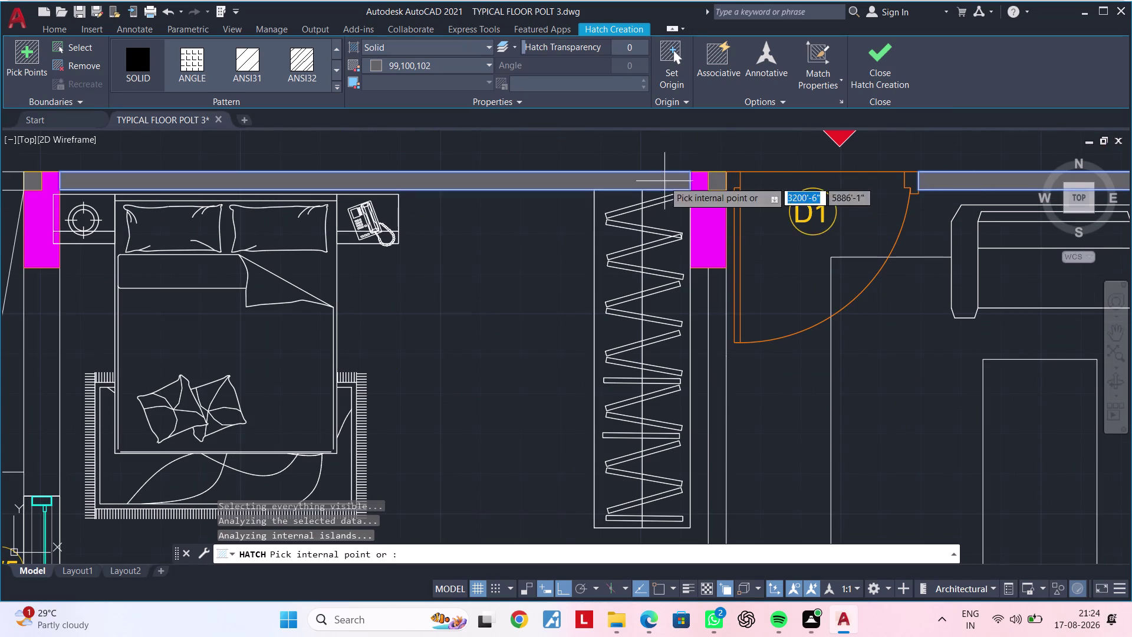
click(718, 326)
Fill the toilet walls near door D3, around the upper toilet, and beside window V.
middle_drag(750, 337, 750, 326)
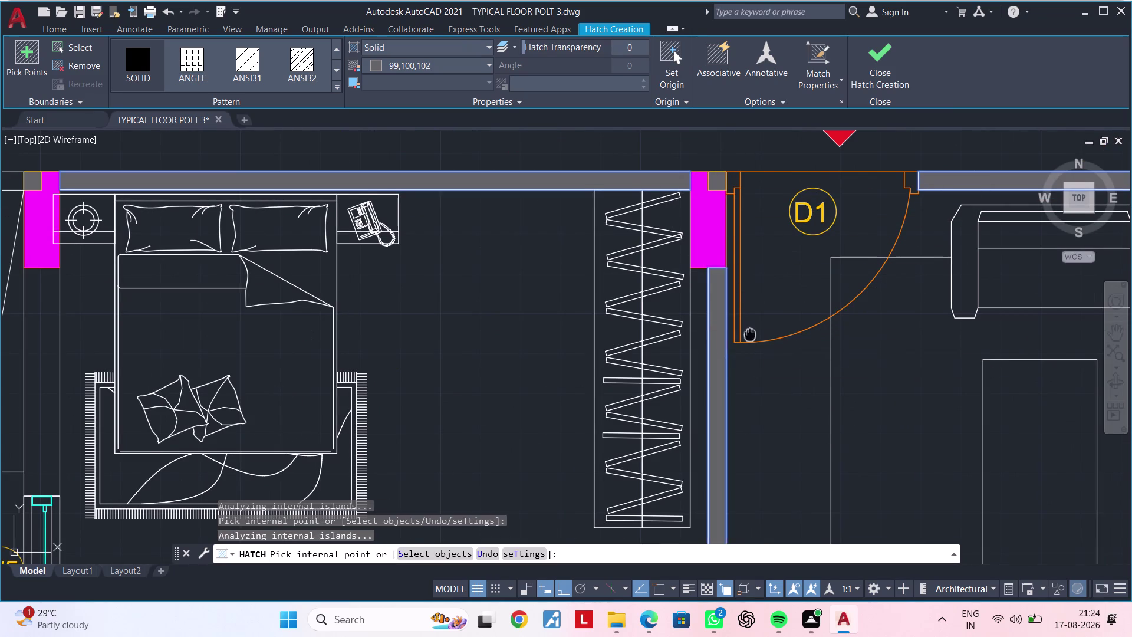
middle_drag(750, 326, 786, 9)
scroll(down, 3)
middle_drag(836, 294, 838, 228)
scroll(up, 3)
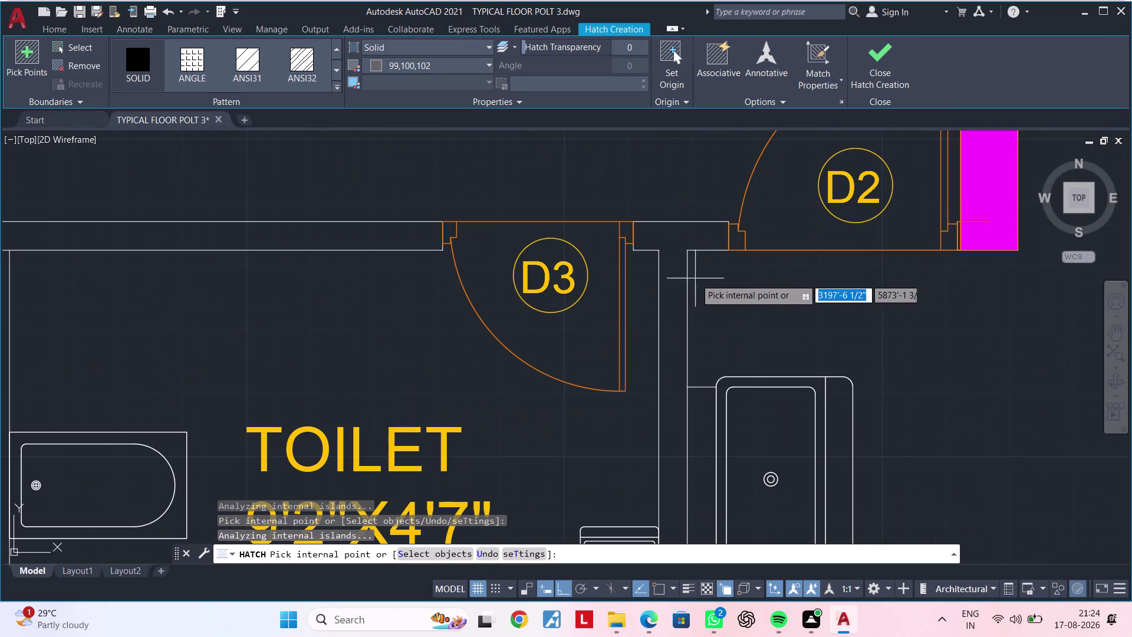
click(669, 262)
scroll(down, 3)
middle_drag(668, 276, 790, 253)
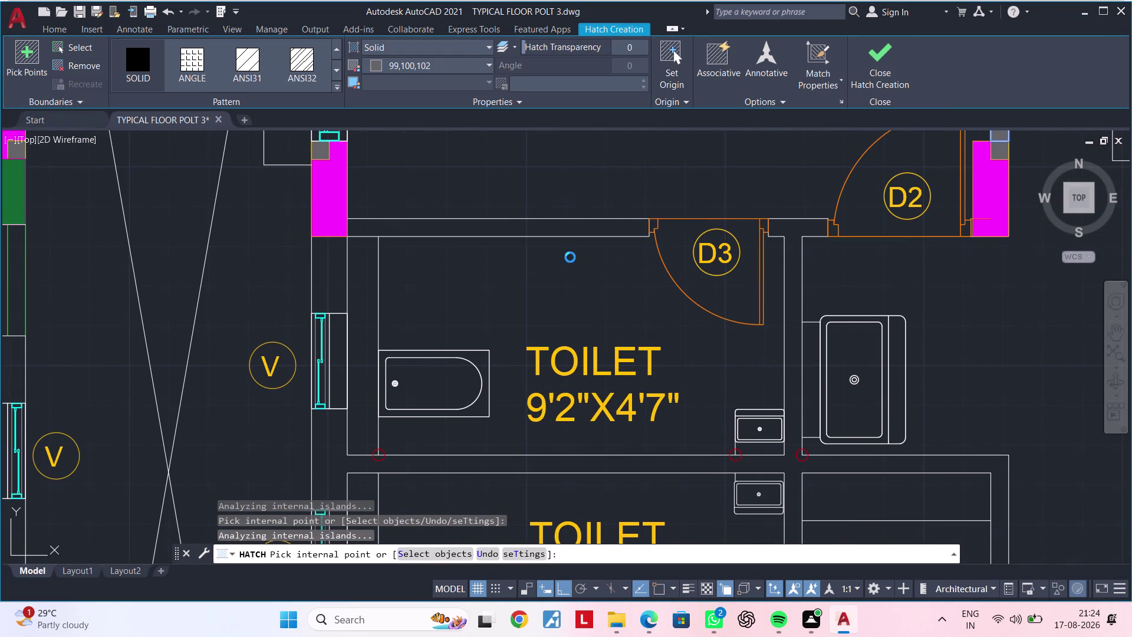
click(571, 227)
middle_drag(494, 255, 627, 248)
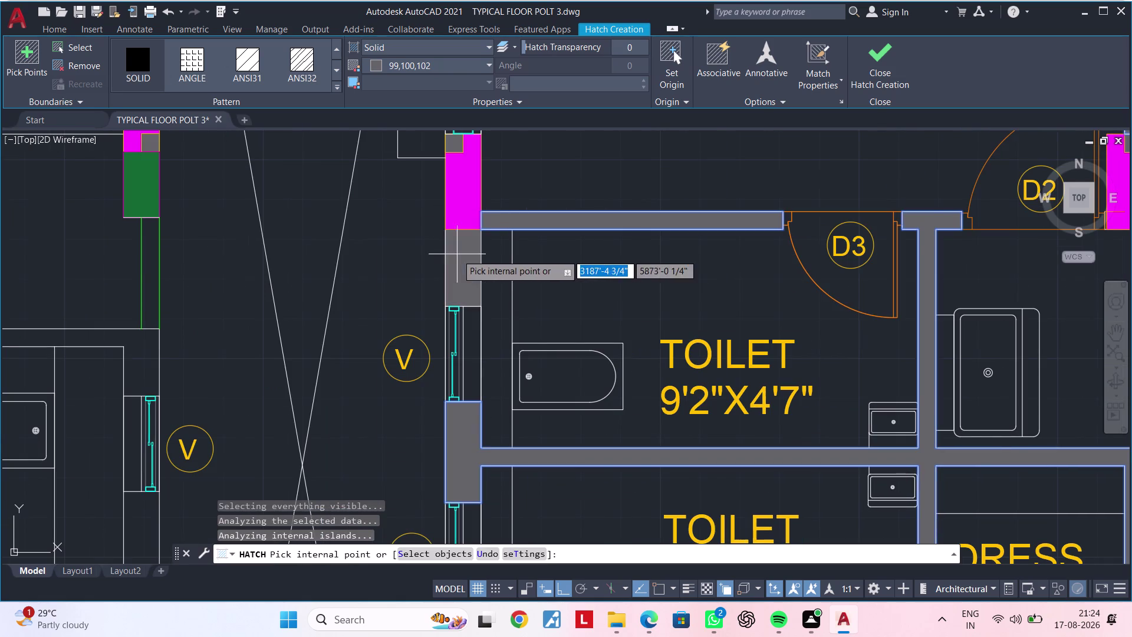
click(457, 254)
Fill the walls below the lower toilet, above BED ROOM-01, and beside window W5.
scroll(down, 3)
middle_drag(534, 324, 574, 139)
middle_drag(594, 310, 586, 216)
scroll(up, 3)
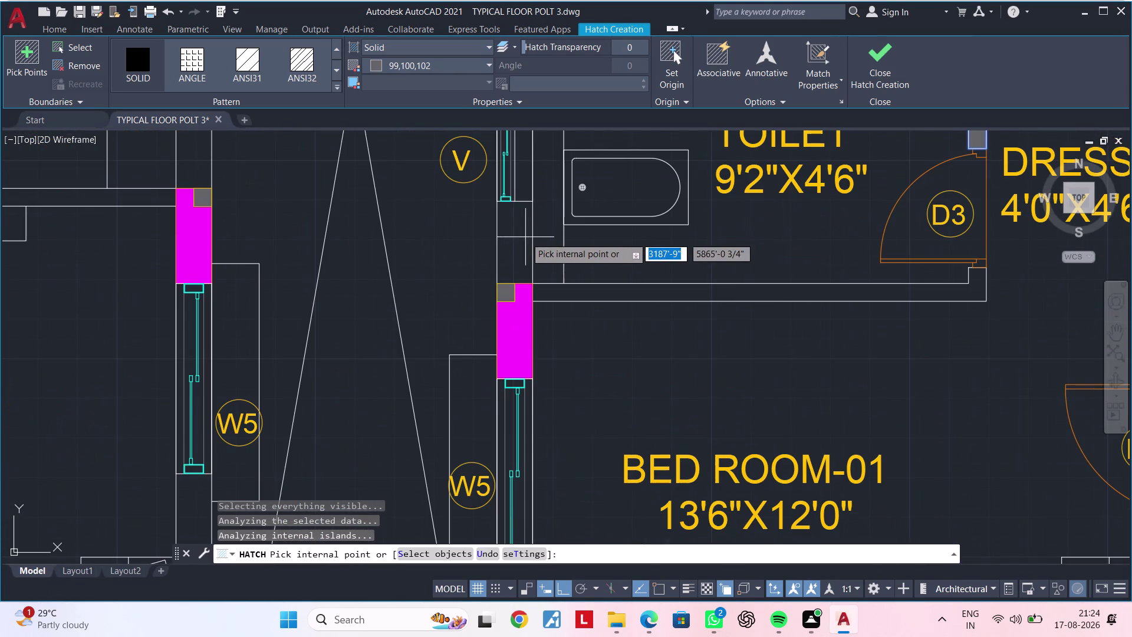
click(516, 237)
click(580, 294)
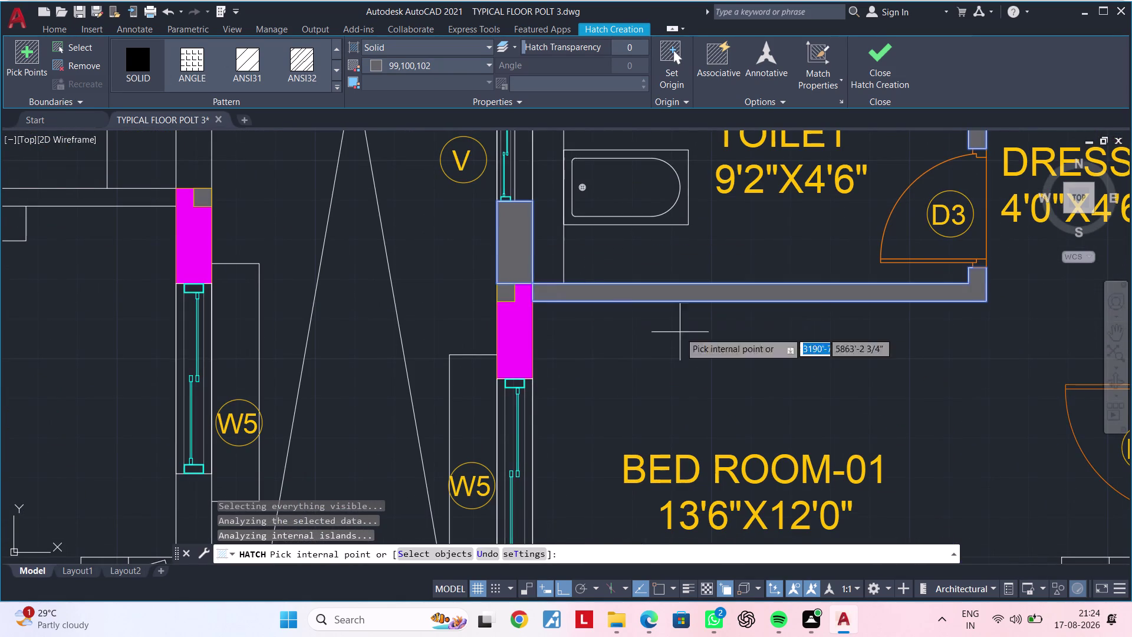
scroll(down, 3)
middle_drag(708, 350, 685, 189)
click(574, 390)
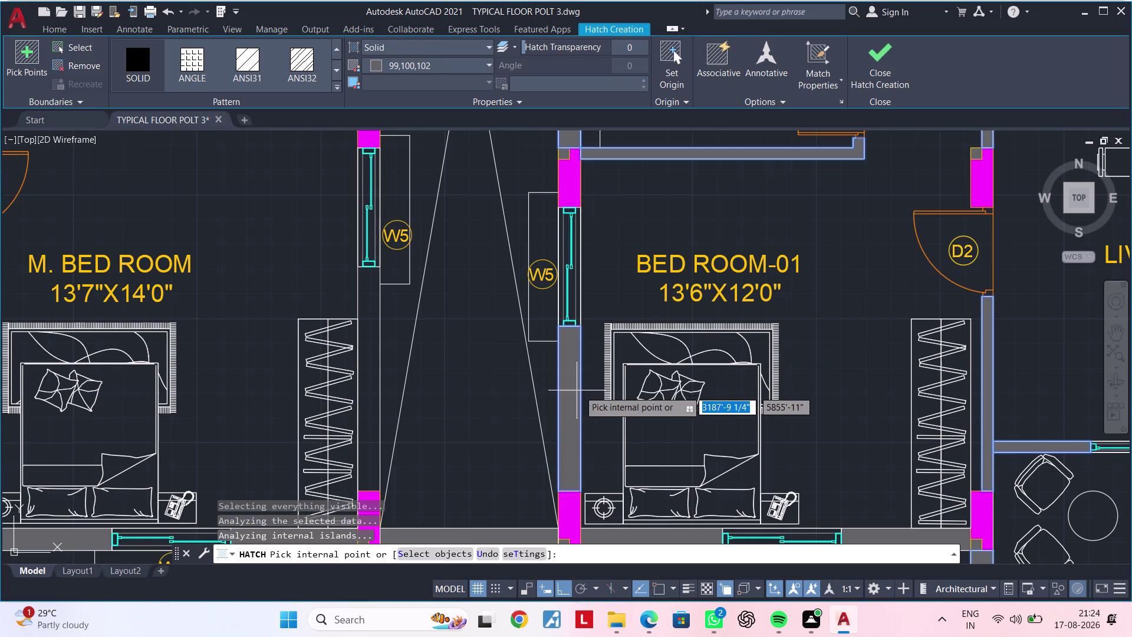
Add two more wall regions and the wall beside kitchen window KW to the fill.
middle_drag(717, 362, 597, 268)
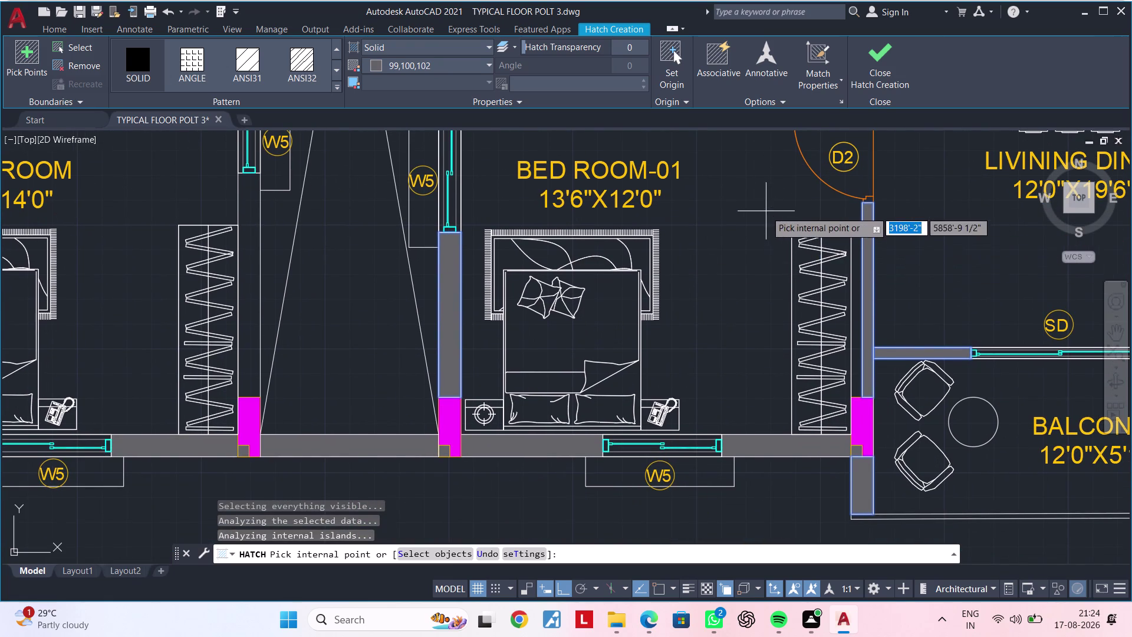
scroll(down, 3)
middle_drag(745, 225, 668, 511)
scroll(down, 3)
middle_drag(760, 321, 803, 342)
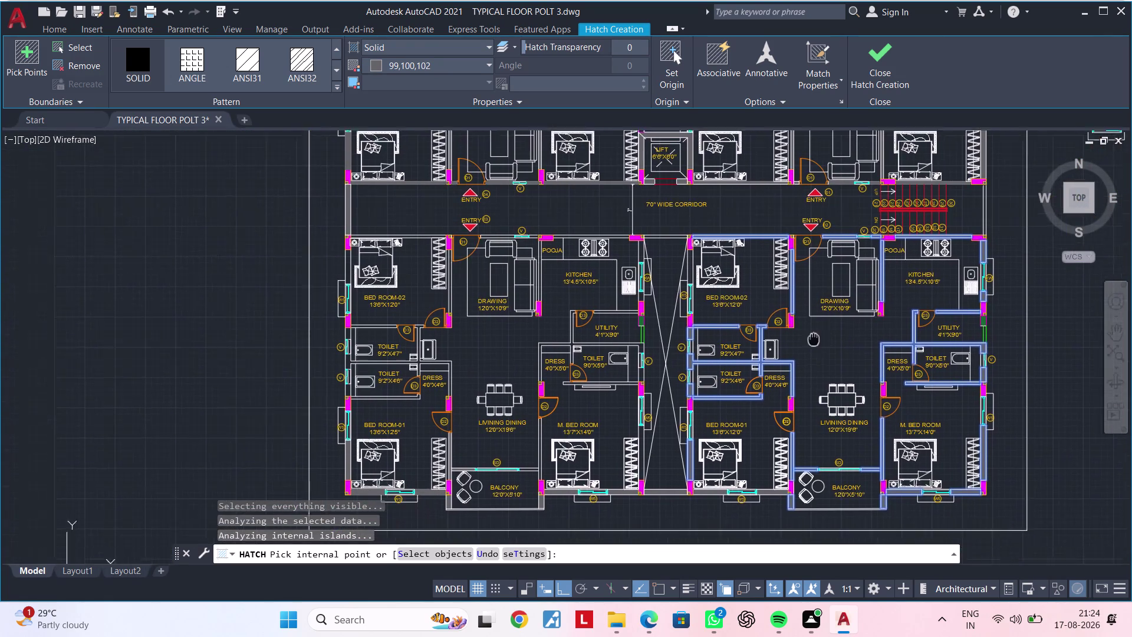
middle_drag(803, 341, 829, 332)
scroll(up, 3)
scroll(up, 3)
click(697, 254)
scroll(down, 3)
middle_drag(694, 275, 806, 263)
scroll(up, 3)
click(752, 223)
middle_drag(748, 253, 745, 334)
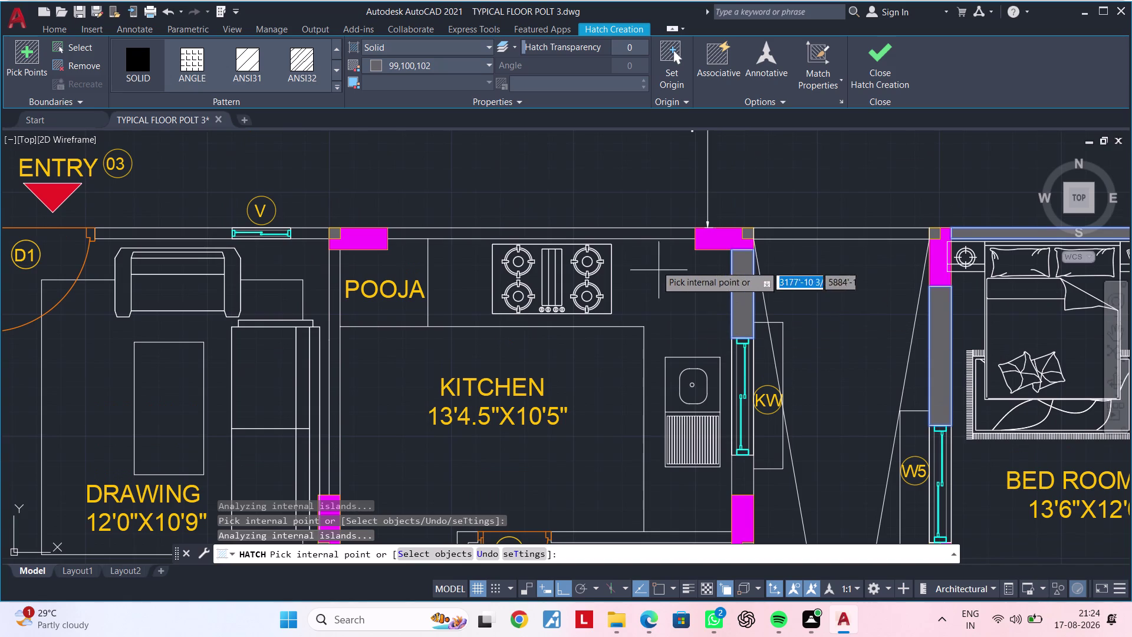
click(653, 231)
Fill the kitchen-utility wall and the walls above and left of the utility room.
scroll(down, 3)
middle_drag(651, 273, 619, 174)
middle_drag(705, 356, 705, 332)
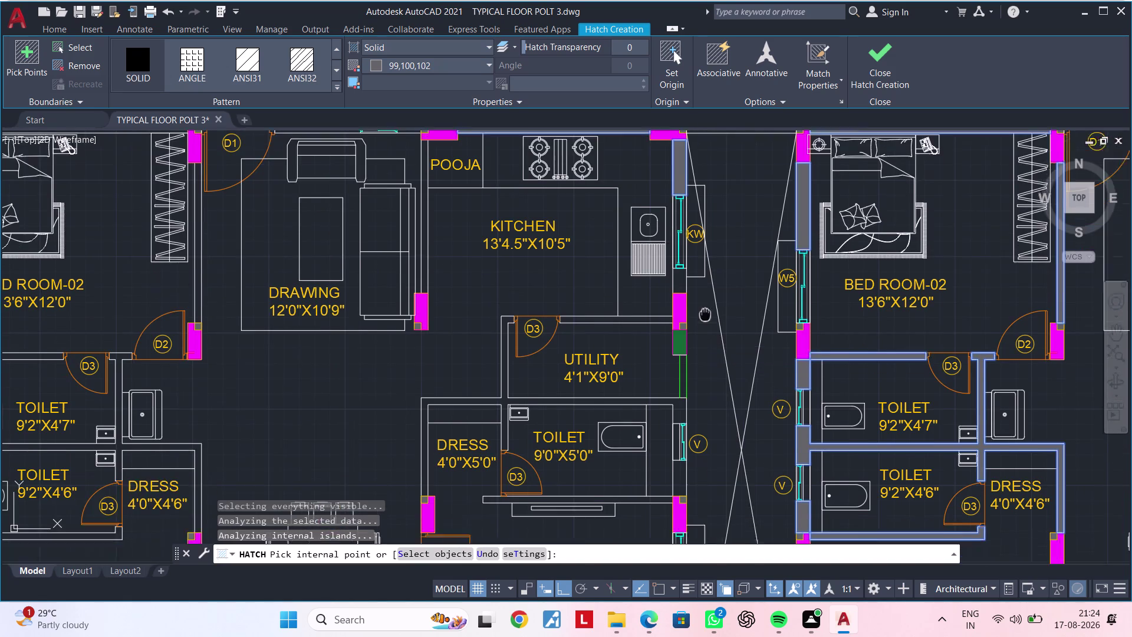
middle_drag(705, 331, 705, 292)
scroll(up, 3)
click(684, 230)
middle_drag(737, 335, 739, 226)
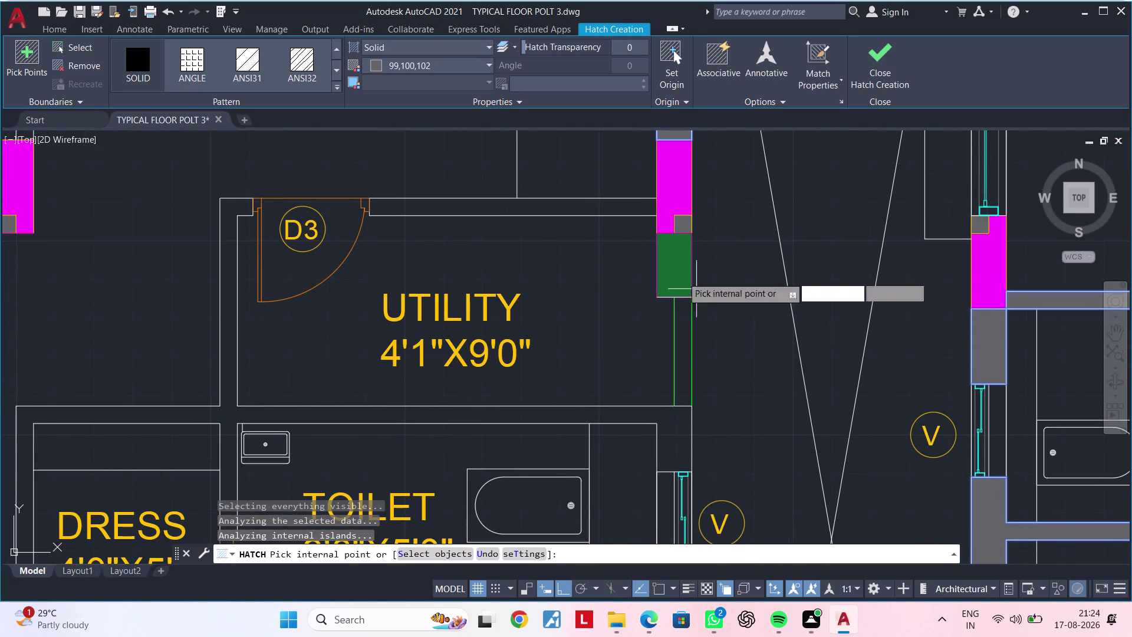
click(616, 205)
middle_drag(572, 252, 731, 252)
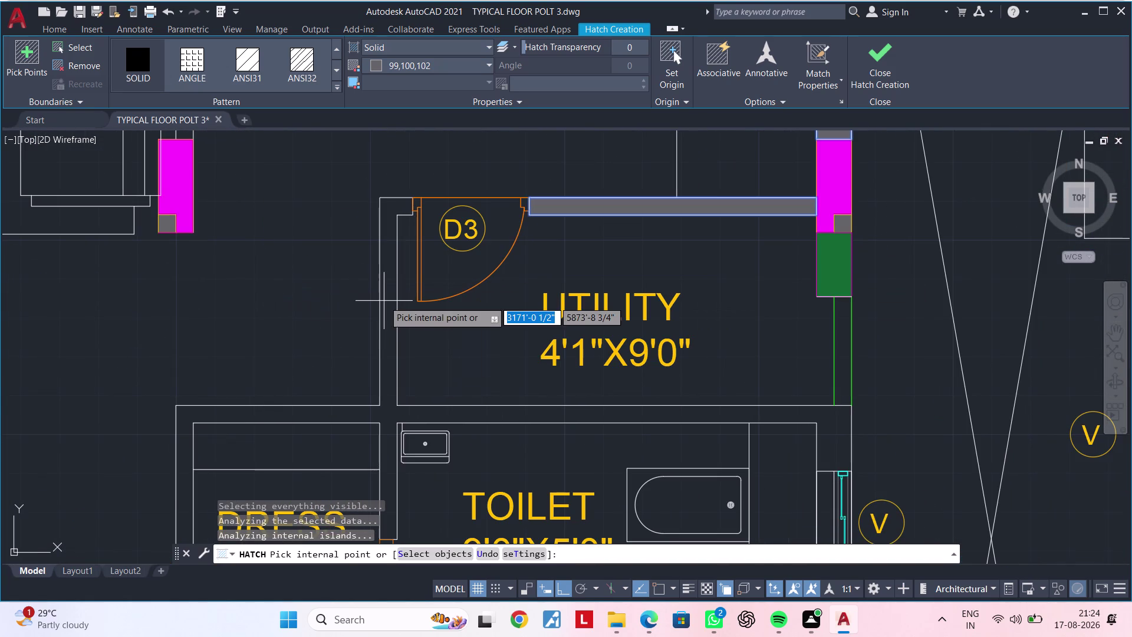
click(398, 306)
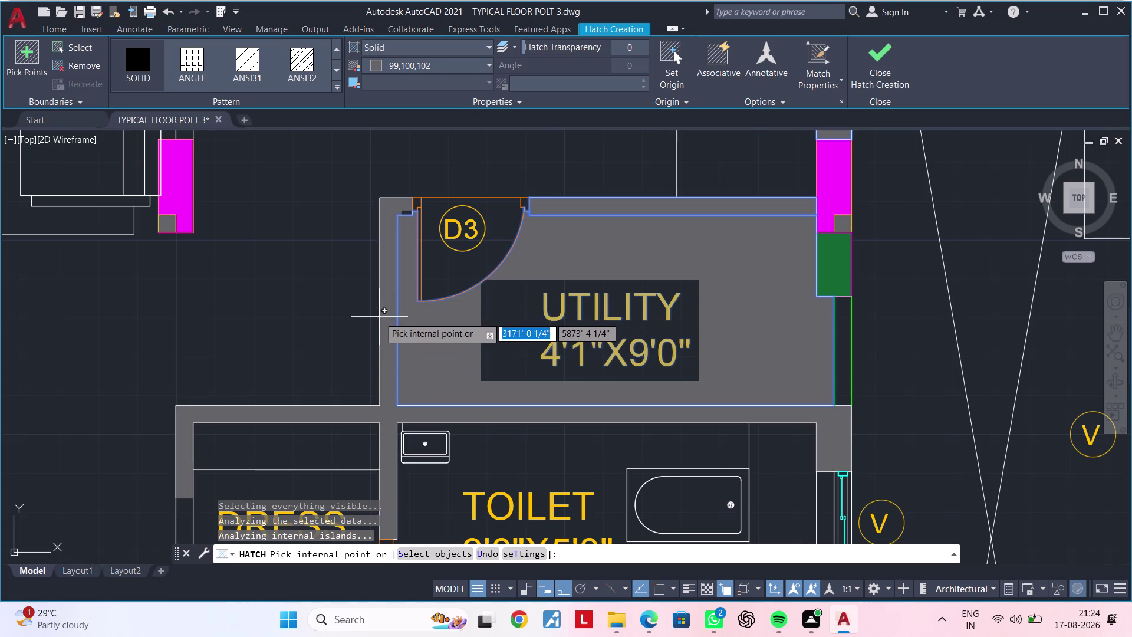
click(379, 316)
scroll(down, 3)
Hatch the wall between utility and toilet, plus the walls beside and below the toilet.
middle_drag(428, 349, 491, 242)
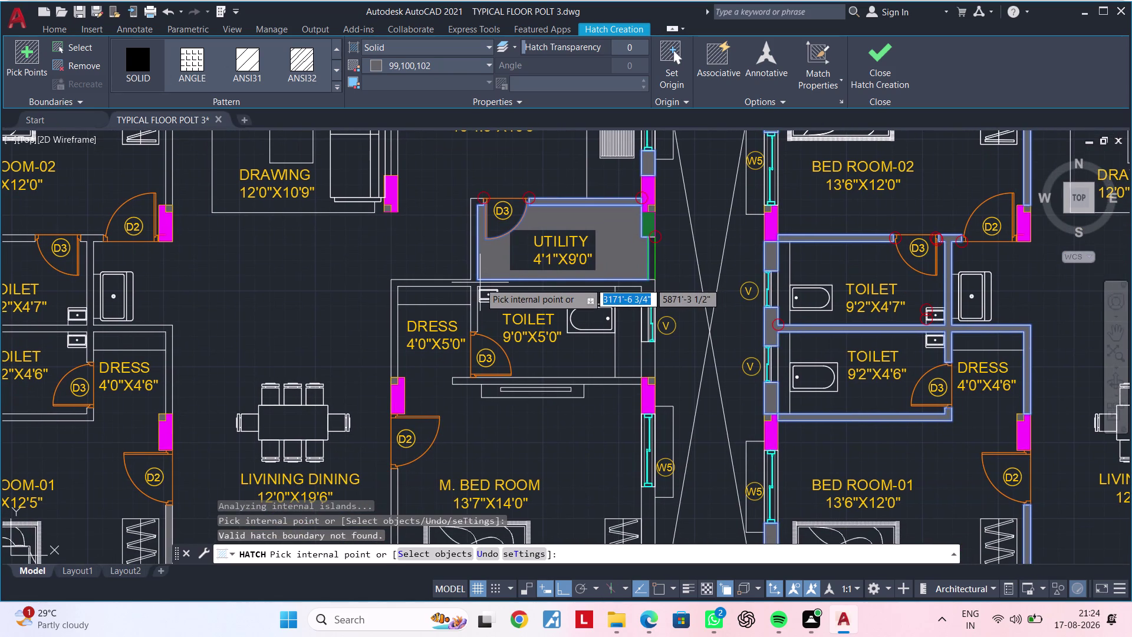
scroll(up, 3)
scroll(up, 3)
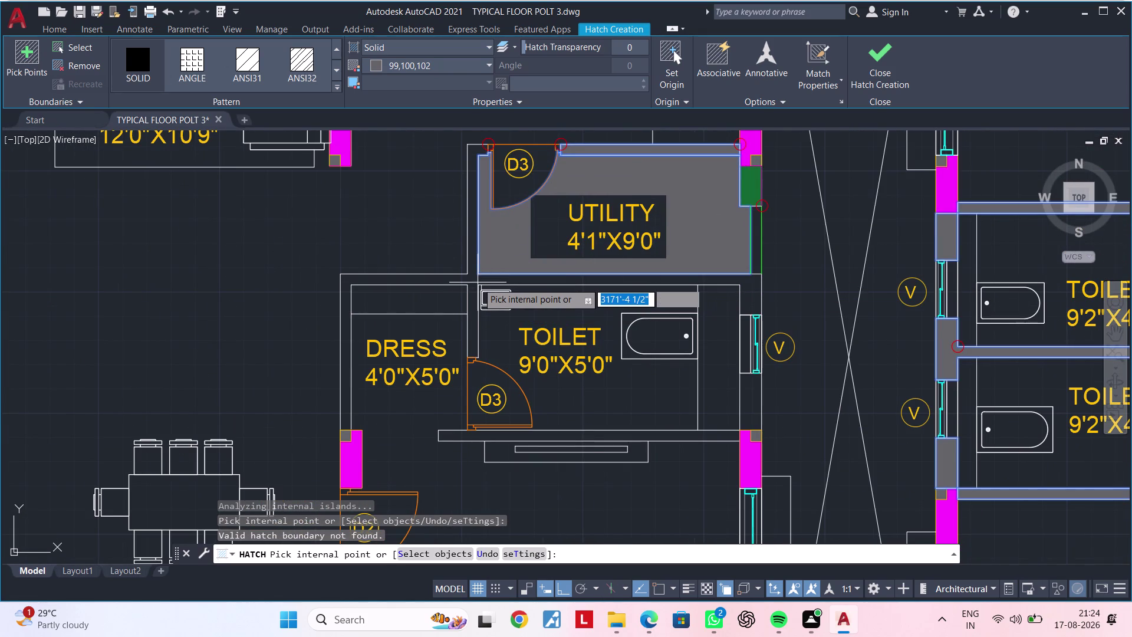
scroll(down, 3)
scroll(up, 3)
click(523, 326)
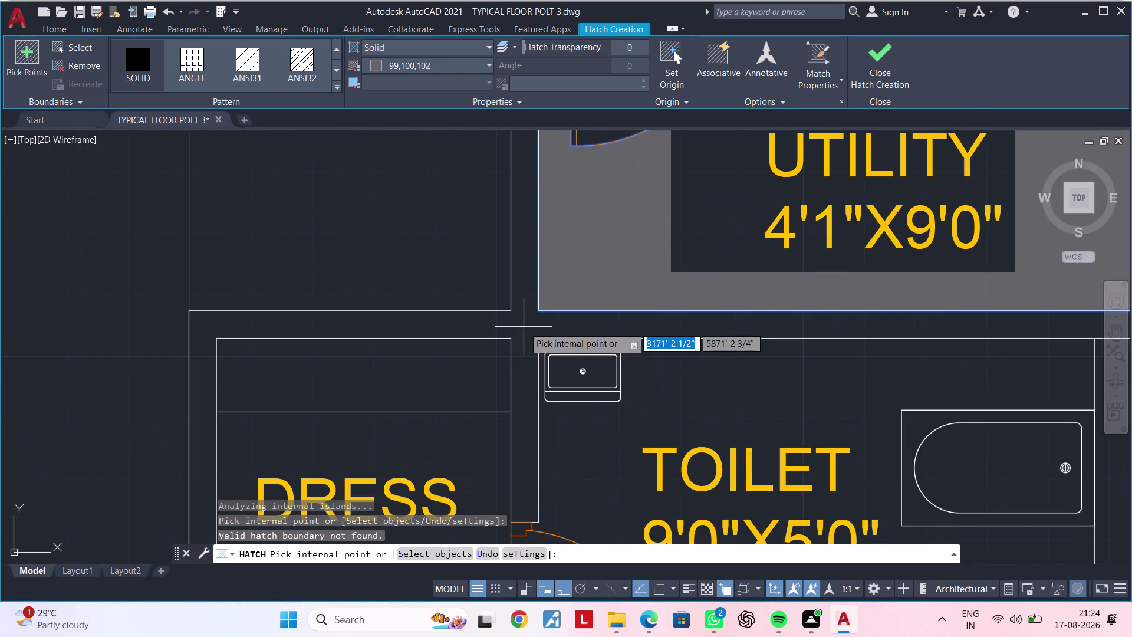
scroll(down, 3)
scroll(down, 3)
middle_drag(625, 408, 600, 244)
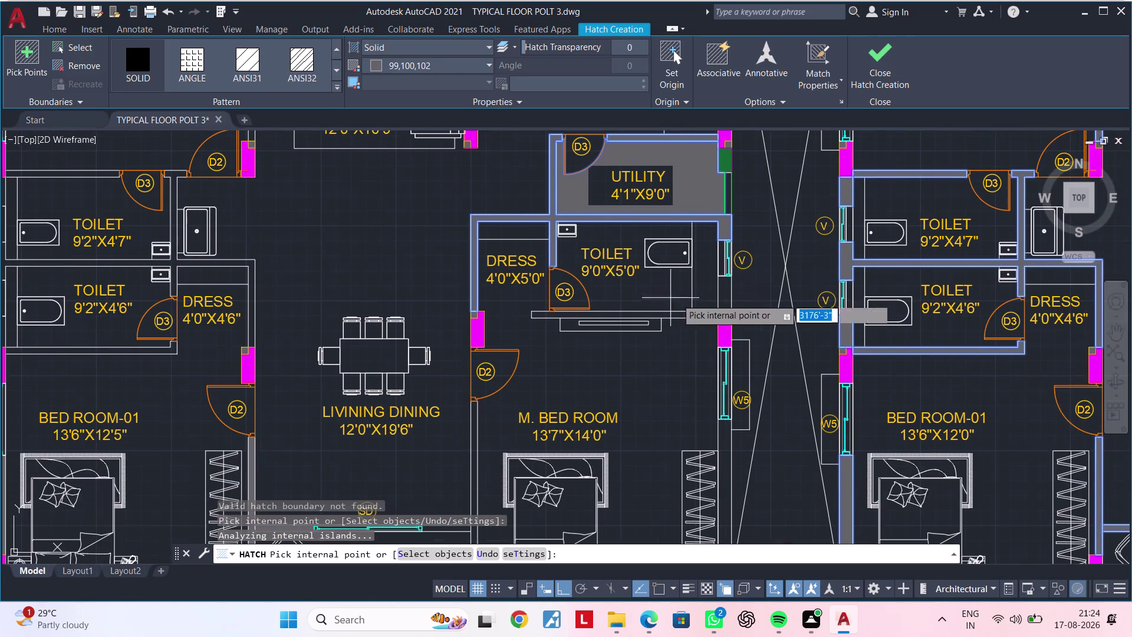
scroll(up, 3)
click(731, 286)
scroll(down, 3)
middle_drag(655, 323, 684, 273)
scroll(up, 3)
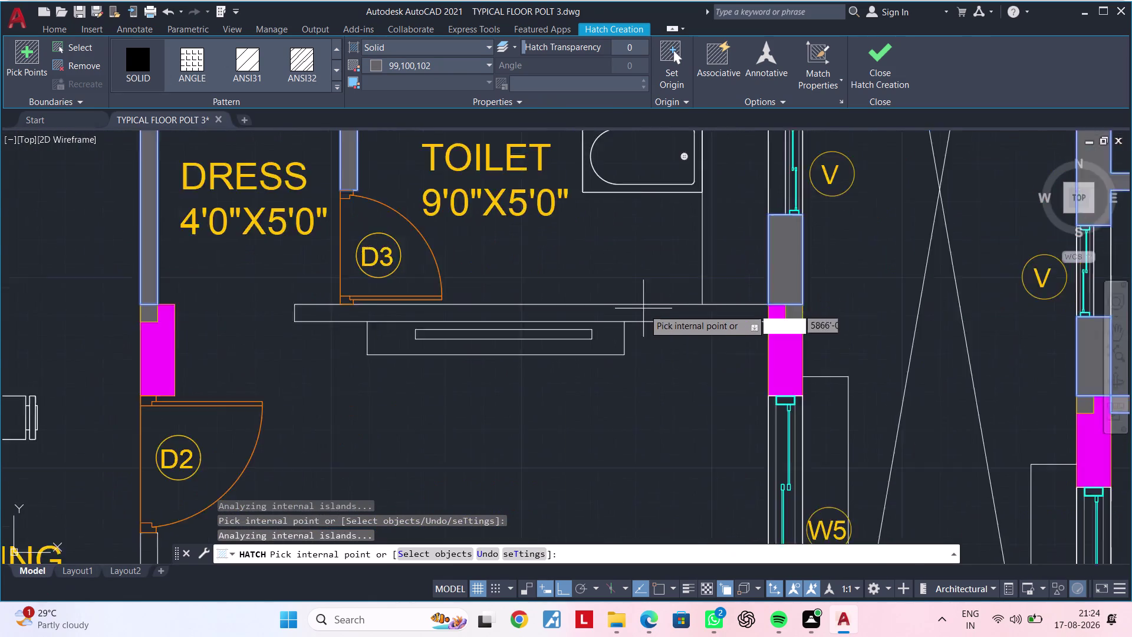
scroll(up, 3)
click(651, 314)
Hatch the wall between dining and master bedroom, and the master bedroom wall.
scroll(down, 3)
middle_drag(653, 338, 827, 234)
scroll(up, 3)
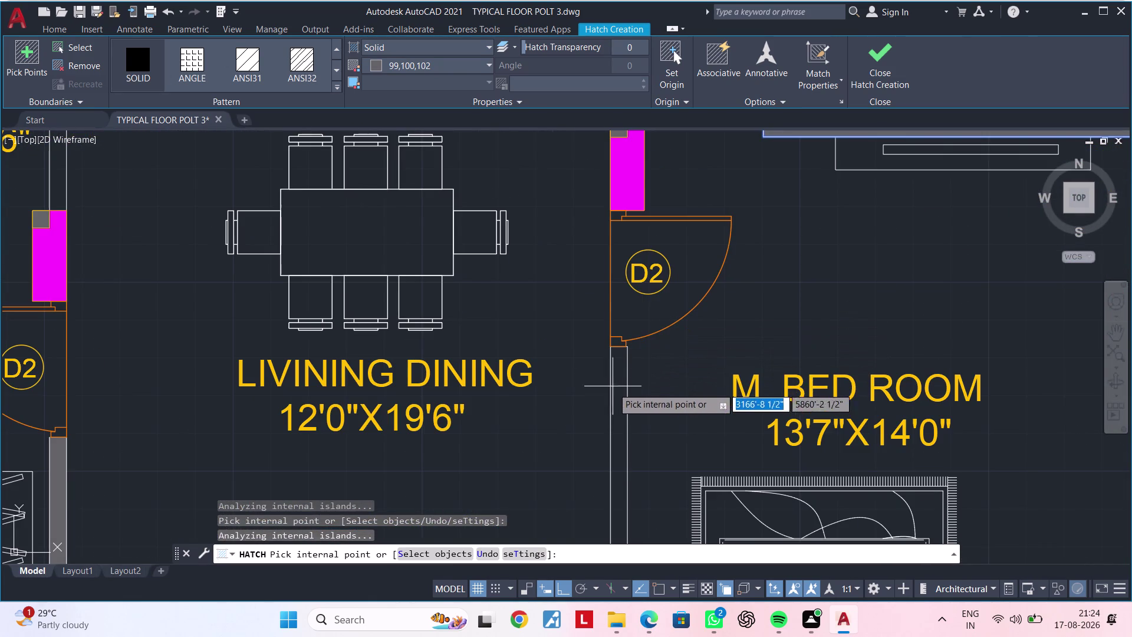
click(615, 389)
scroll(down, 3)
middle_drag(711, 366, 513, 199)
scroll(up, 3)
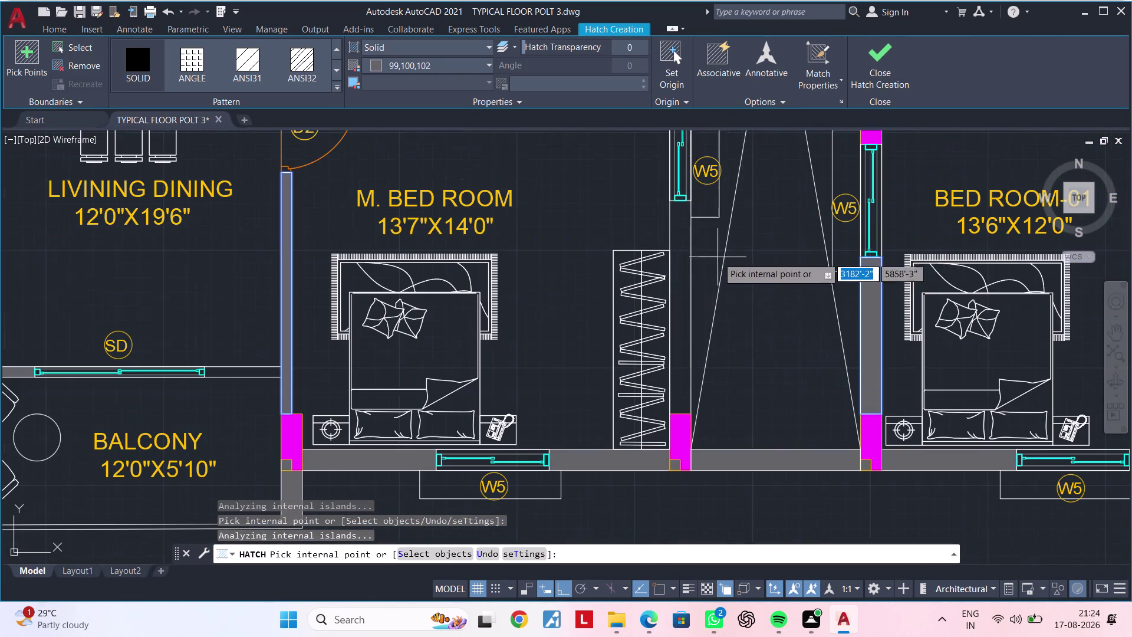
click(683, 271)
scroll(down, 3)
Add the balcony wall to the grey solid hatch.
middle_drag(663, 296, 797, 264)
middle_drag(604, 293, 685, 293)
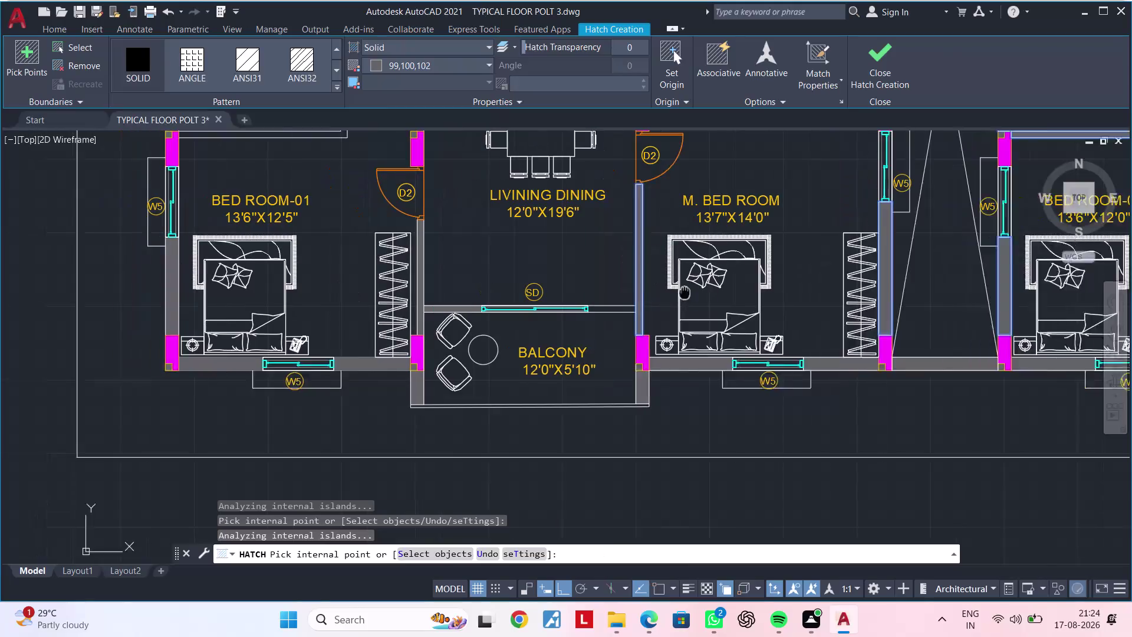
middle_drag(685, 293, 751, 300)
scroll(up, 3)
click(685, 322)
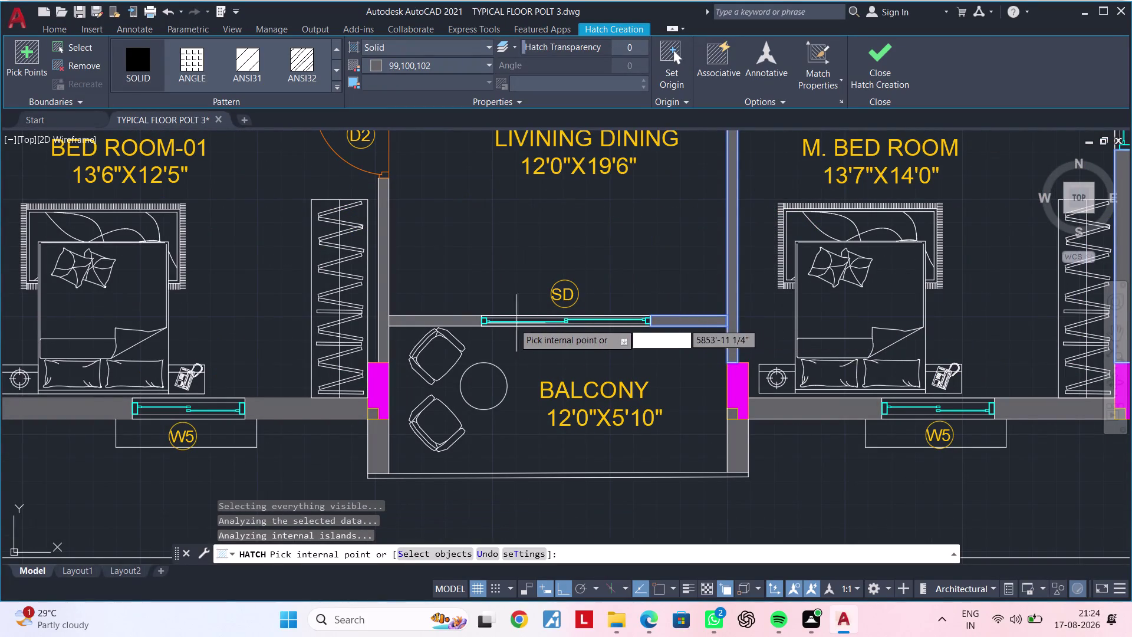
scroll(up, 3)
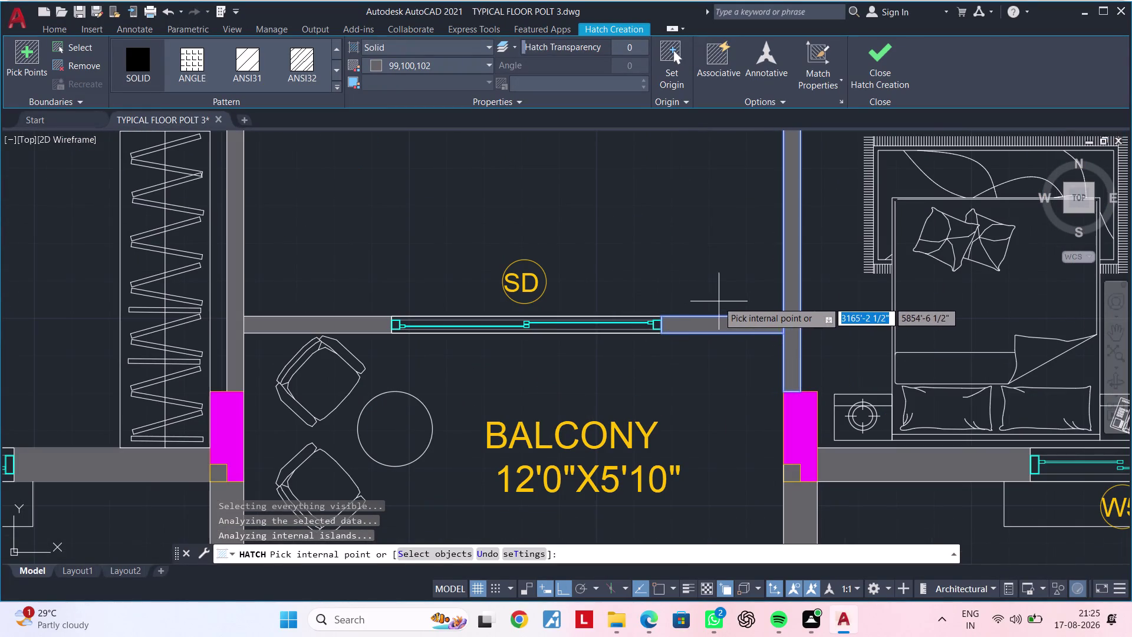
scroll(up, 3)
scroll(down, 3)
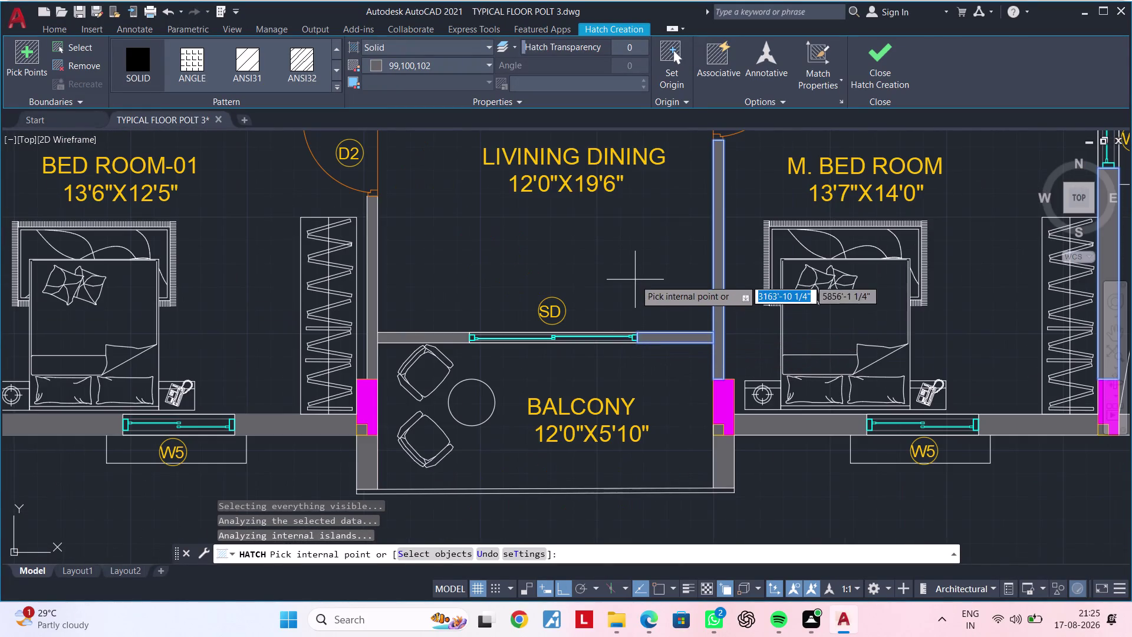
Hatch the walls beside and below the dress room.
middle_drag(634, 289, 606, 479)
scroll(down, 3)
middle_drag(627, 380, 630, 436)
scroll(up, 3)
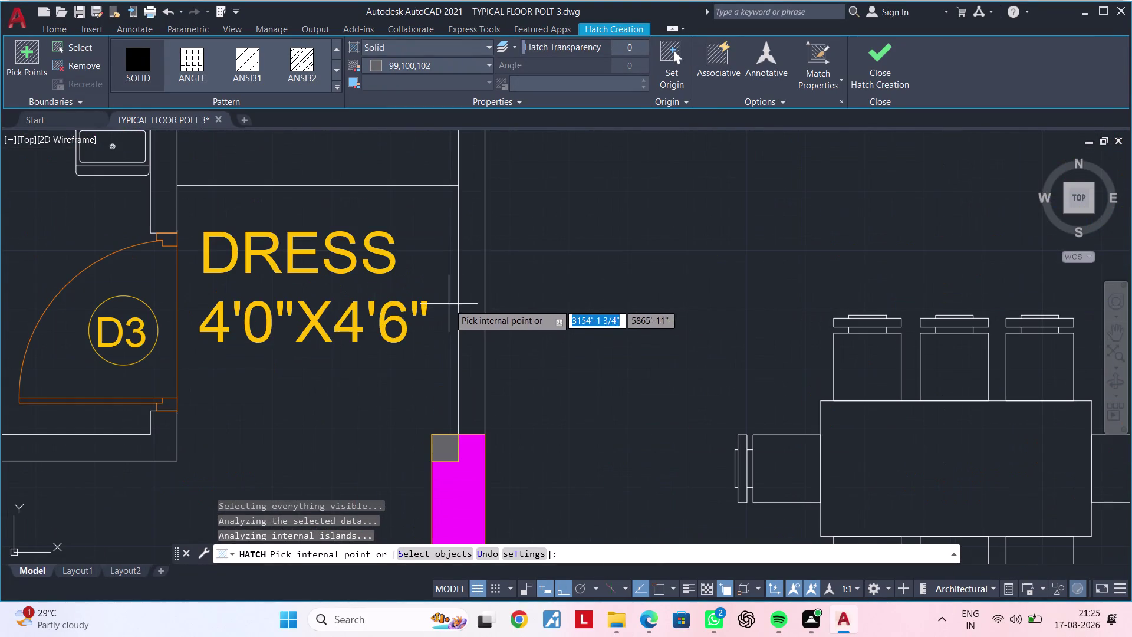
click(467, 292)
scroll(down, 3)
scroll(up, 3)
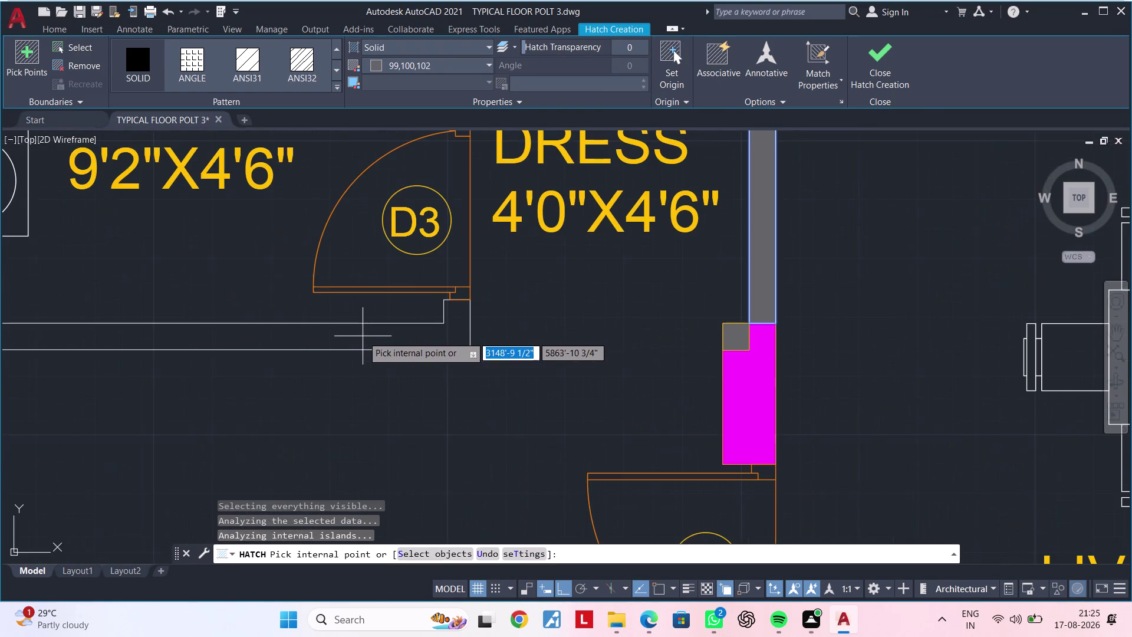
click(363, 336)
scroll(down, 3)
Hatch the wall by the second toilet and the two short walls above the toilets.
middle_drag(423, 356, 418, 390)
scroll(up, 3)
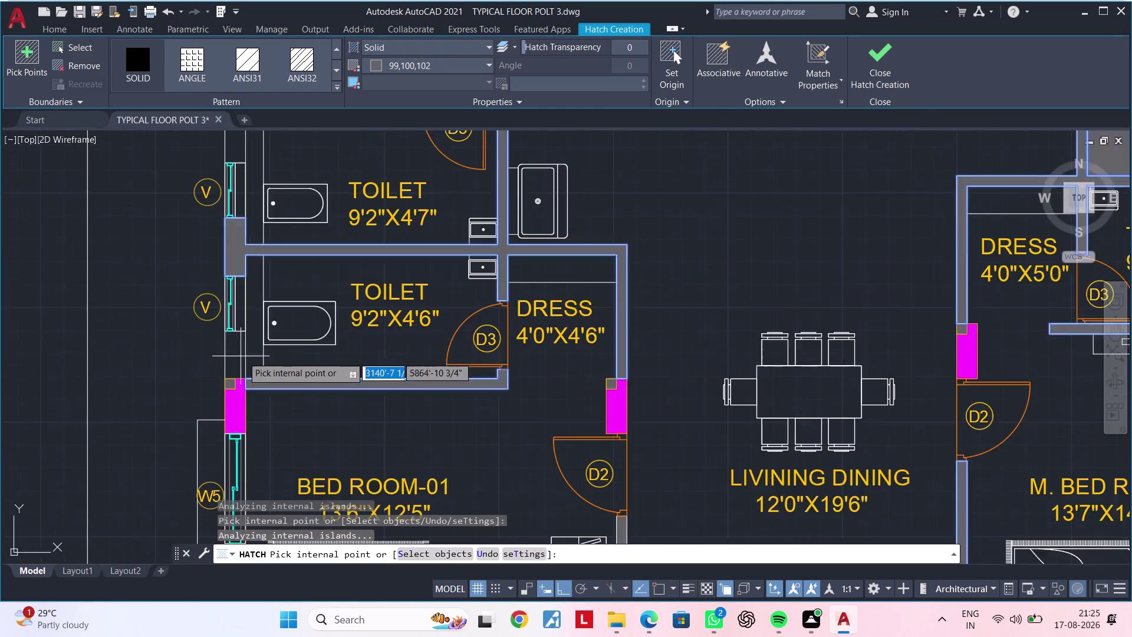
scroll(up, 3)
click(231, 353)
scroll(down, 3)
middle_drag(323, 357, 331, 483)
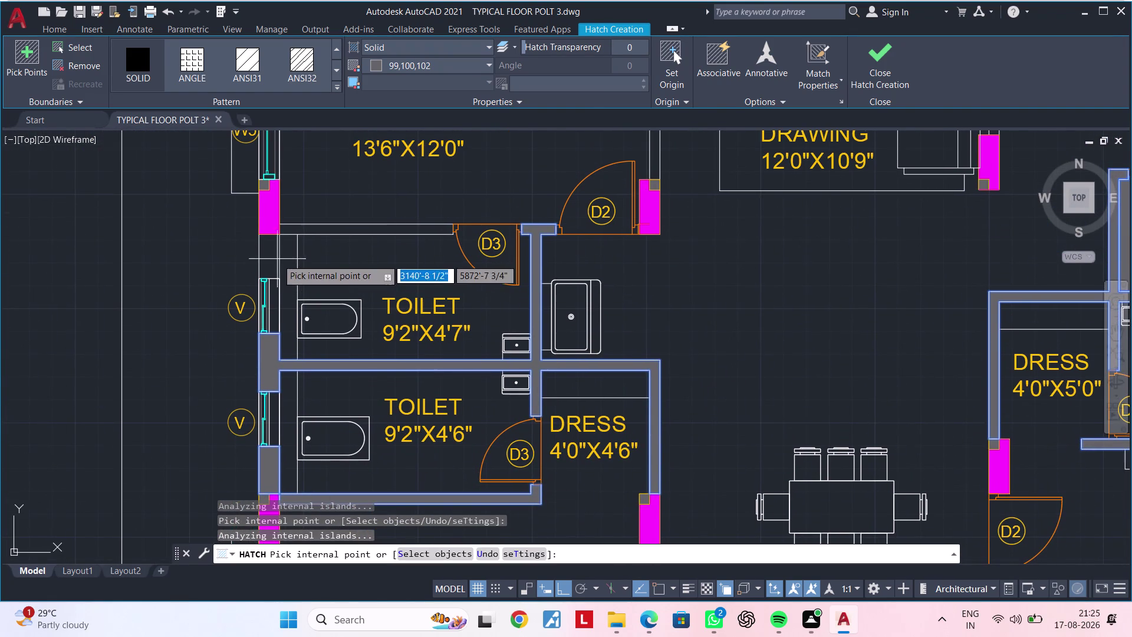
click(270, 259)
click(333, 228)
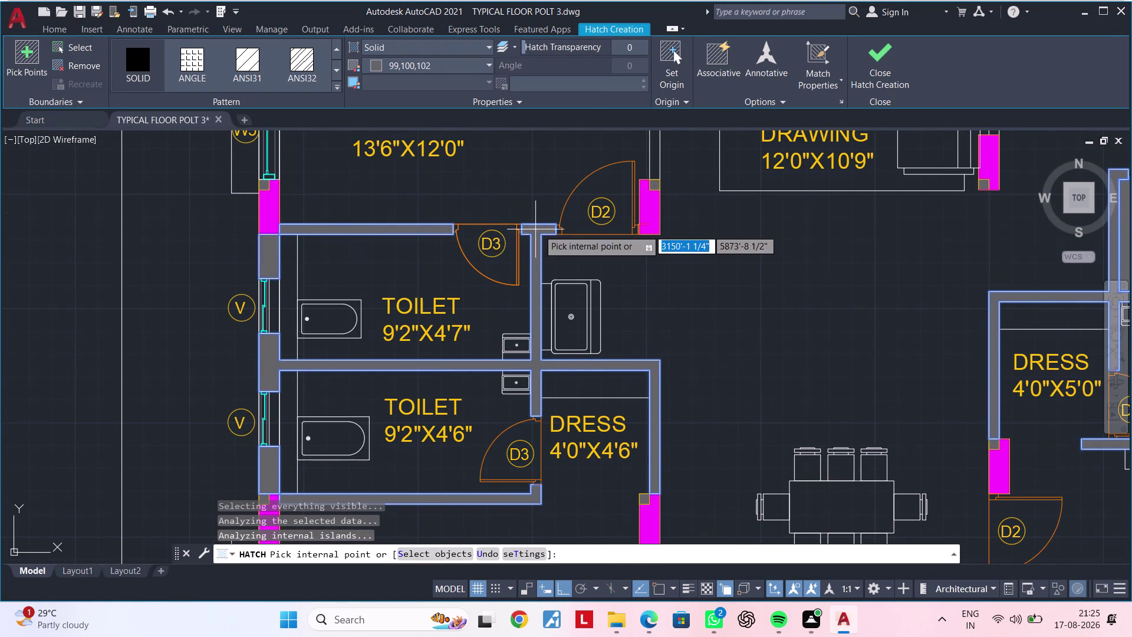
scroll(down, 3)
Hatch bedroom 02's side and top walls, the drawing room front wall and window segment.
middle_drag(673, 270, 626, 383)
scroll(up, 3)
click(594, 260)
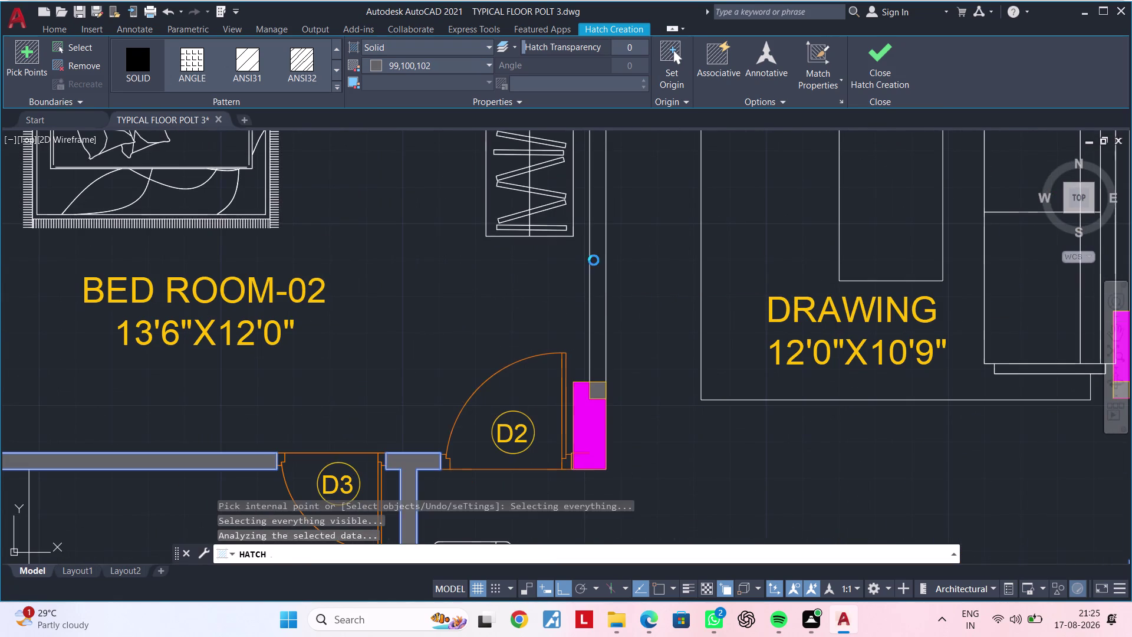
scroll(down, 3)
scroll(up, 3)
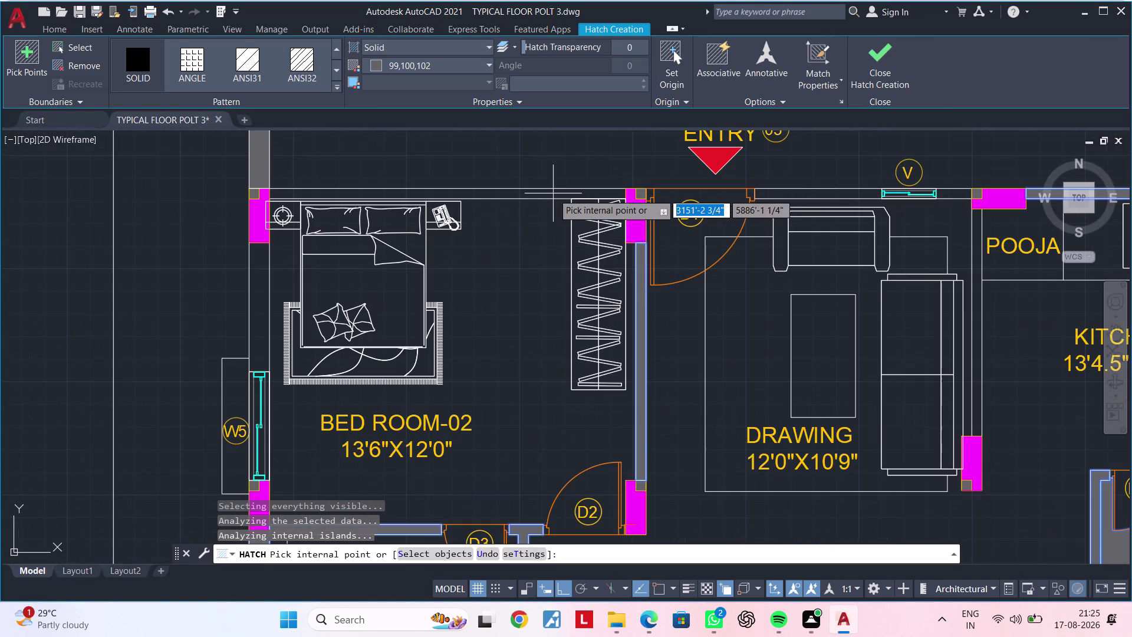
click(553, 194)
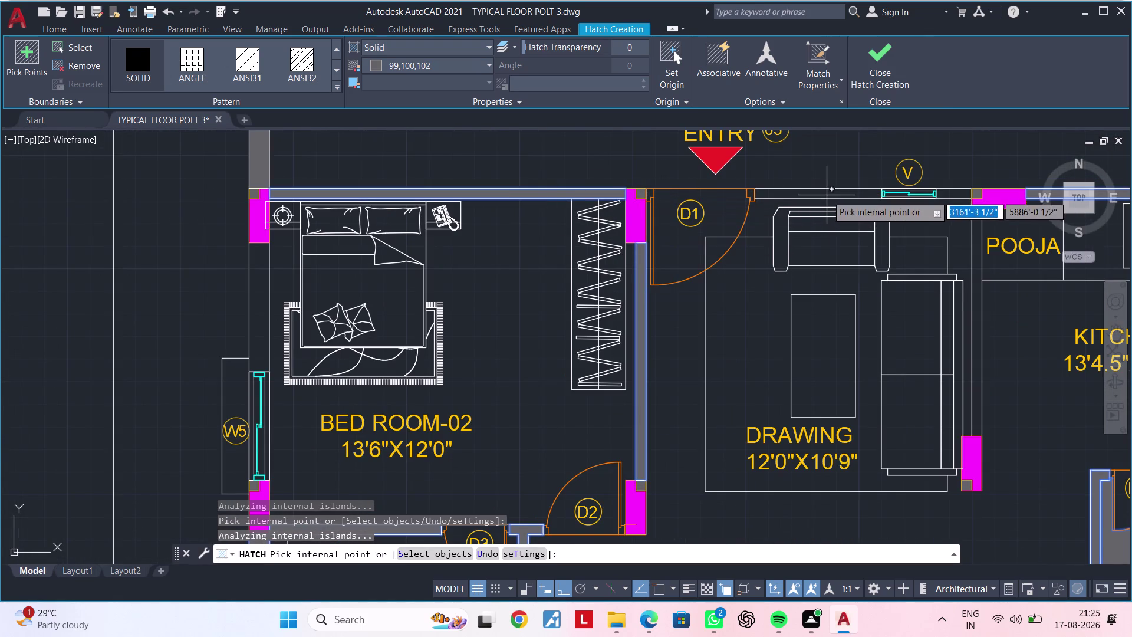
click(826, 195)
scroll(up, 3)
click(969, 199)
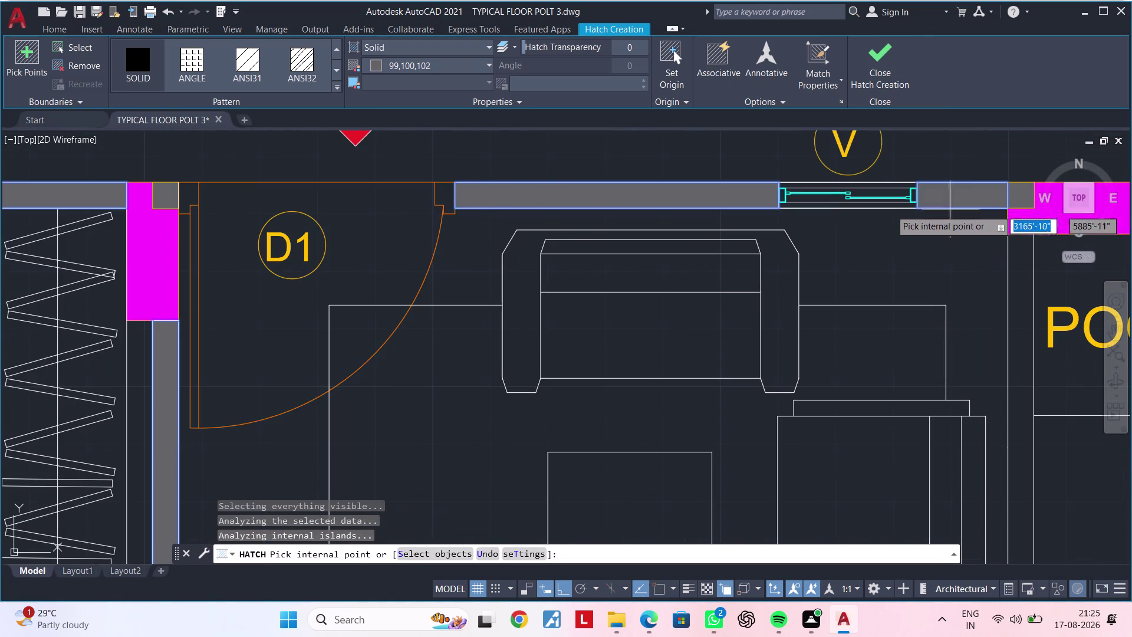
Hatch bedroom 02's outer wall, review the filled walls, and stop picking areas.
scroll(down, 3)
middle_drag(749, 253, 878, 246)
scroll(up, 3)
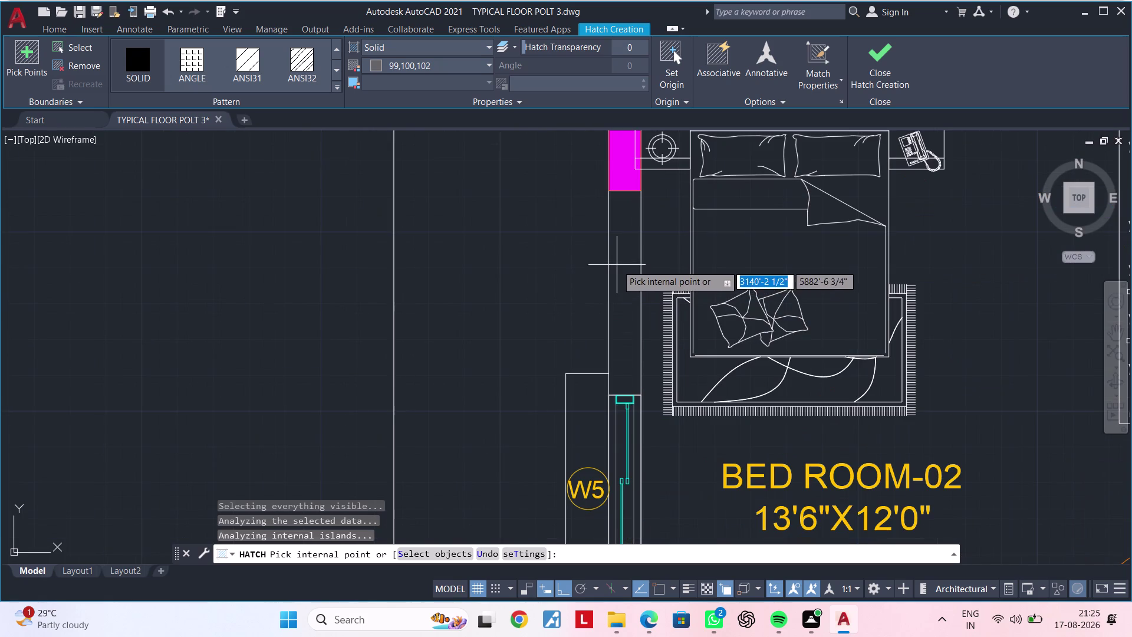
click(619, 264)
scroll(down, 3)
middle_drag(822, 273, 311, 272)
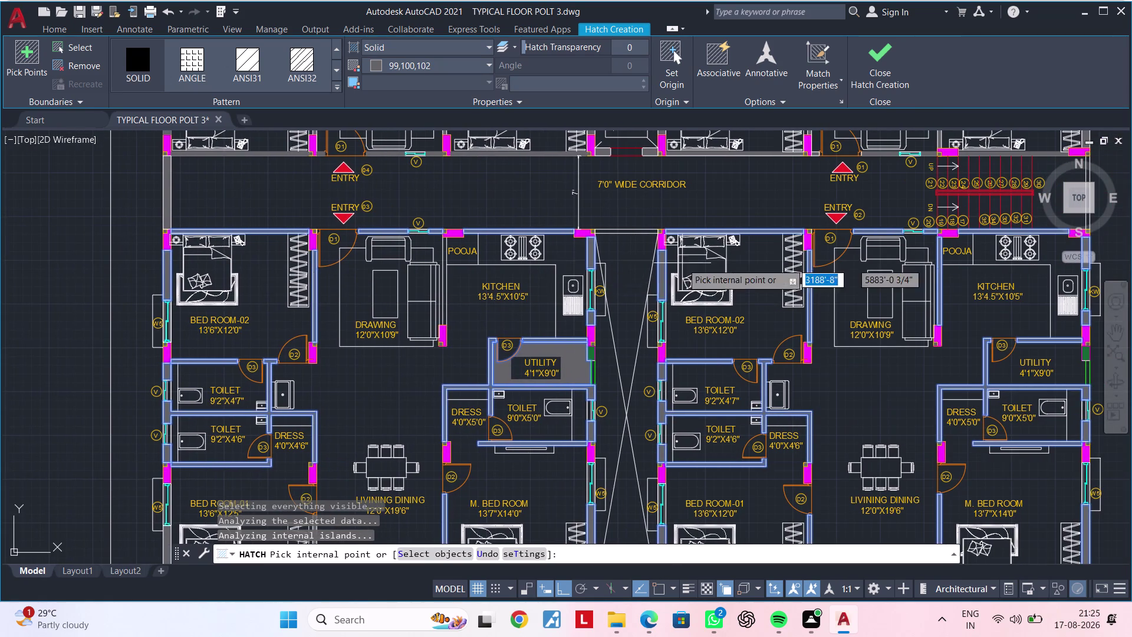
middle_drag(636, 260, 651, 184)
key(Escape)
Exit the hatch command and delete the stray grey fill inside the UTILITY room.
key(Escape)
key(Escape)
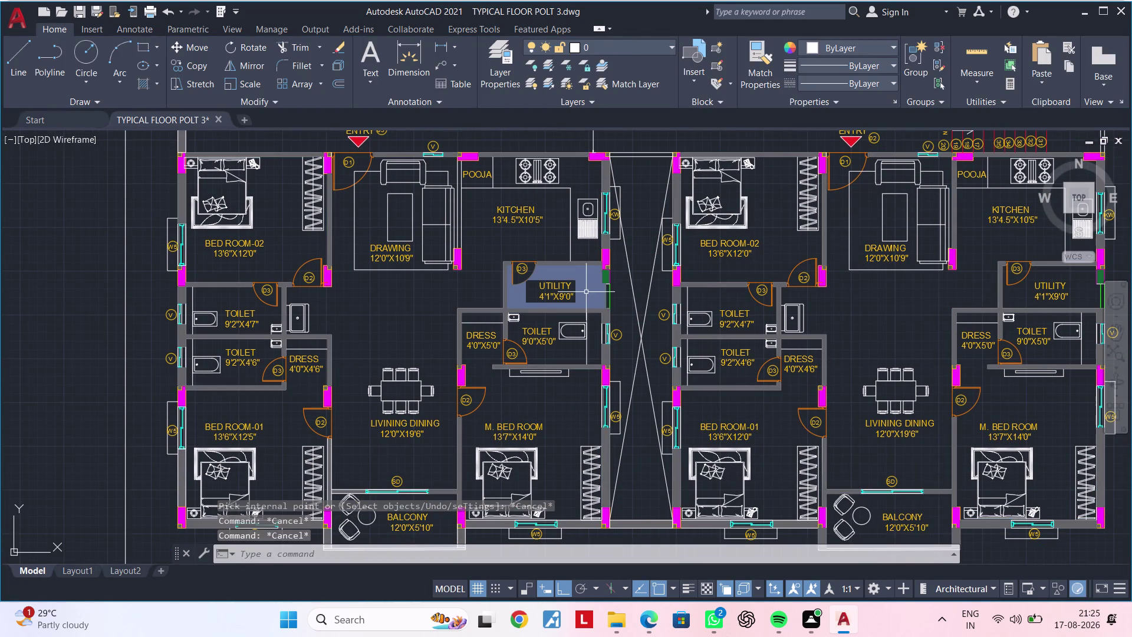
click(587, 290)
key(Delete)
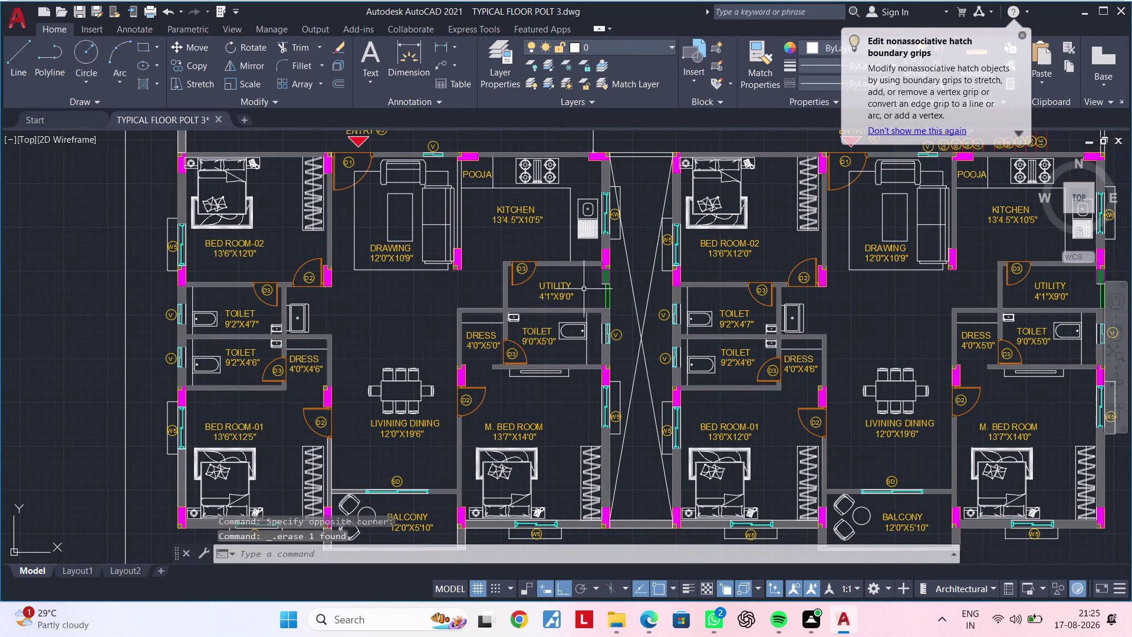
middle_drag(578, 280, 584, 218)
scroll(down, 3)
middle_drag(575, 273, 482, 282)
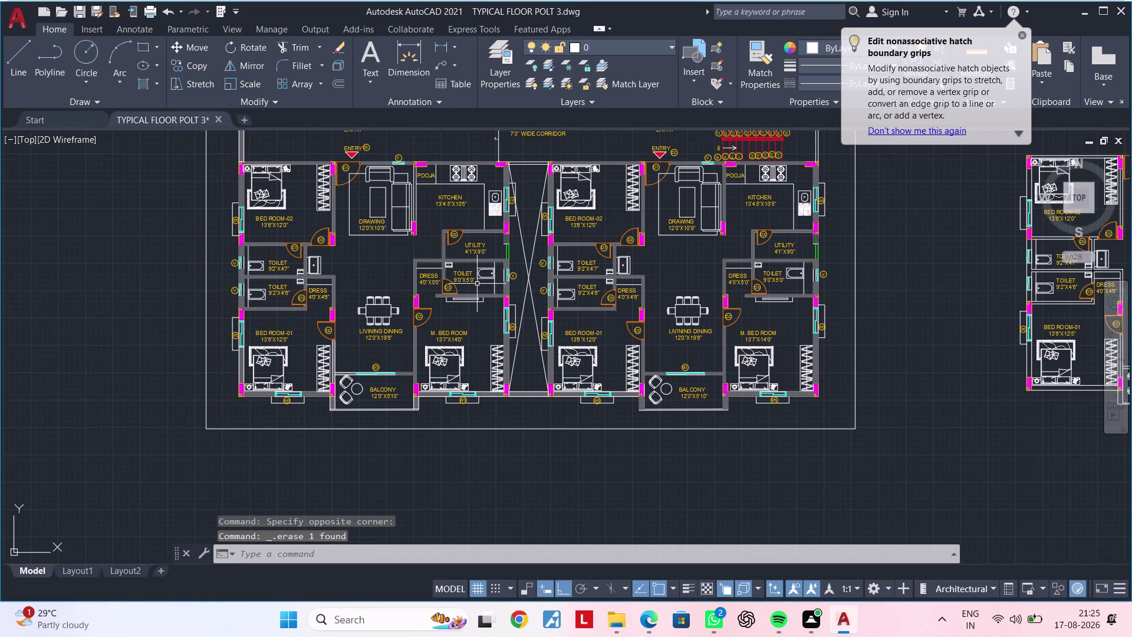
scroll(up, 3)
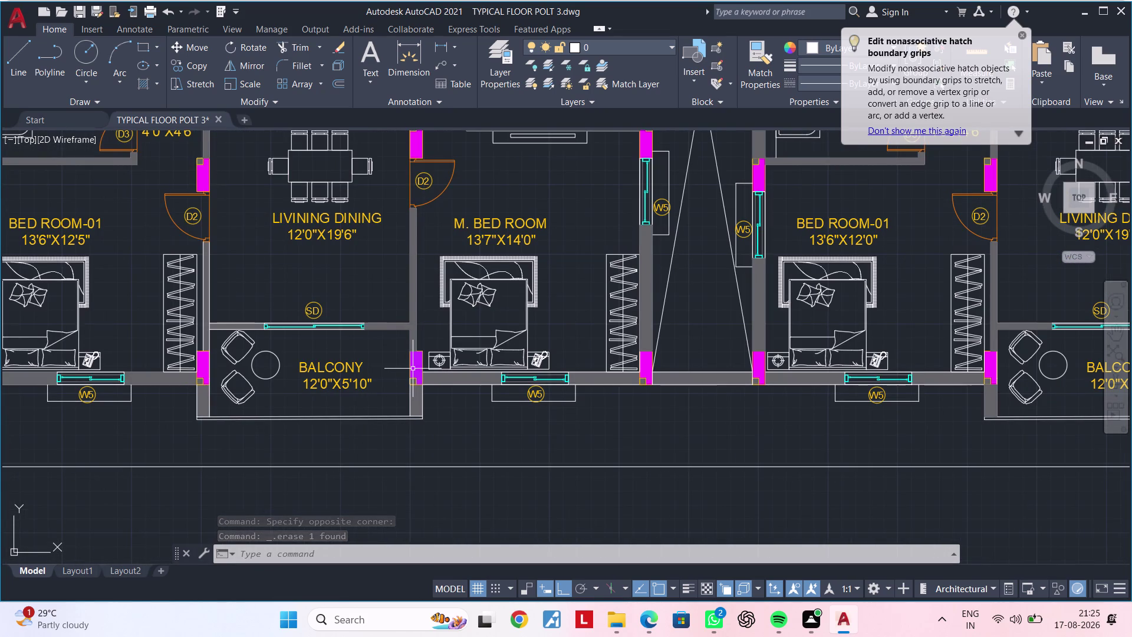
Save the floor plan drawing with Ctrl+S.
key(ctrl+s)
key(ctrl+s)
key(ctrl+s)
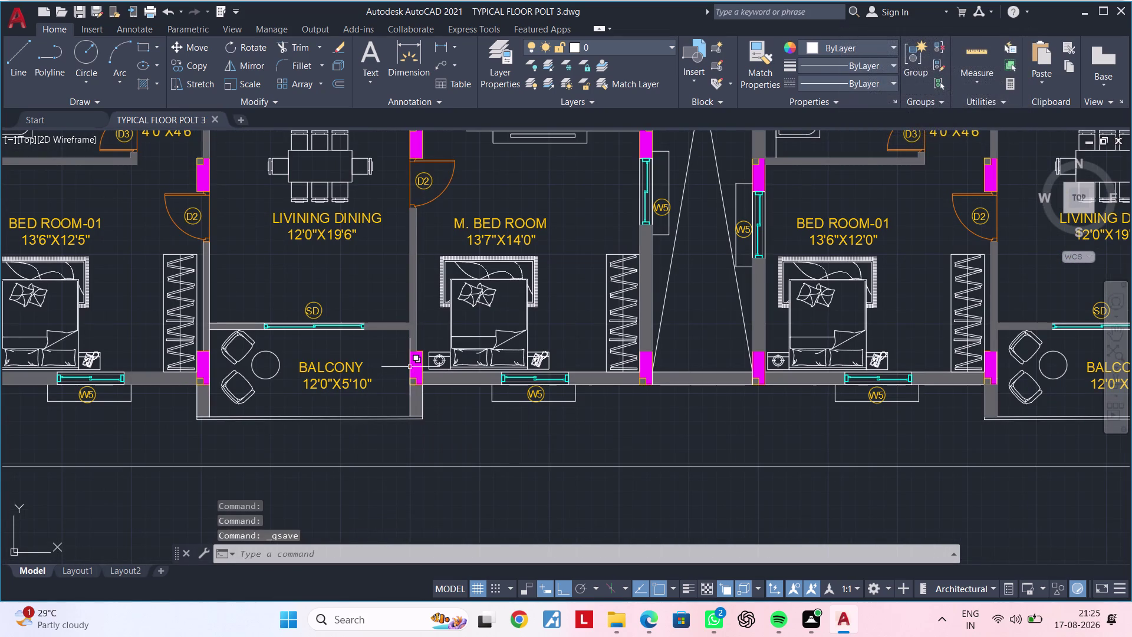
key(ctrl+s)
key(ctrl+s)
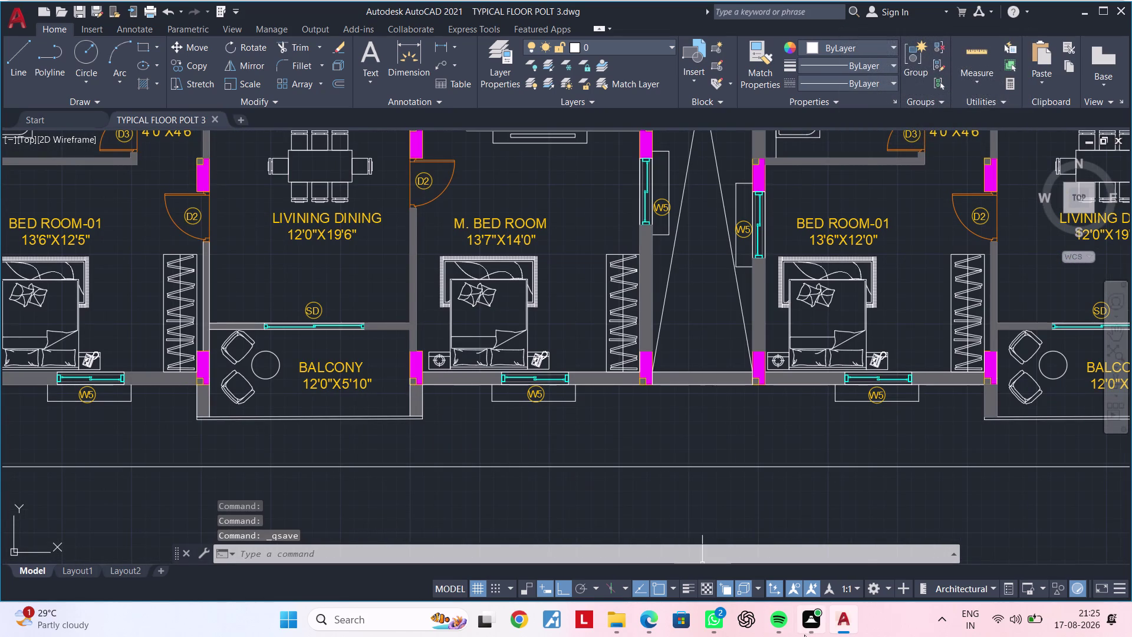